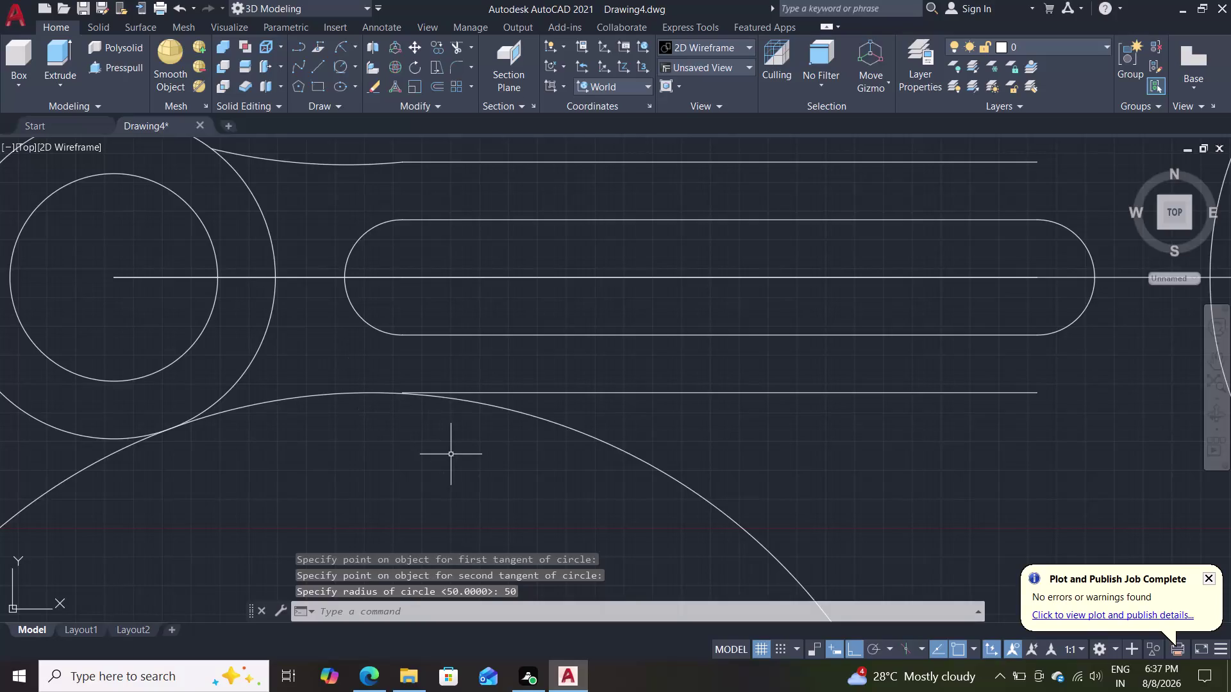
Try trimming the large circle's unwanted part with a fence across it.
scroll(down, 3)
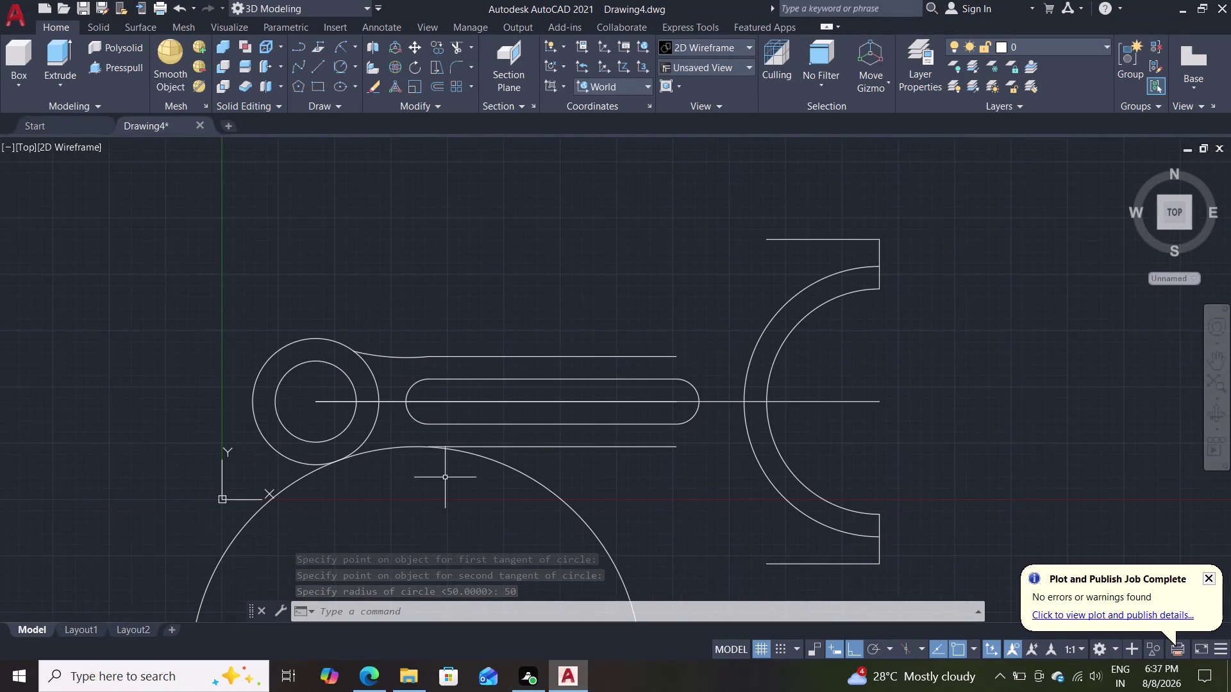
middle_drag(416, 519, 446, 381)
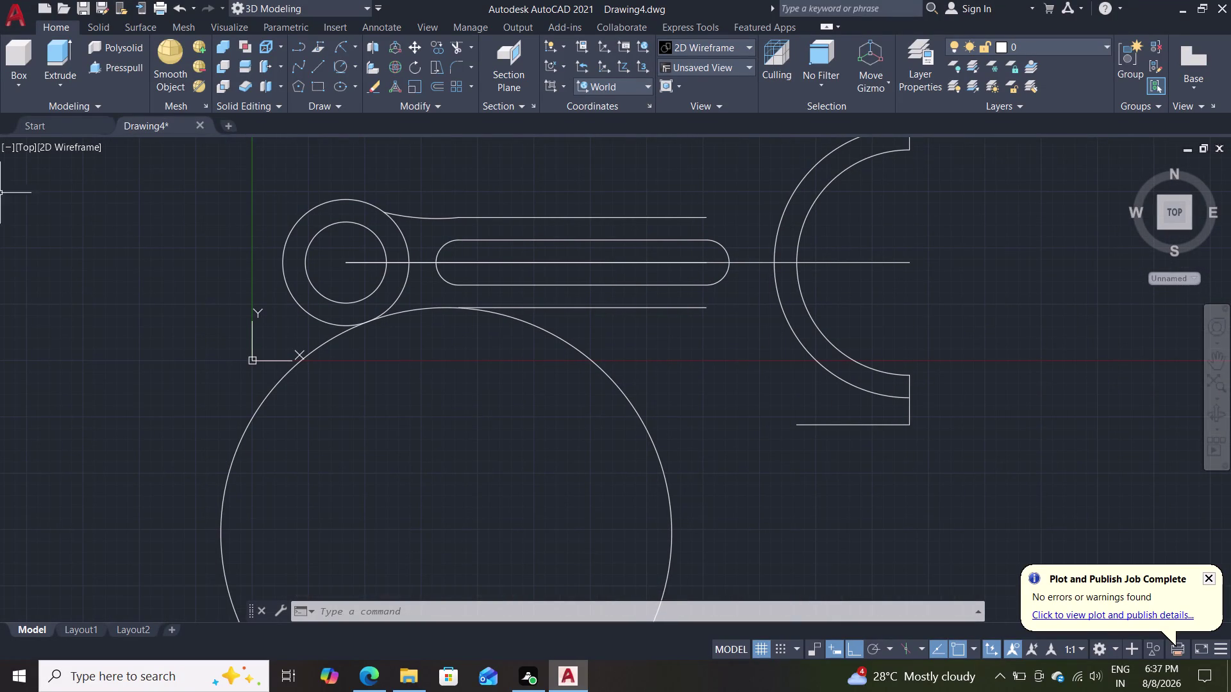
key(t)
key(r)
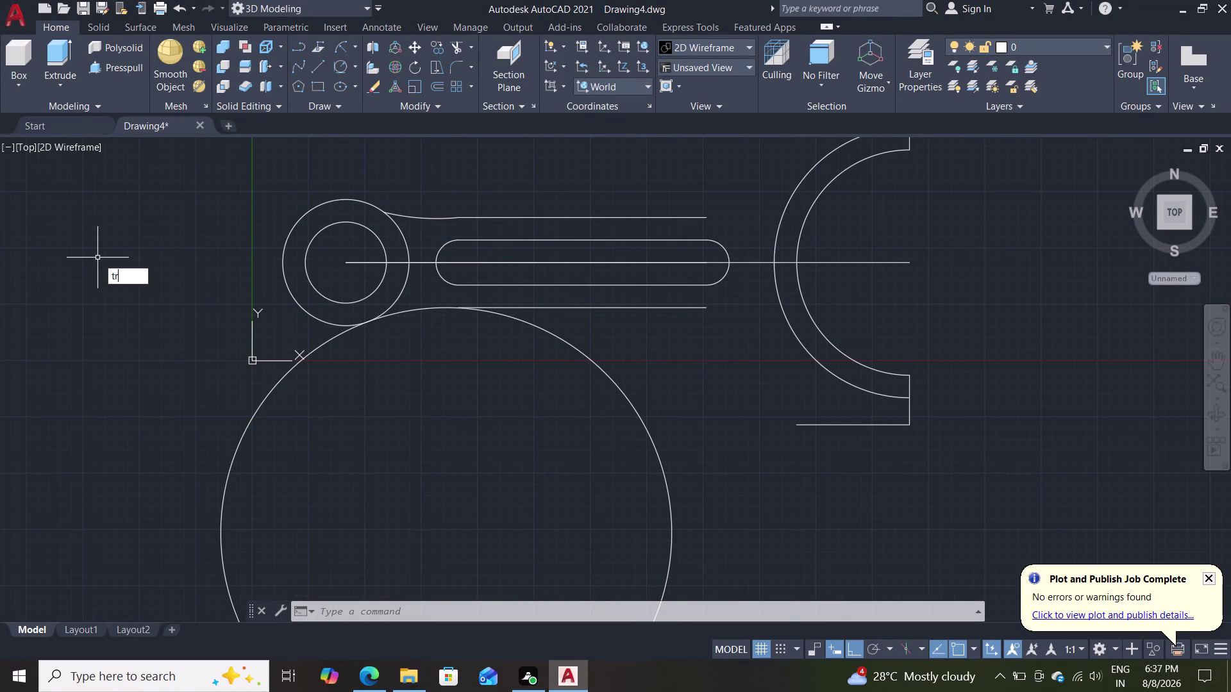
key(Return)
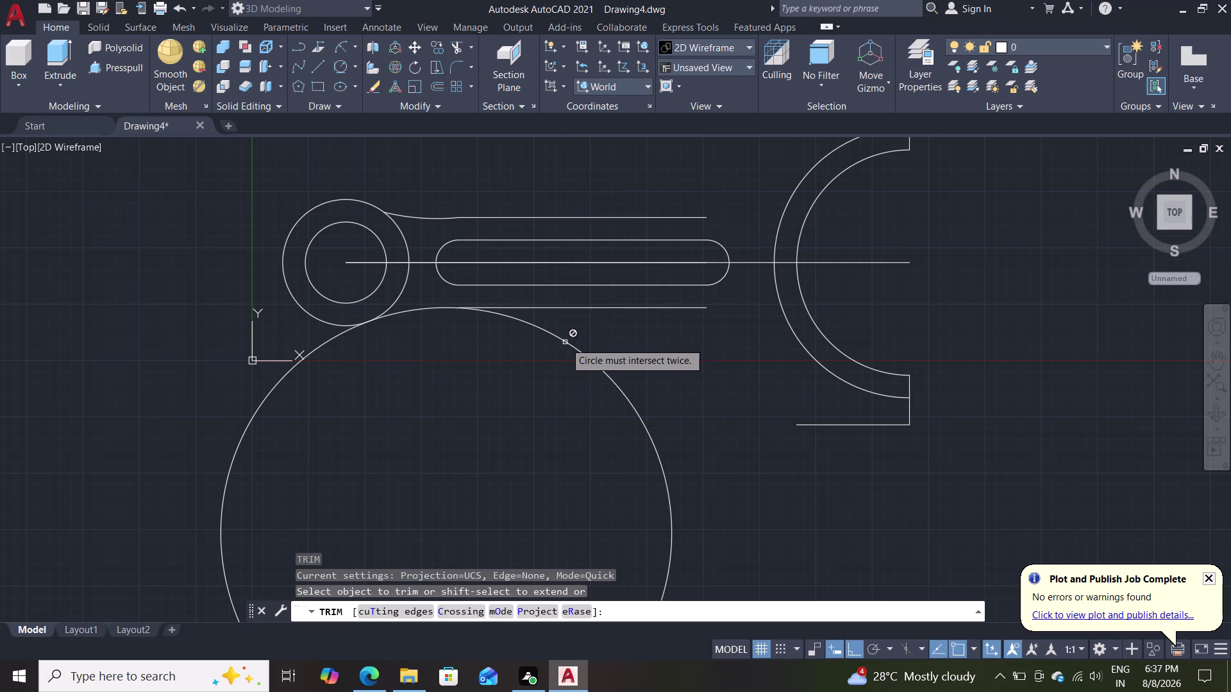
click(263, 405)
click(224, 398)
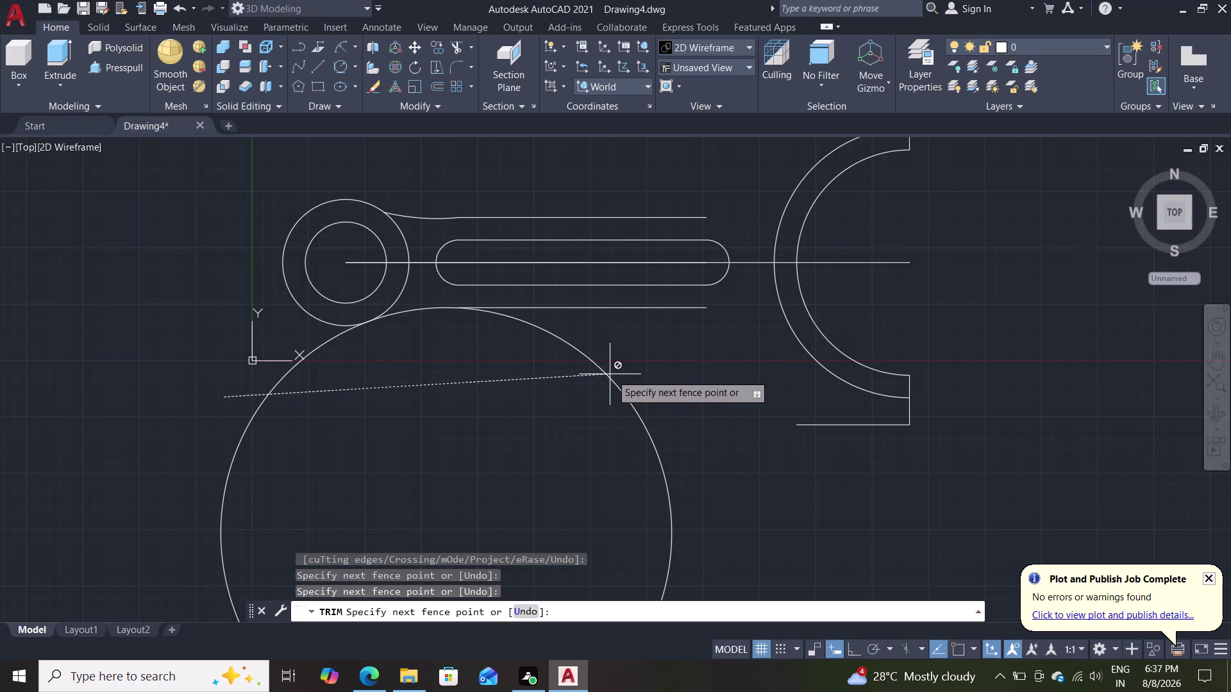
click(619, 370)
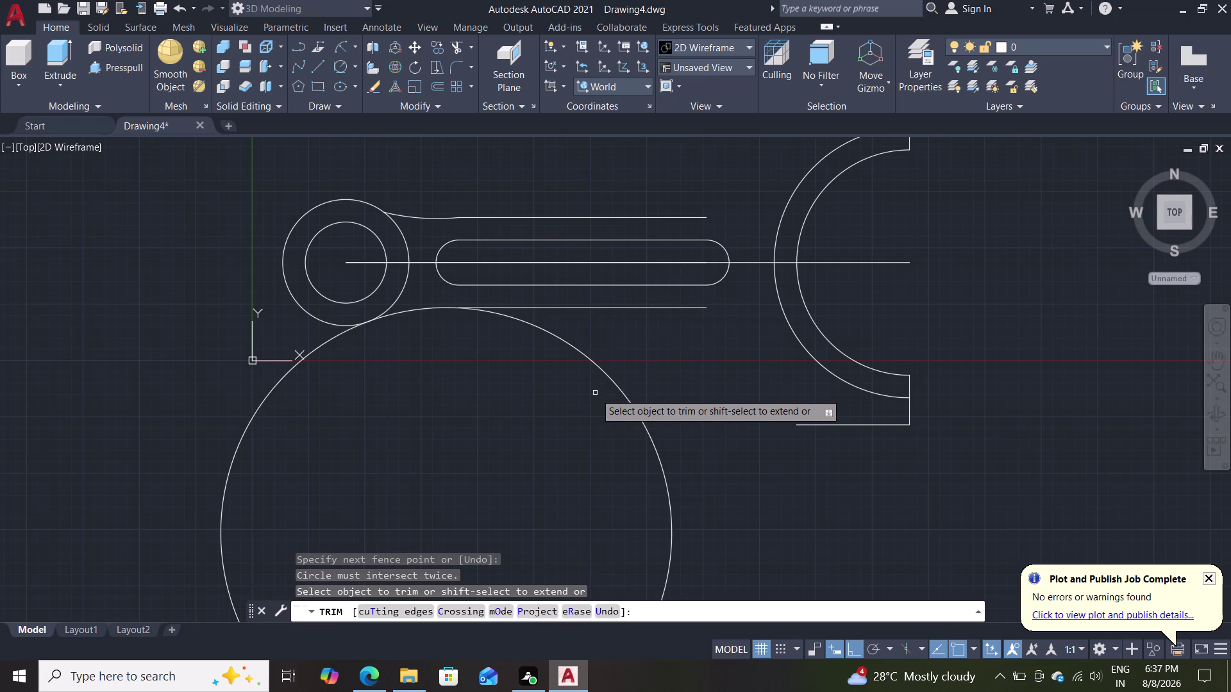
Fence-trim the circle arc near the rod's lower edge line, then cancel the failed trim.
scroll(up, 3)
middle_drag(429, 314, 447, 445)
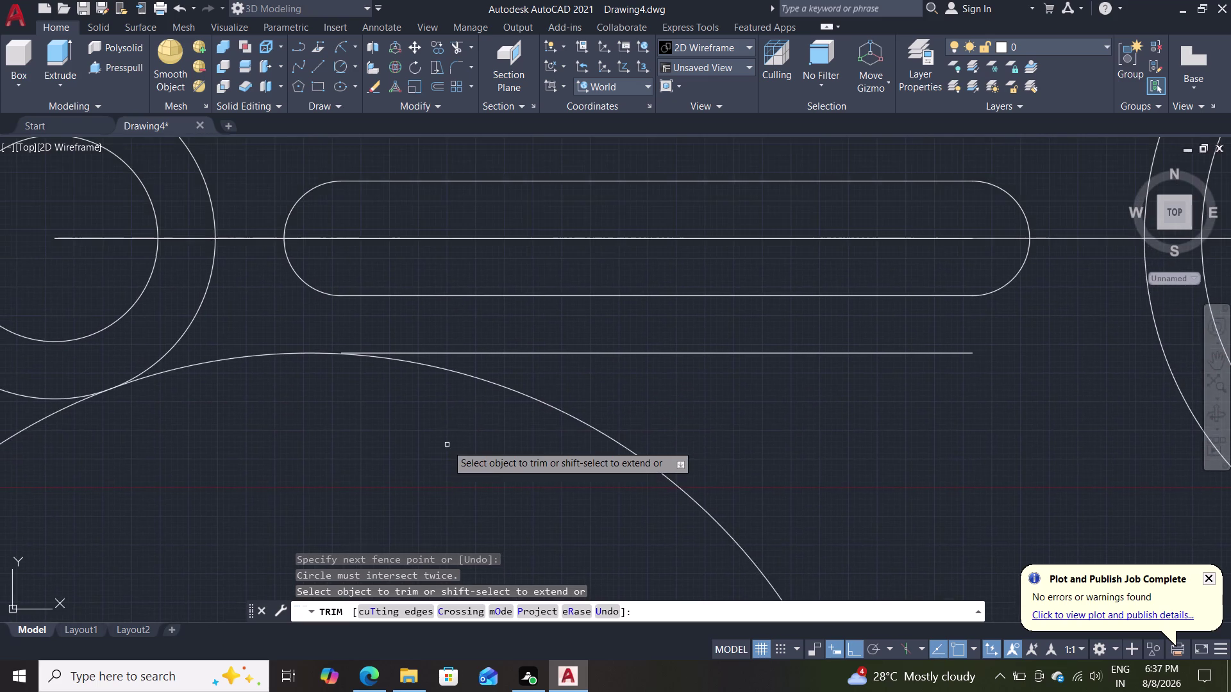
scroll(up, 3)
scroll(up, 3)
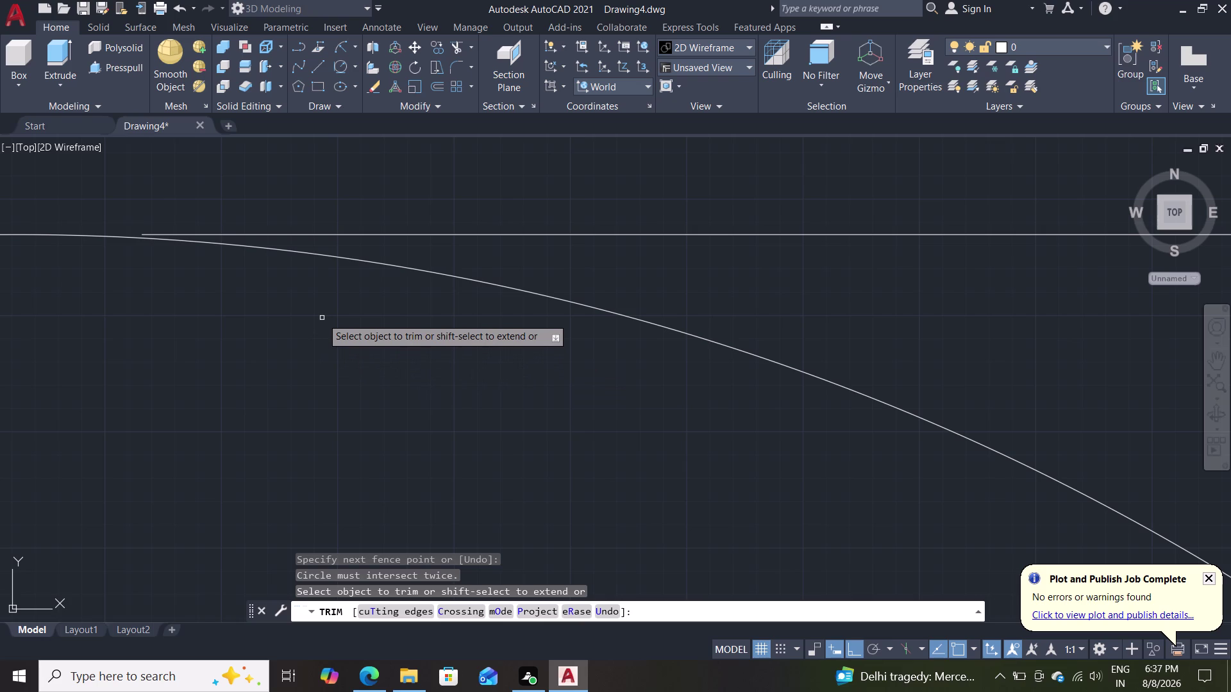
scroll(down, 3)
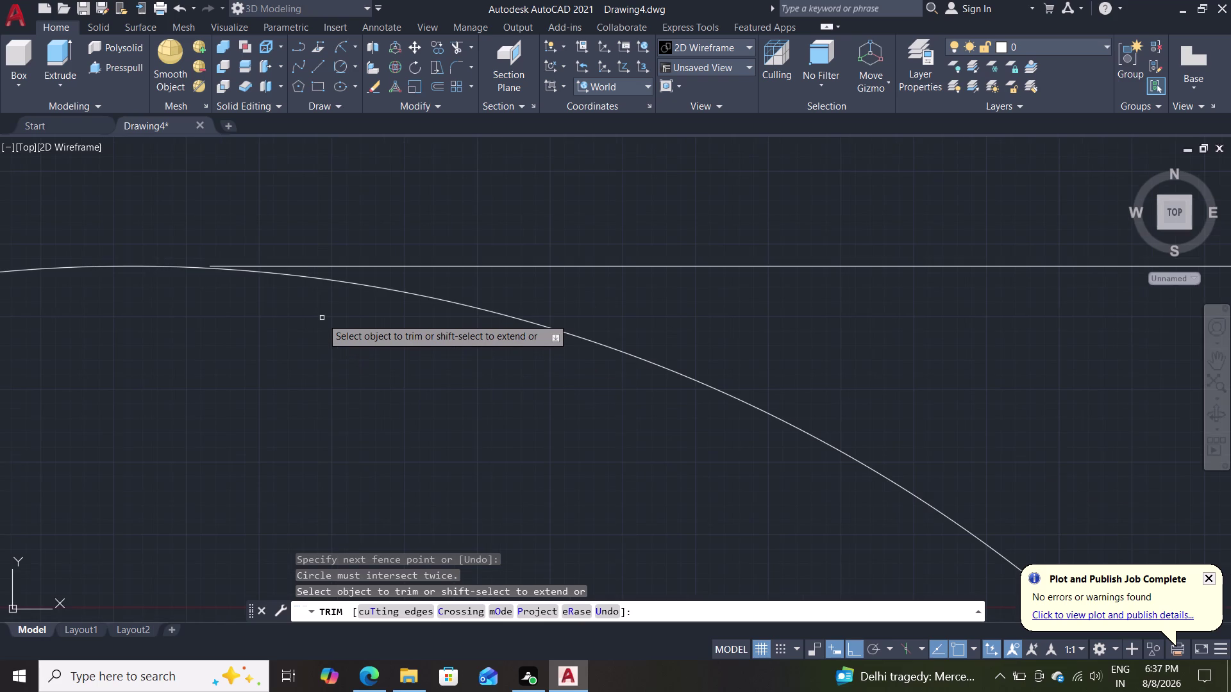
scroll(down, 3)
scroll(down, 3)
scroll(down, 3)
scroll(down, 3)
scroll(up, 3)
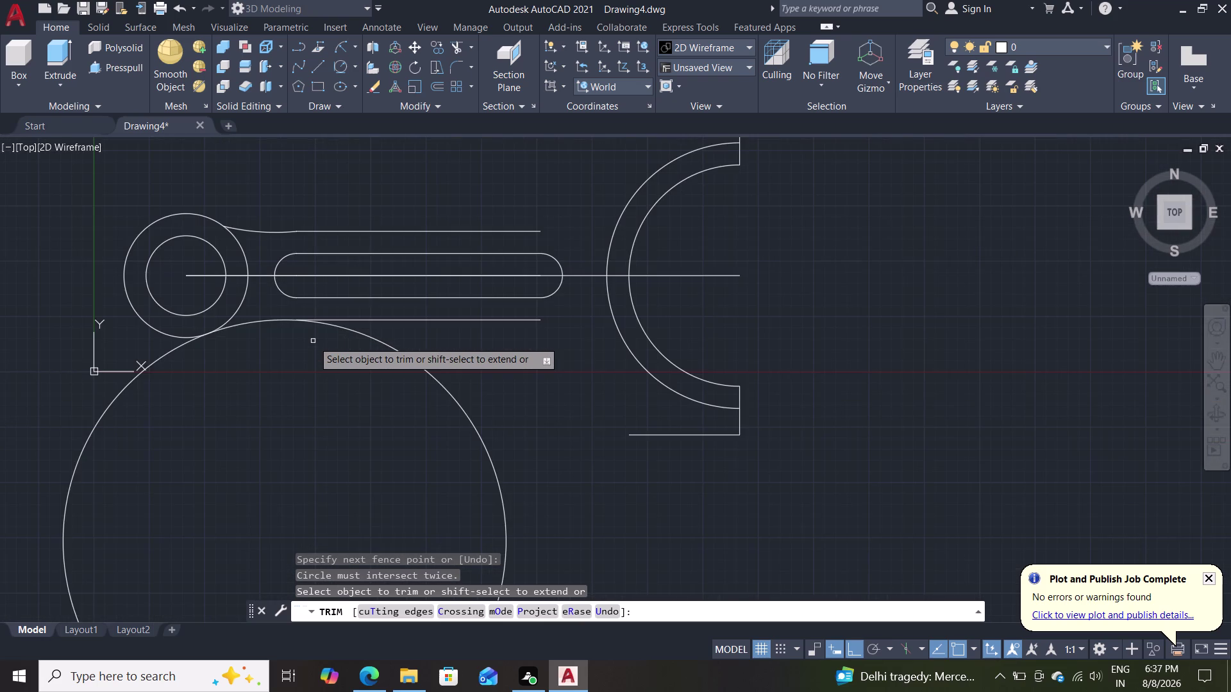
scroll(up, 3)
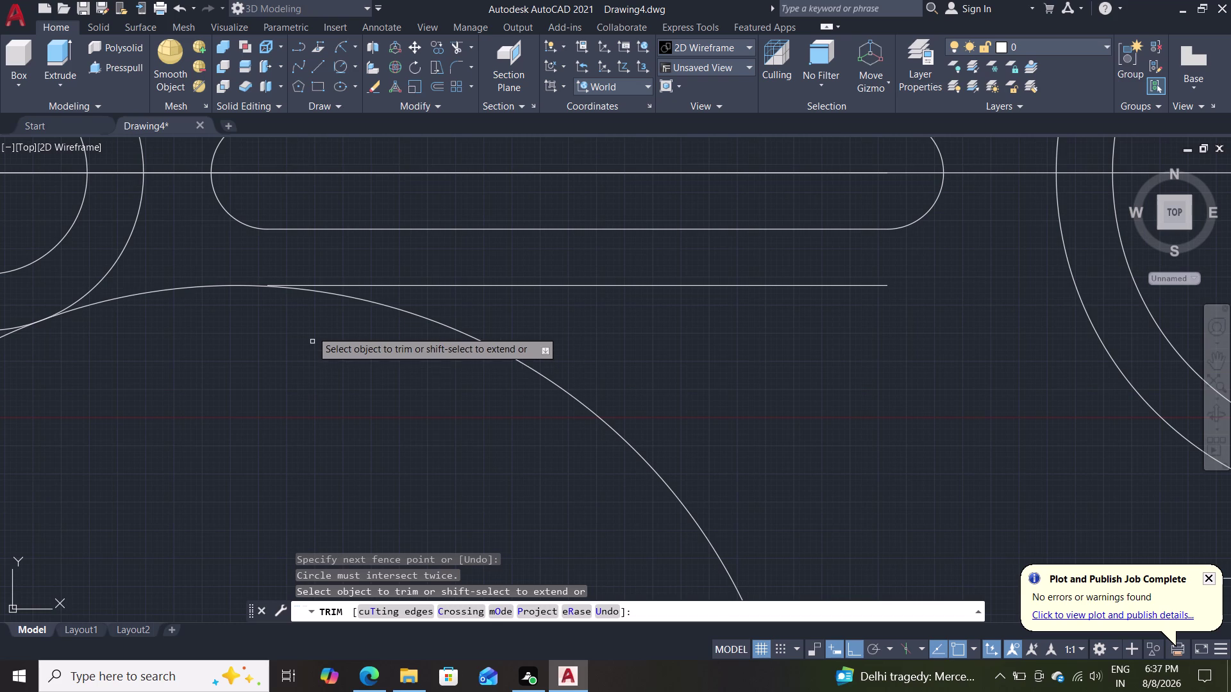
click(365, 260)
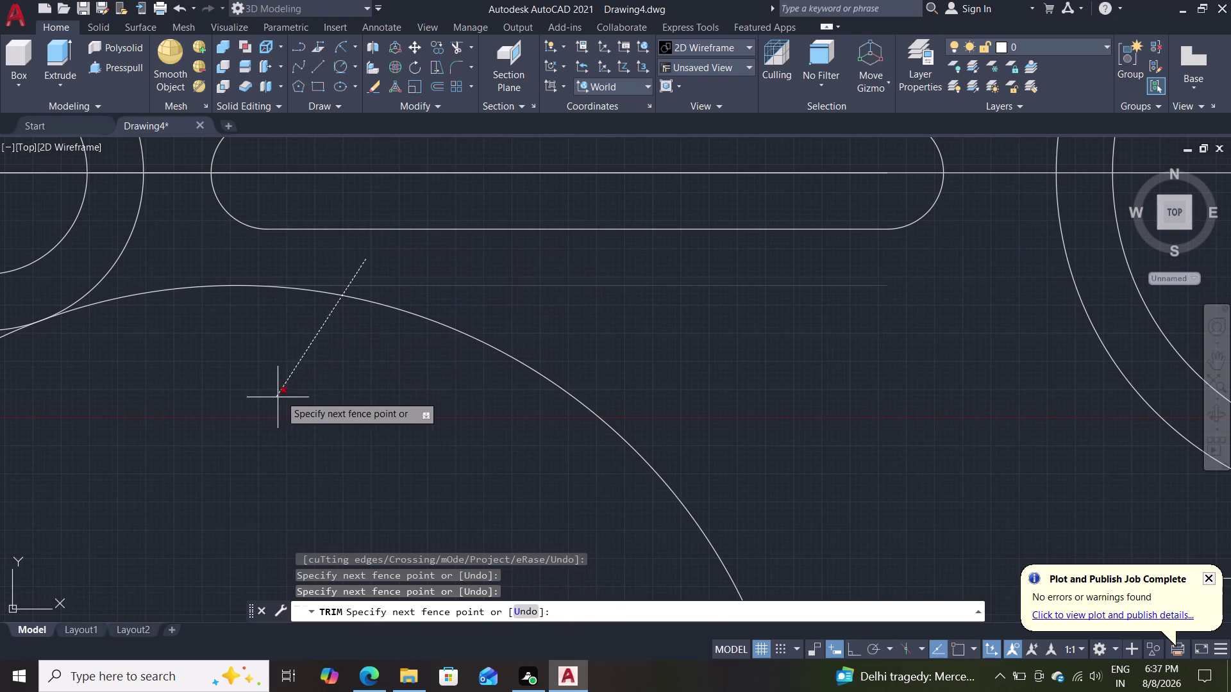
double_click(345, 266)
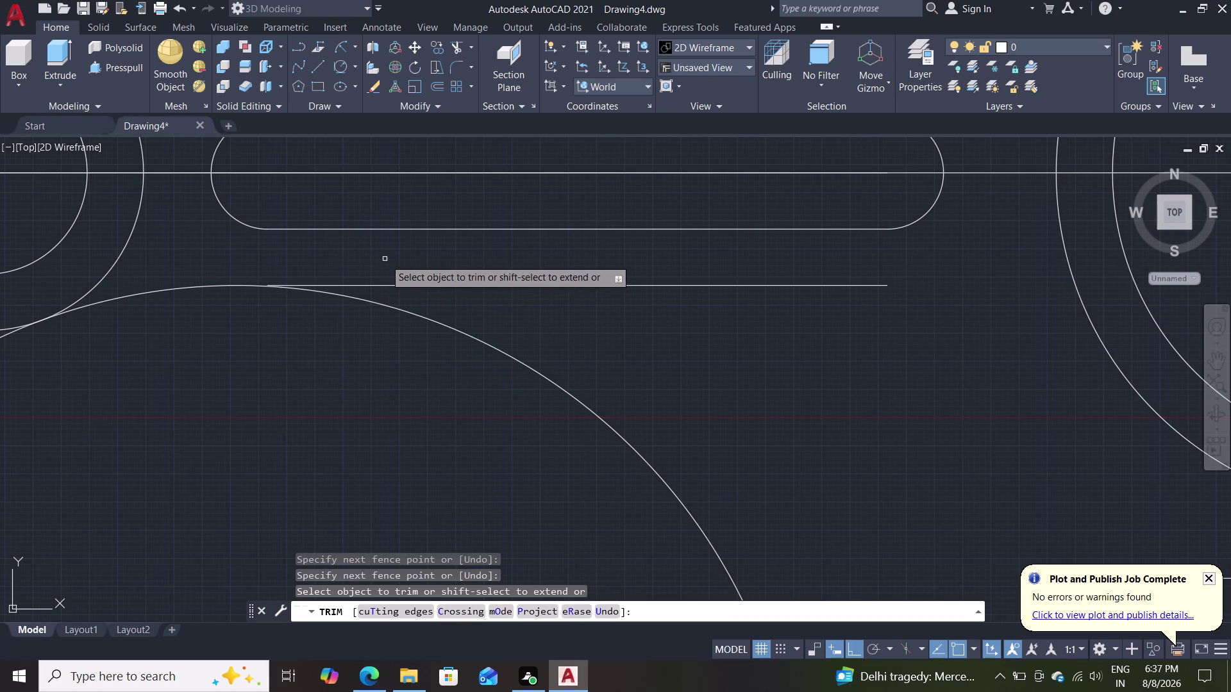
right_click(384, 259)
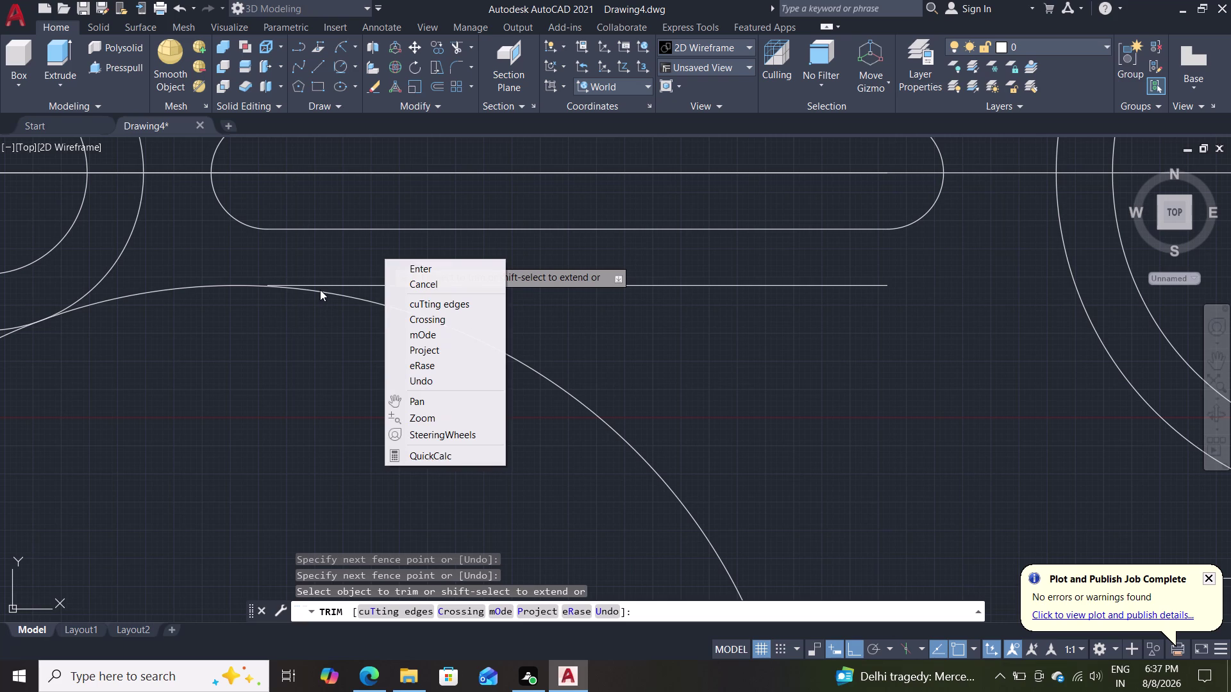
key(Escape)
key(Escape)
key(Escape)
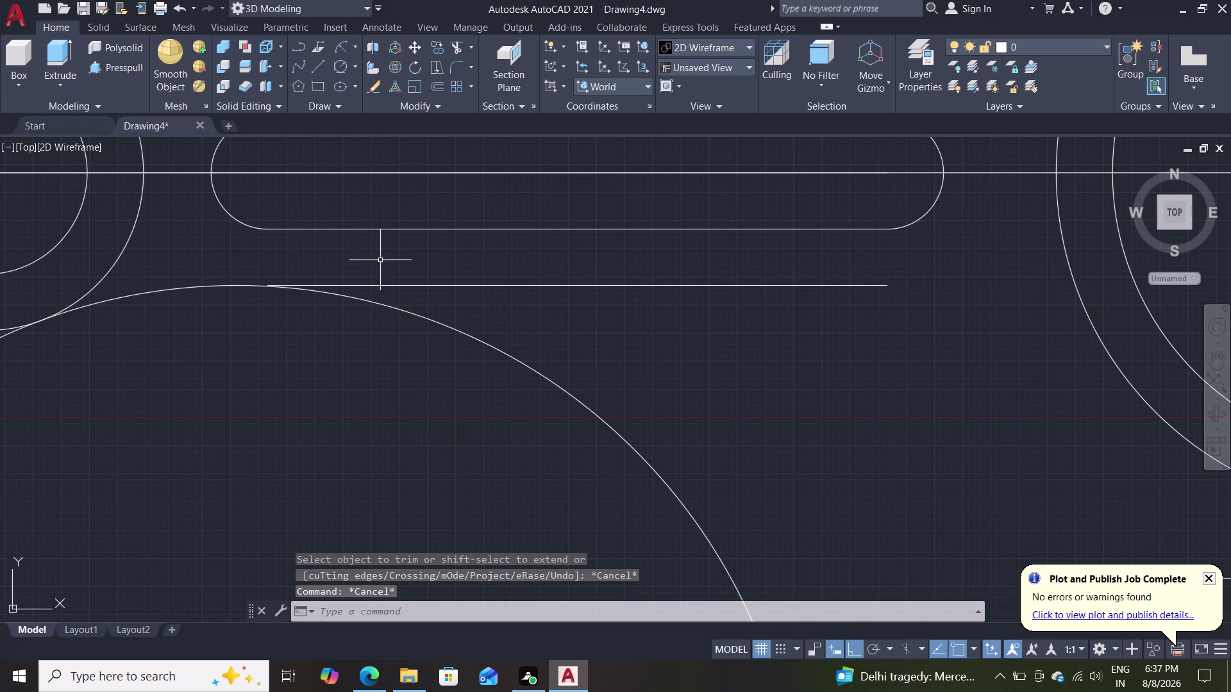
Window-select the lower edge line and large circle, try TRIM, then cancel.
right_click(381, 255)
key(Escape)
click(363, 256)
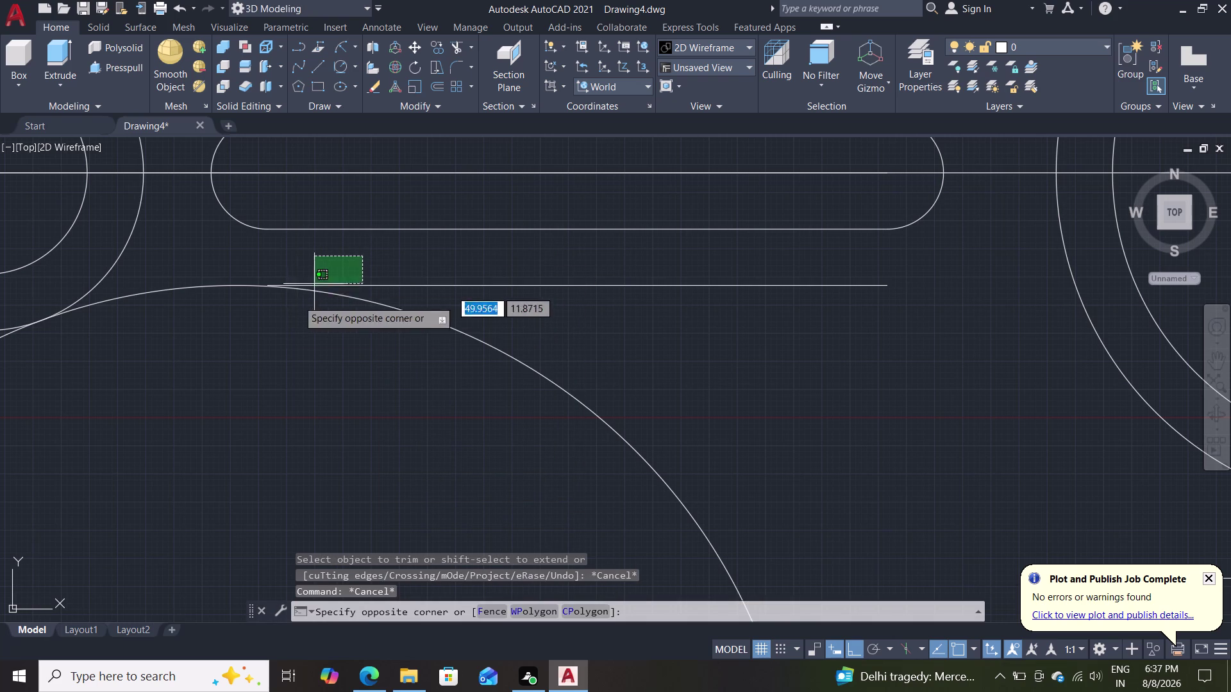
scroll(down, 3)
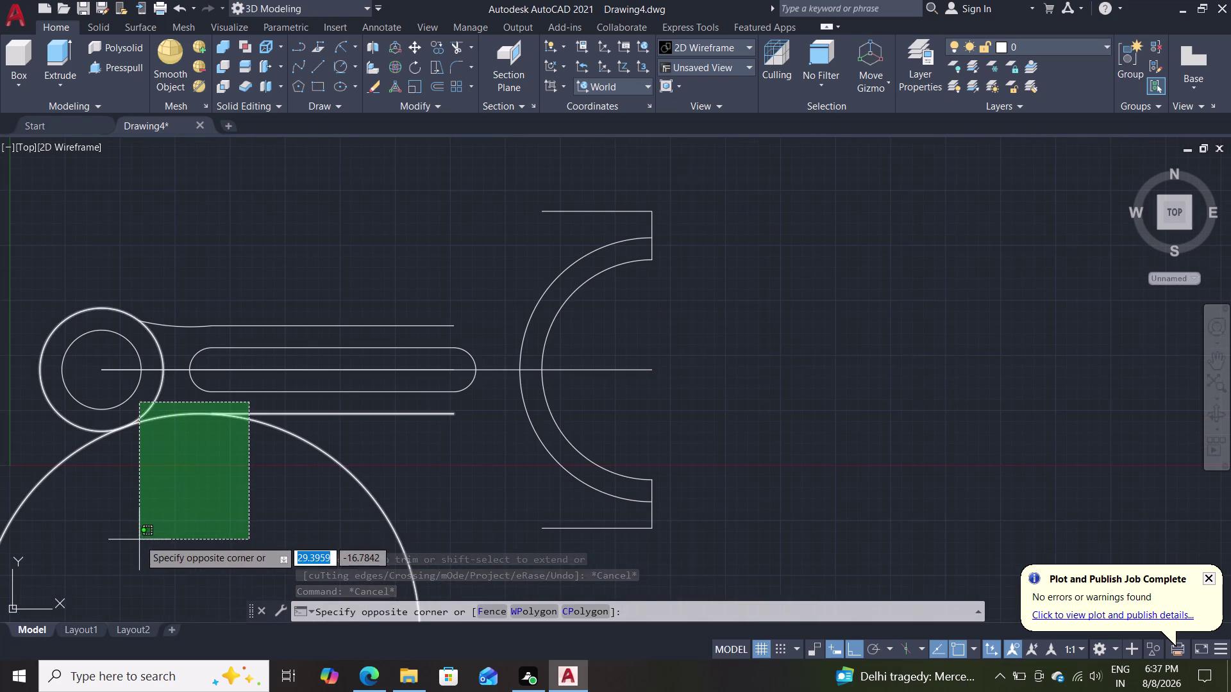
click(189, 536)
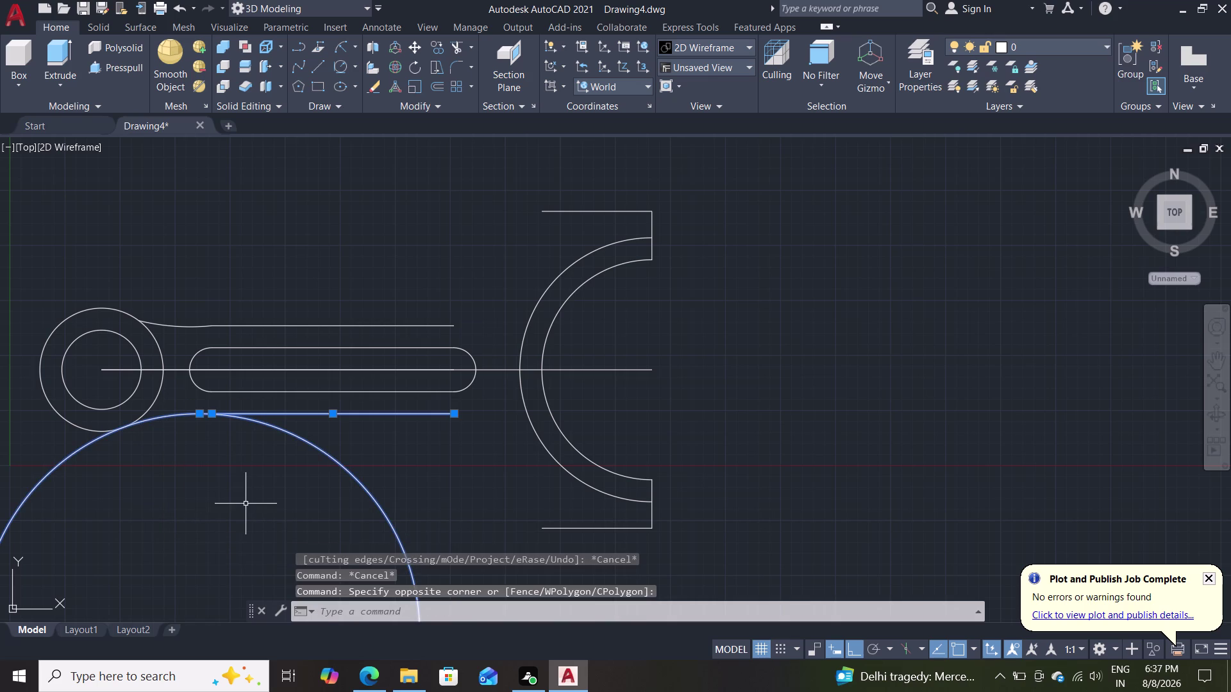
key(t)
key(r)
key(Return)
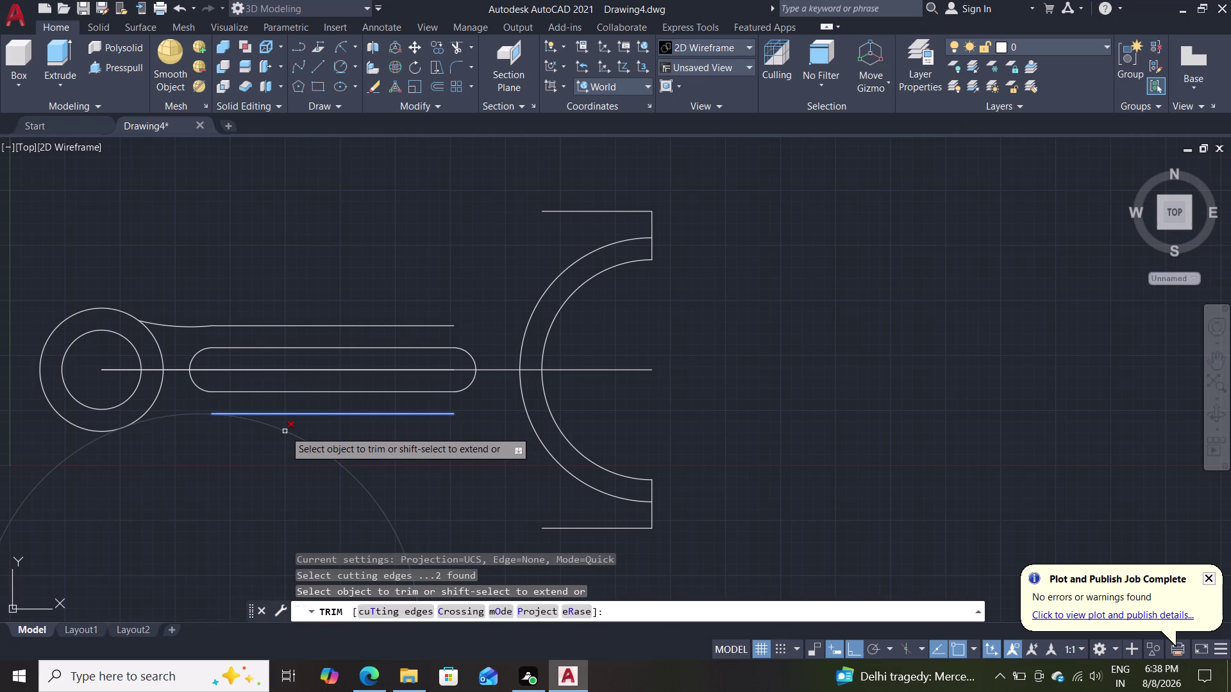
key(Escape)
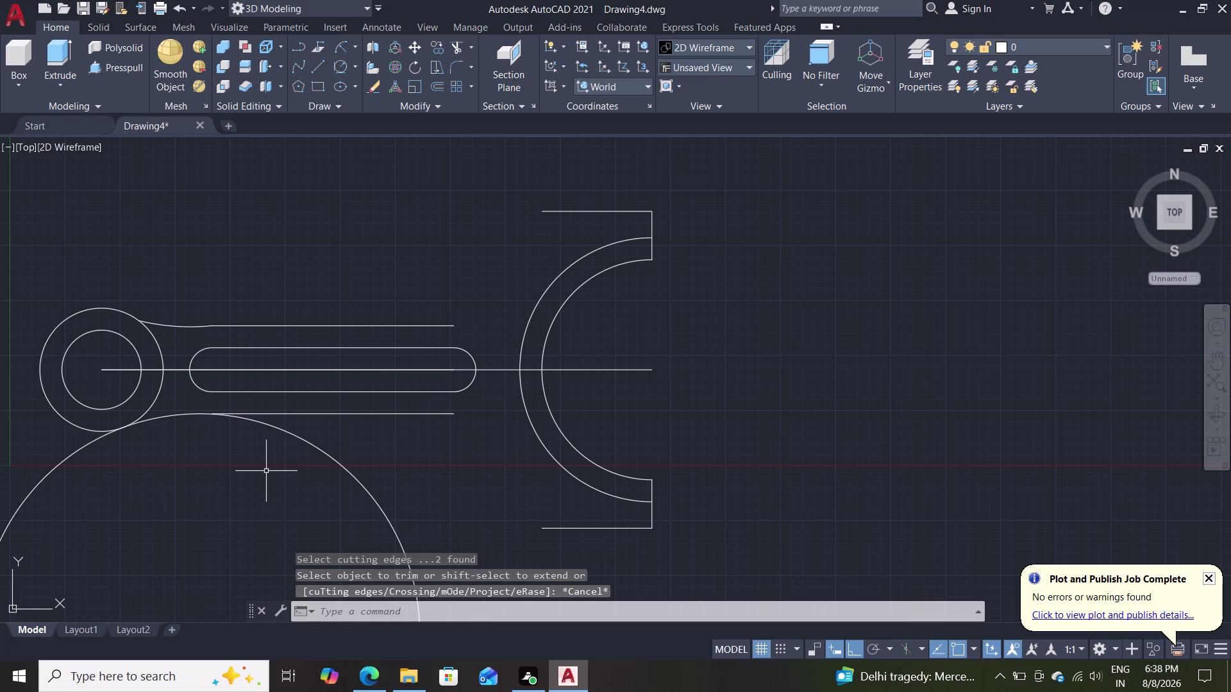
Try extending the lower edge line toward the large circle, then cancel.
scroll(up, 3)
middle_drag(210, 451, 325, 619)
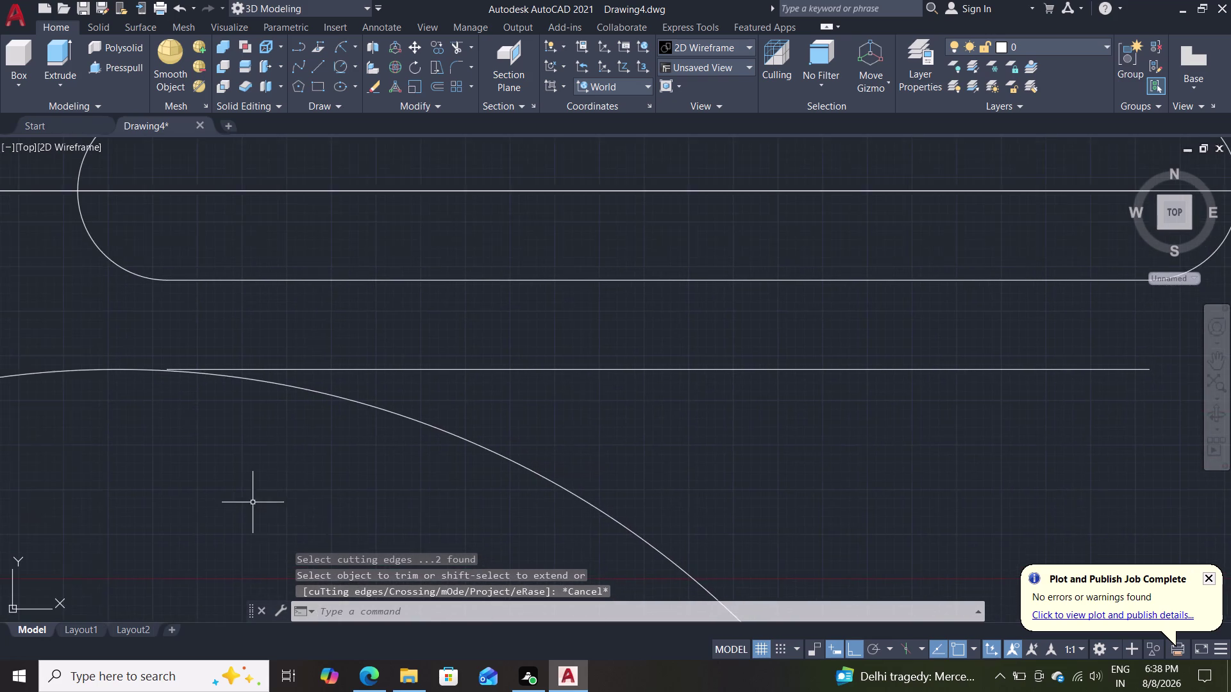
scroll(up, 3)
middle_drag(189, 397, 298, 567)
scroll(up, 3)
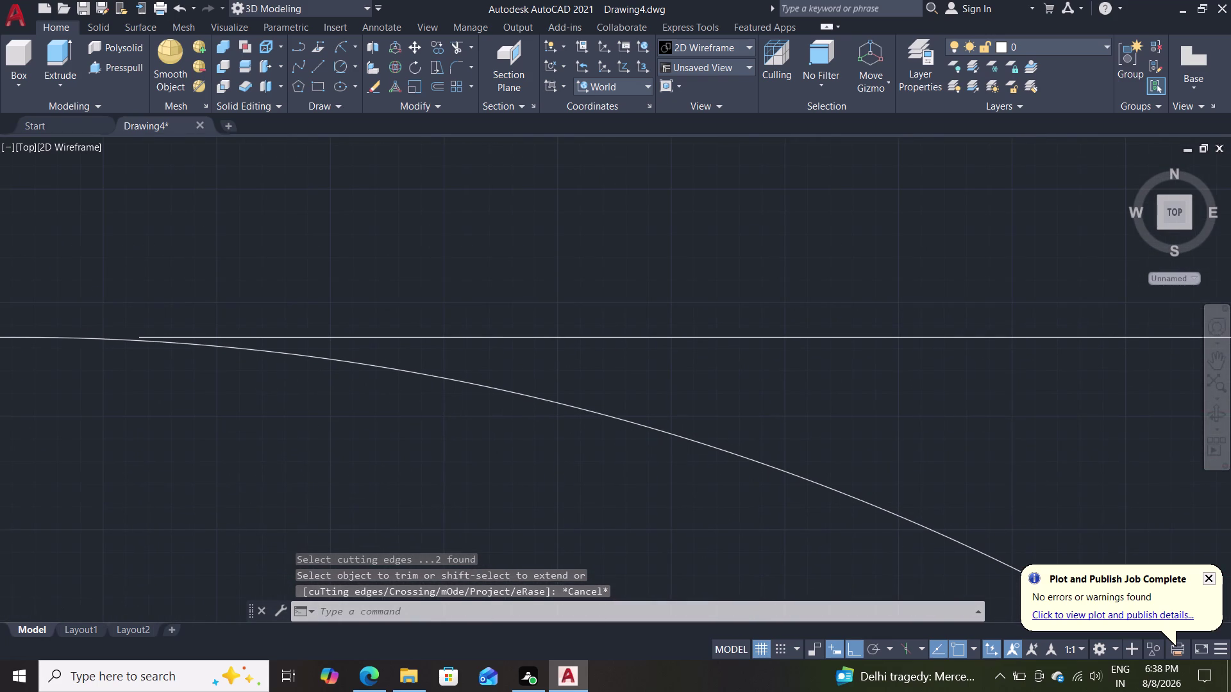
middle_drag(211, 404, 238, 518)
key(e)
key(x)
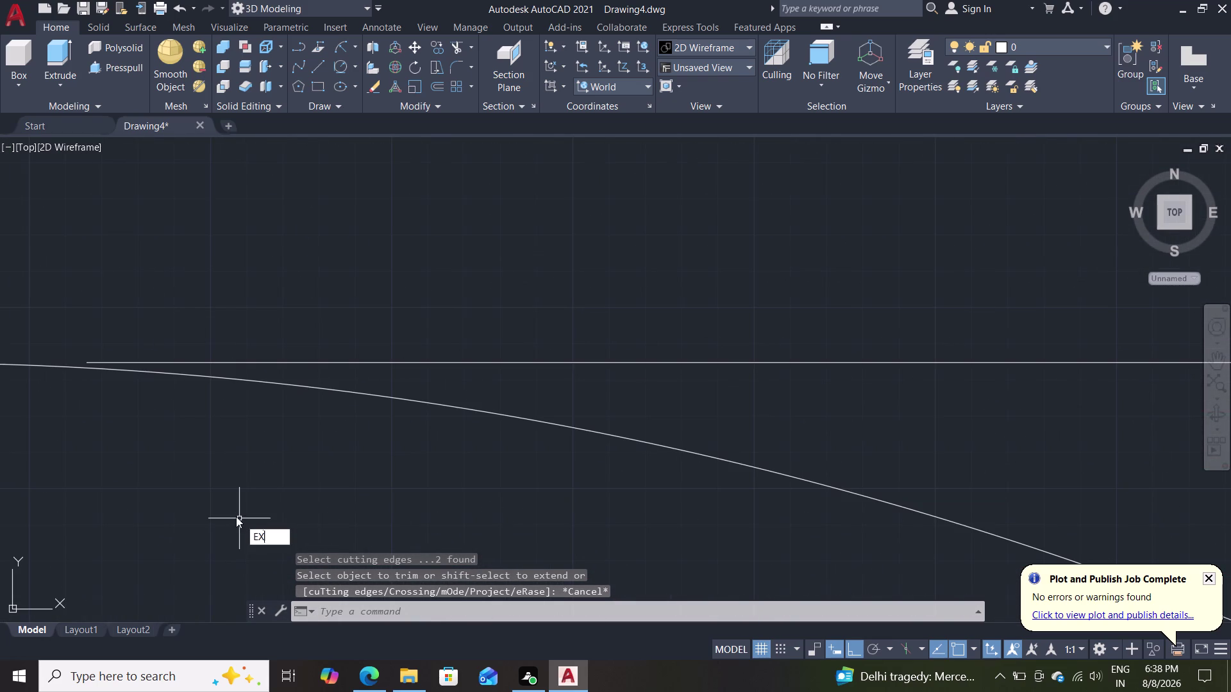
key(Return)
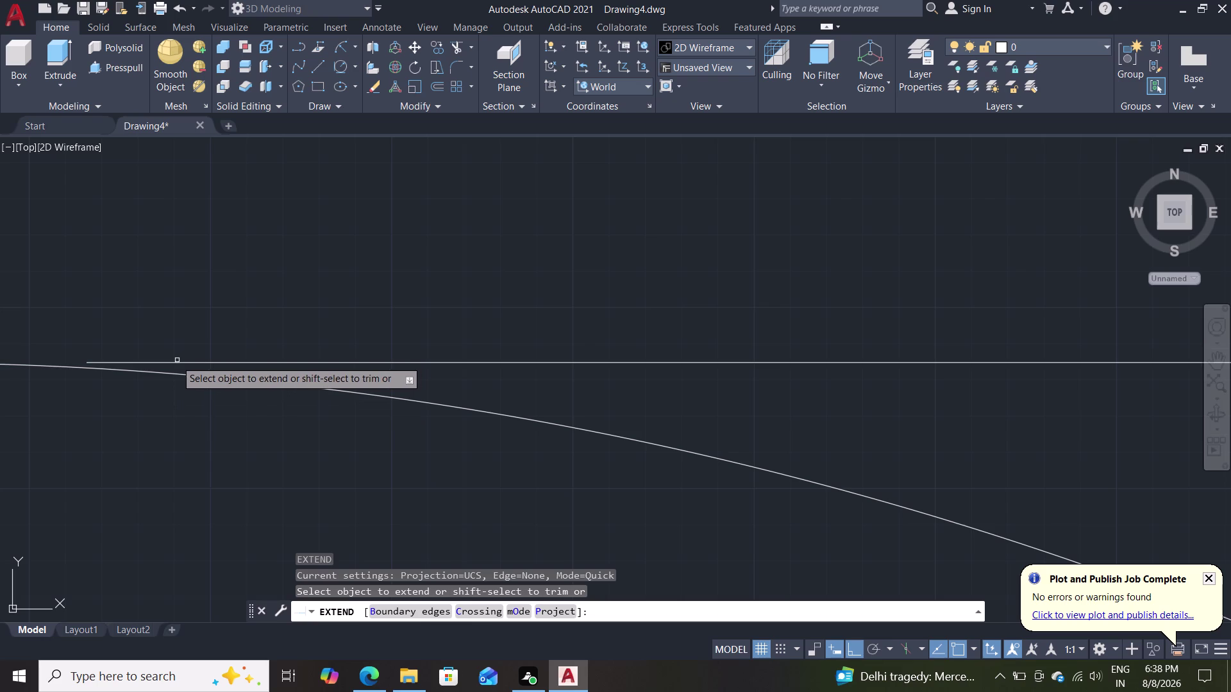
click(173, 363)
key(Escape)
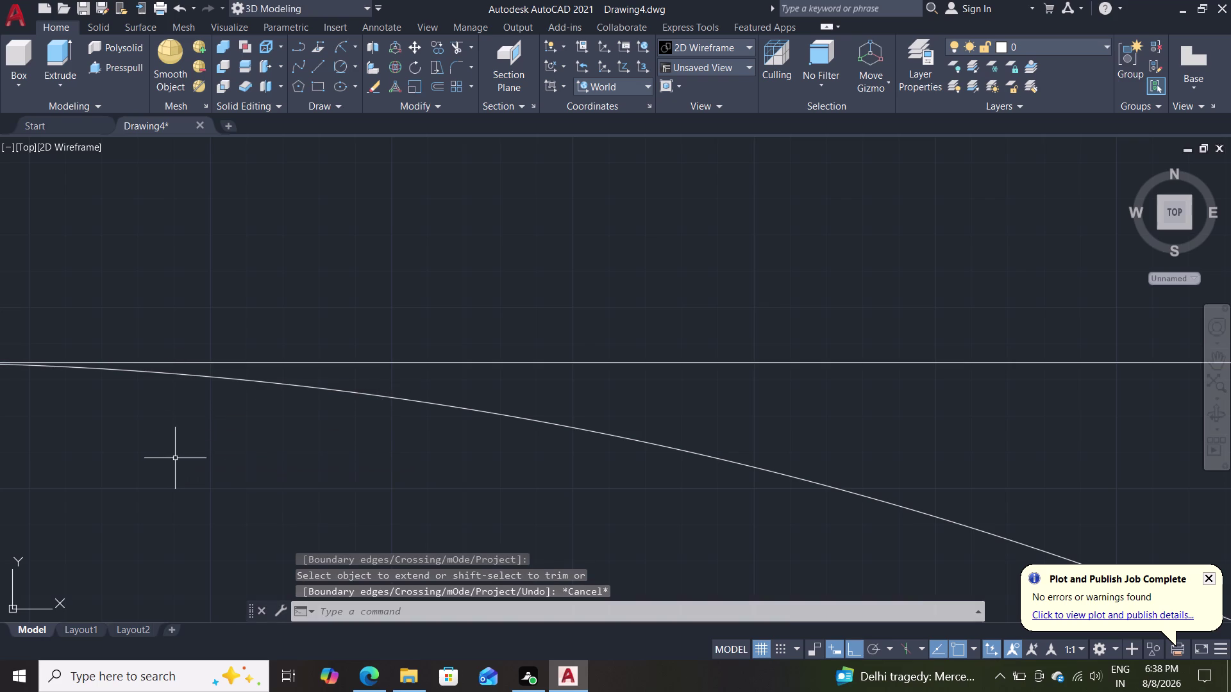
scroll(down, 3)
scroll(down, 3)
scroll(down, 3)
middle_drag(158, 486, 310, 349)
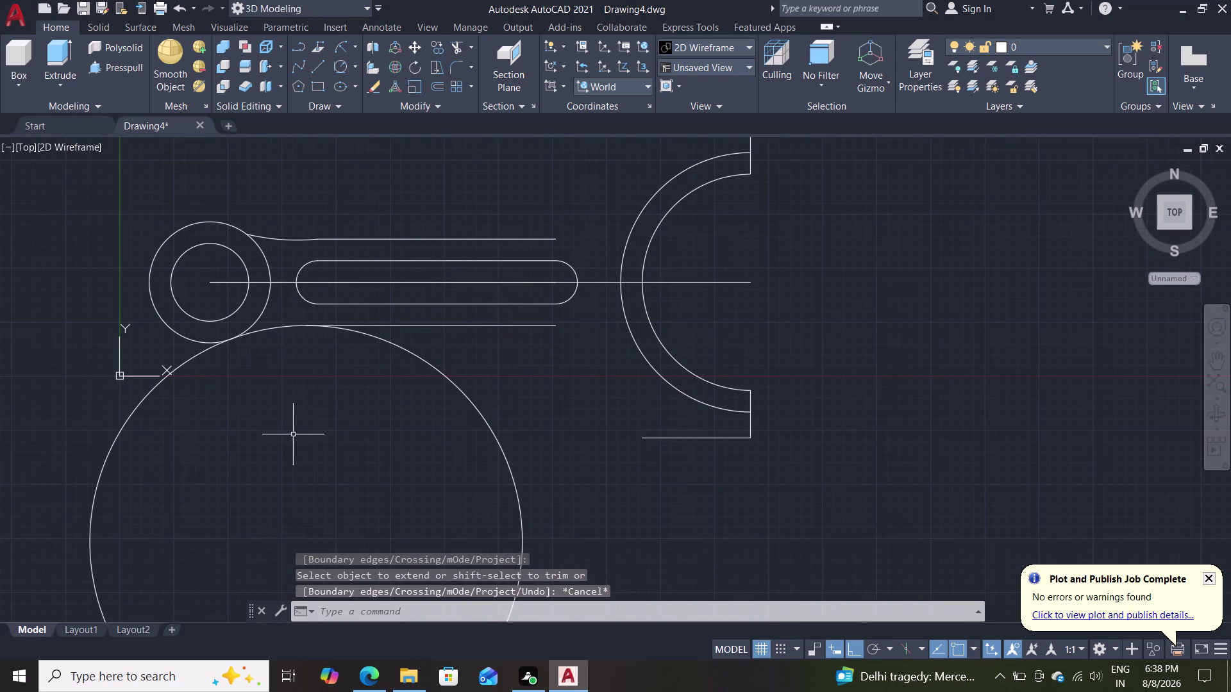
Trim away the large circle's excess, leaving a short arc.
text(tr)
key(Return)
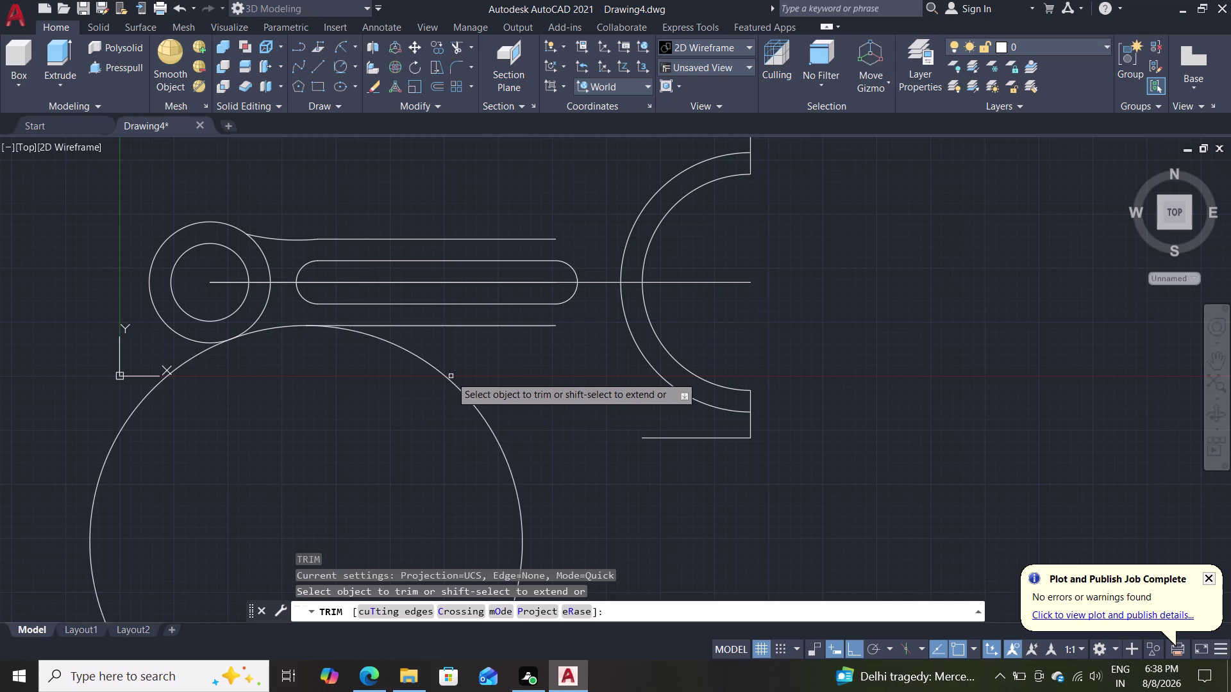
double_click(445, 377)
key(Escape)
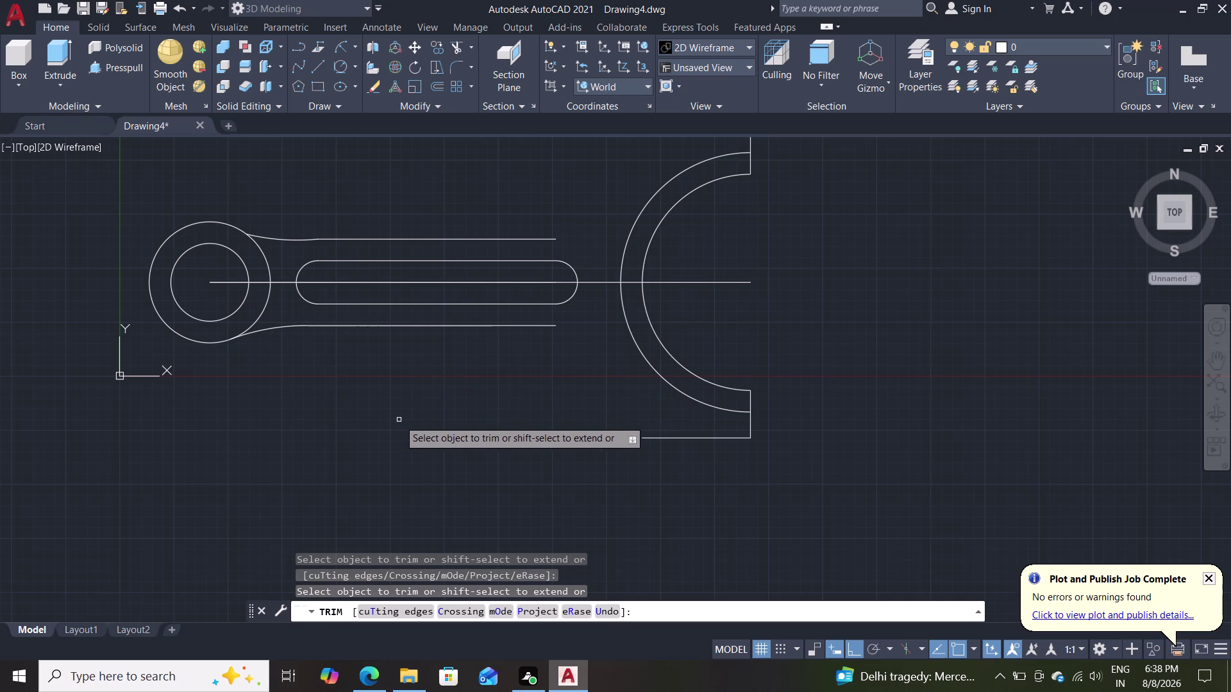
Center the rod drawing and select the upper edge piece near the eye circle.
scroll(up, 3)
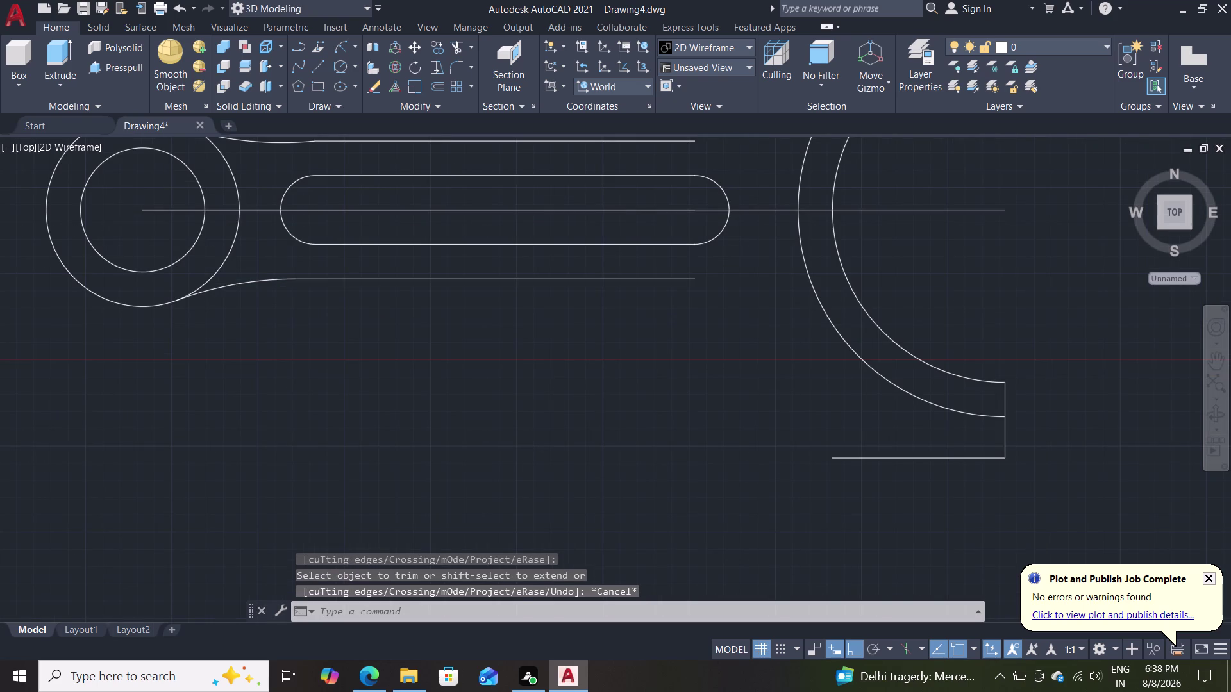
scroll(down, 3)
middle_drag(325, 339, 376, 498)
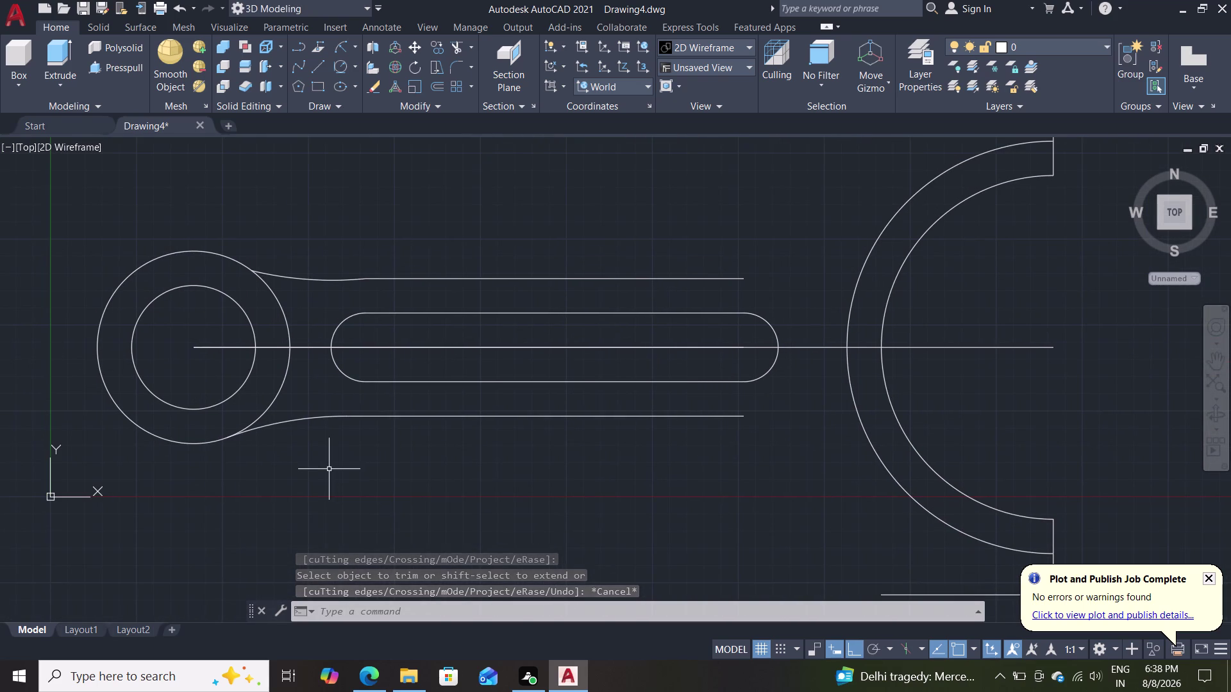
click(325, 279)
Delete the upper edge piece and draw an R50 circle tangent to the small-end circle and upper shank line.
key(Delete)
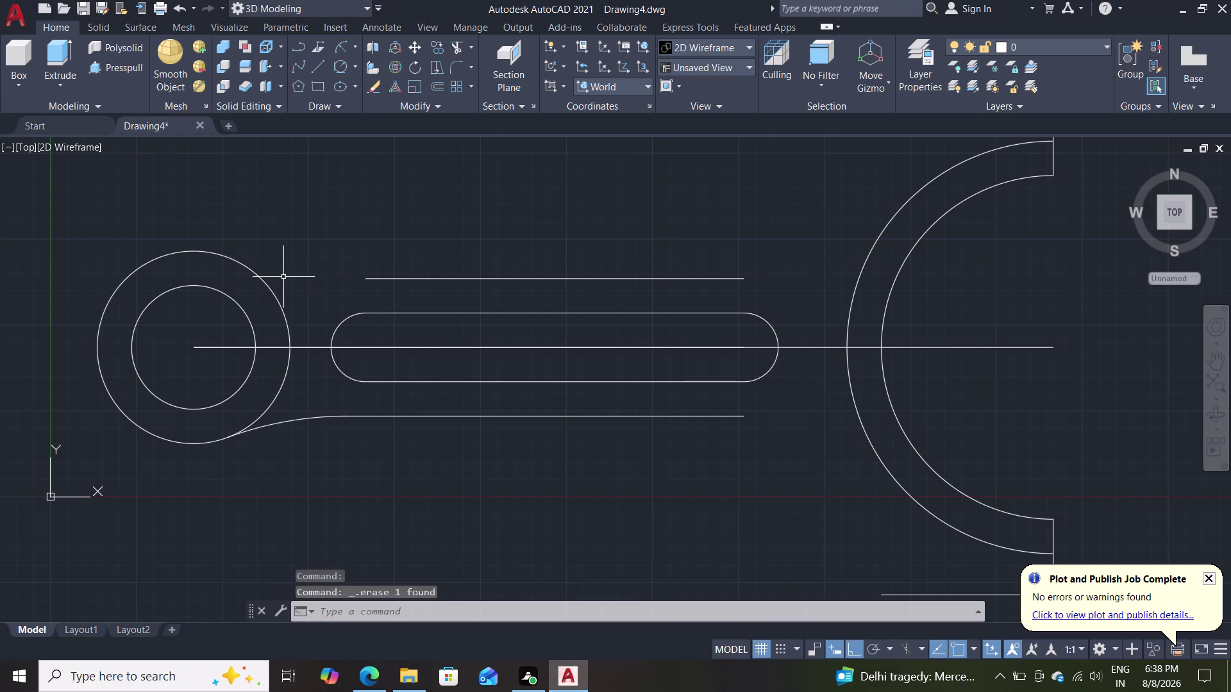
click(341, 75)
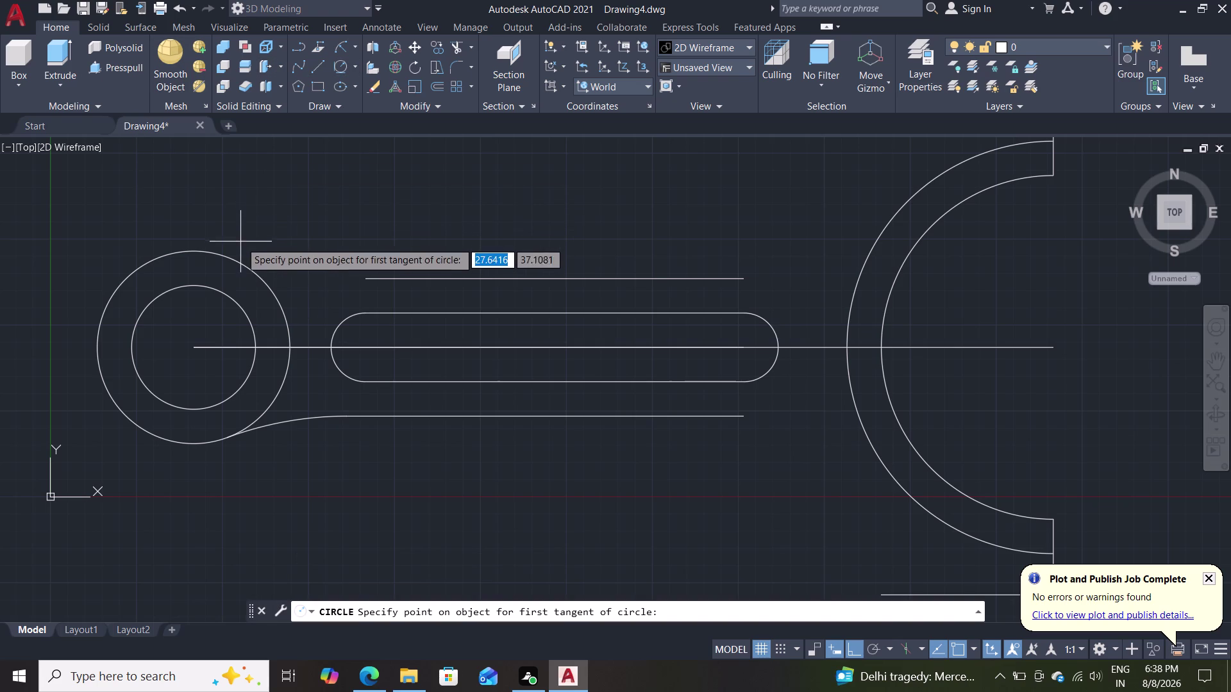
double_click(225, 256)
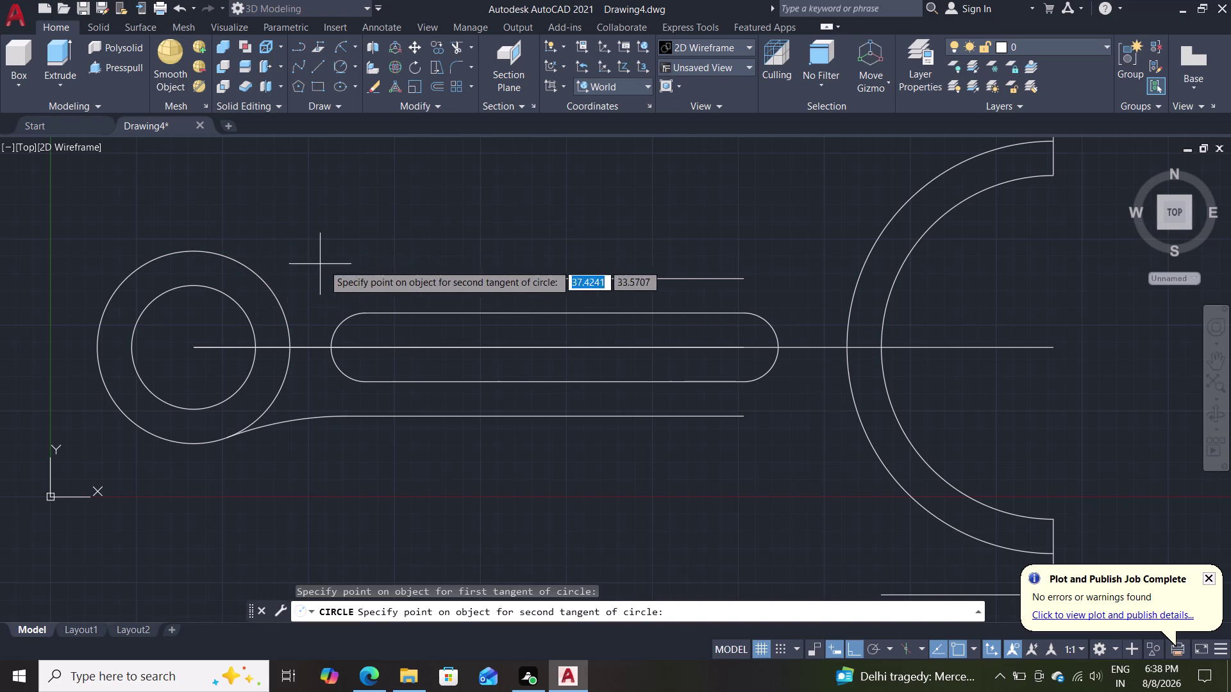
click(364, 279)
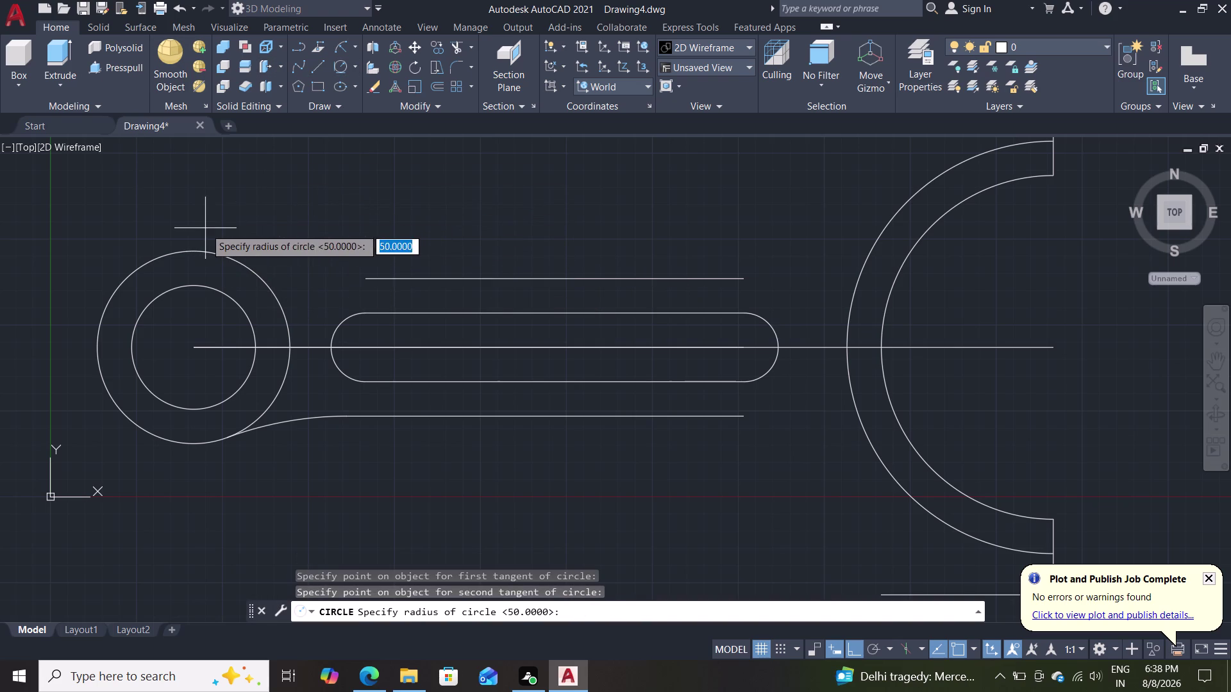
text(50)
key(Return)
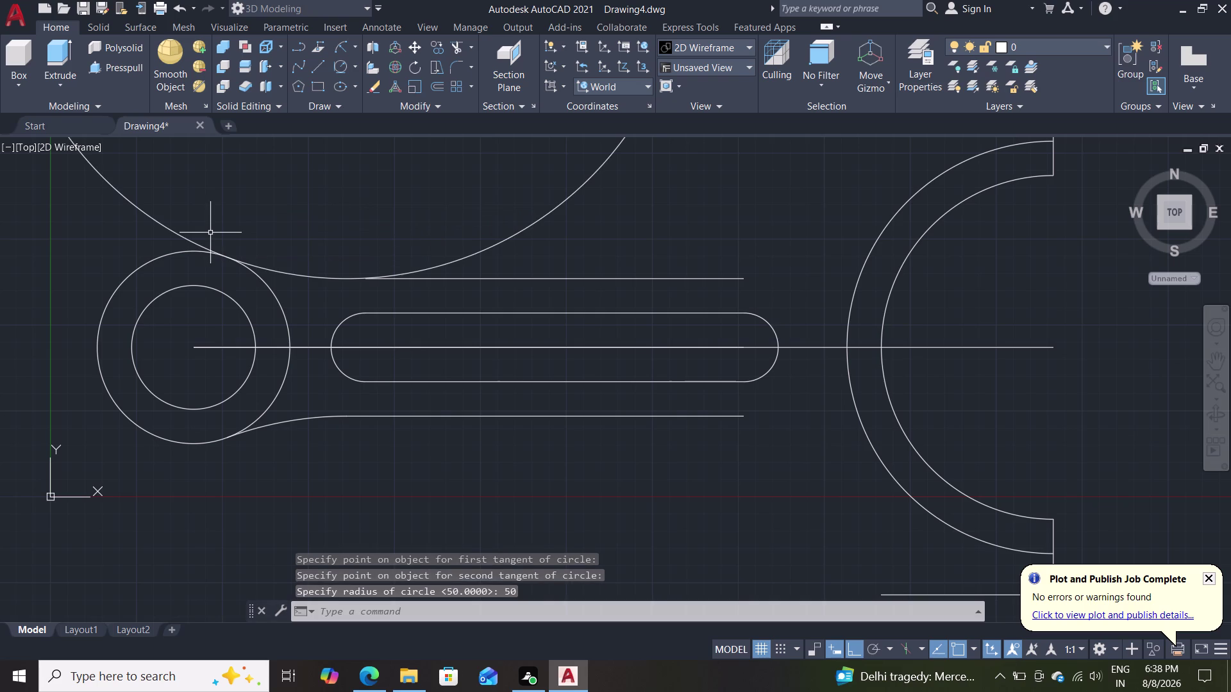
Try extending the upper shank line toward the new circle.
scroll(up, 3)
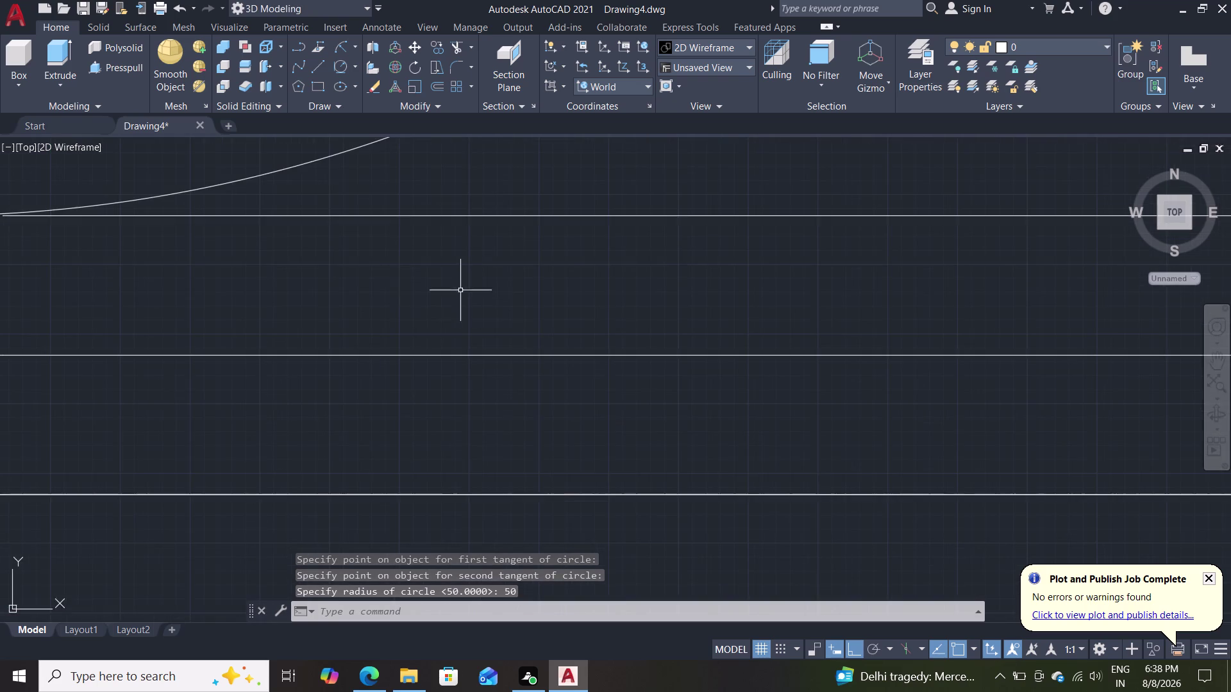
middle_drag(350, 266, 536, 451)
scroll(up, 3)
middle_drag(354, 423, 550, 480)
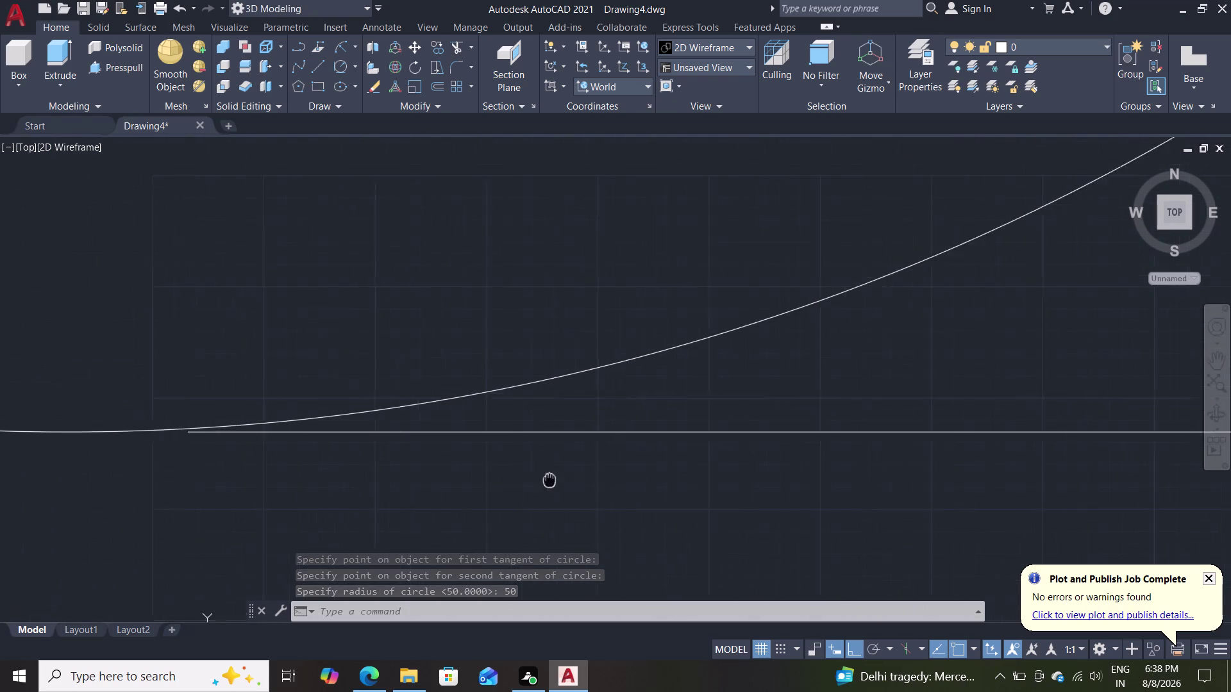
middle_drag(549, 480, 582, 482)
key(e)
key(x)
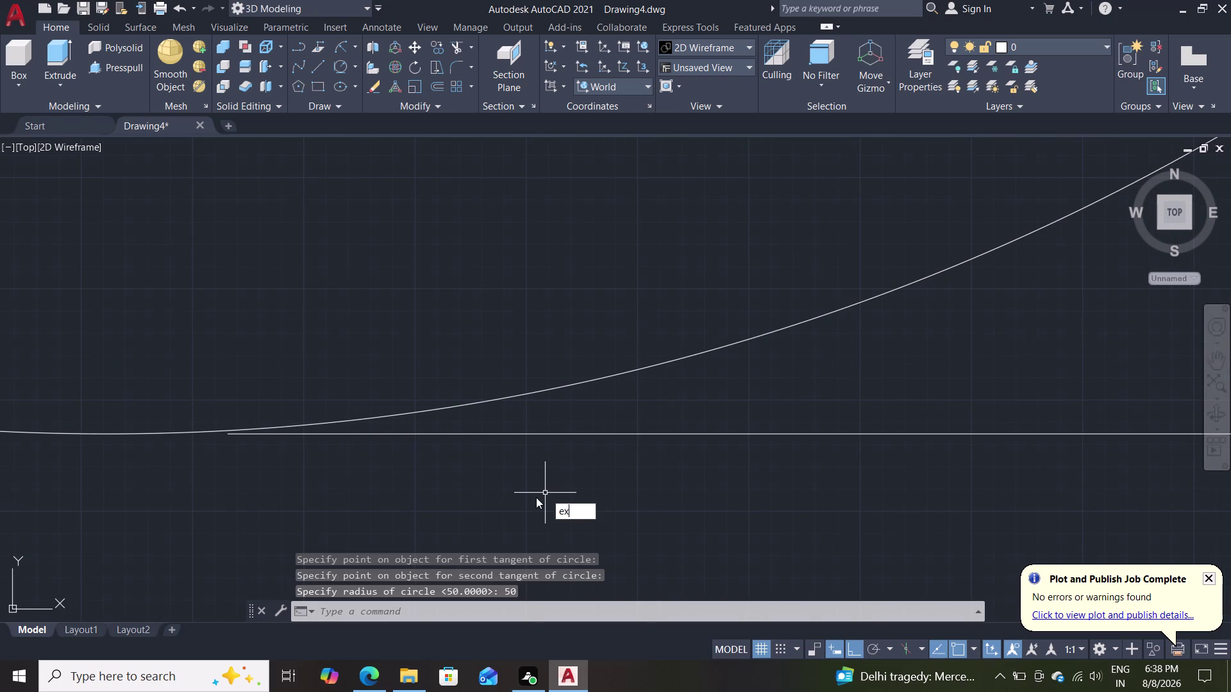
key(Return)
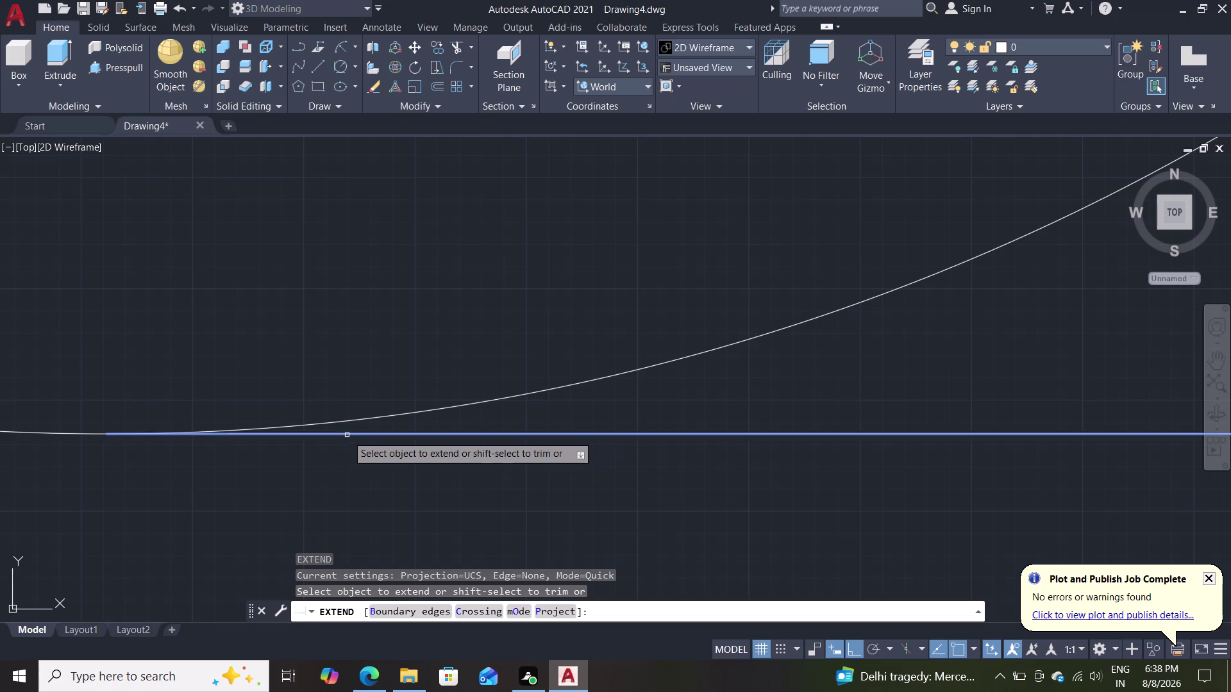
click(347, 435)
key(Escape)
Trim the big circle's excess, leaving the blending arc.
scroll(down, 3)
scroll(down, 3)
text(tr)
key(Return)
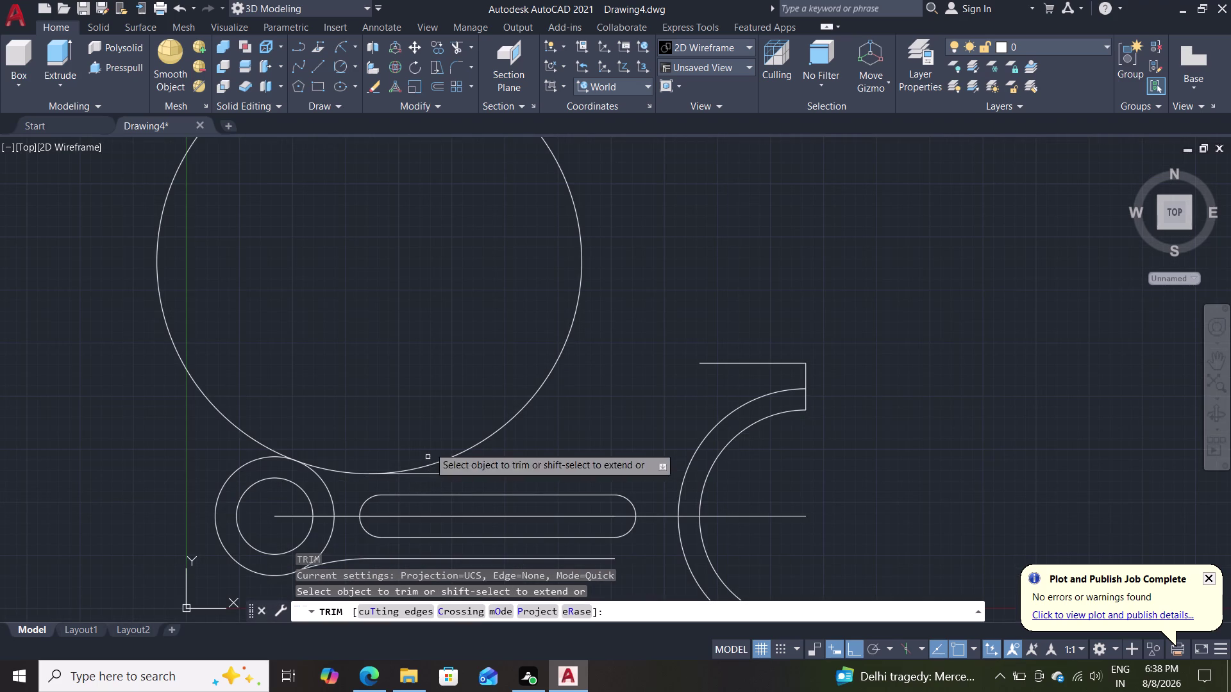
click(557, 428)
click(205, 398)
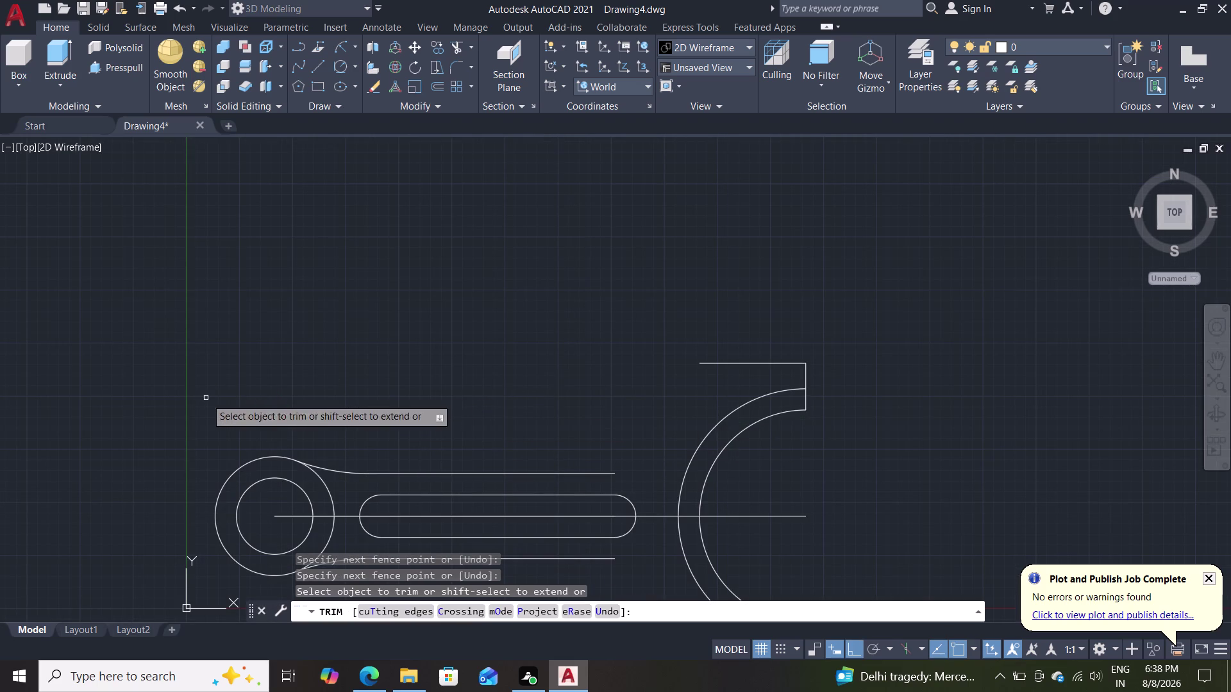
key(Escape)
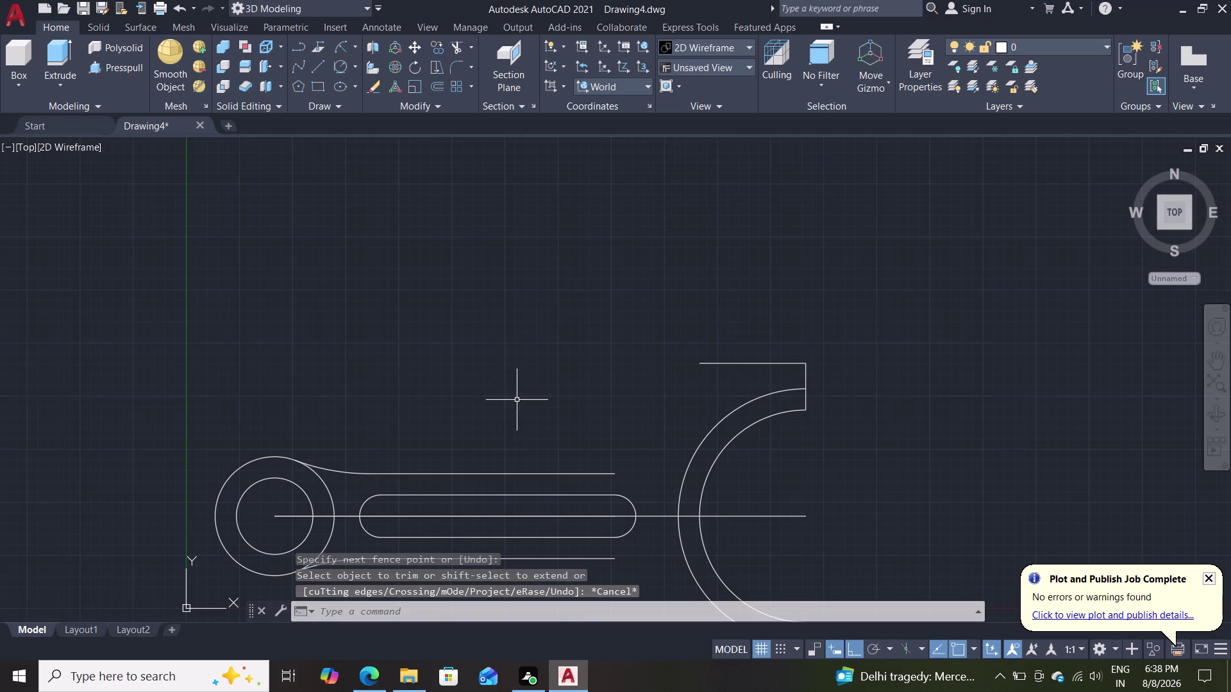
middle_drag(516, 406, 571, 324)
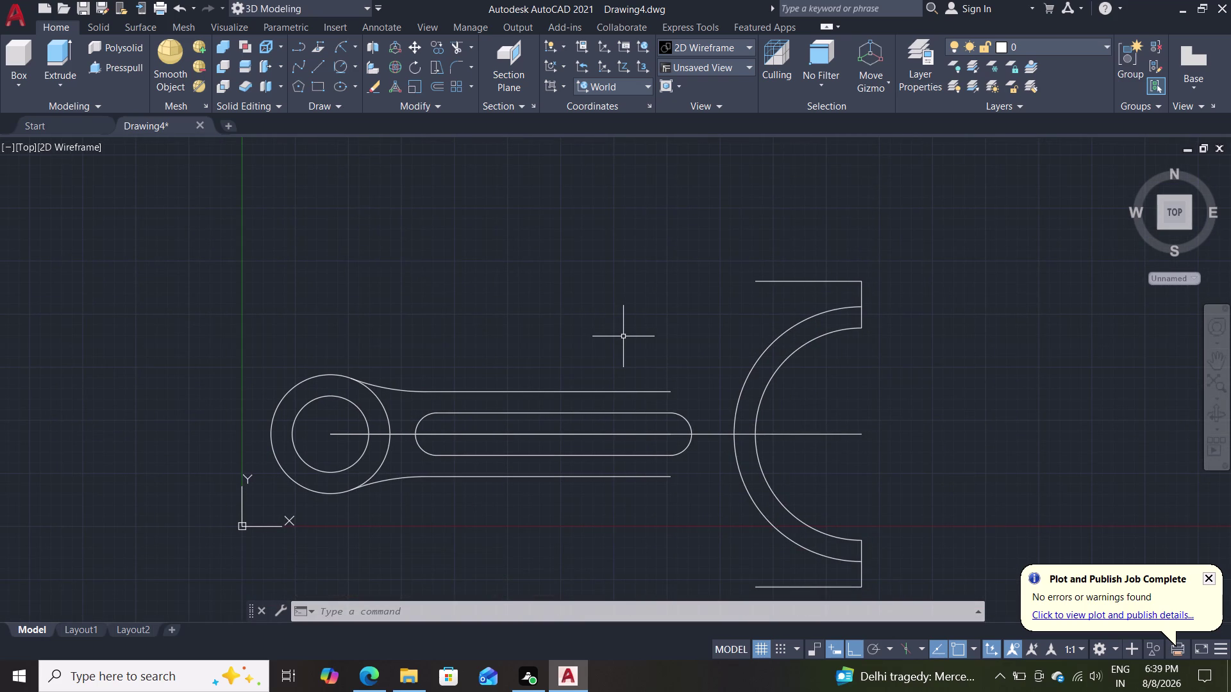
scroll(up, 3)
middle_drag(551, 350, 773, 244)
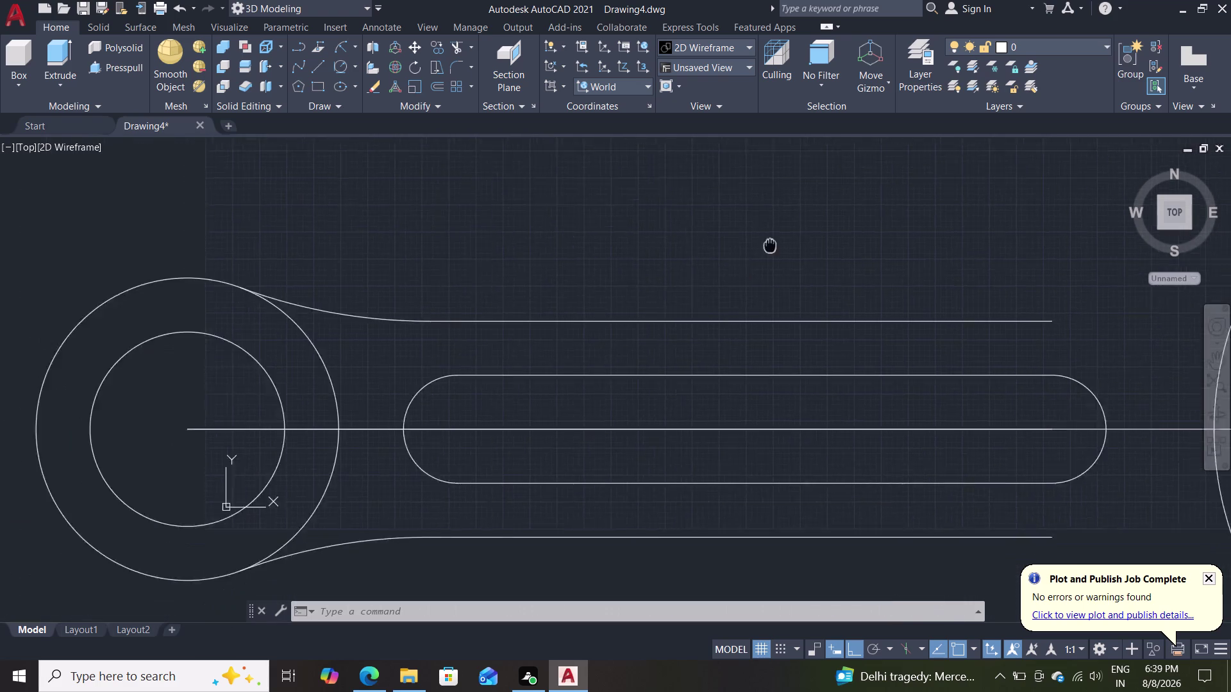
middle_drag(773, 244, 821, 213)
scroll(down, 3)
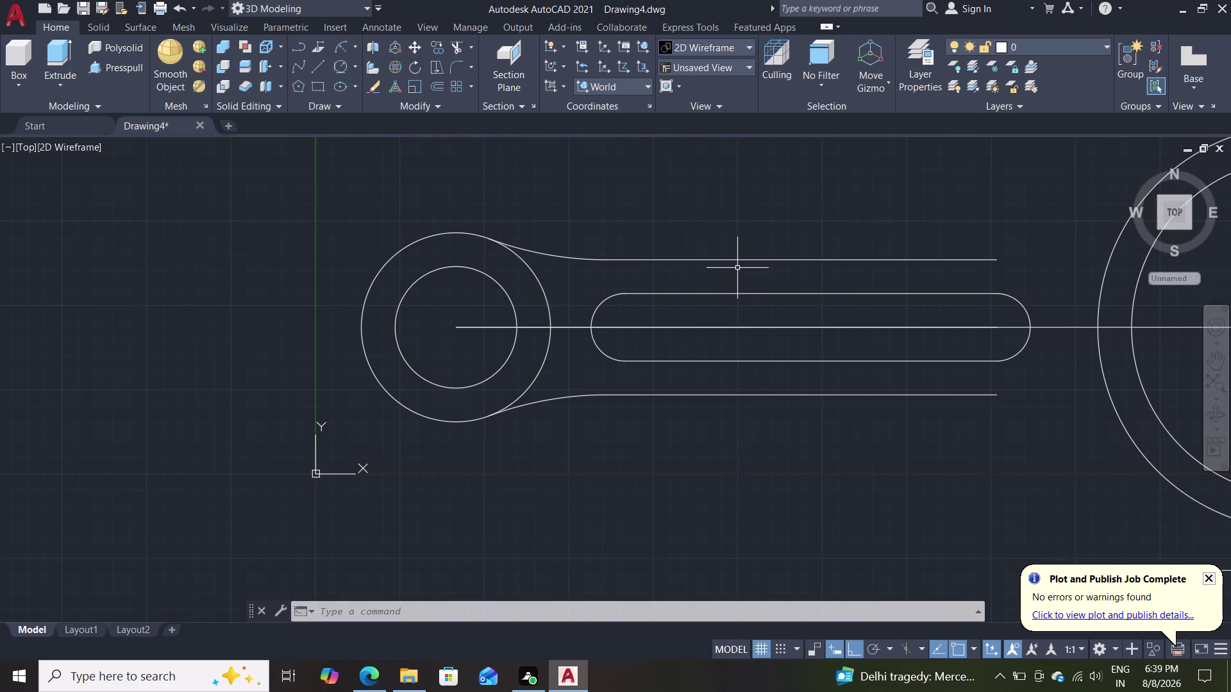
scroll(down, 3)
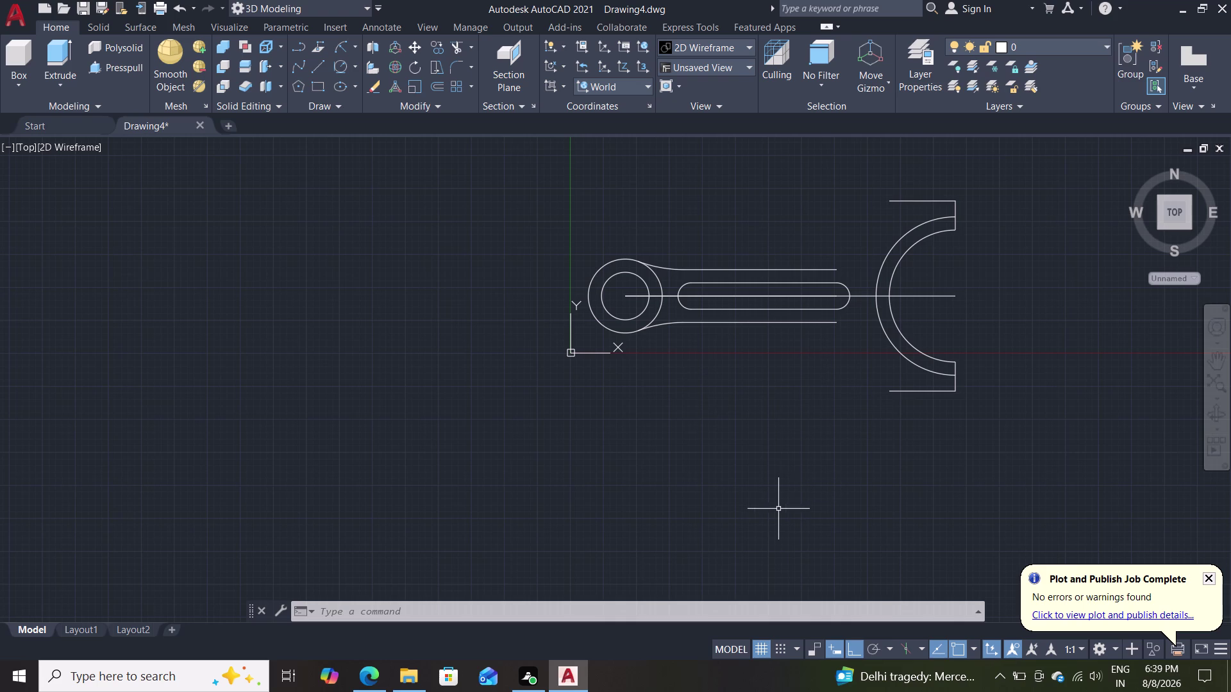
scroll(up, 3)
middle_drag(816, 388, 737, 552)
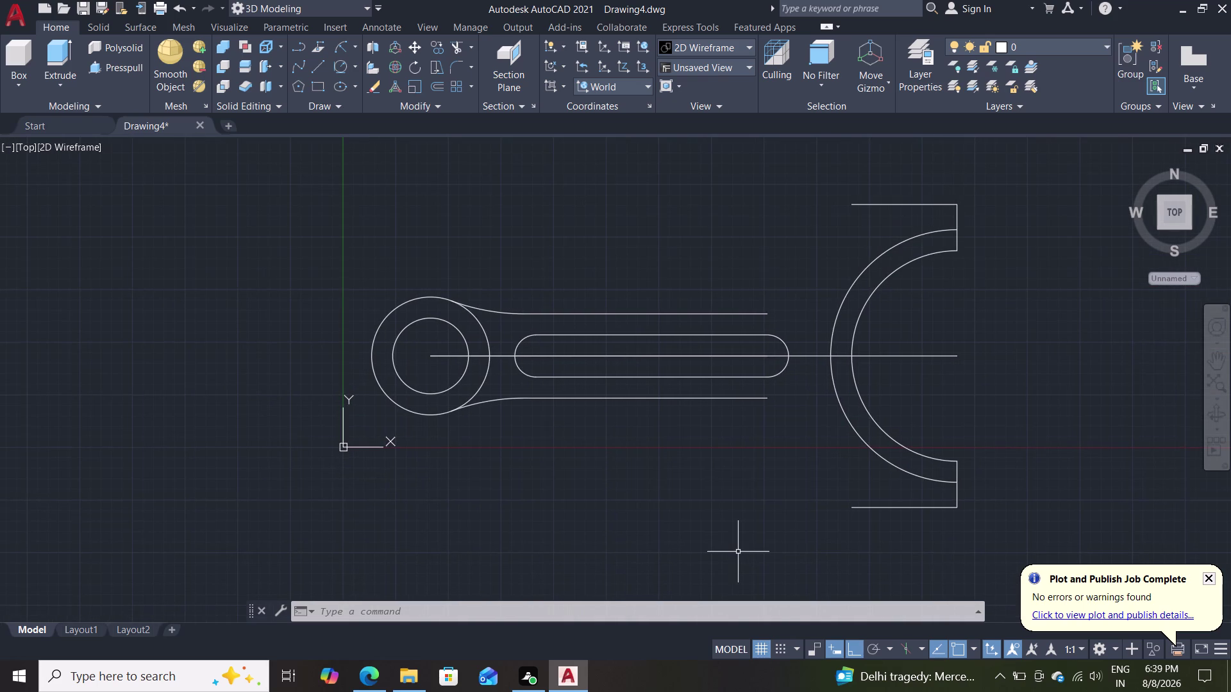
Draw an R50 start-end-radius arc from the lower jaw's inner end to the lower shank line's end.
click(353, 41)
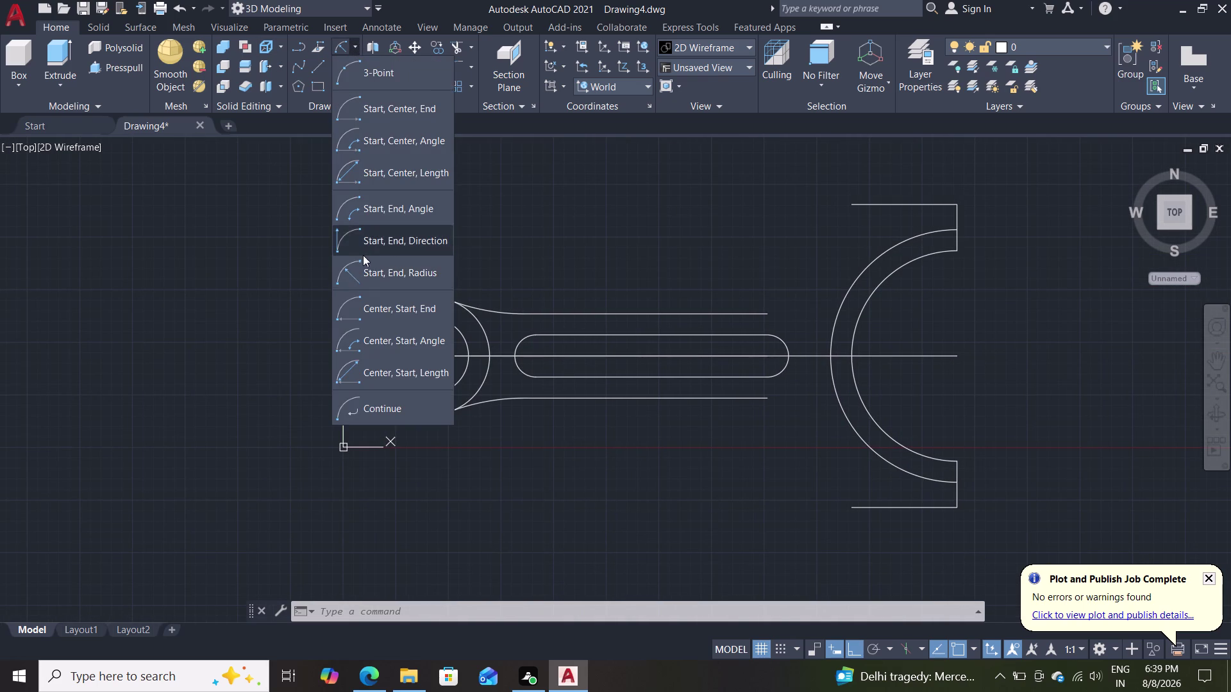
click(371, 278)
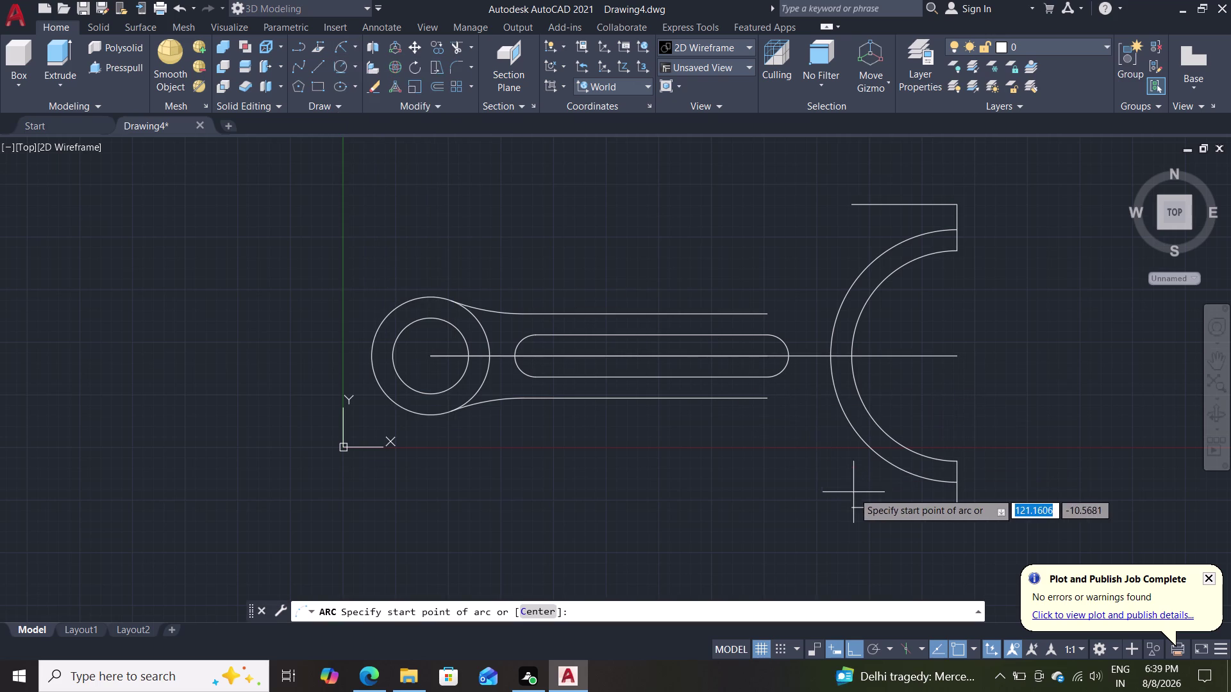
click(854, 515)
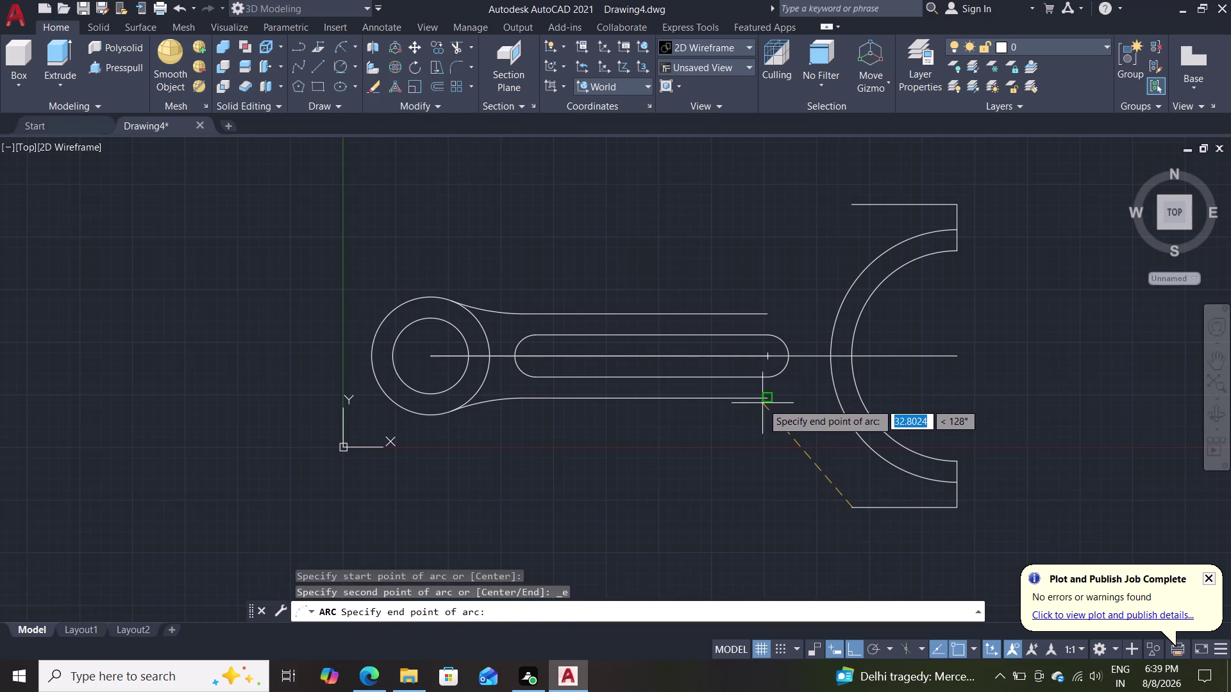
click(764, 397)
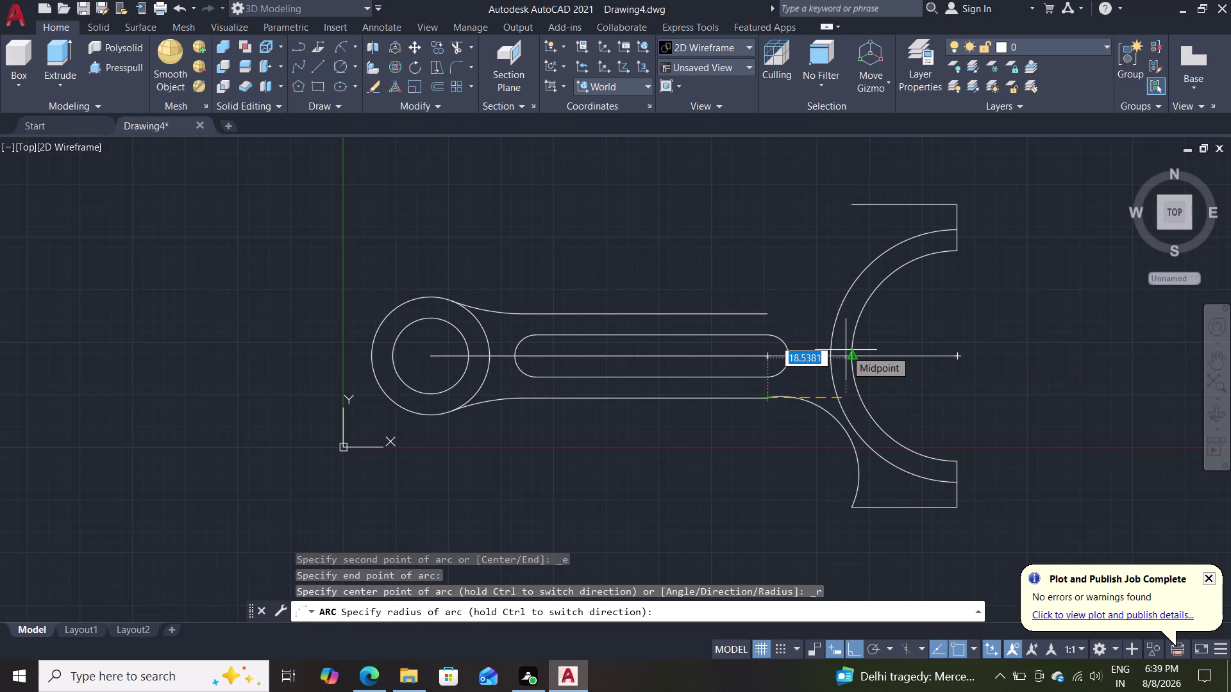
text(50)
key(Return)
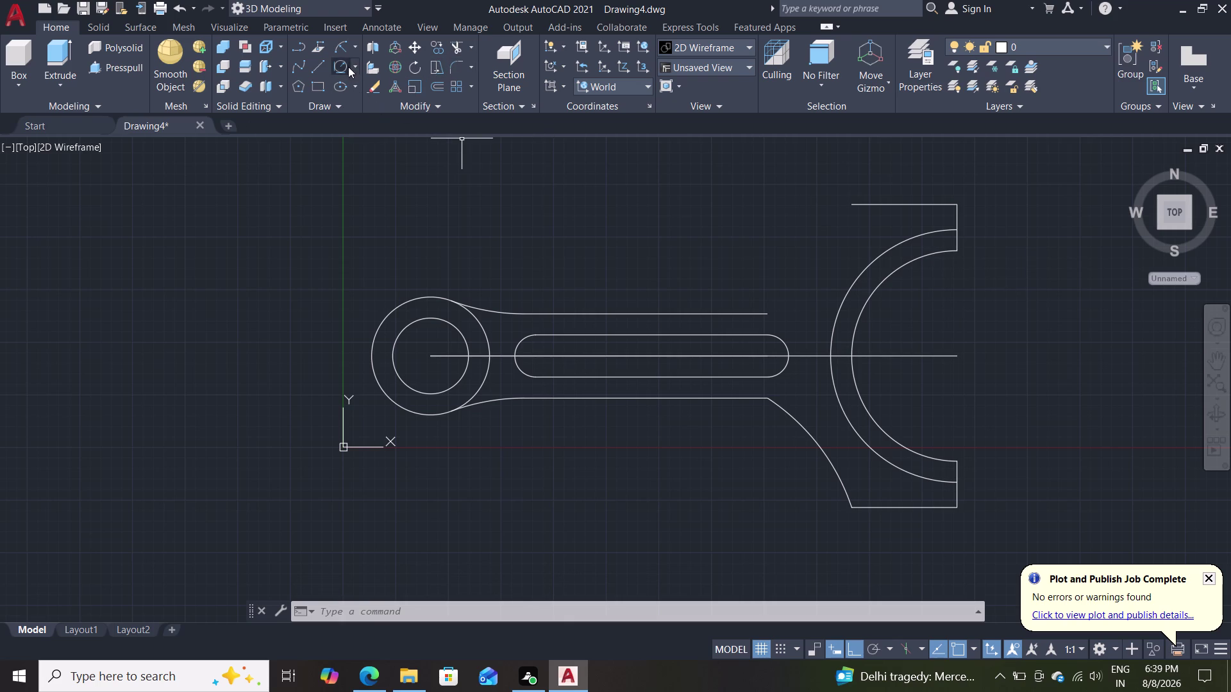
click(341, 42)
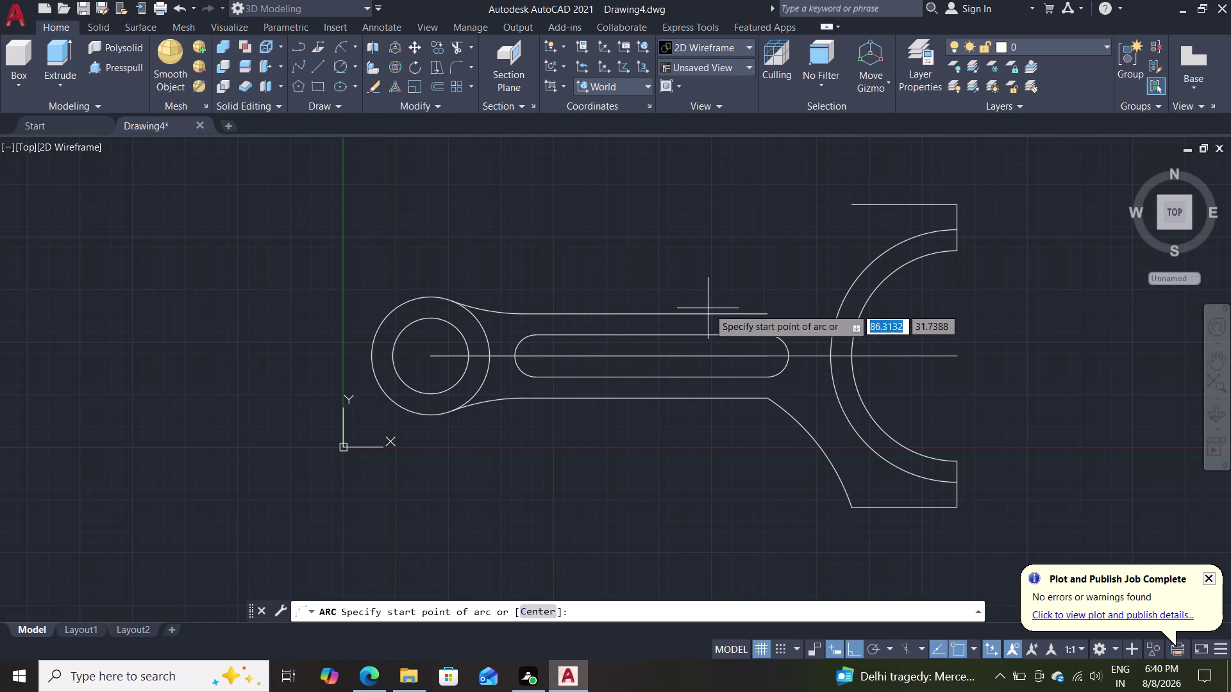
double_click(853, 203)
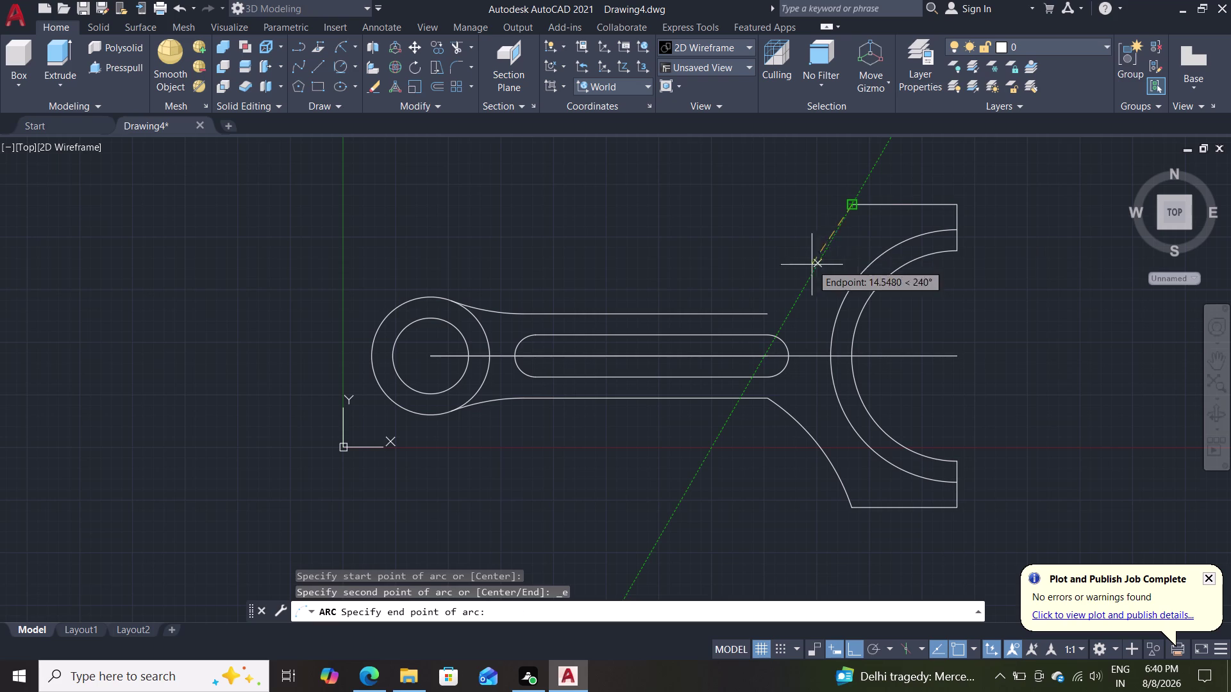
click(770, 313)
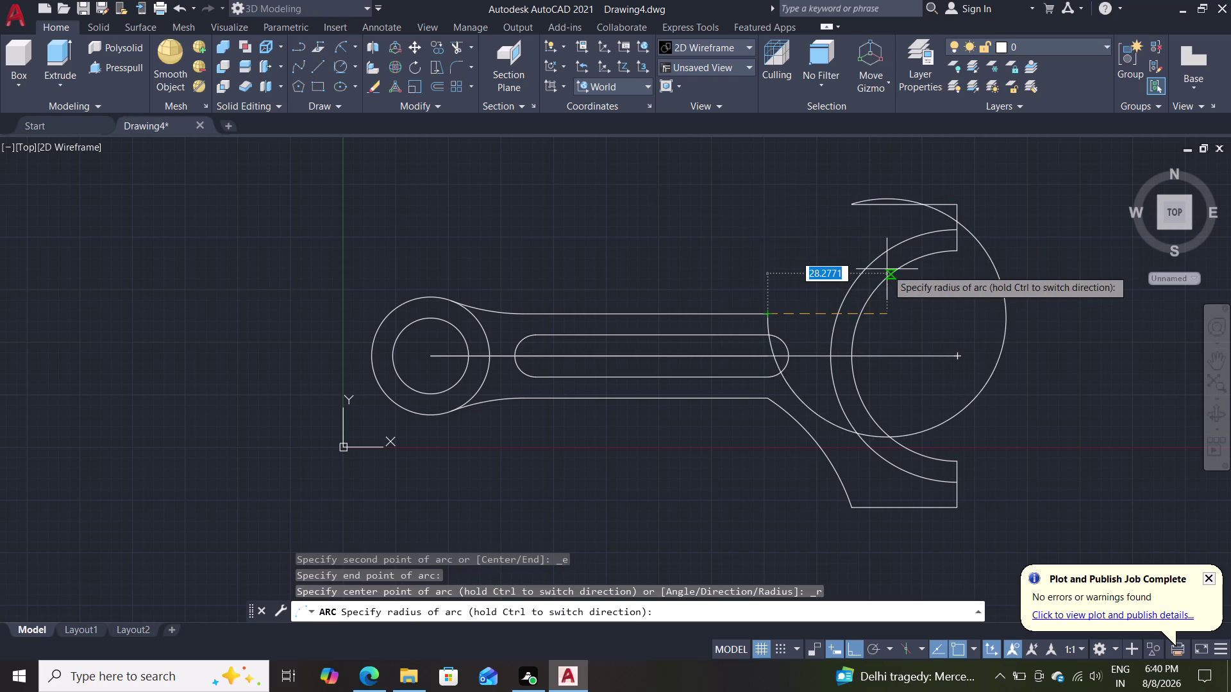
text(55)
key(Return)
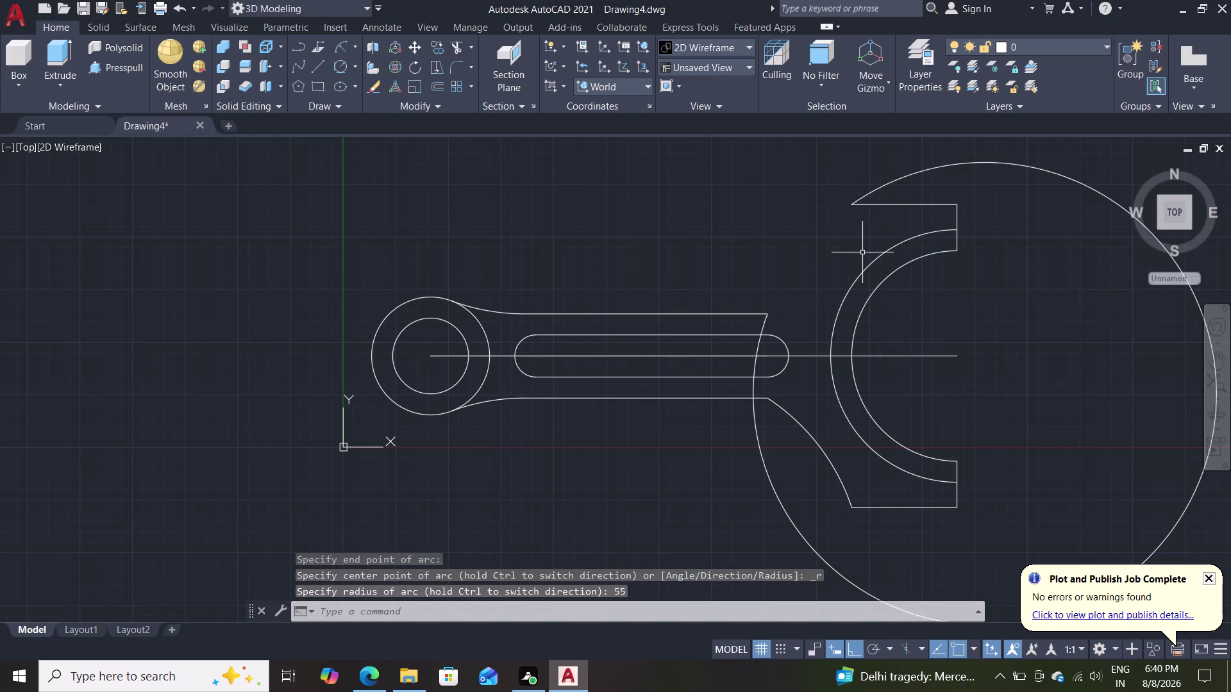
click(920, 173)
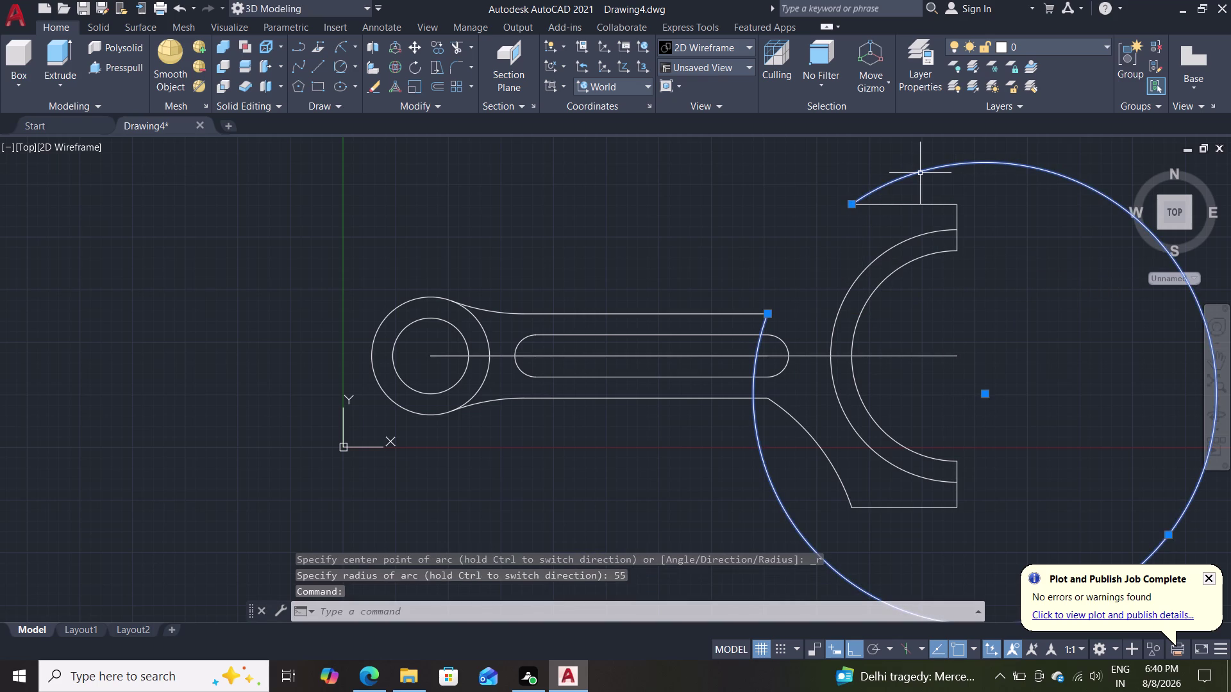
key(Delete)
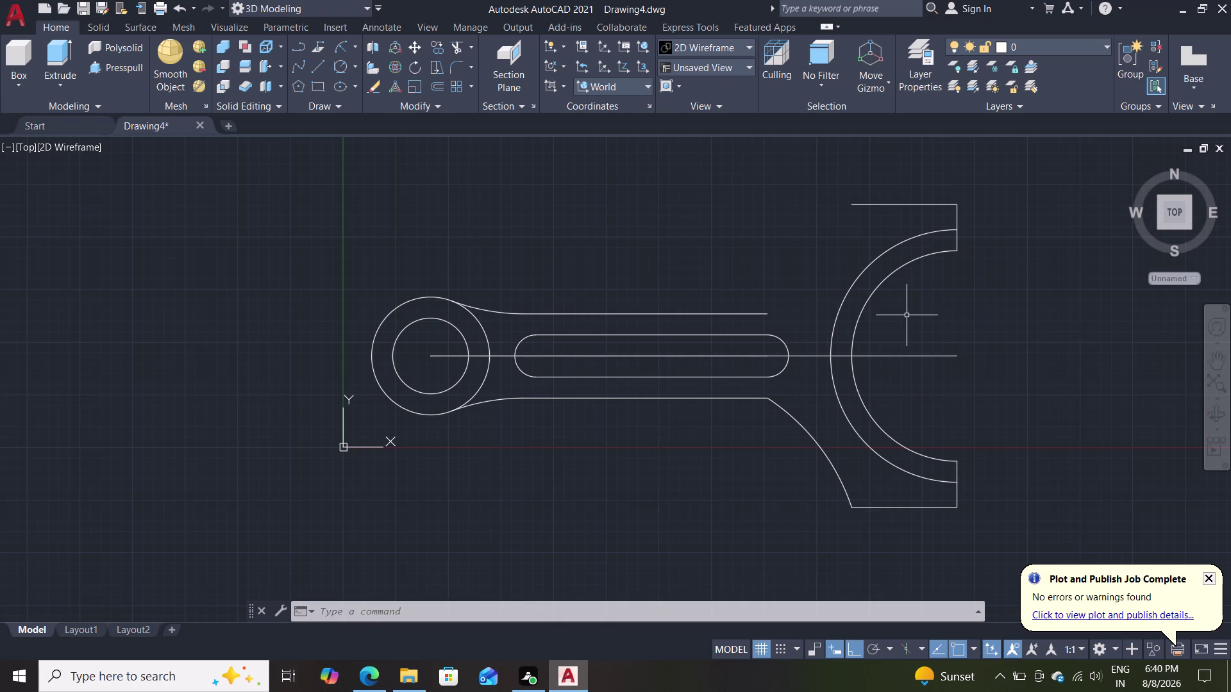
click(340, 45)
Draw an R50 arc from the upper shank line's end to the upper jaw corner, then select the lower arc.
click(771, 317)
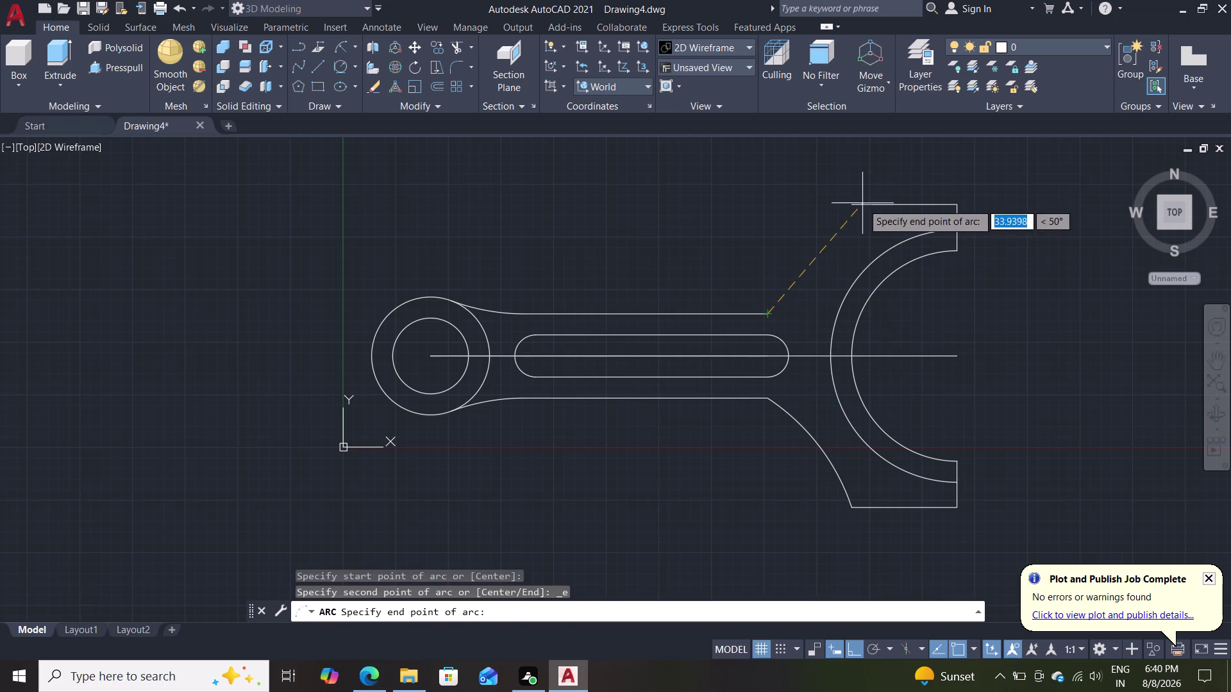
click(855, 203)
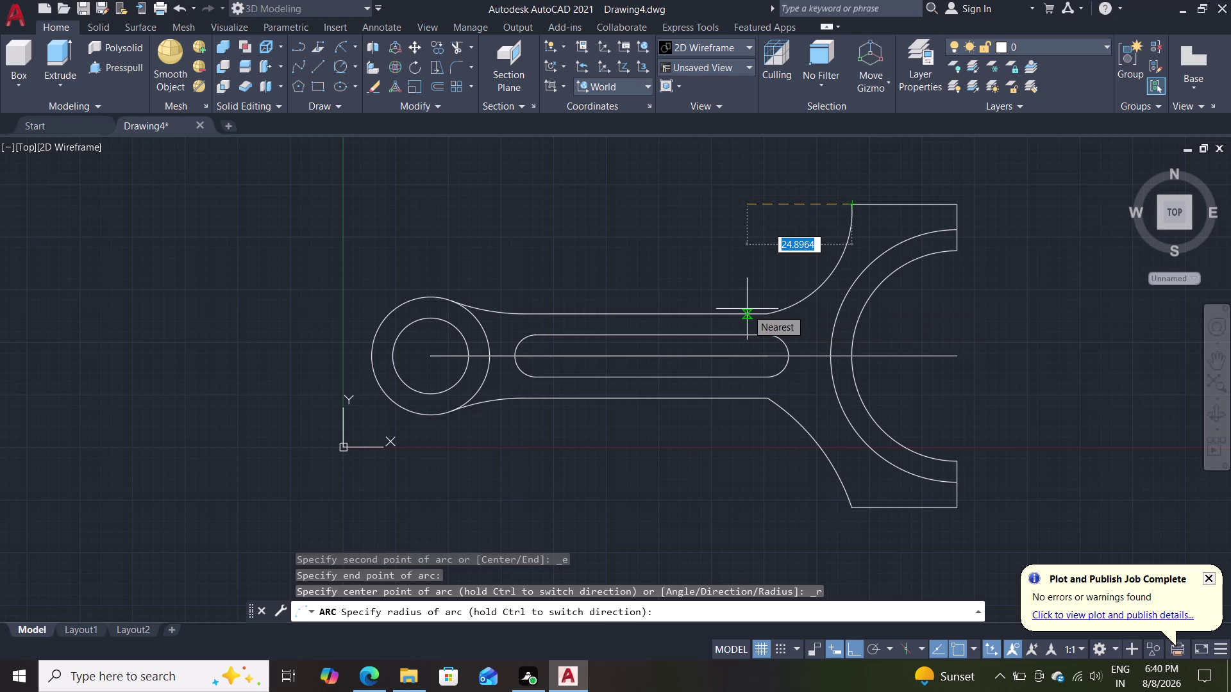
text(50)
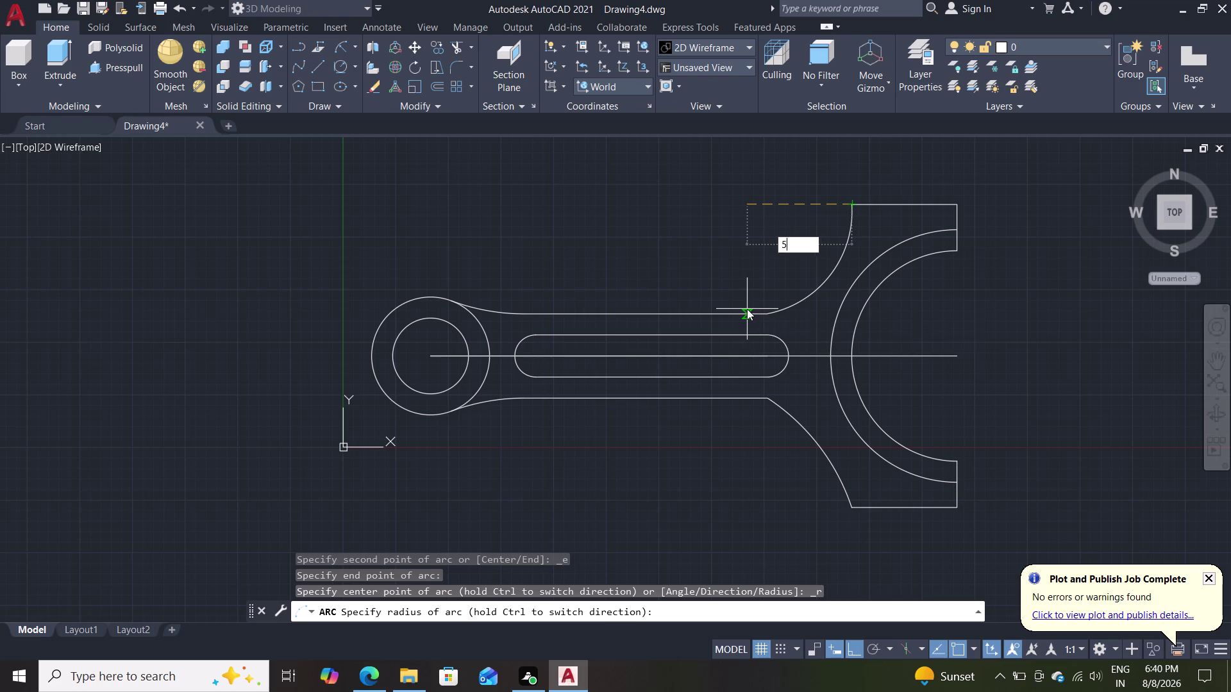
key(Return)
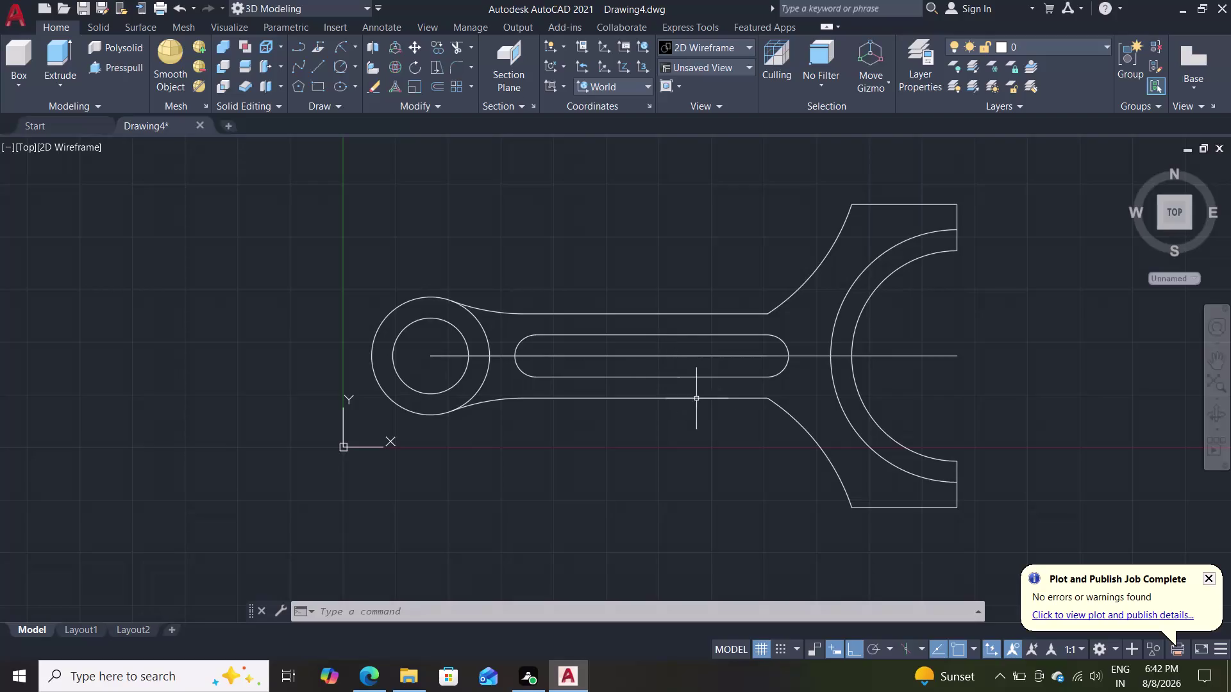
click(793, 418)
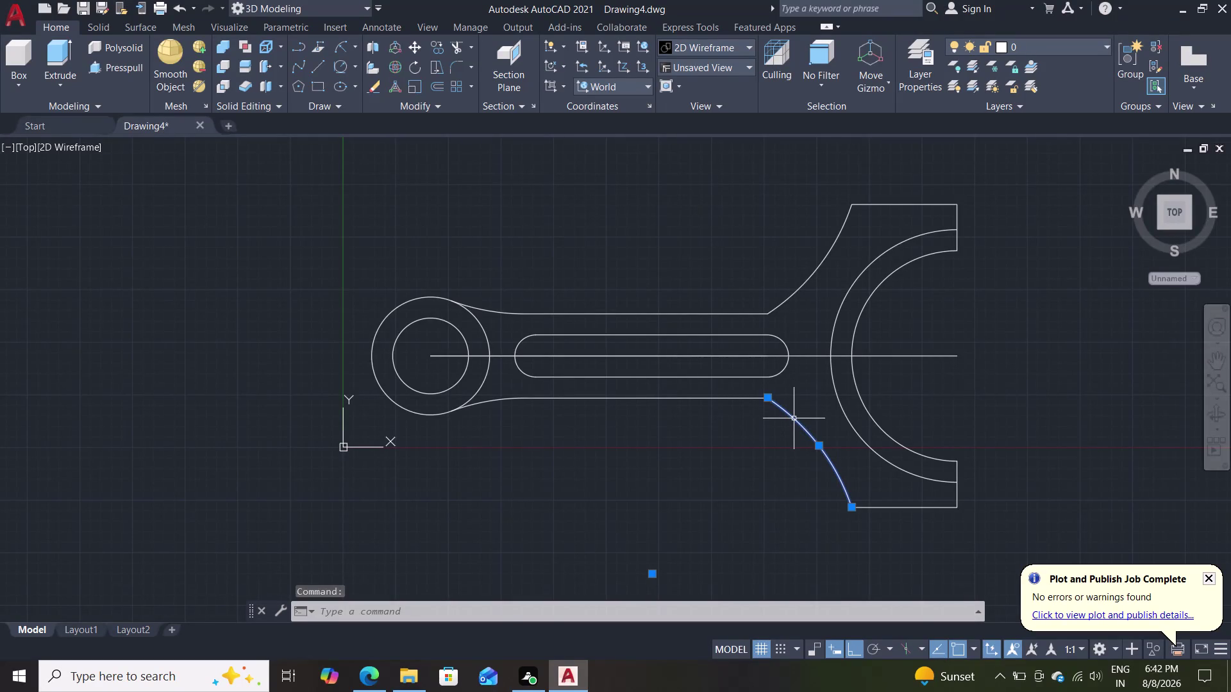
Delete the lower arc and draw a 3.5-long line at 122° from the lower jaw's bottom-left corner.
key(Delete)
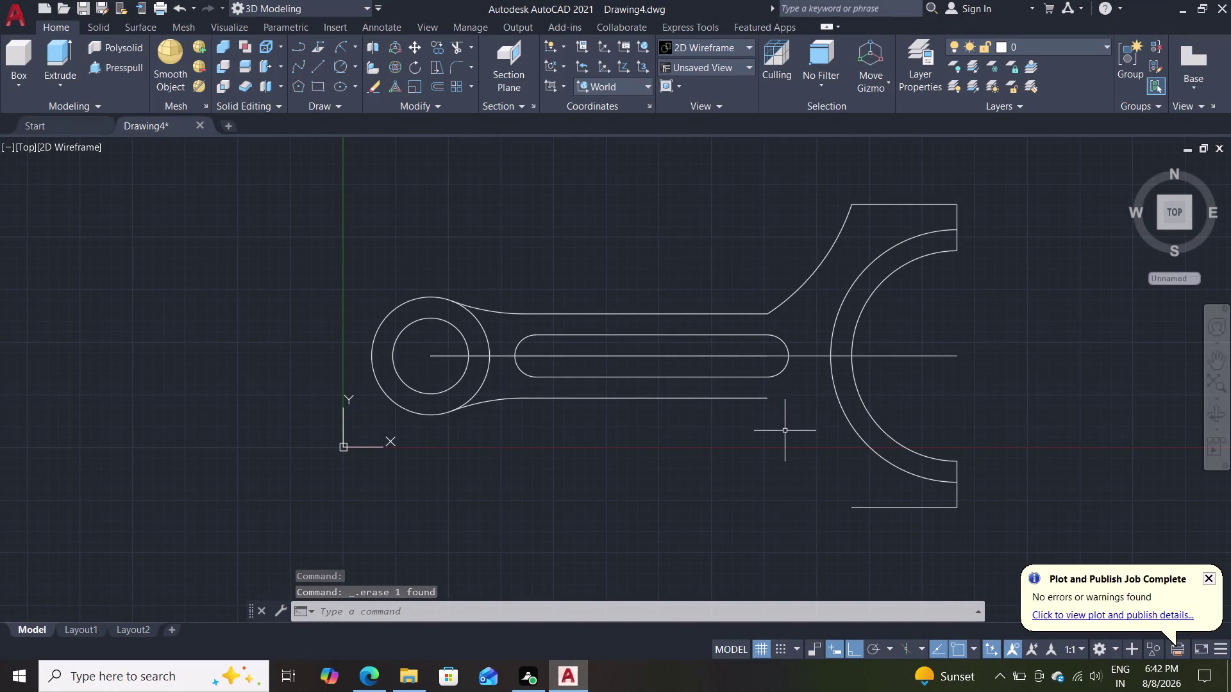
key(l)
key(Return)
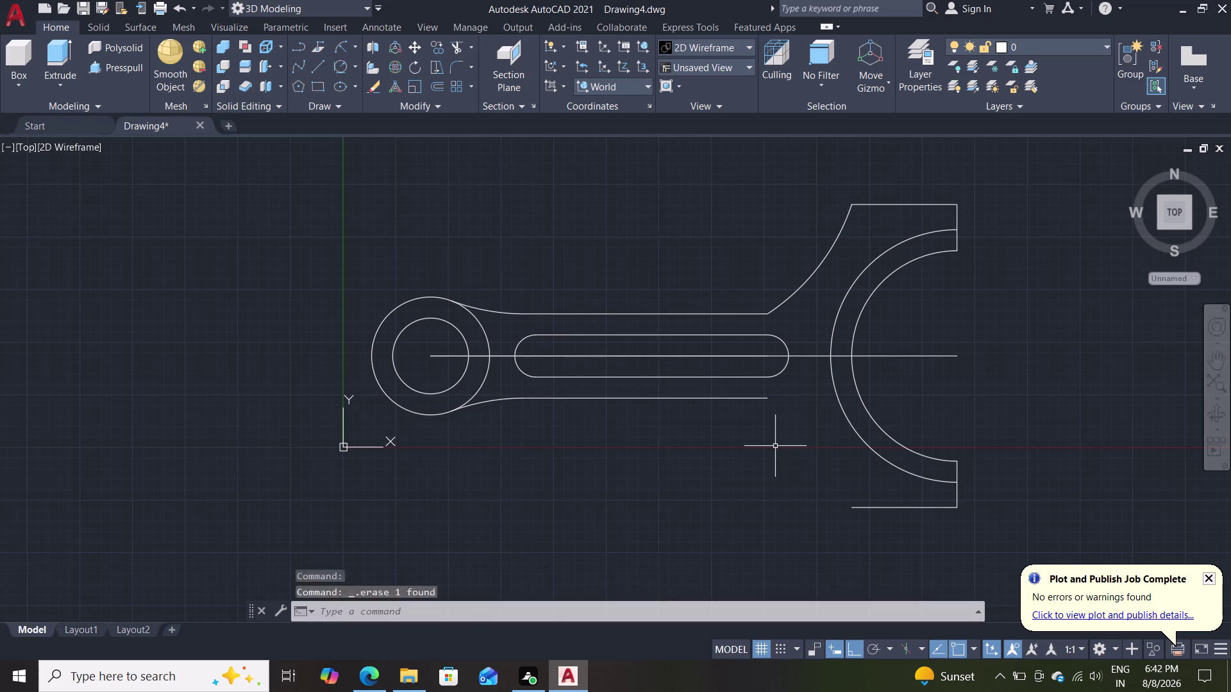
scroll(up, 3)
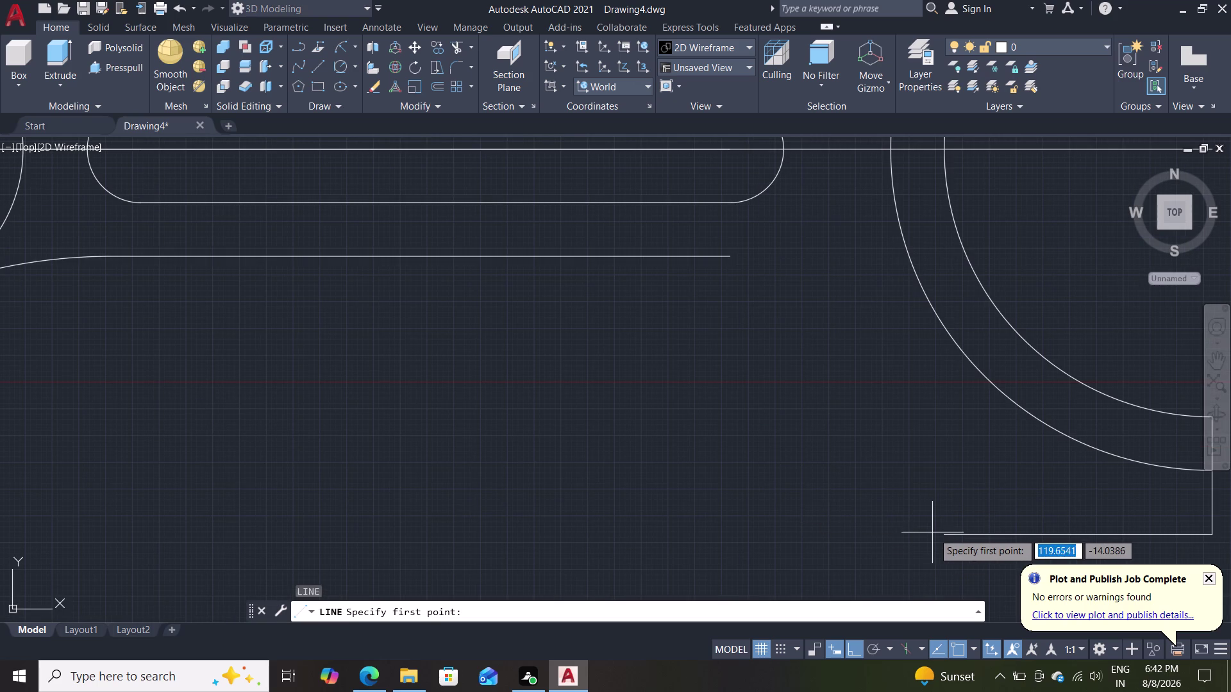
double_click(940, 533)
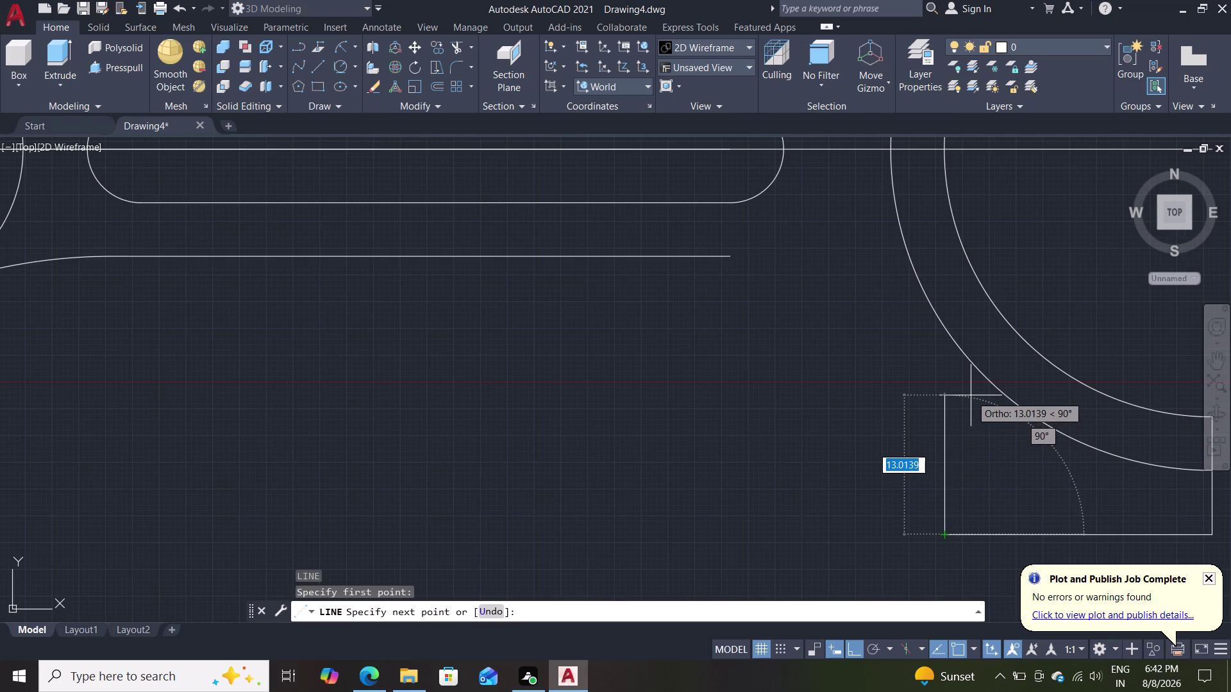
text(3.5)
key(Tab)
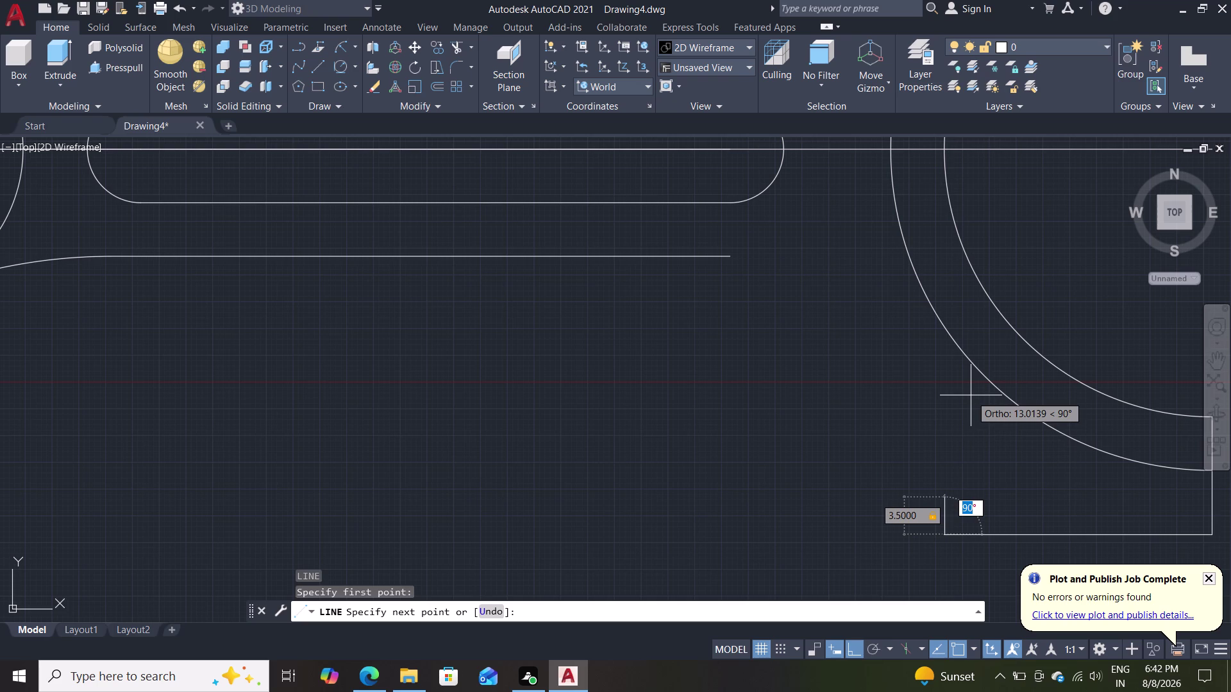
text(122)
key(Return)
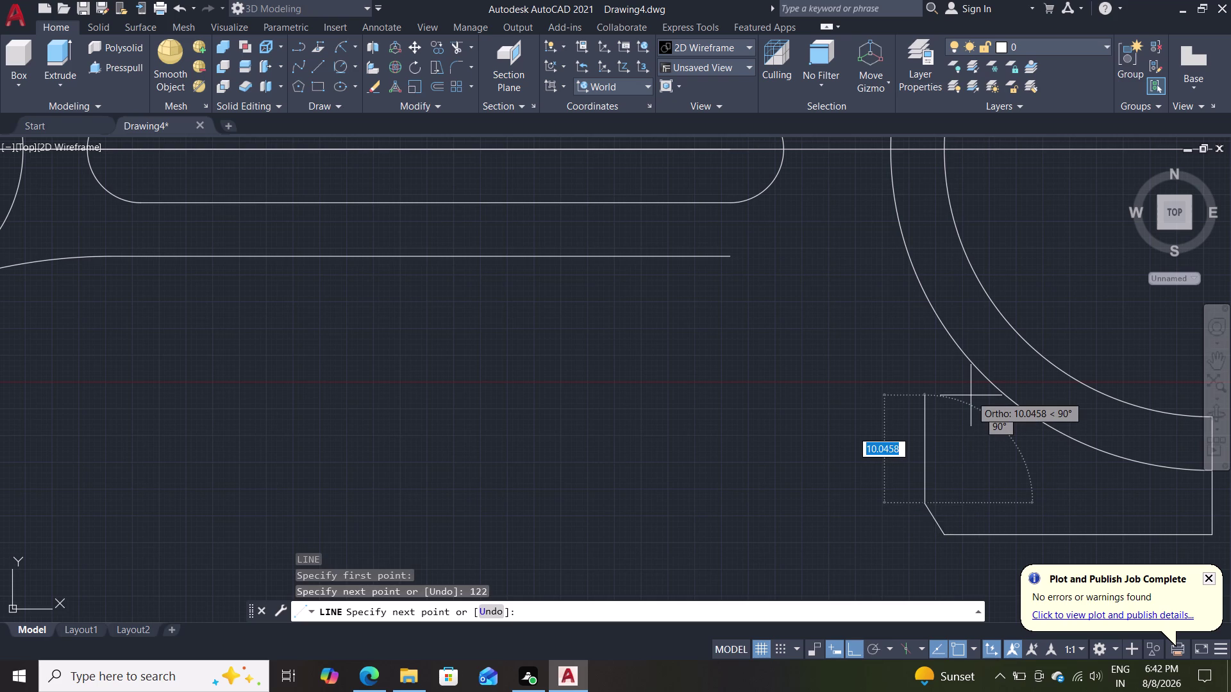
key(Escape)
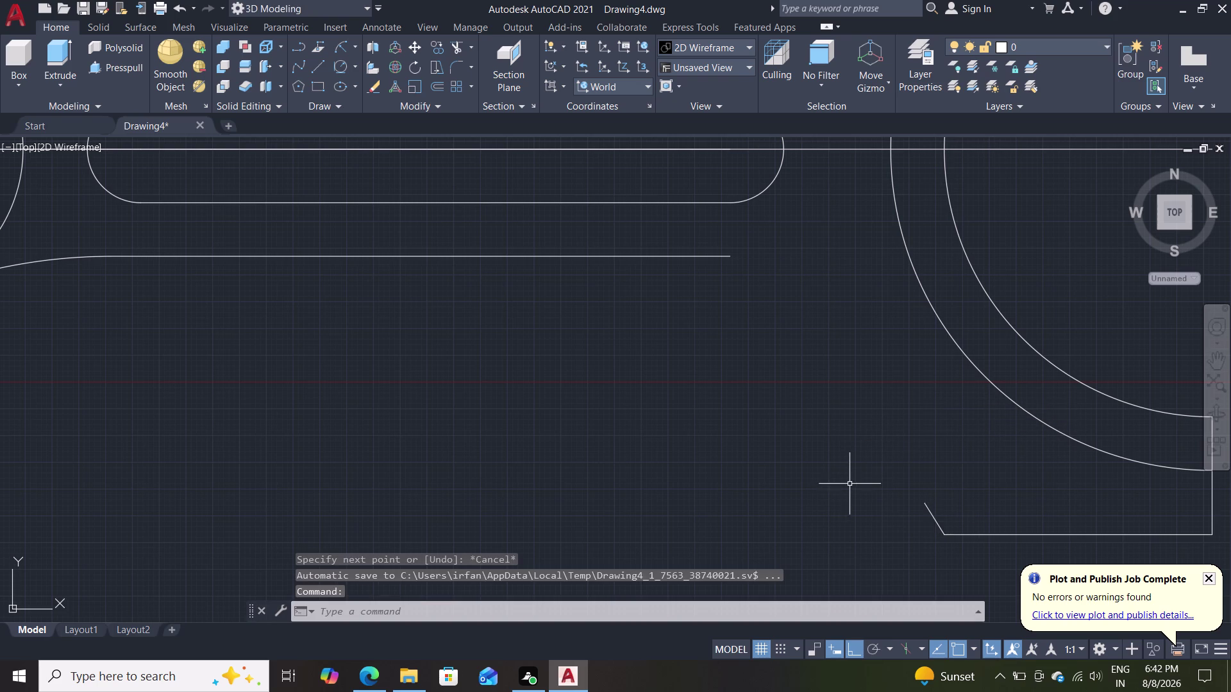
scroll(down, 3)
scroll(down, 3)
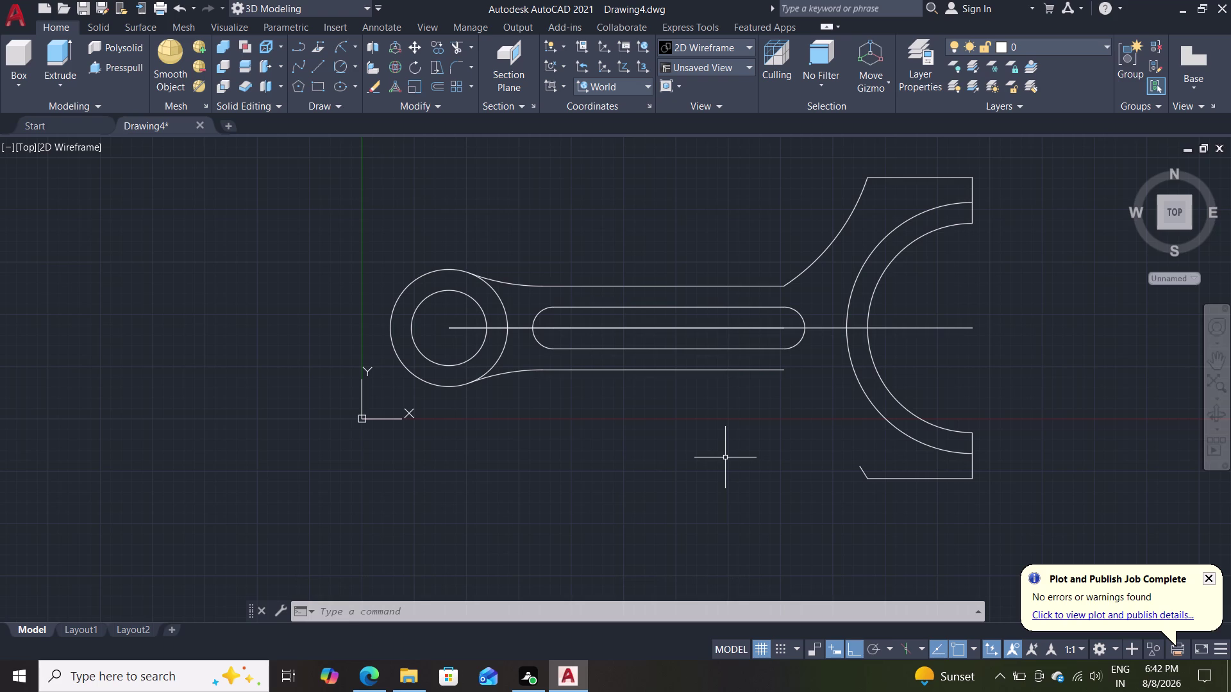
scroll(up, 3)
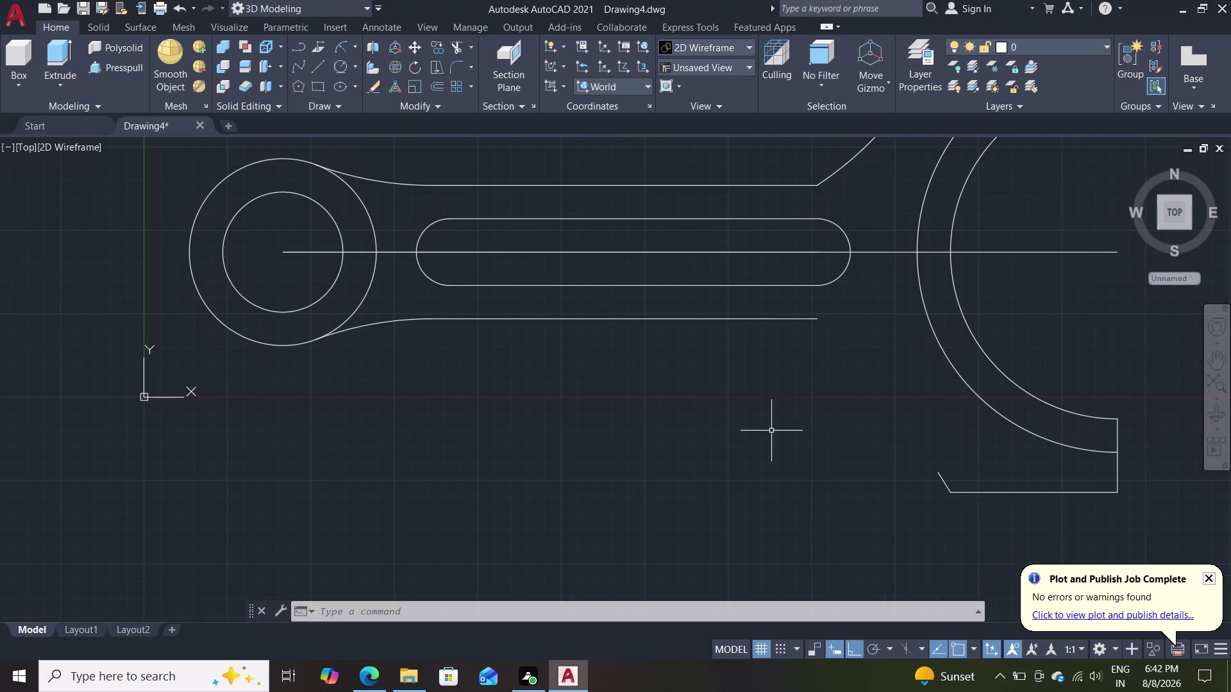
scroll(down, 3)
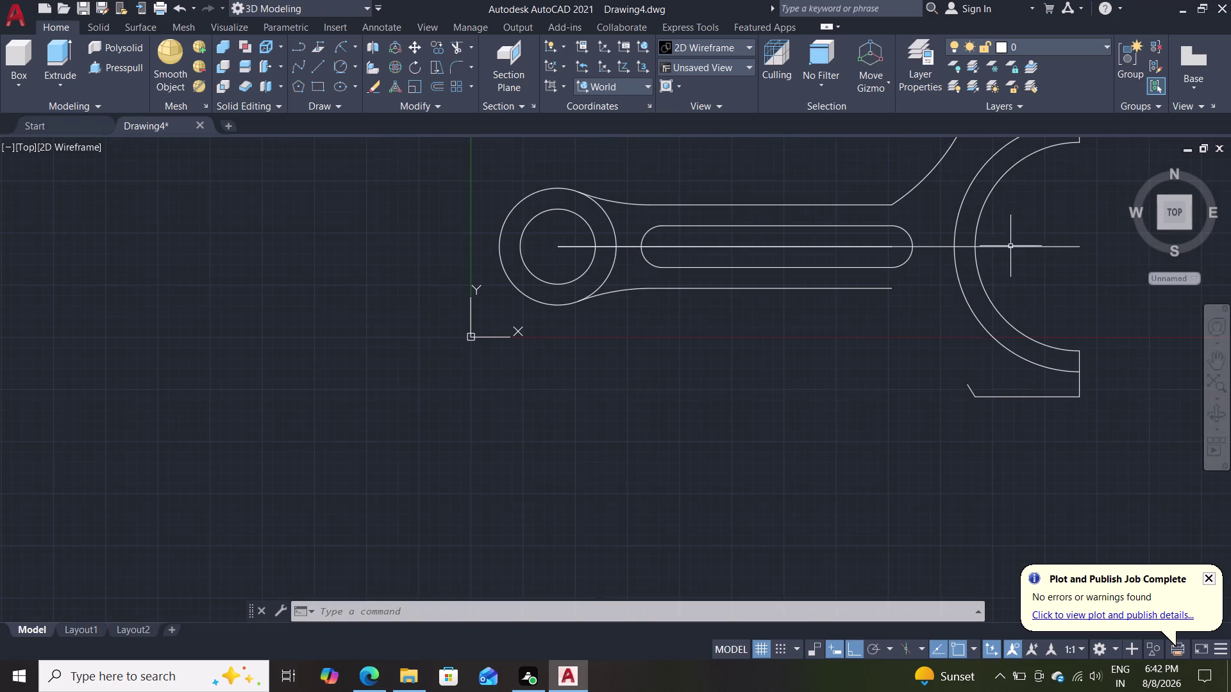
scroll(up, 3)
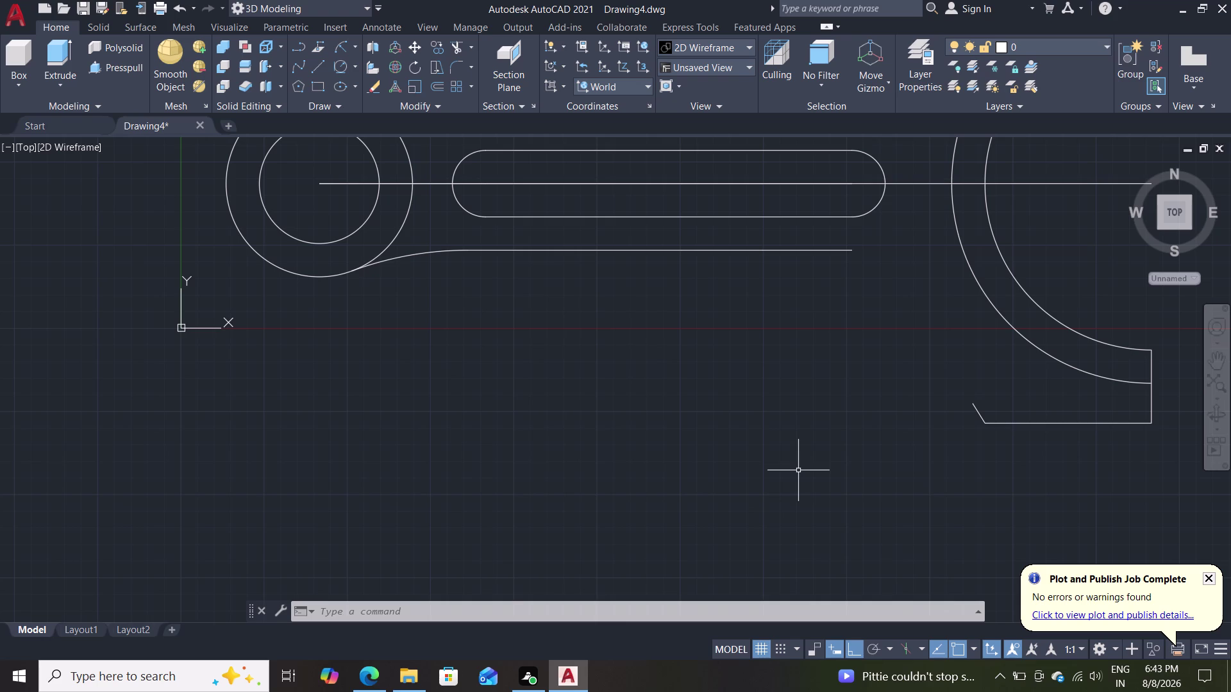
click(342, 61)
Draw an R50 circle tangent to the shank's lower edge and the angled line.
click(972, 404)
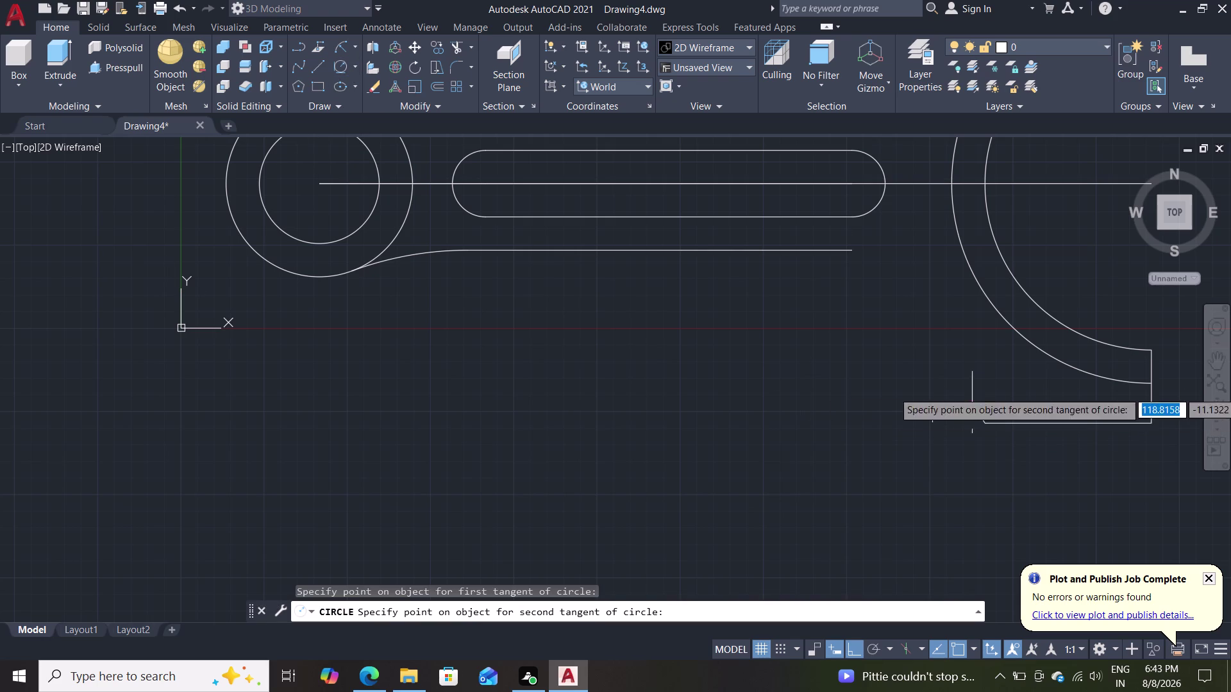
click(745, 255)
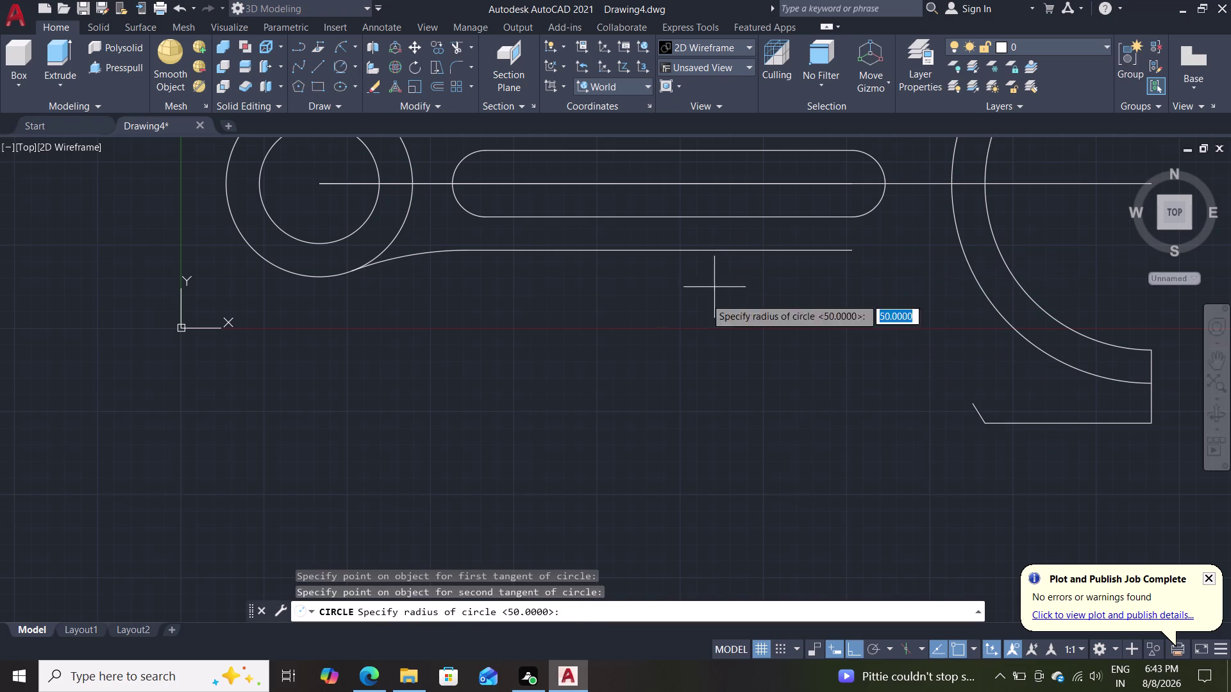
text(50)
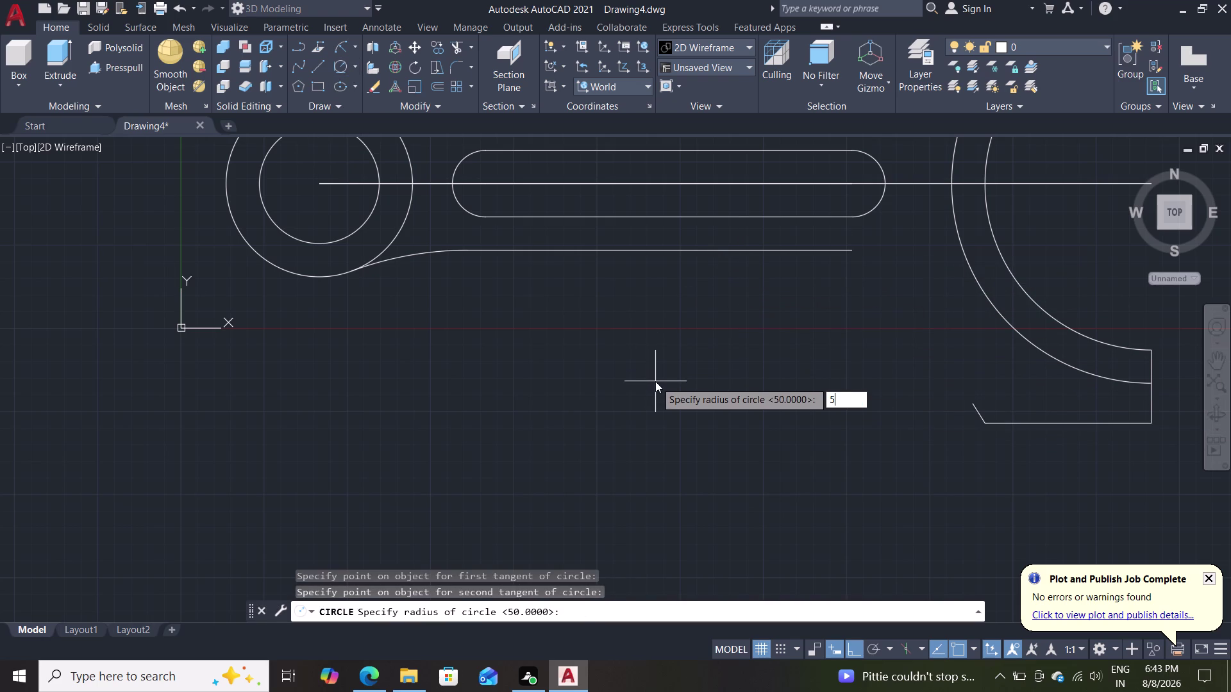
key(Return)
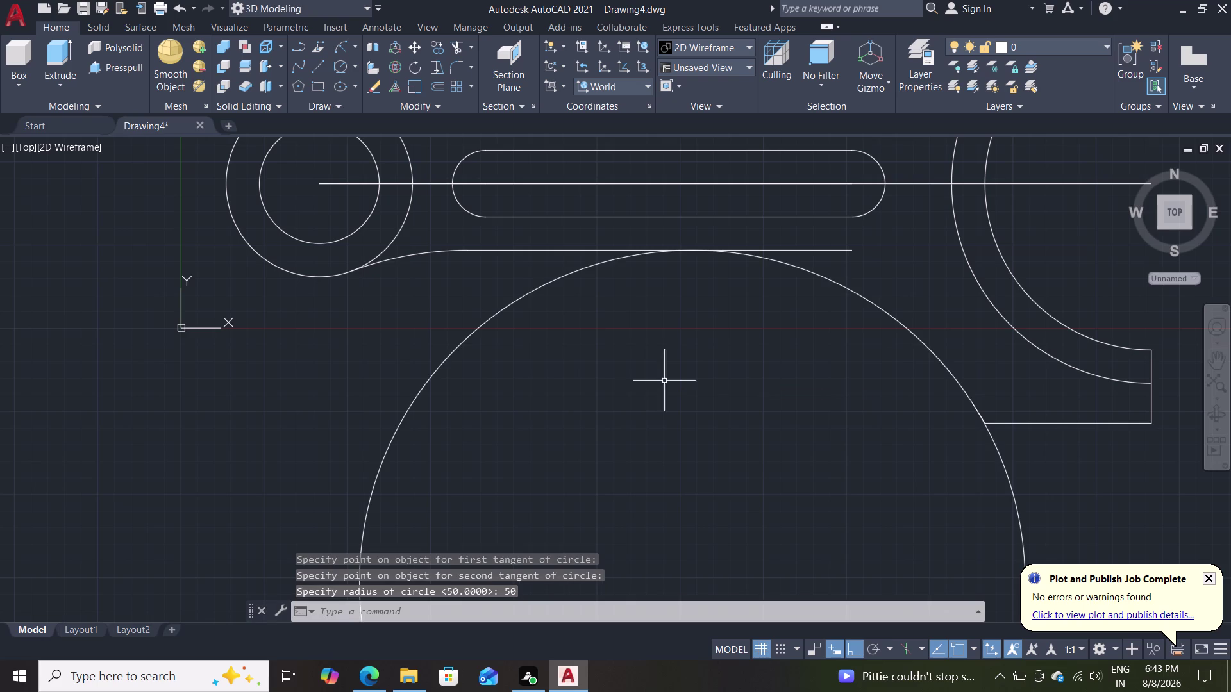
Trim the surplus lower shank edge and circle with a fence, leaving the blend arc.
text(tr)
key(Return)
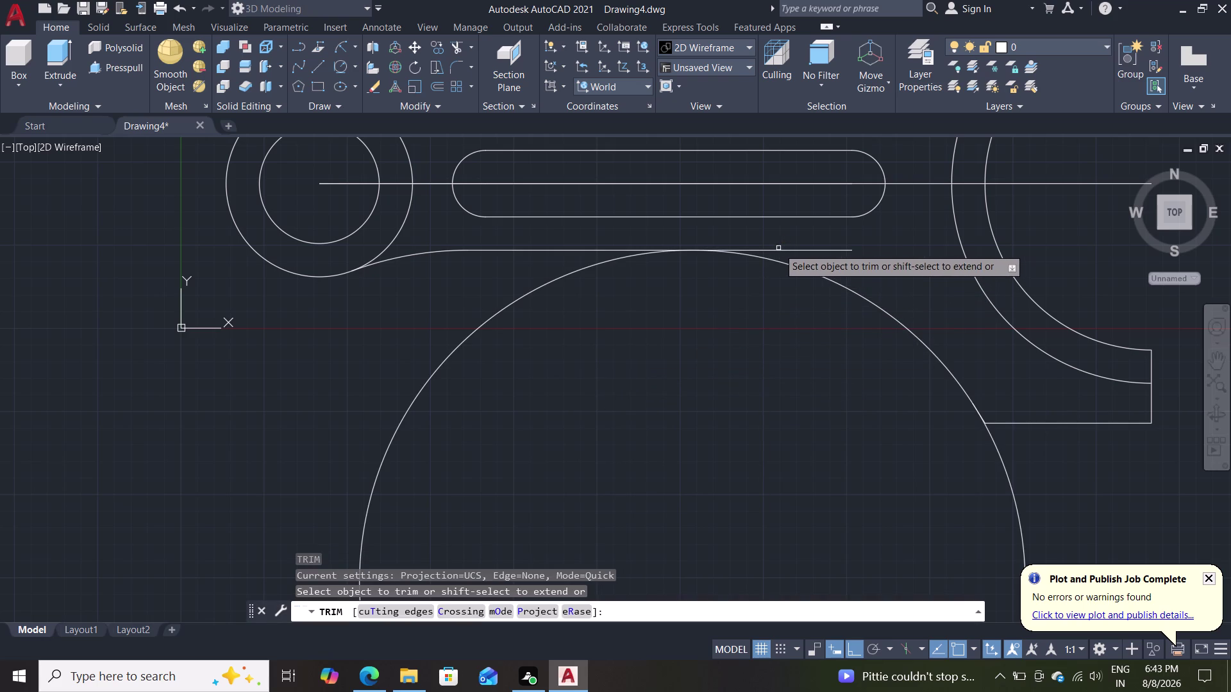
click(778, 248)
click(468, 313)
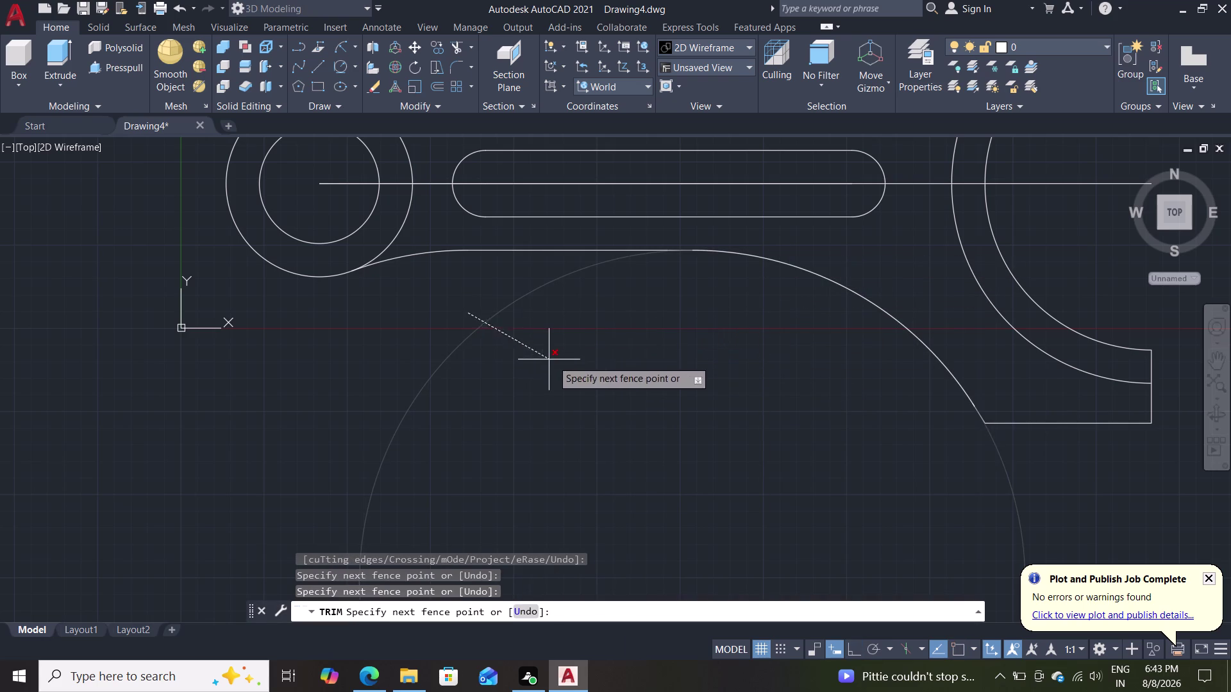
click(1026, 473)
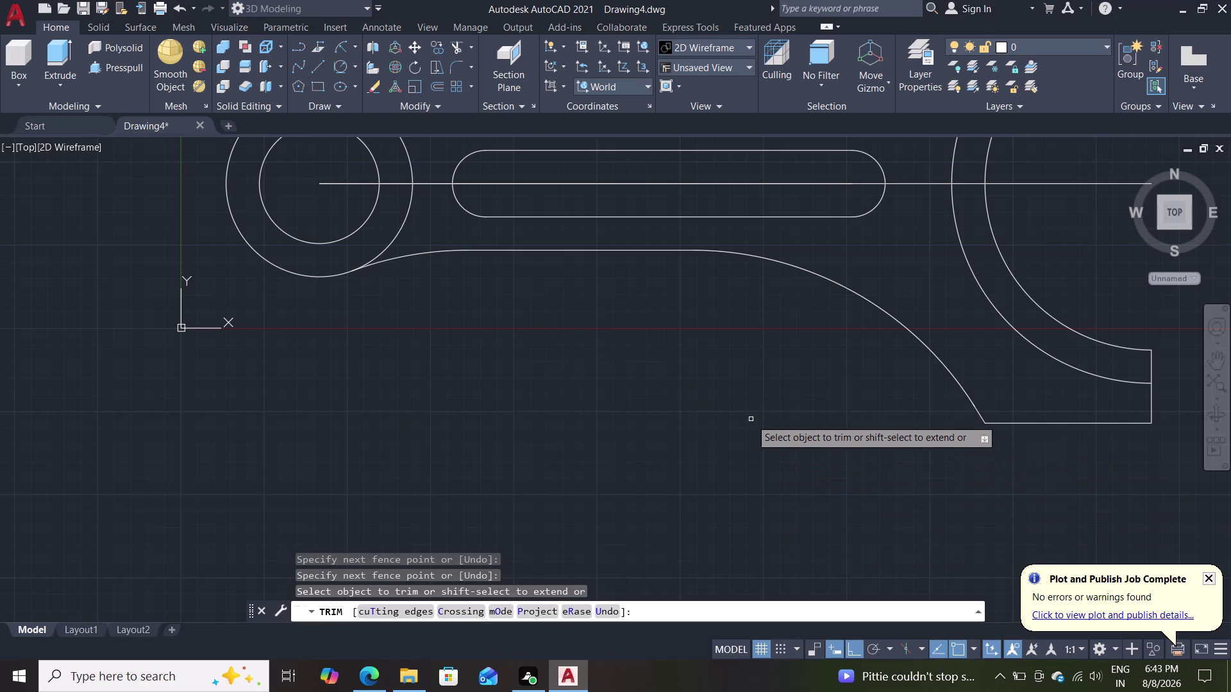
scroll(down, 3)
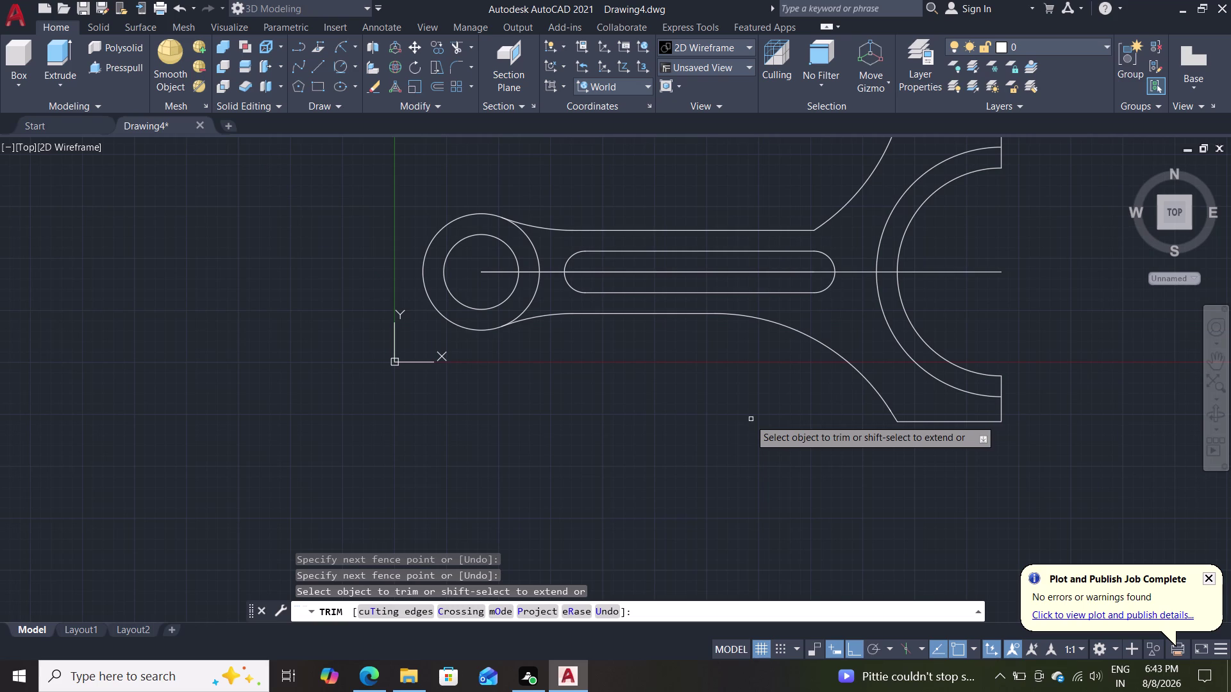
key(Escape)
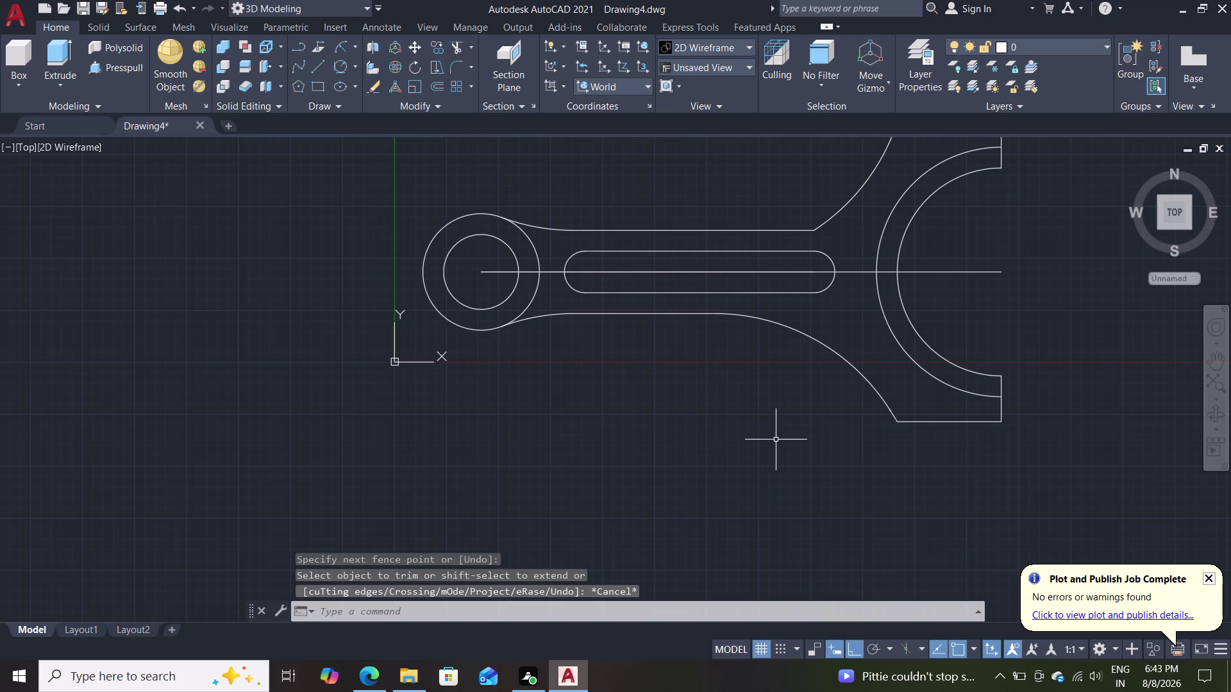
scroll(down, 3)
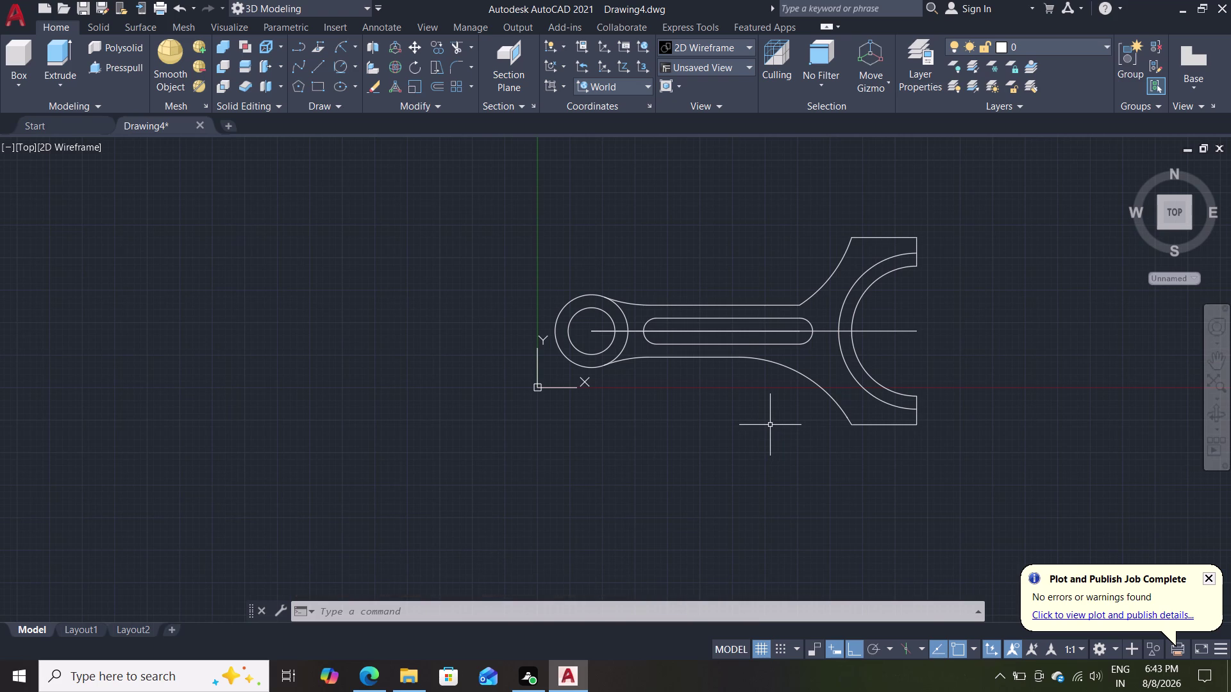
click(827, 278)
key(Delete)
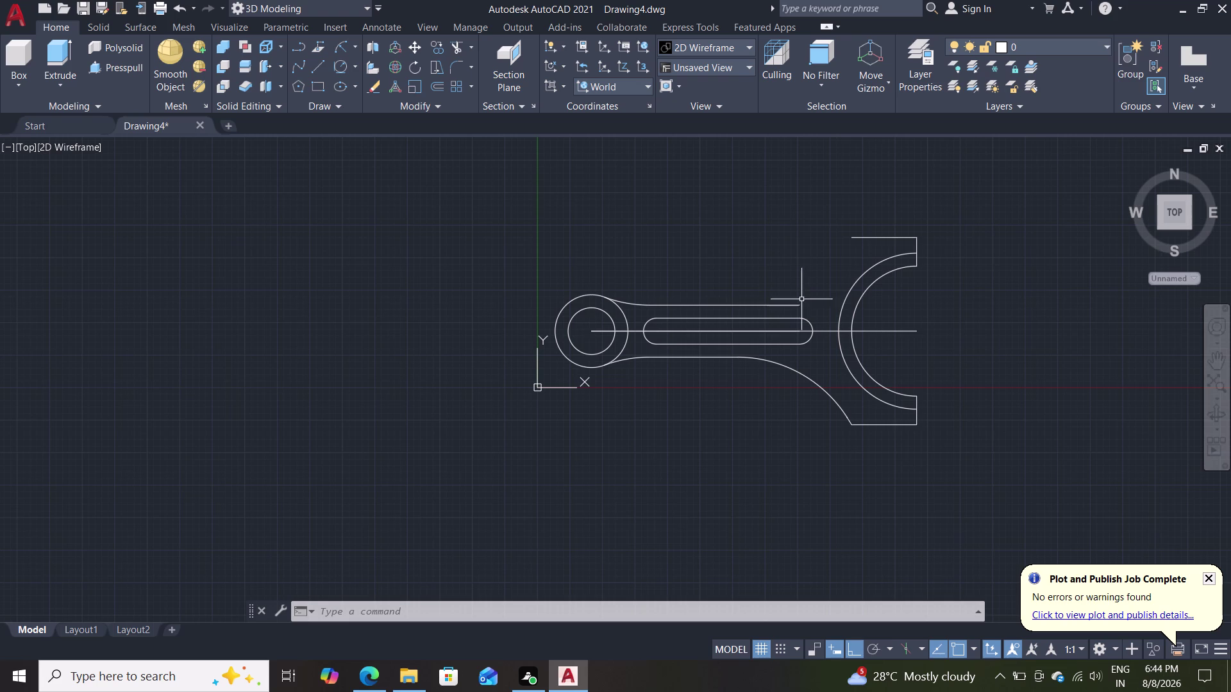
click(881, 332)
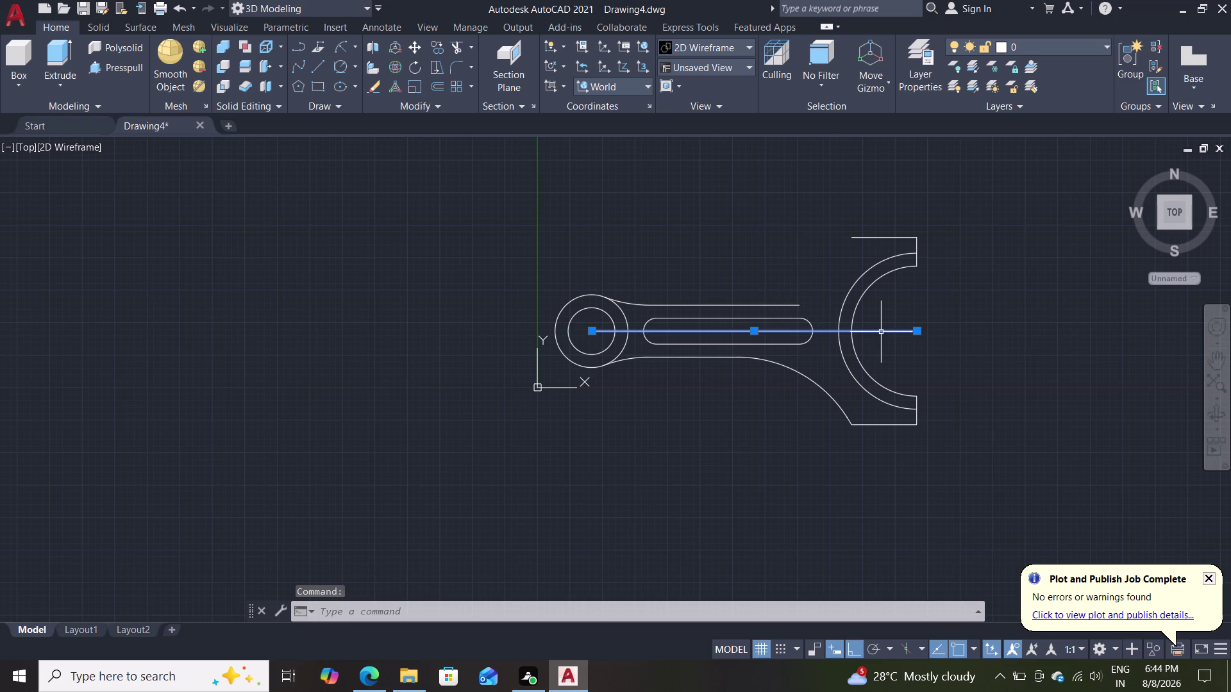
Erase the centre line and the leftover lines through the slot.
key(Delete)
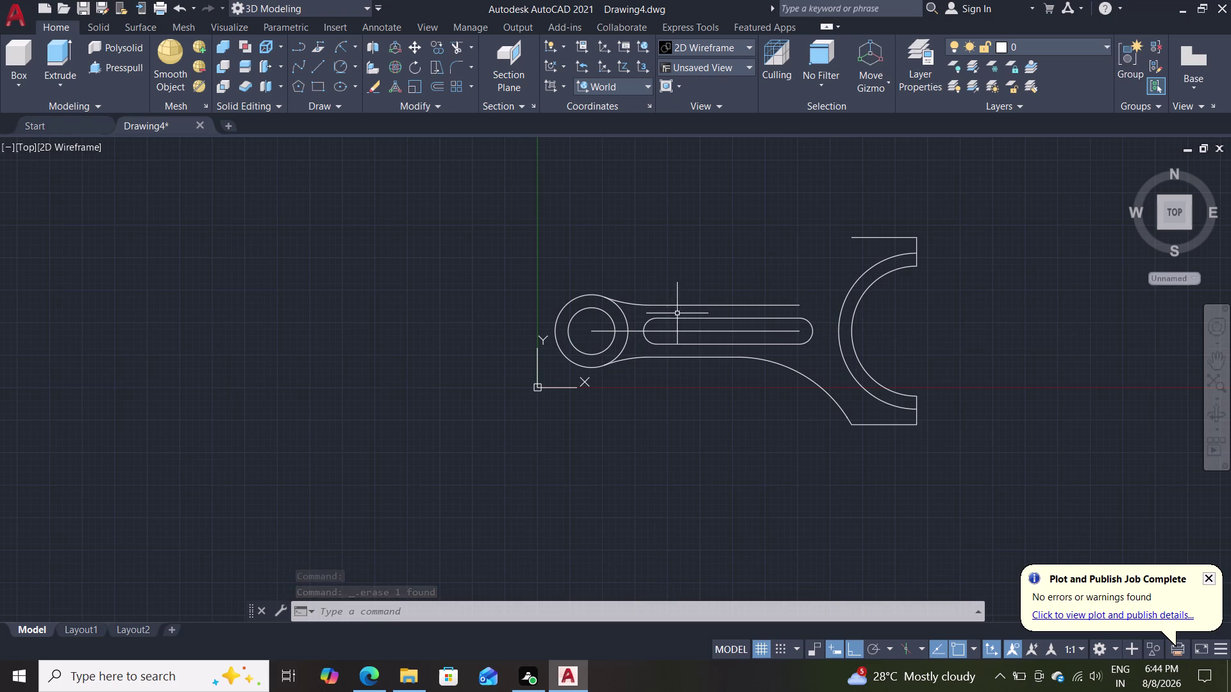
click(687, 332)
key(Delete)
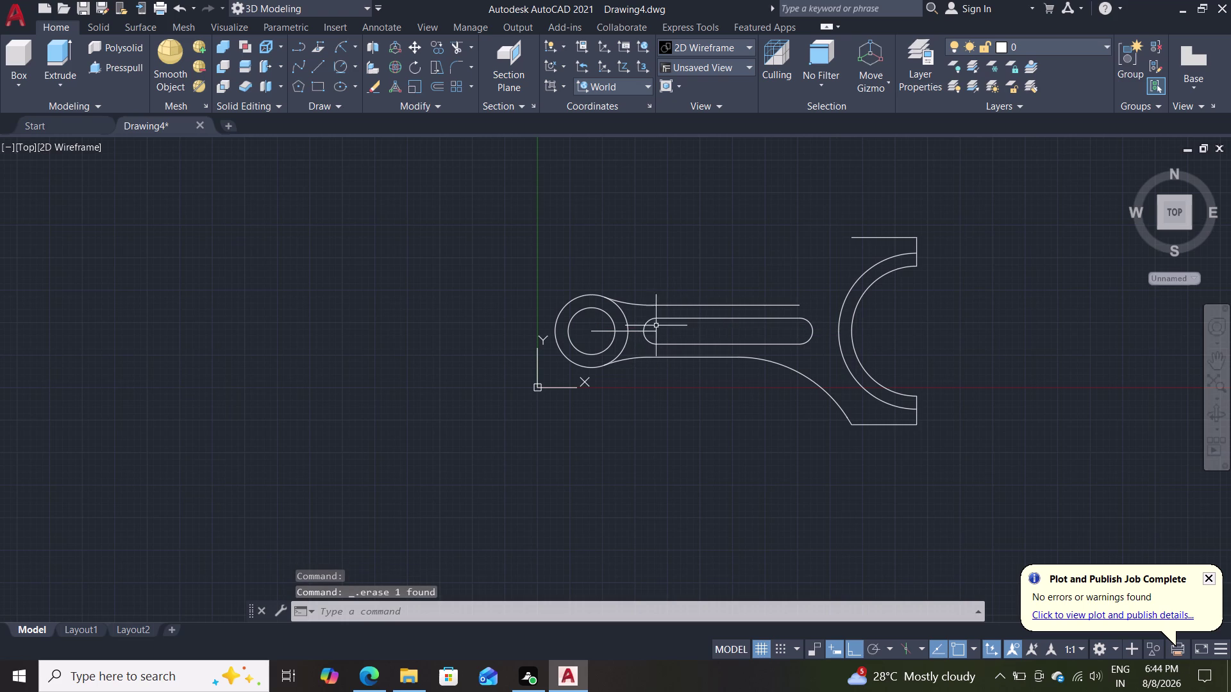
click(638, 333)
key(Delete)
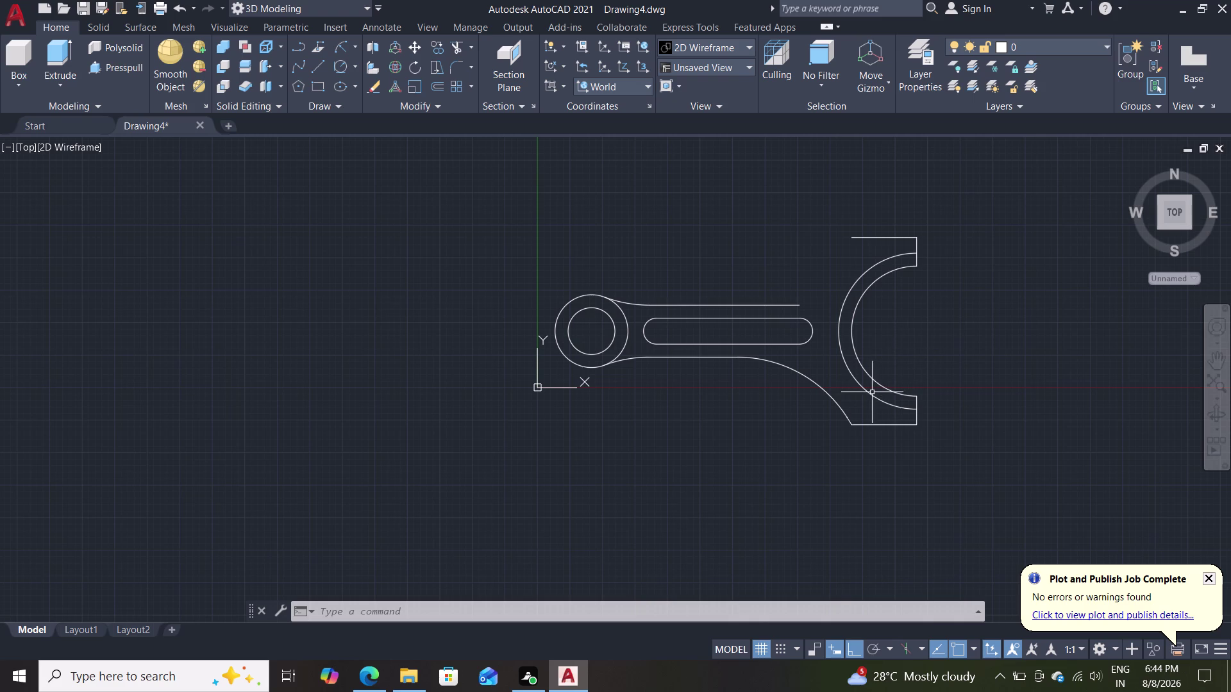
Select the lower fillet arc, straight lower edge, jaw bottom edge and short angled line.
click(843, 411)
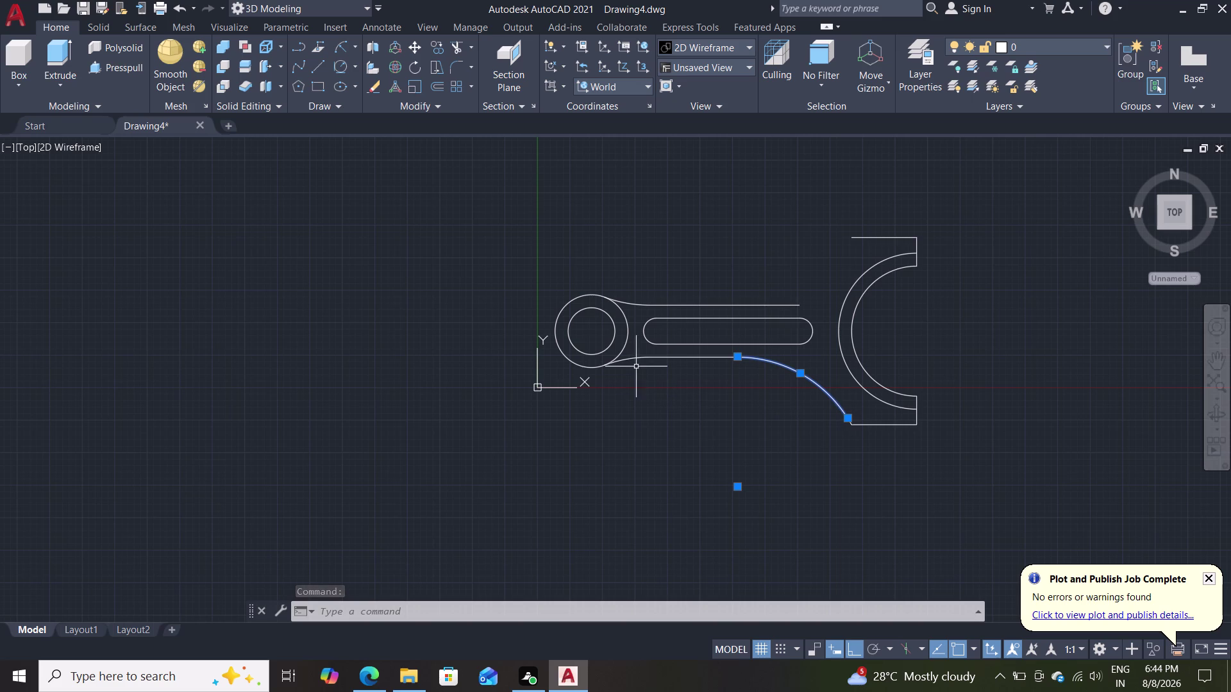
click(651, 358)
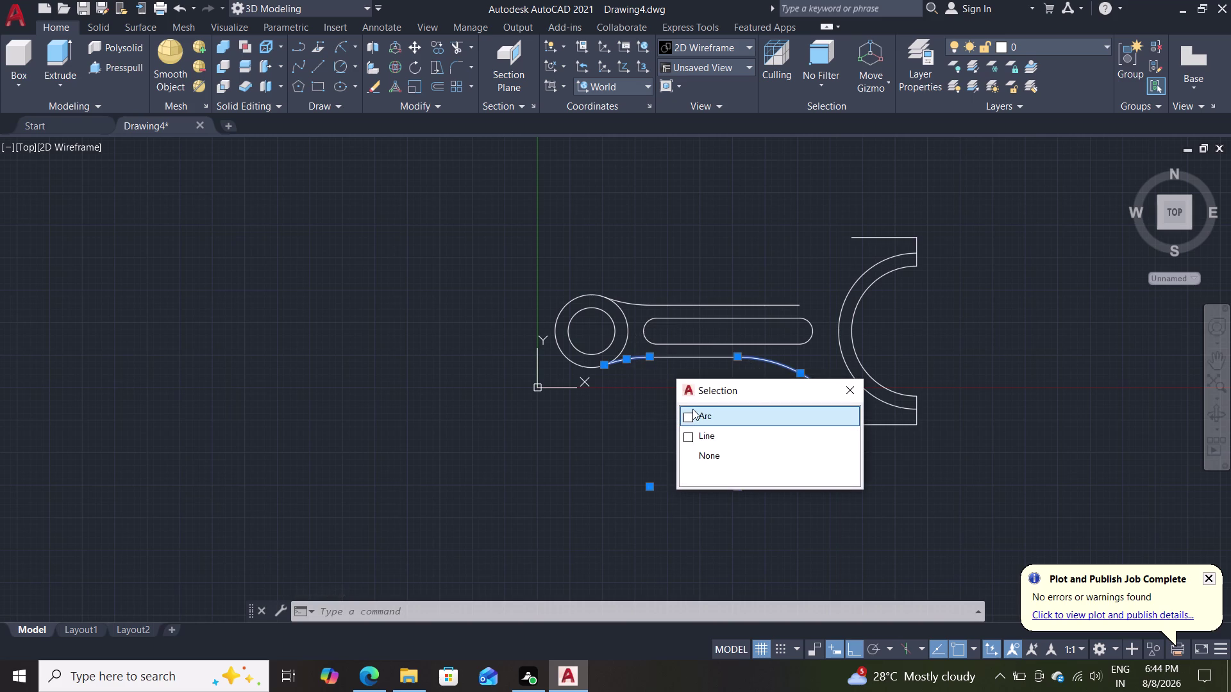
click(703, 414)
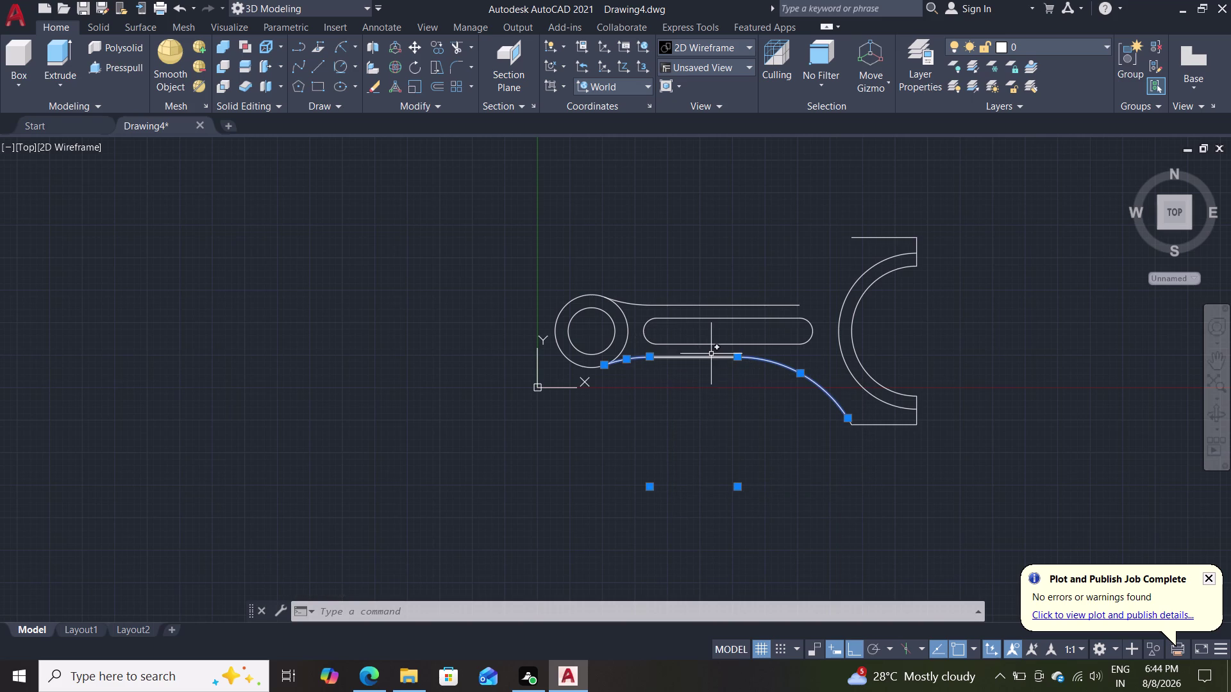
click(704, 357)
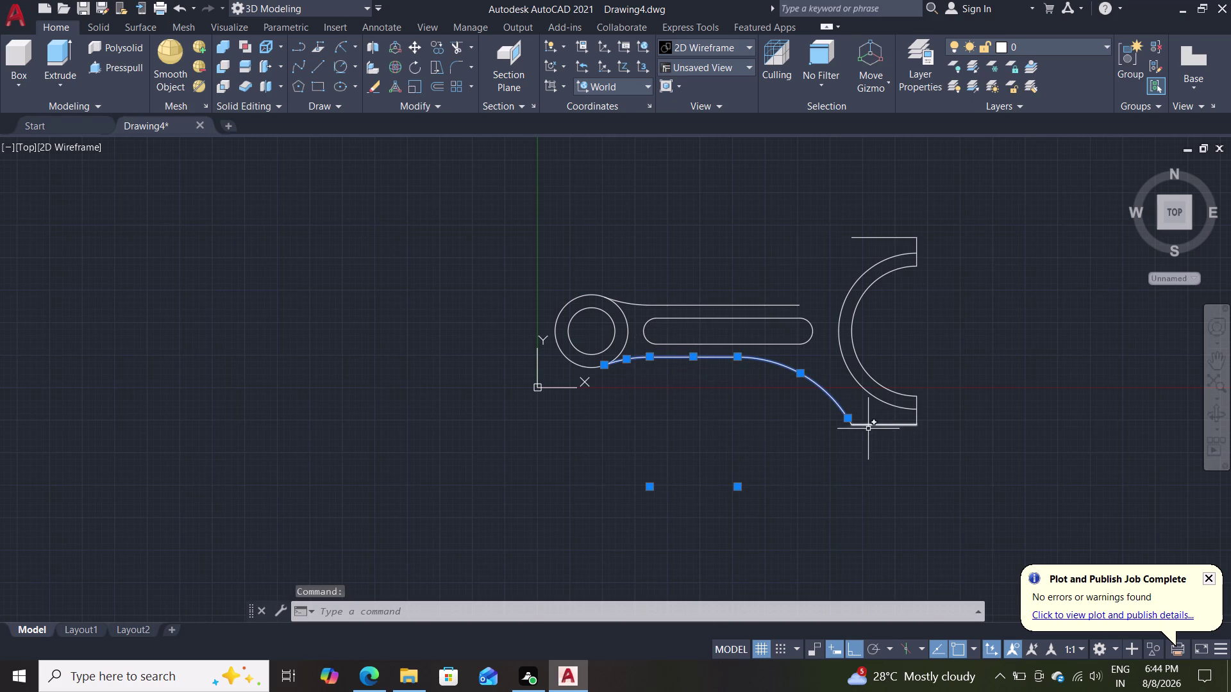
double_click(851, 425)
click(868, 425)
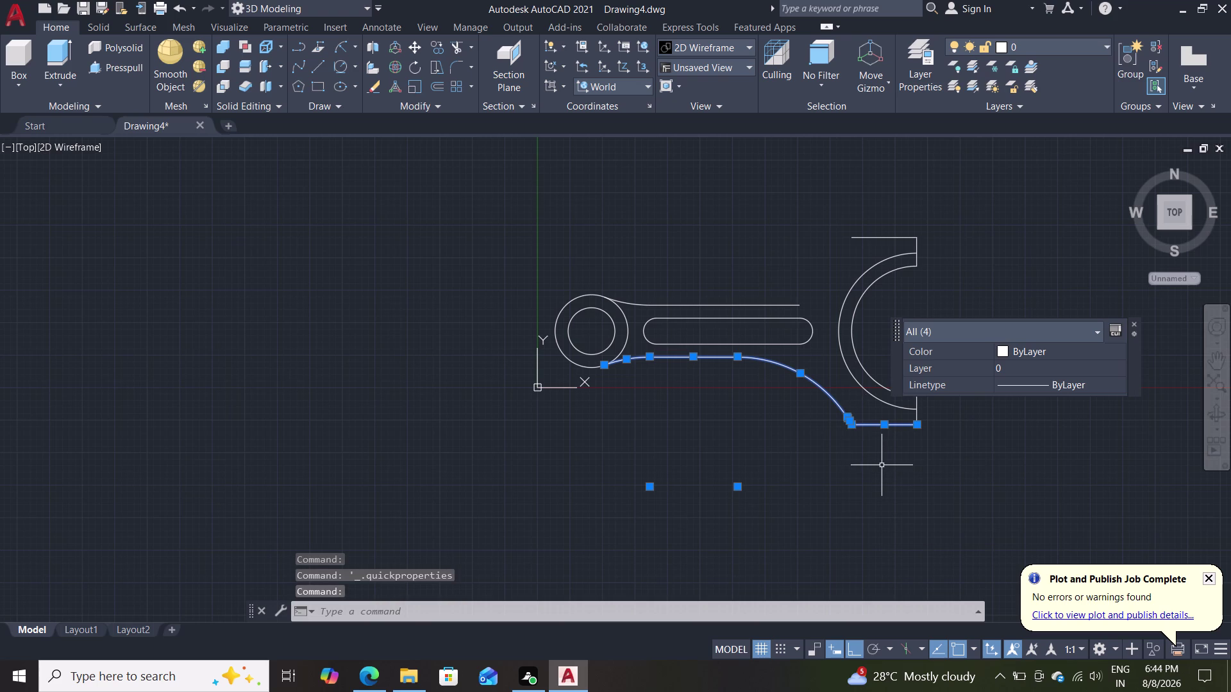
Mirror the lower curves about the centreline through the small-end centre, keeping the originals.
click(870, 426)
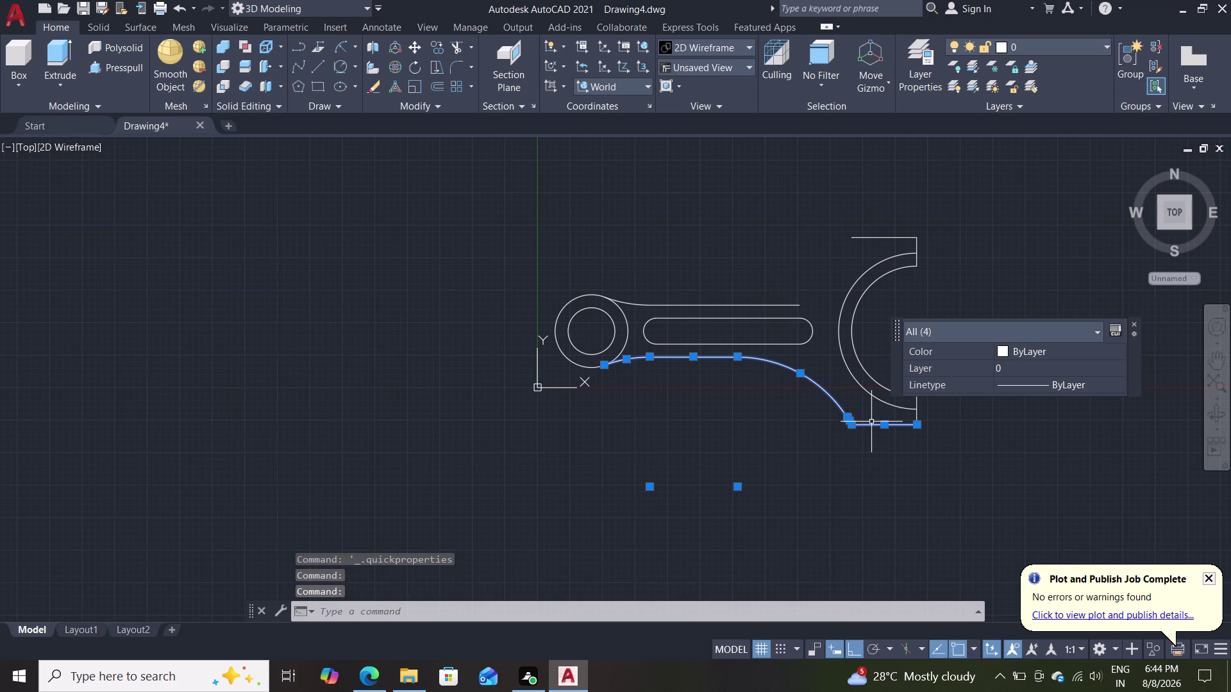
double_click(867, 427)
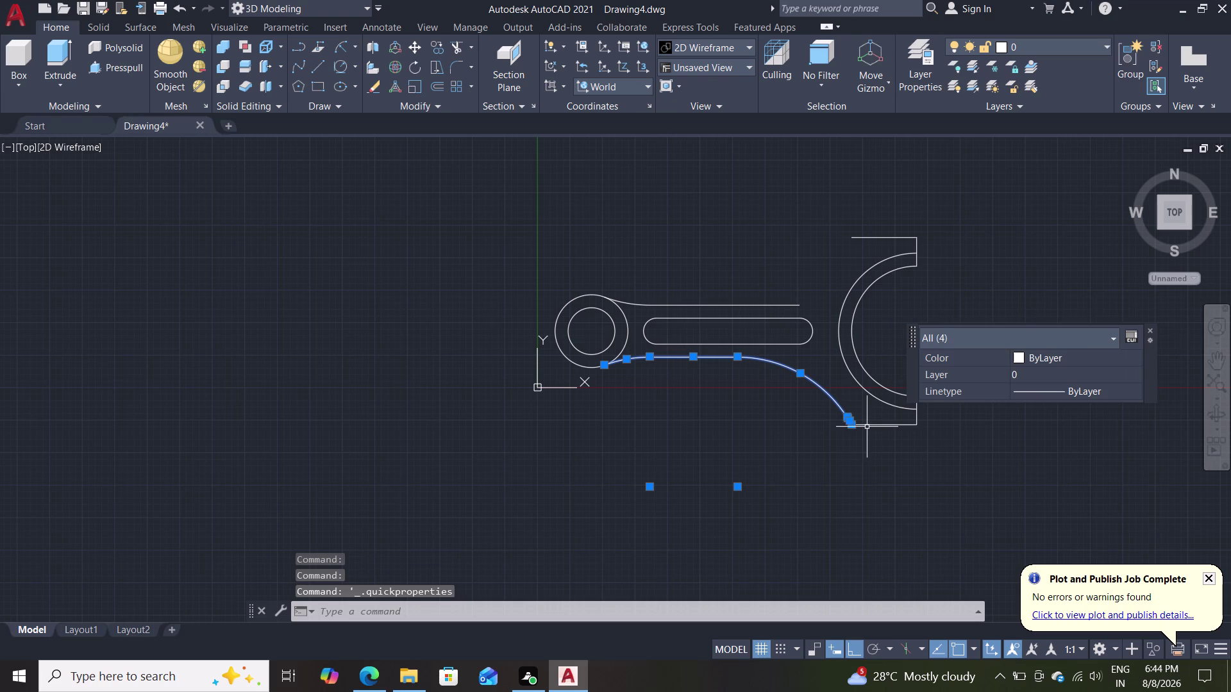
text(mi)
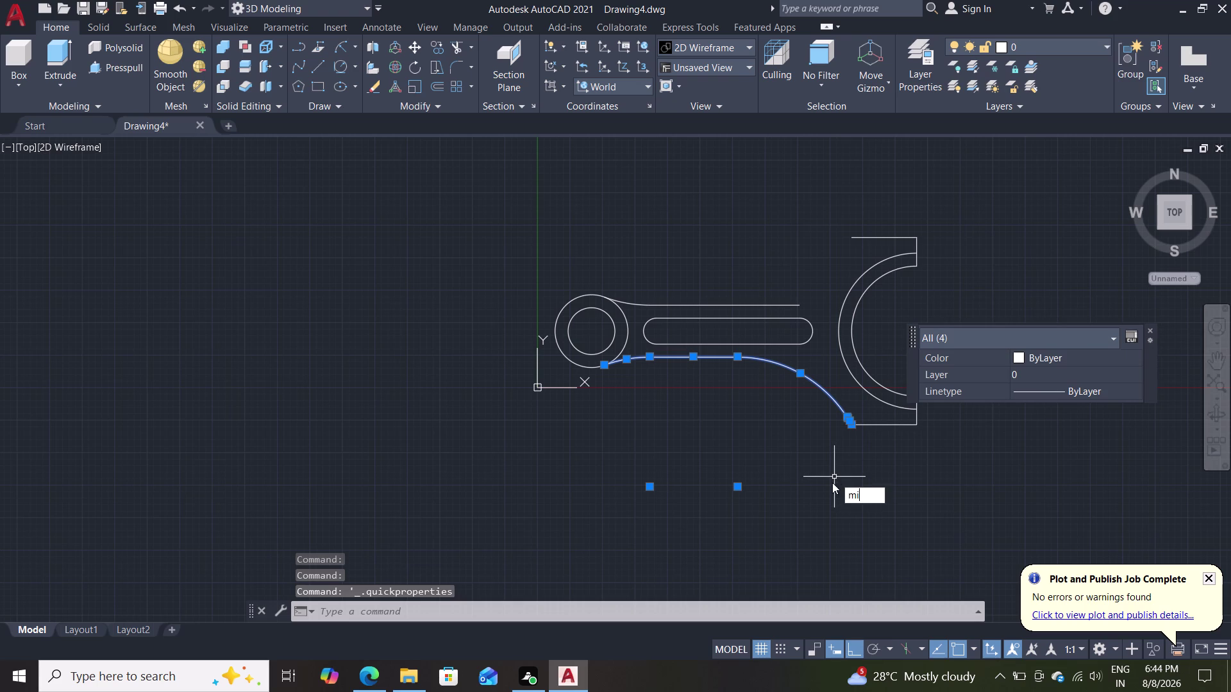
key(Return)
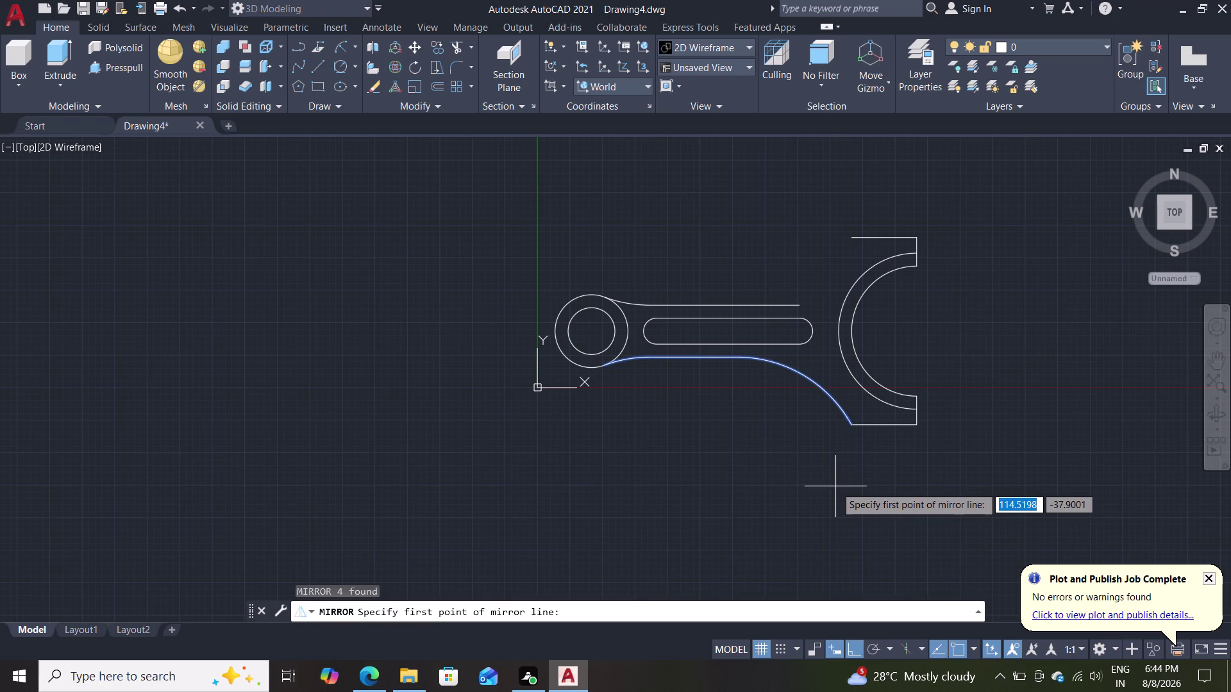
click(914, 332)
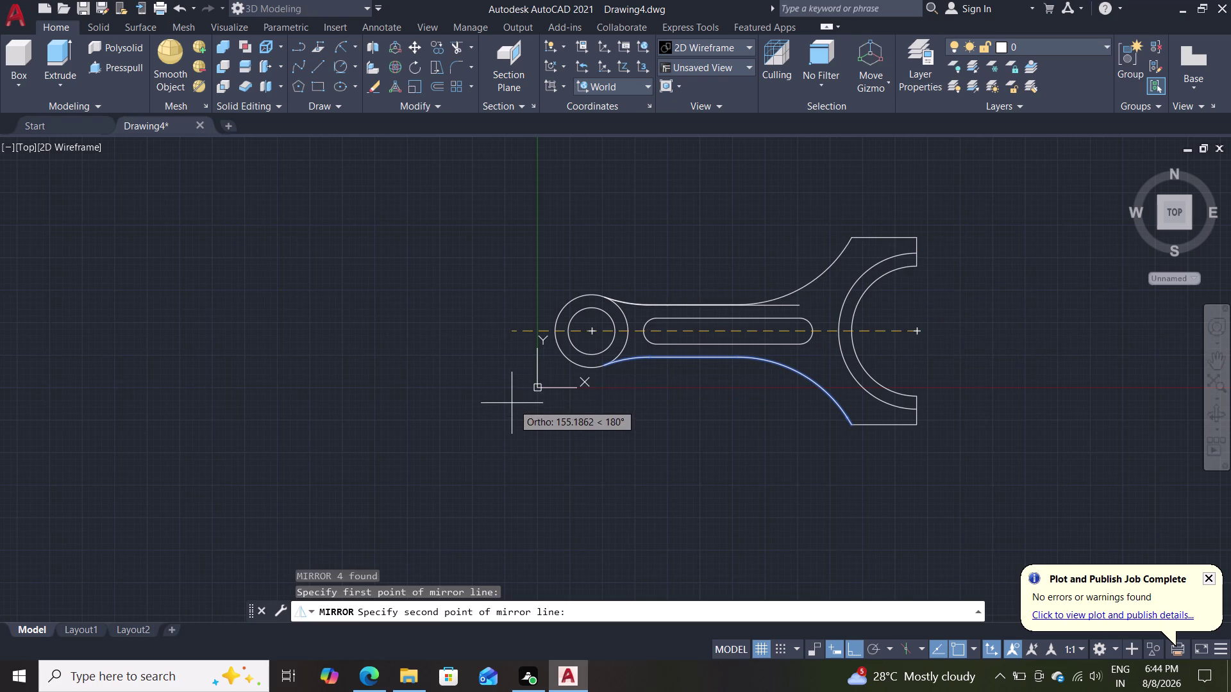
click(429, 343)
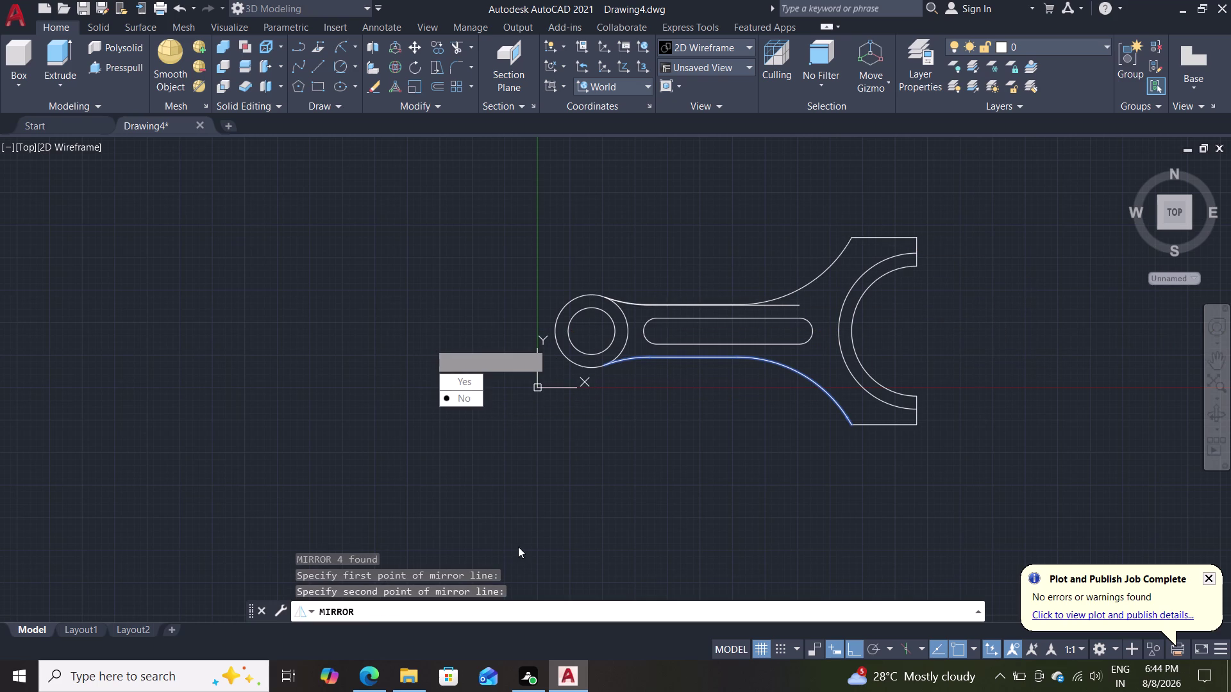
drag(460, 401, 429, 343)
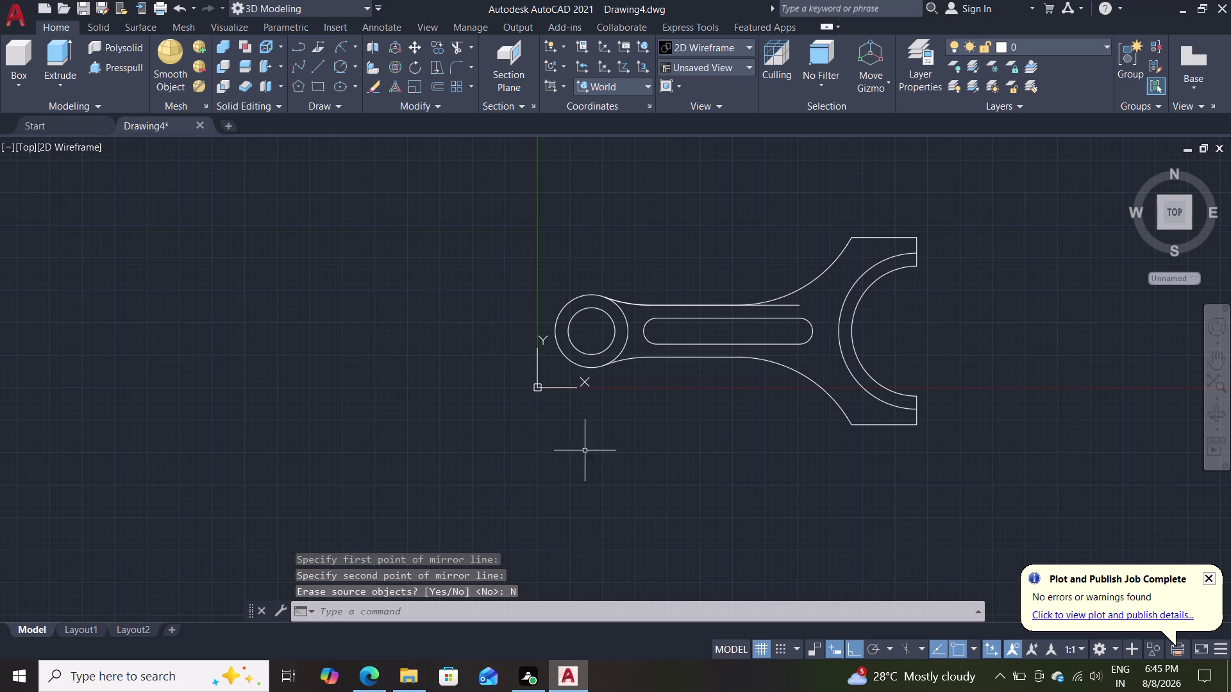
Trim the leftover straight stub off the rod's upper edge, then zoom back out to the full outline.
key(t)
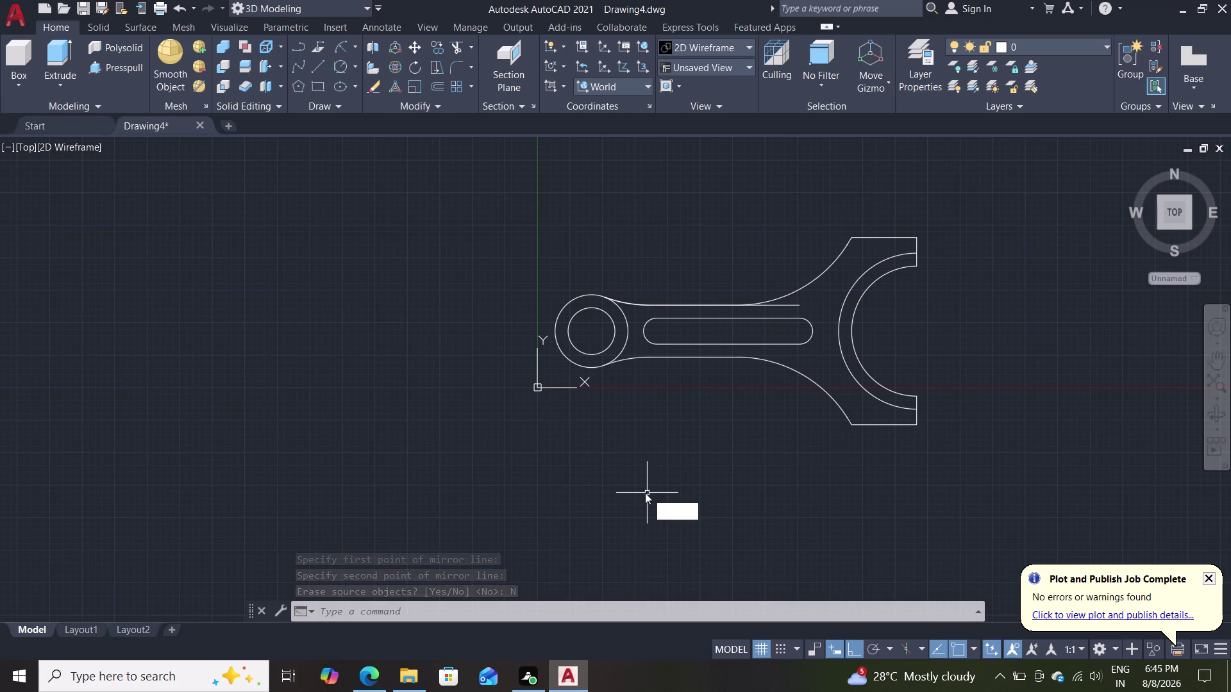
key(r)
key(Return)
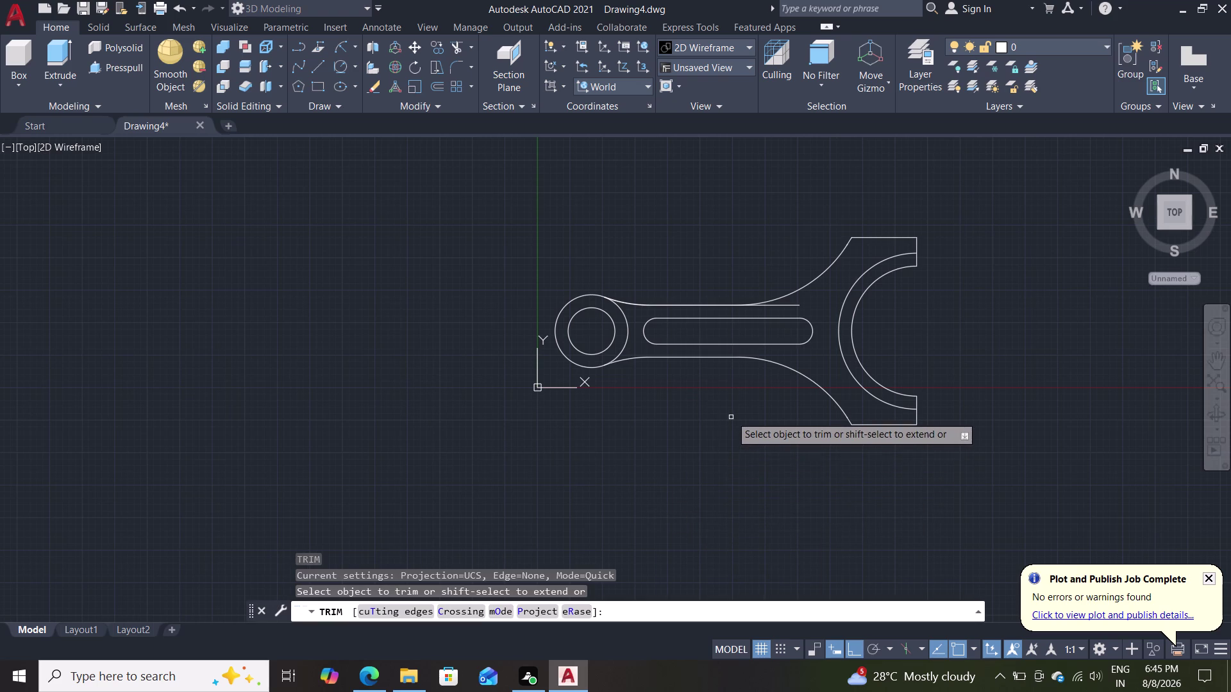
scroll(up, 3)
middle_drag(726, 403, 626, 558)
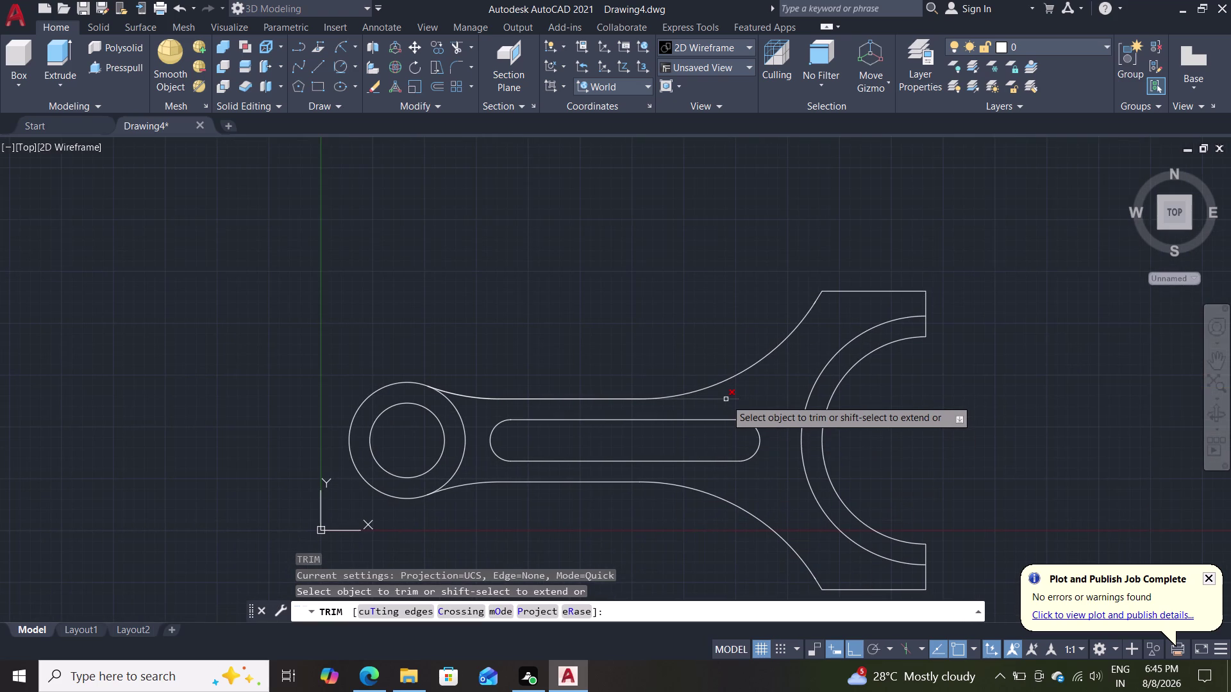
click(726, 400)
key(Escape)
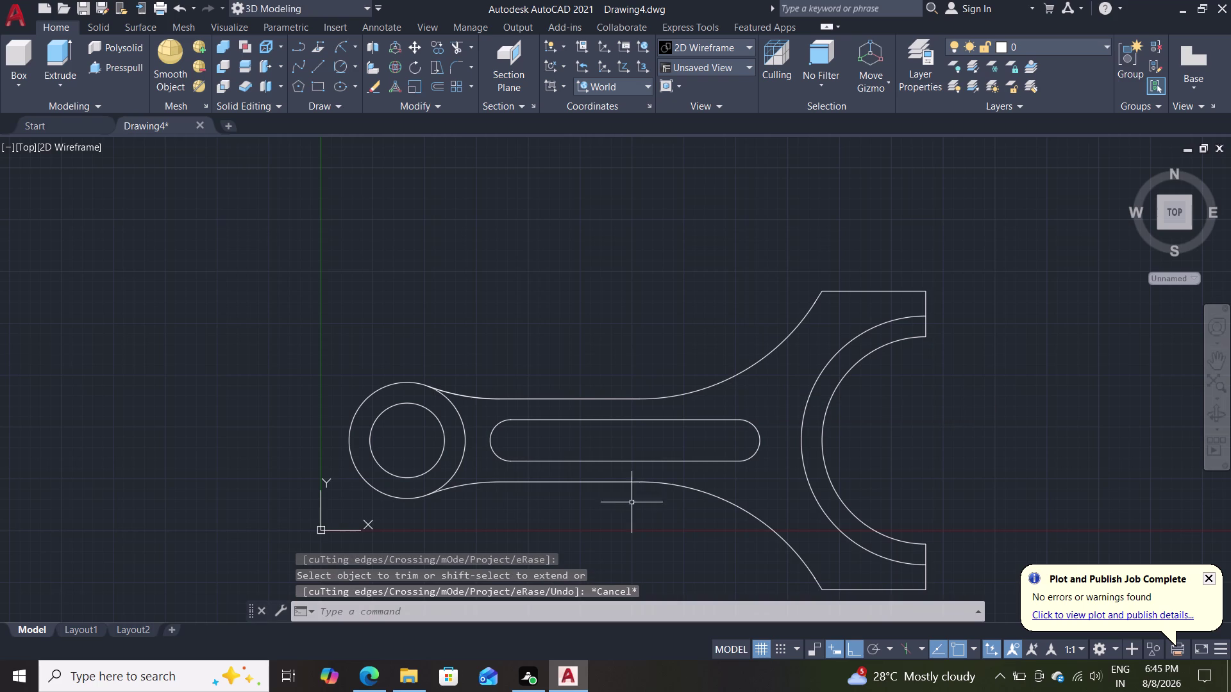
scroll(down, 3)
middle_drag(606, 536, 624, 489)
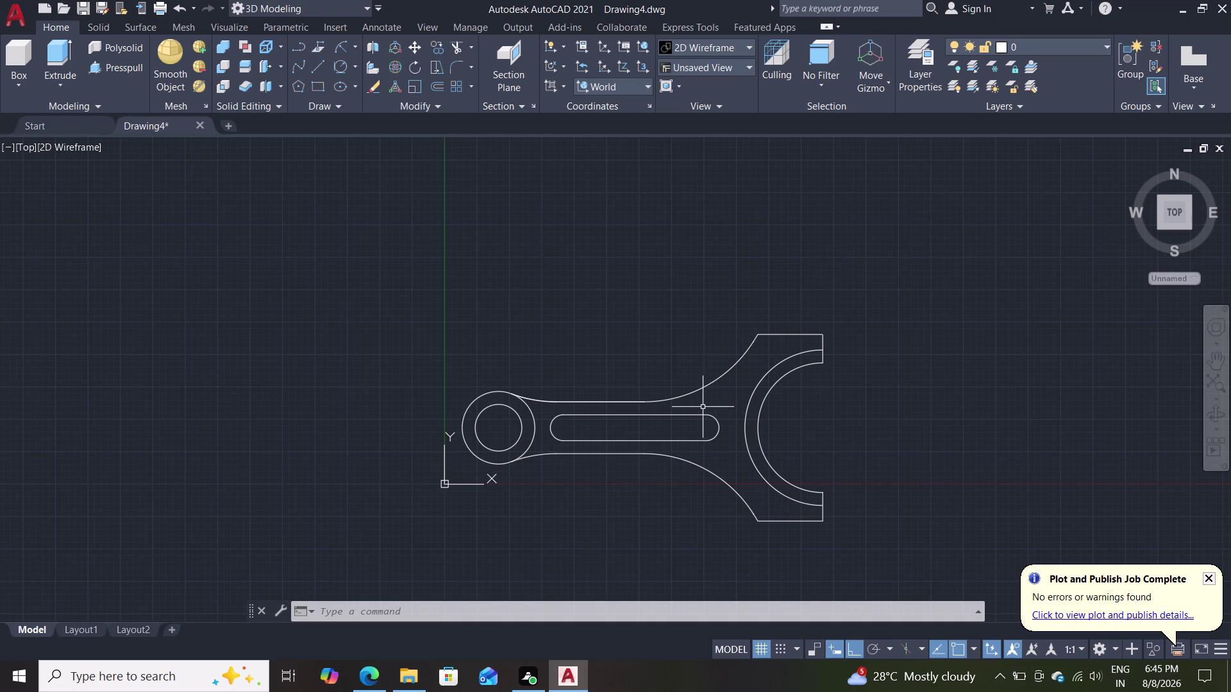
click(717, 64)
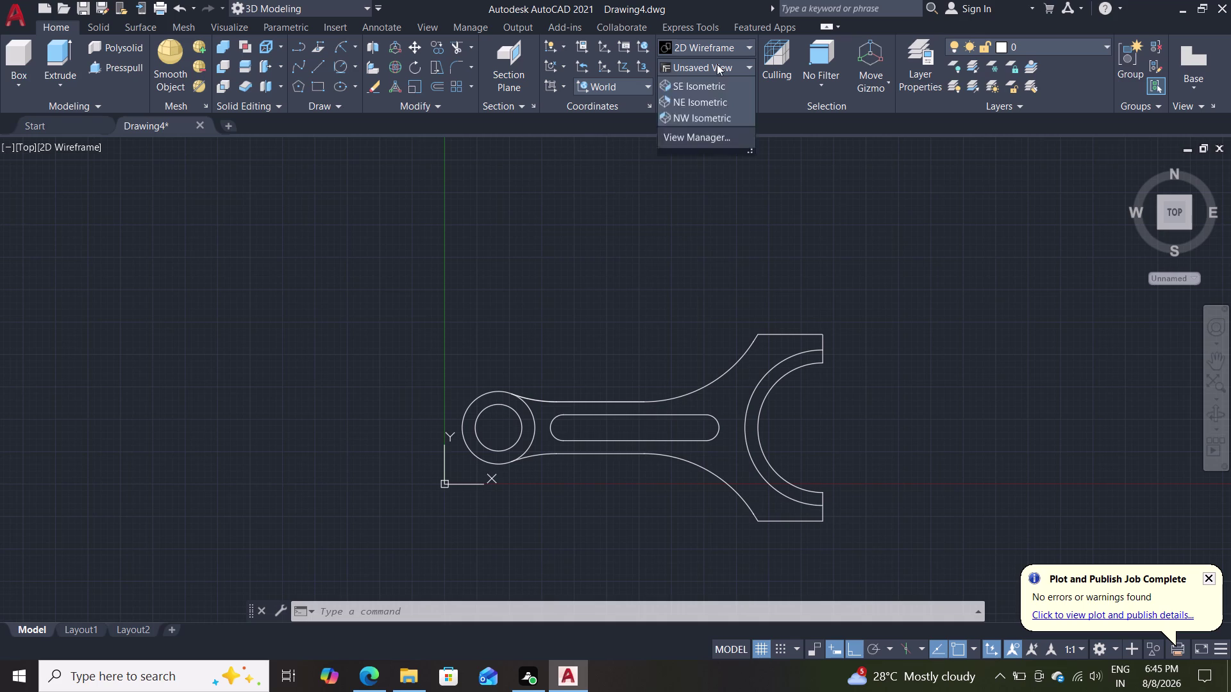
Switch the view to SW Isometric.
click(702, 188)
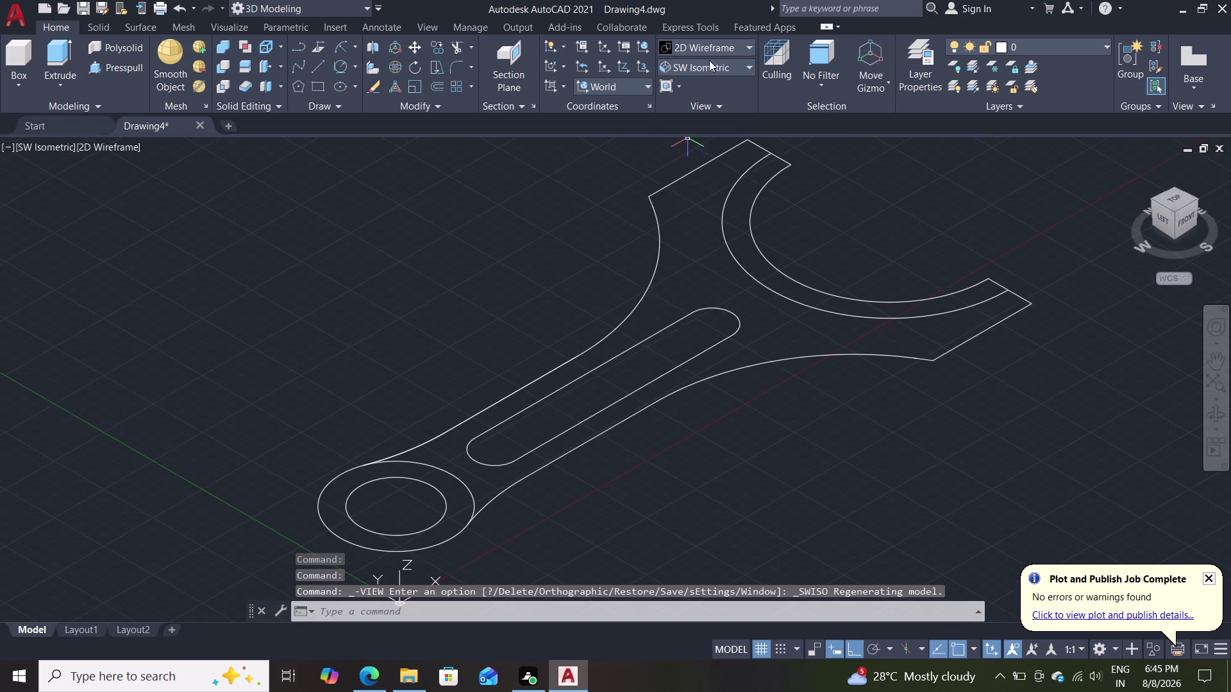
click(713, 37)
click(712, 50)
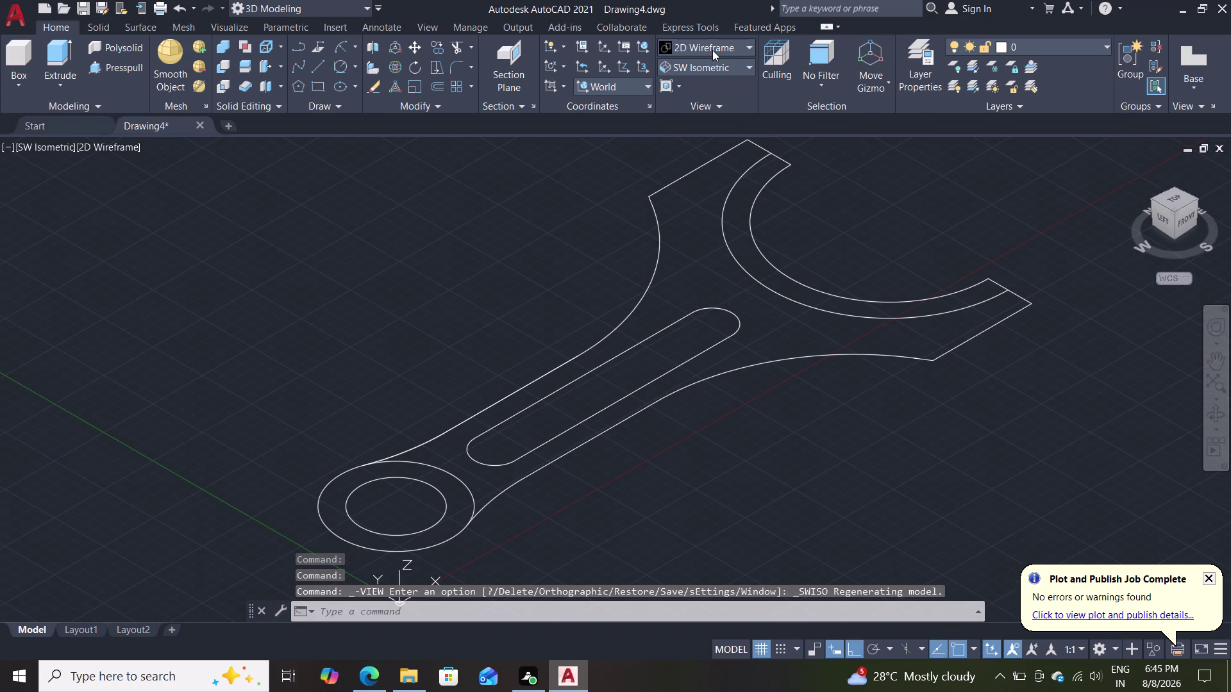
Apply the Shades of Gray visual style to the rod.
click(723, 44)
click(727, 49)
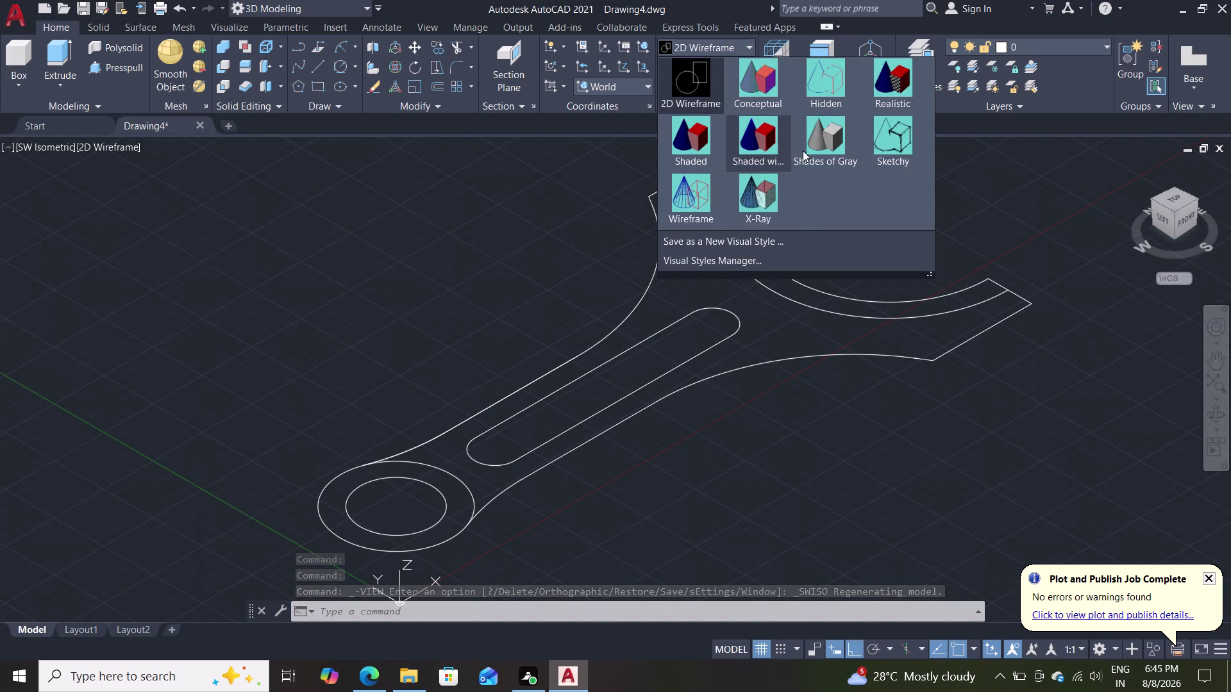
click(832, 146)
scroll(down, 3)
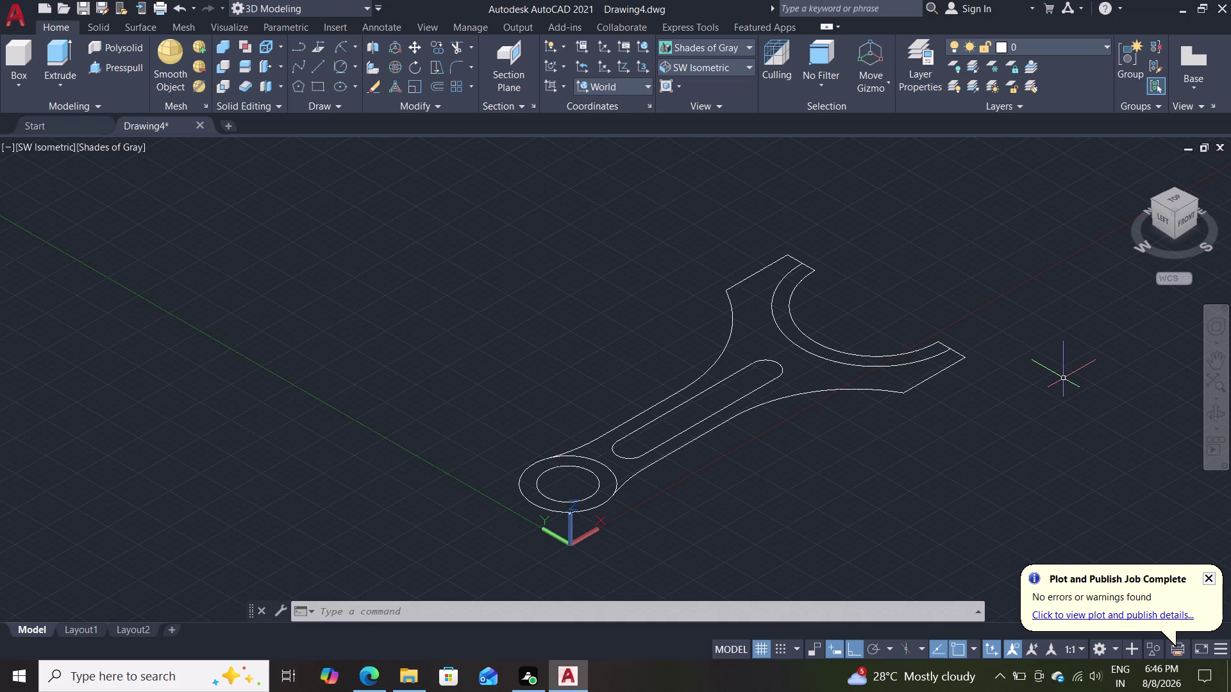
click(120, 72)
Press-pull the C-shaped jaw region up to a height of 20.
double_click(905, 362)
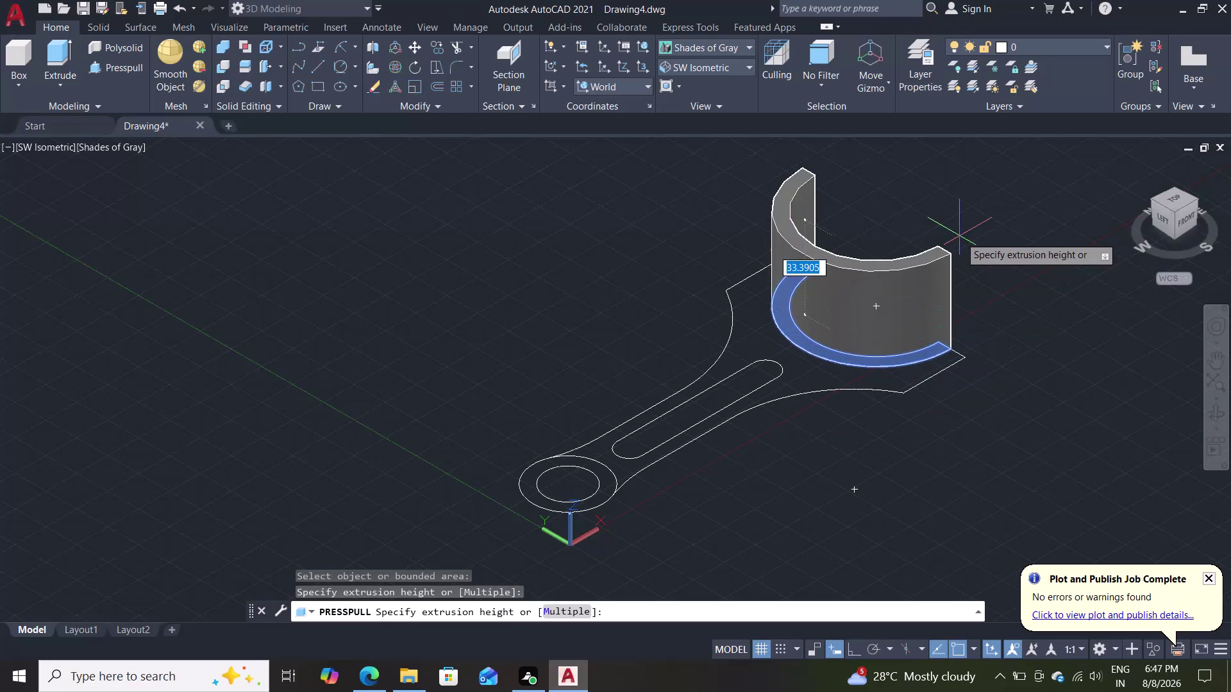
text(2)
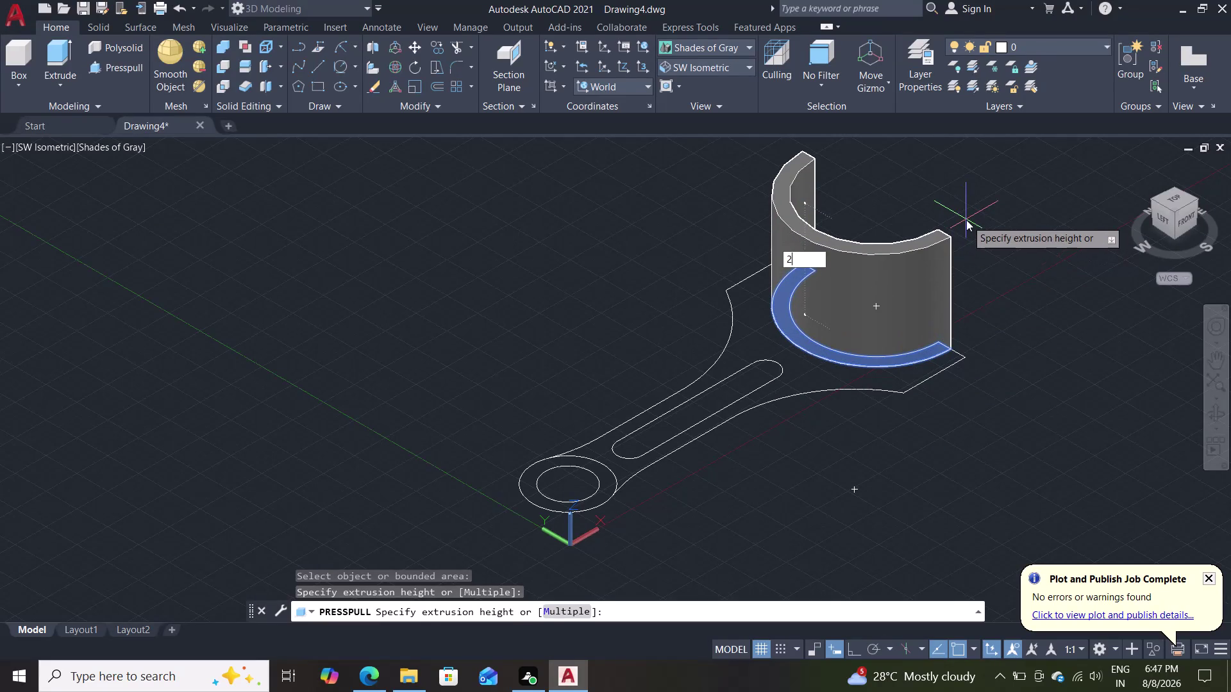
text(0)
key(Return)
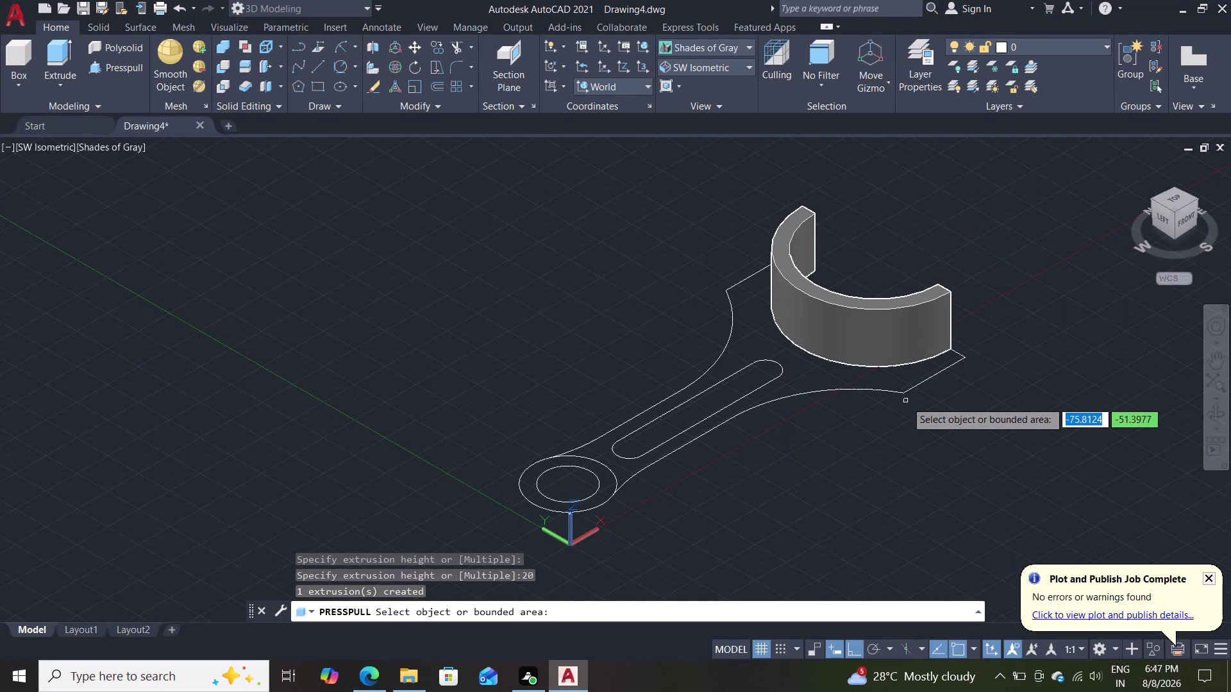
click(607, 477)
Press-pull the small-end ring to 20, the slot to 5 and the outer body to 15.
text(20)
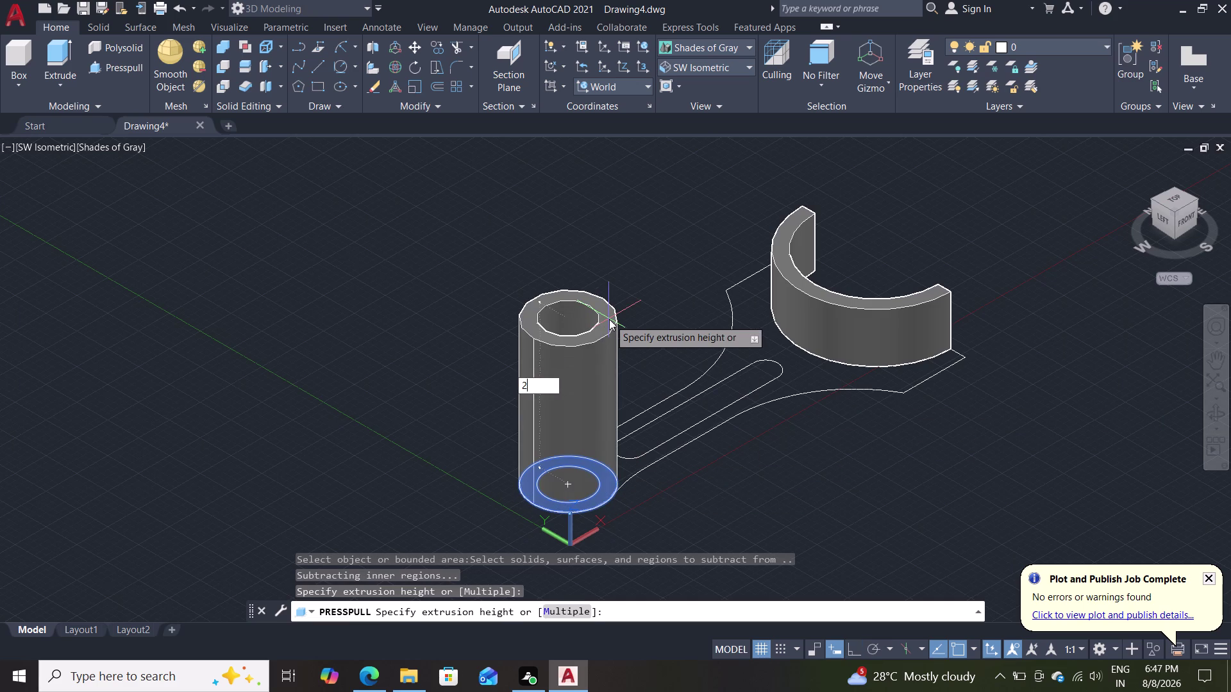
key(Return)
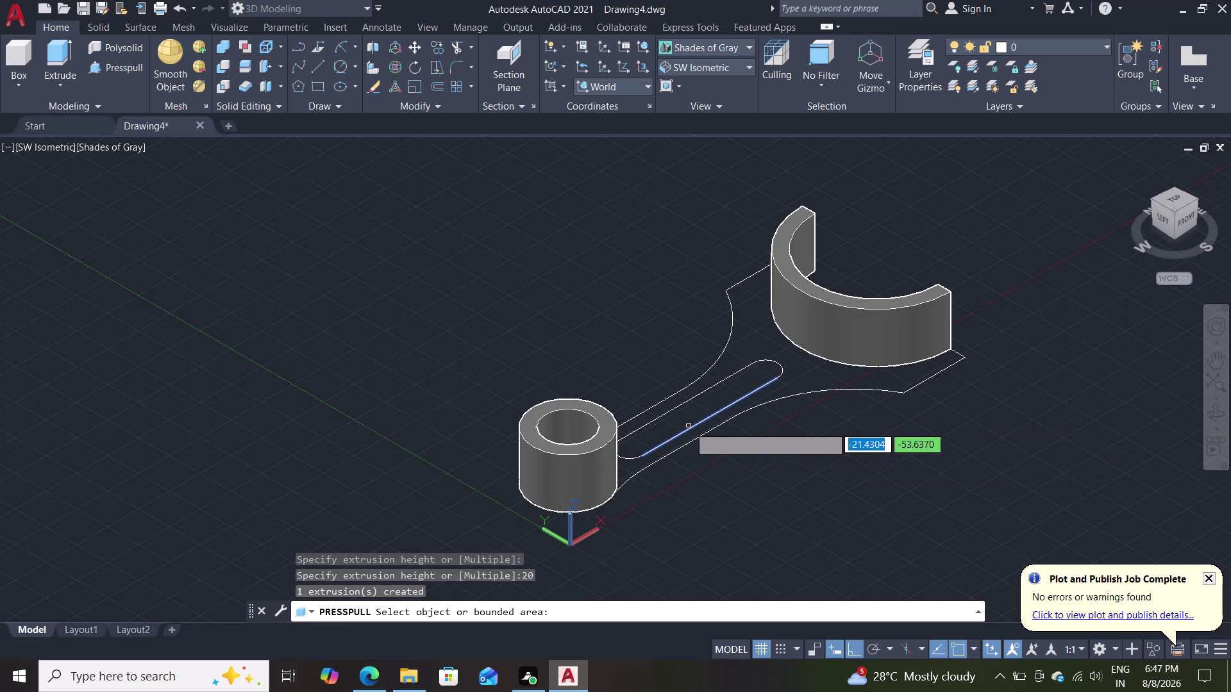
click(675, 416)
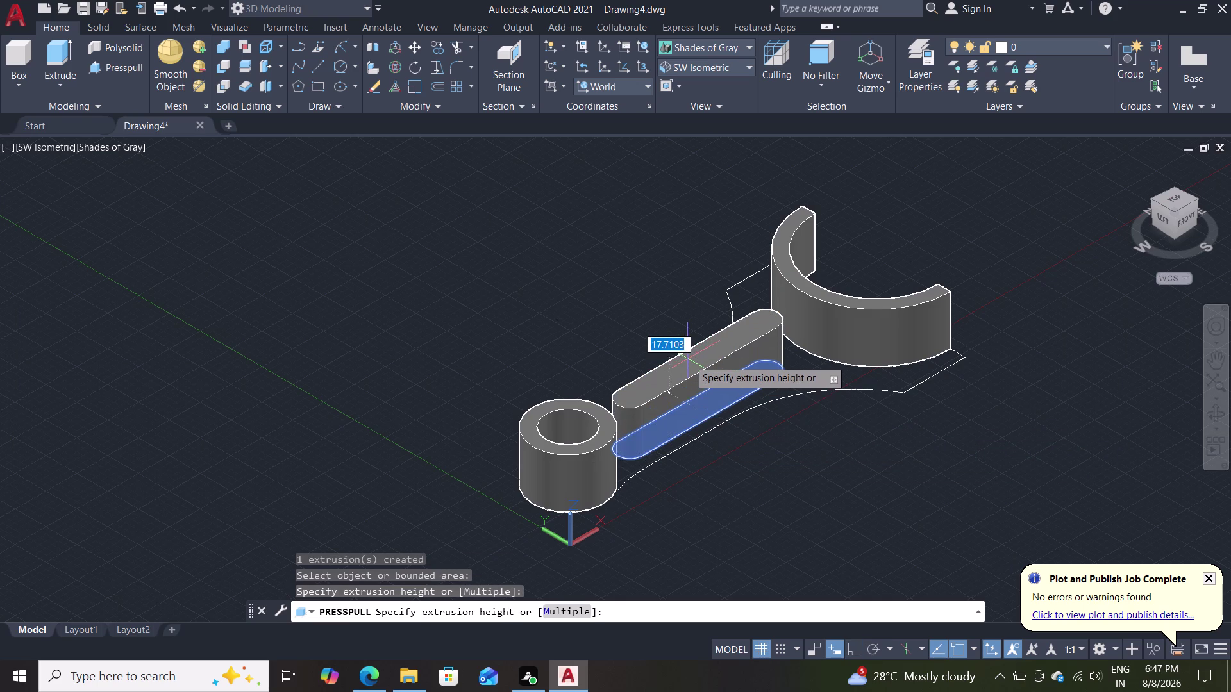
key(5)
key(Return)
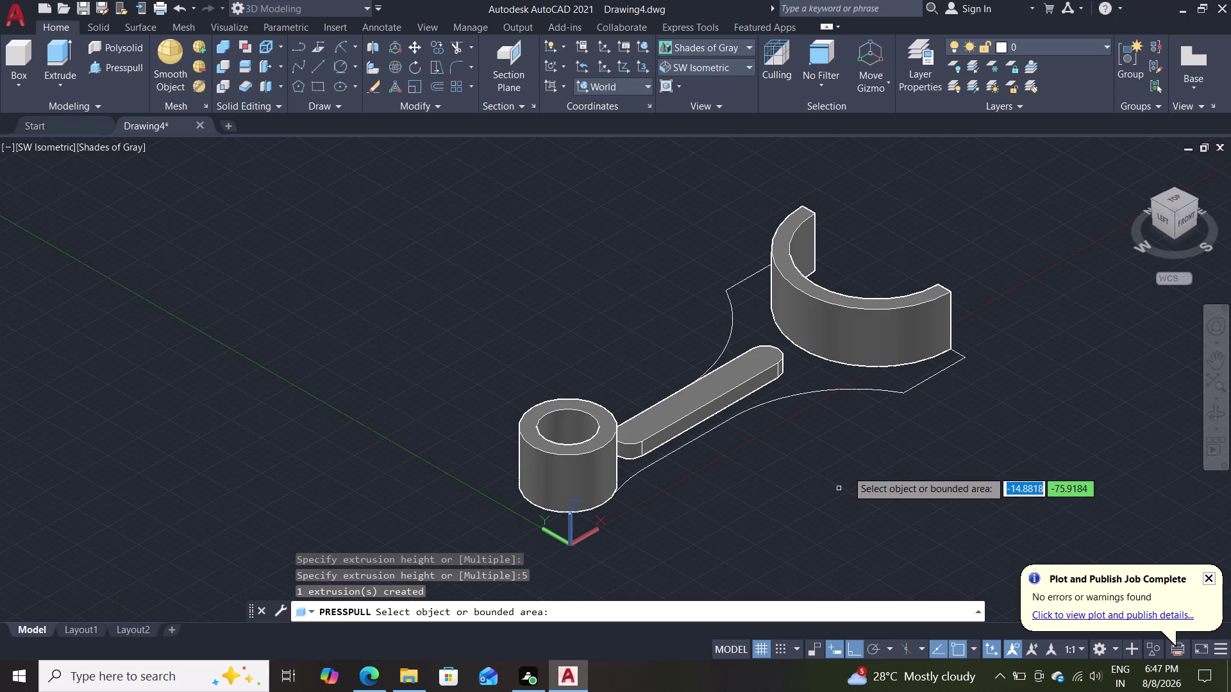
click(836, 387)
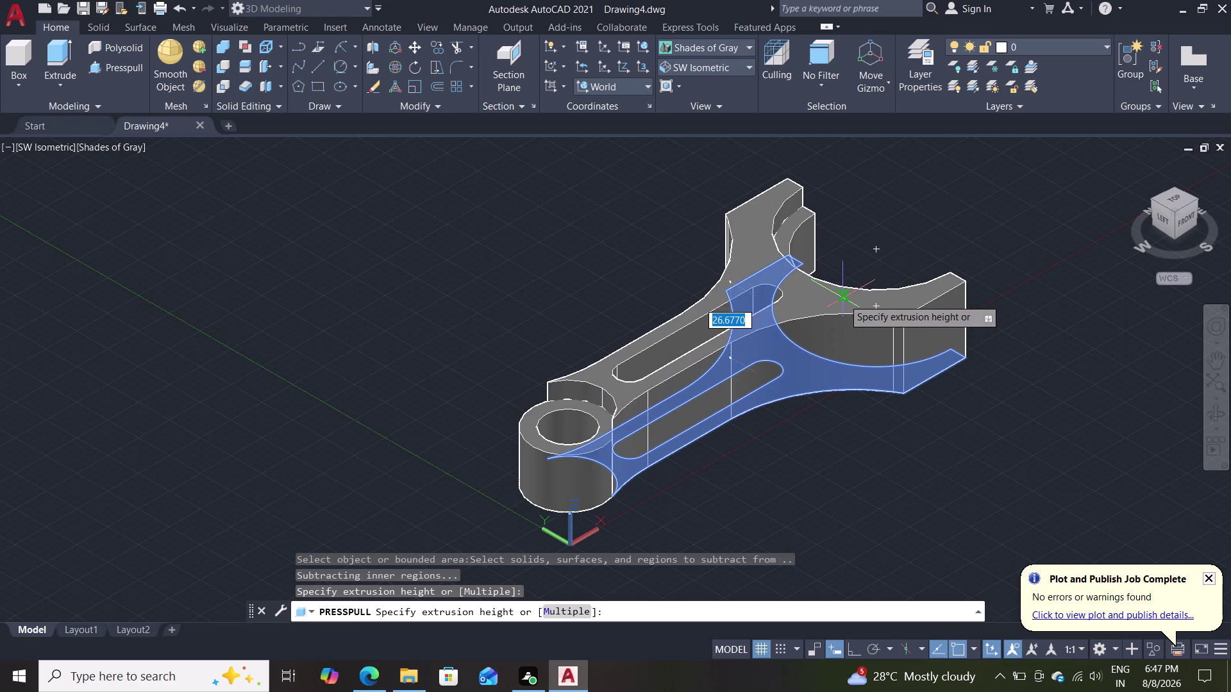
text(15)
key(Return)
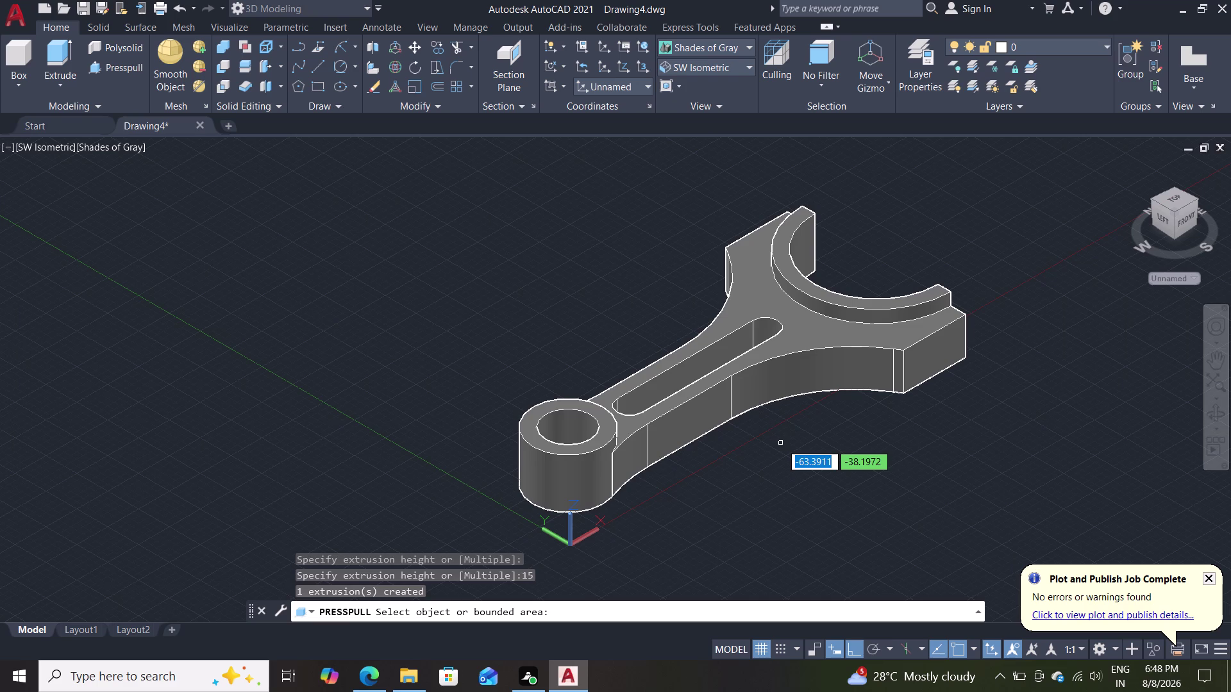
key(Escape)
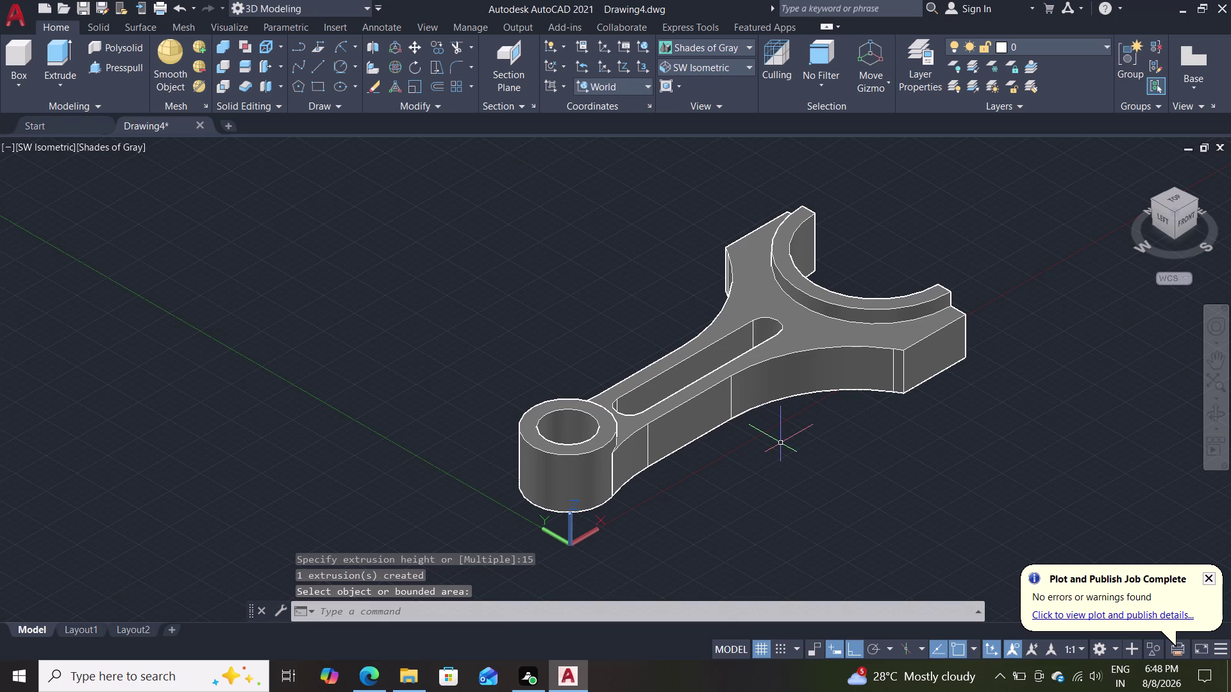
middle_drag(771, 435, 785, 508)
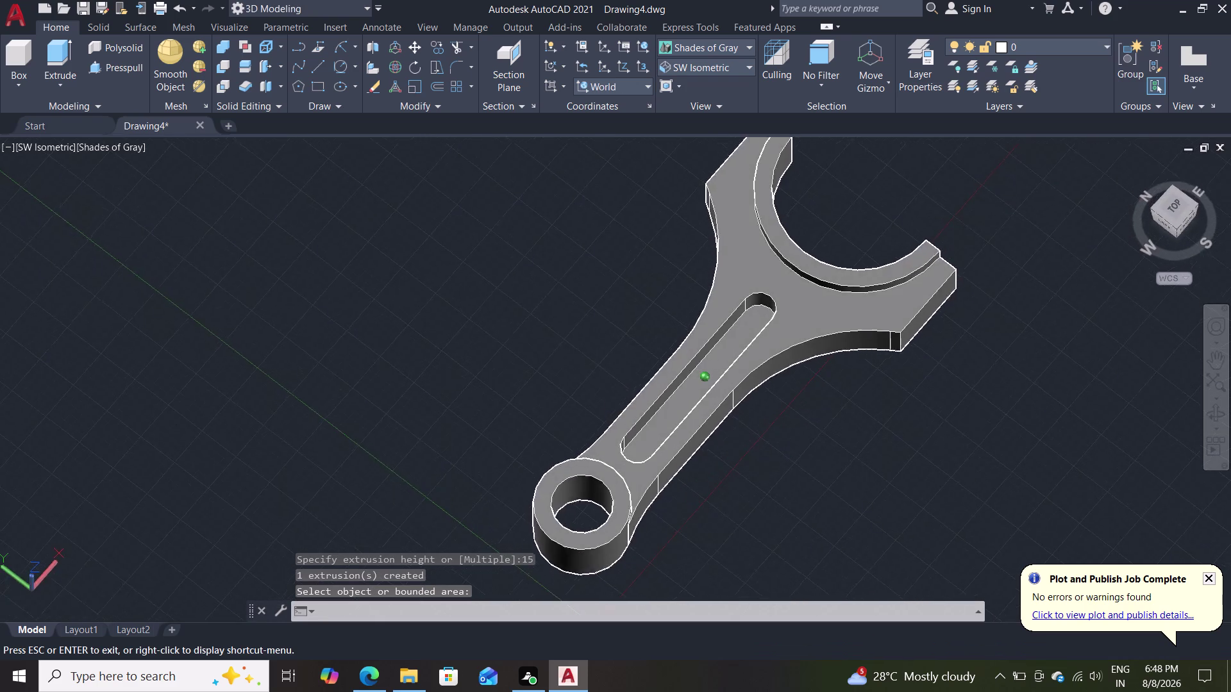
middle_drag(785, 508, 859, 444)
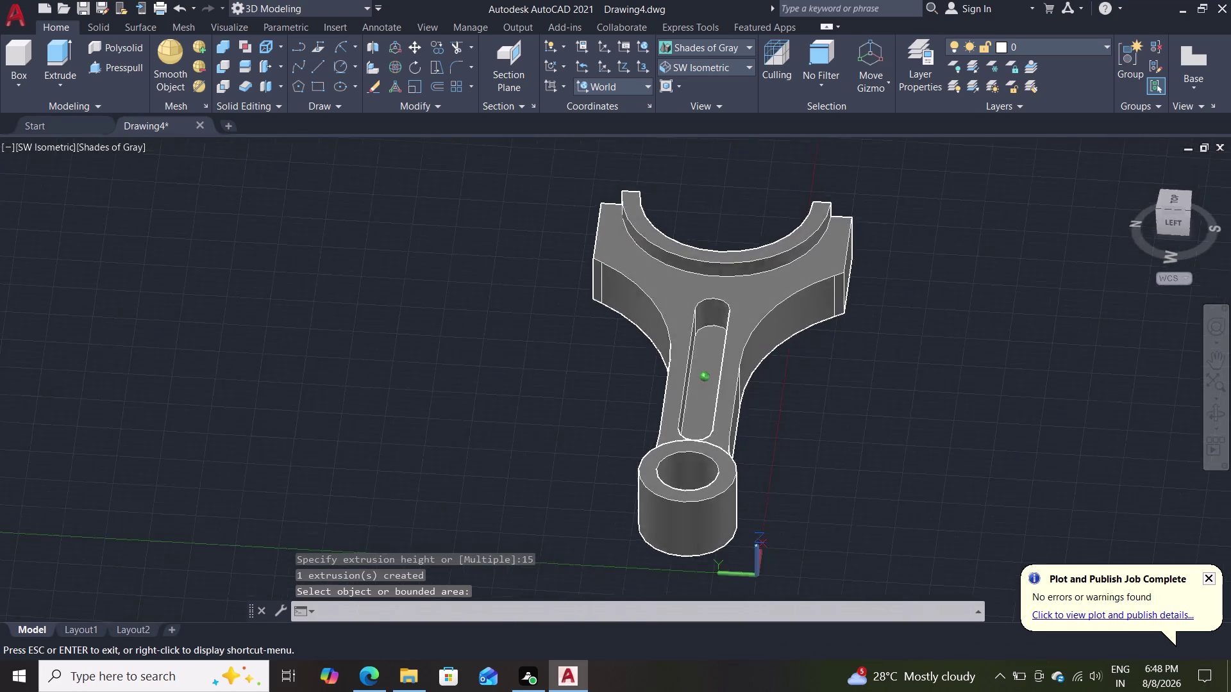
middle_drag(859, 443, 736, 430)
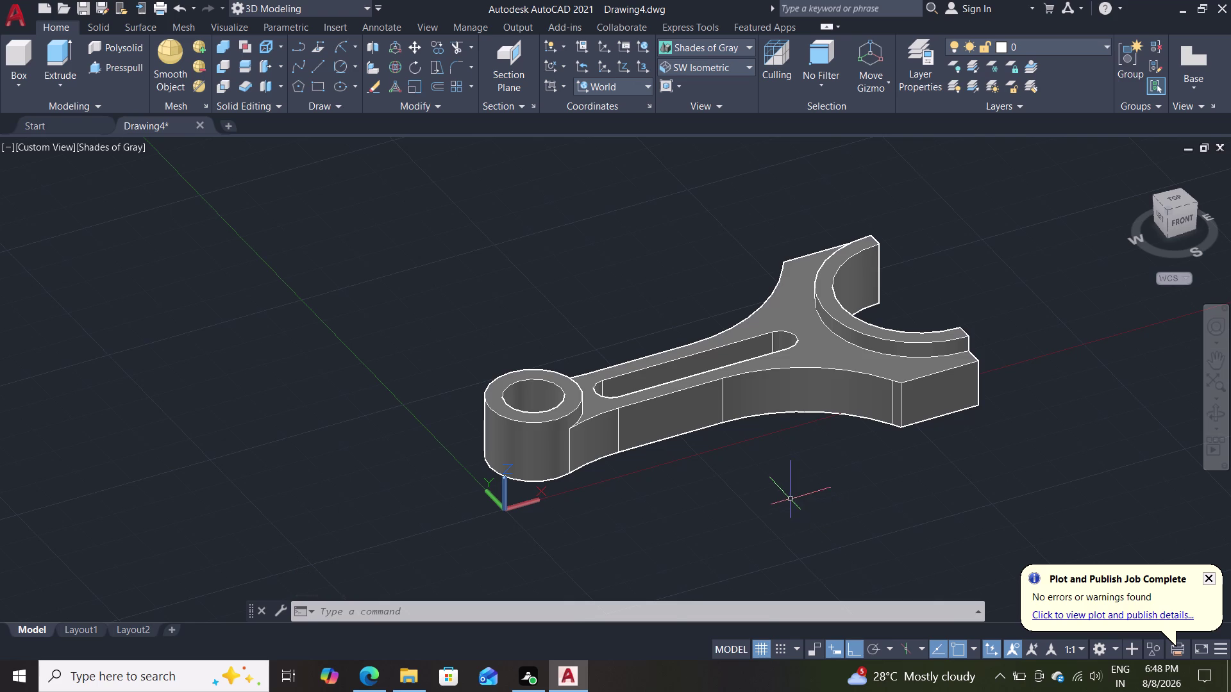
middle_drag(782, 488, 522, 439)
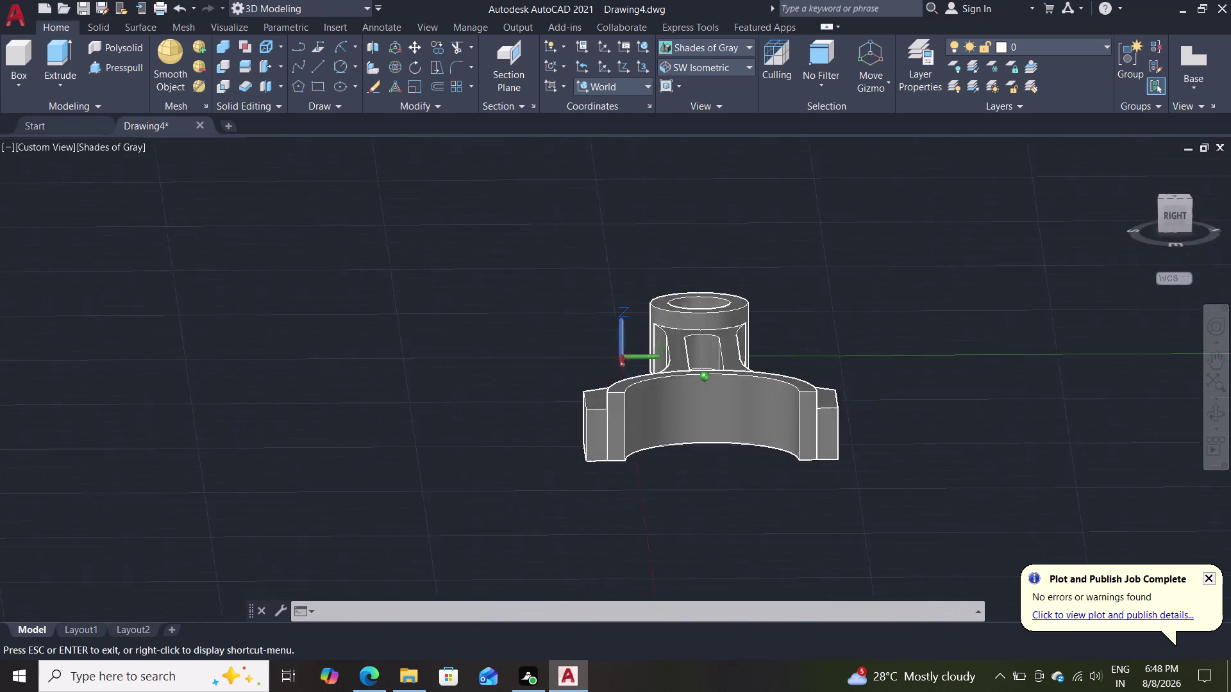
middle_drag(522, 439, 483, 492)
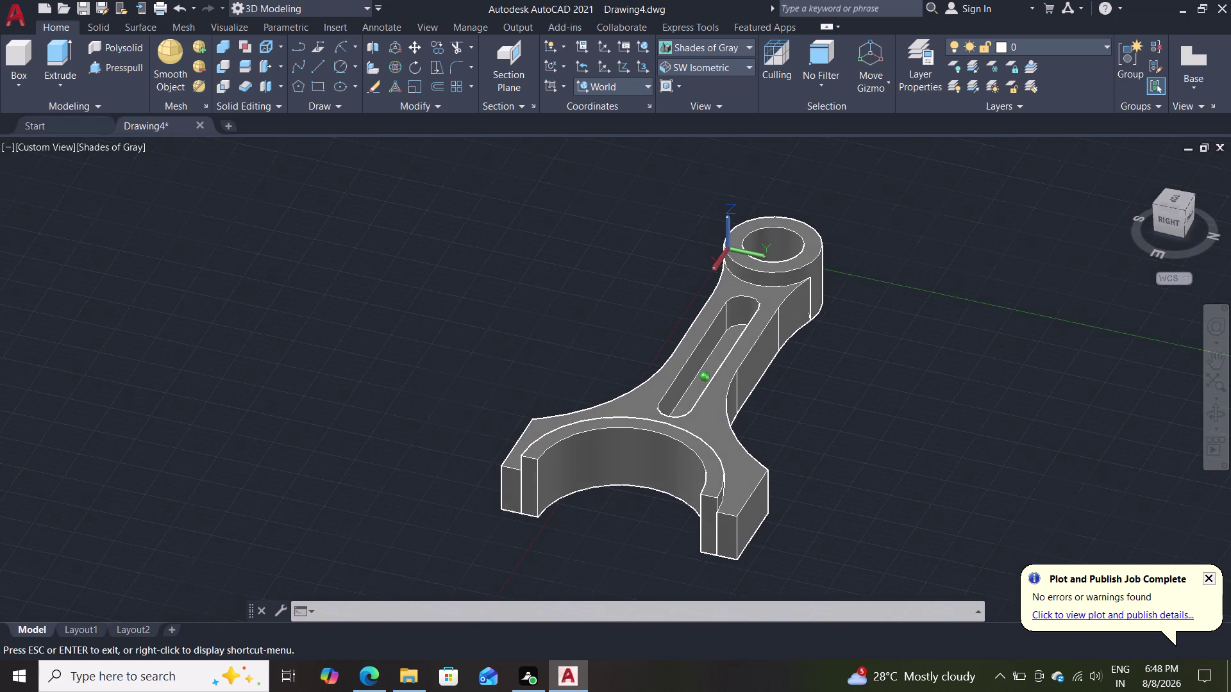
middle_drag(483, 492, 489, 491)
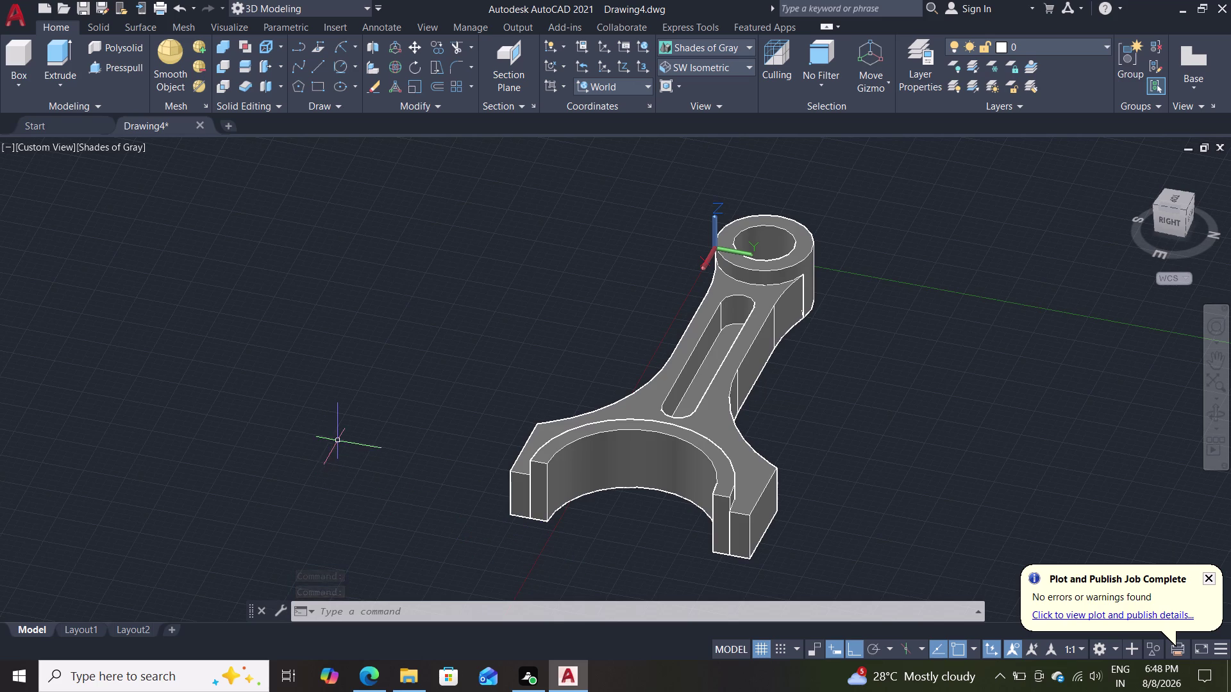
middle_drag(340, 440, 588, 377)
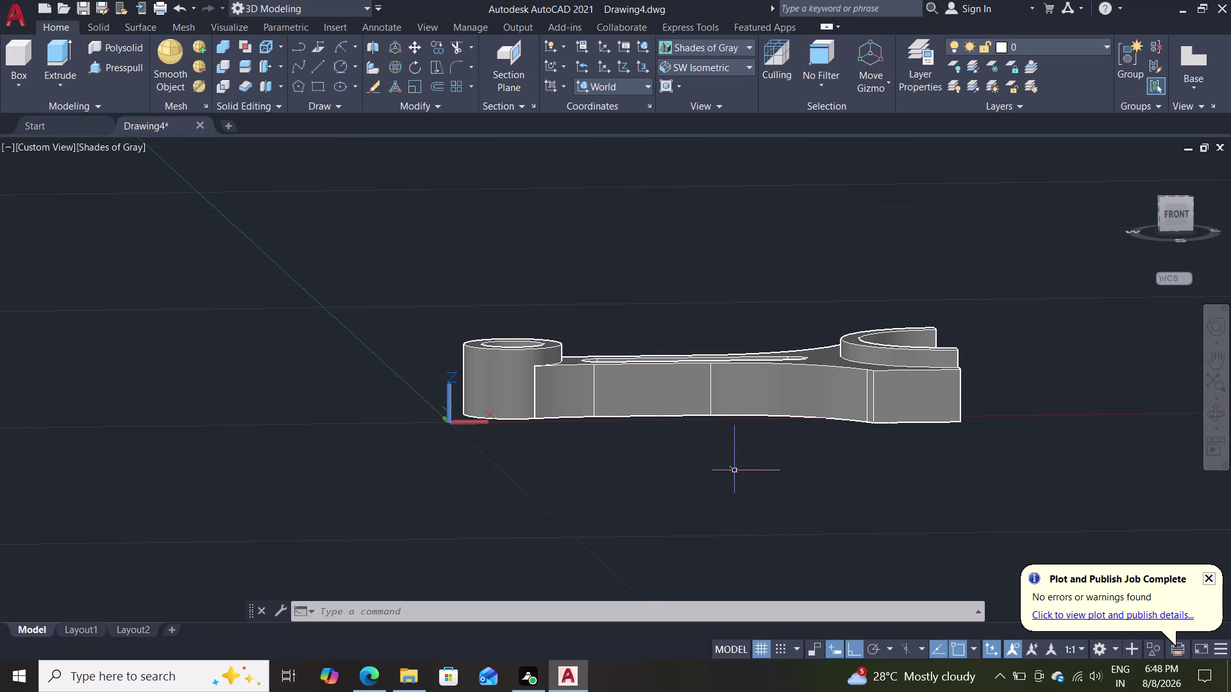
scroll(down, 3)
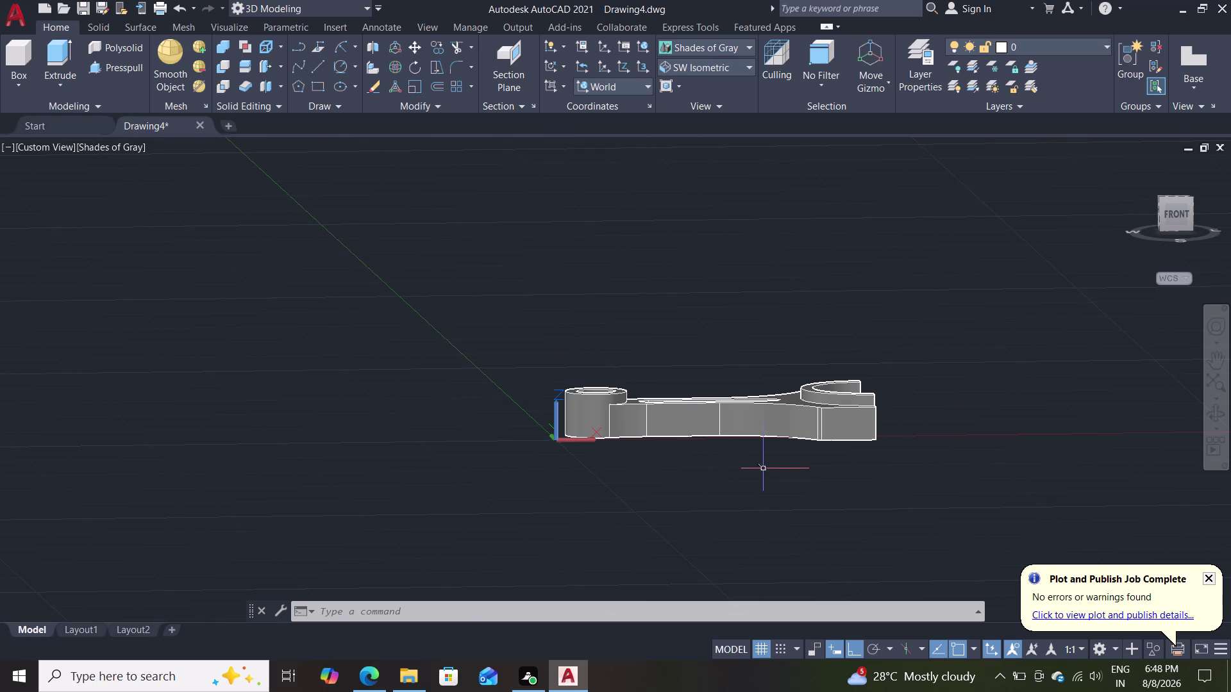
scroll(up, 3)
scroll(up, 3)
middle_drag(663, 454, 623, 475)
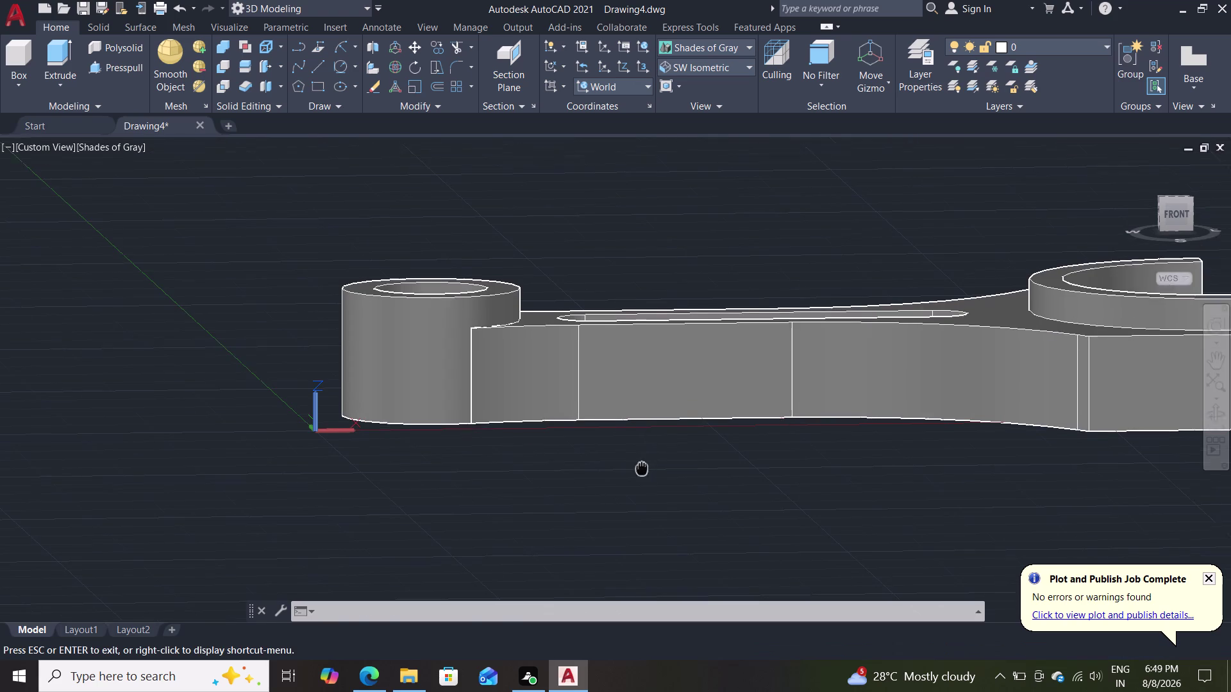
middle_drag(624, 475, 573, 505)
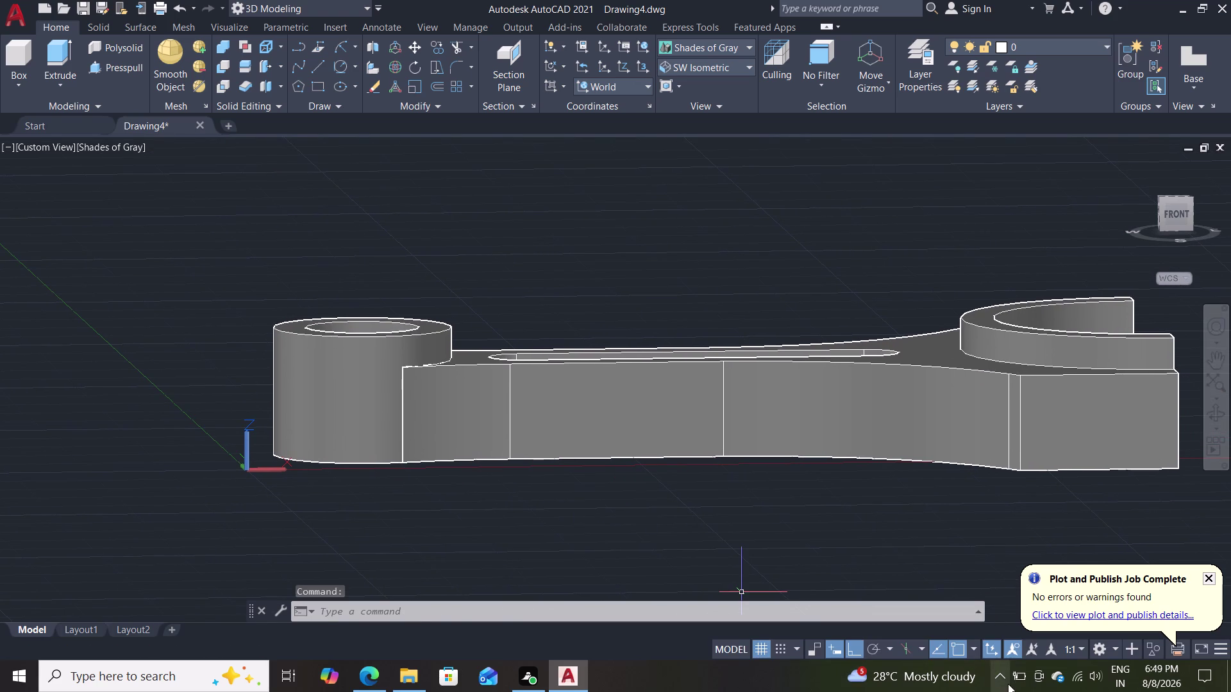
click(1012, 681)
click(1012, 681)
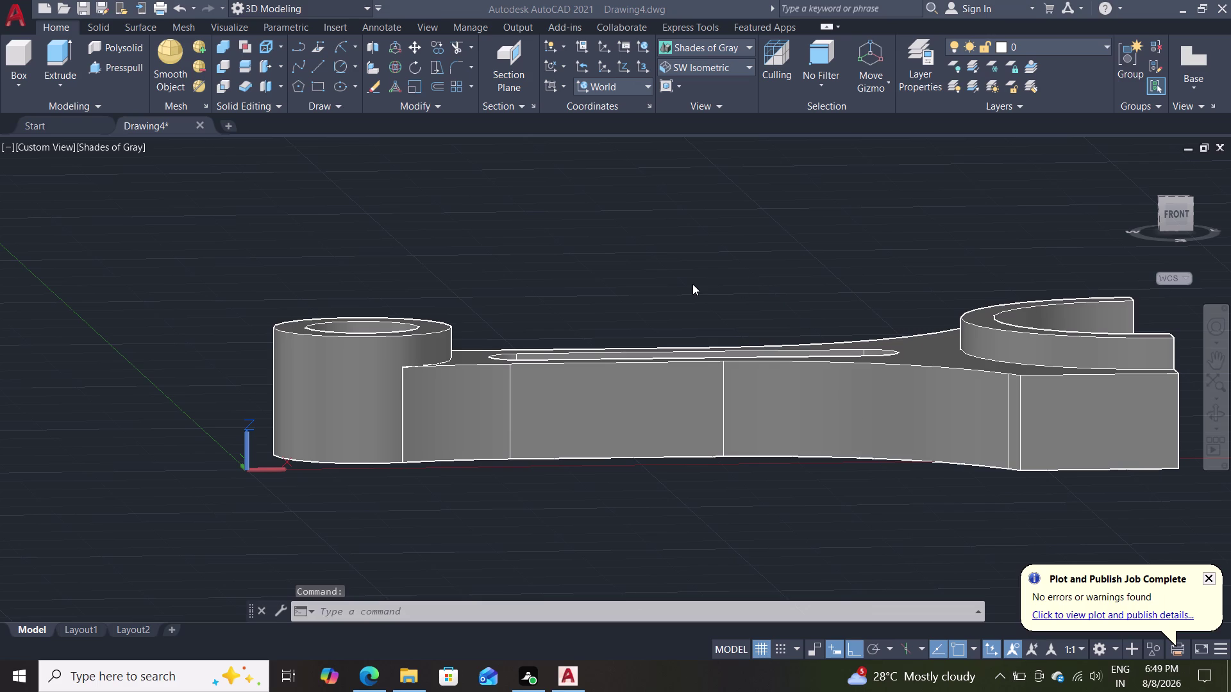
scroll(down, 3)
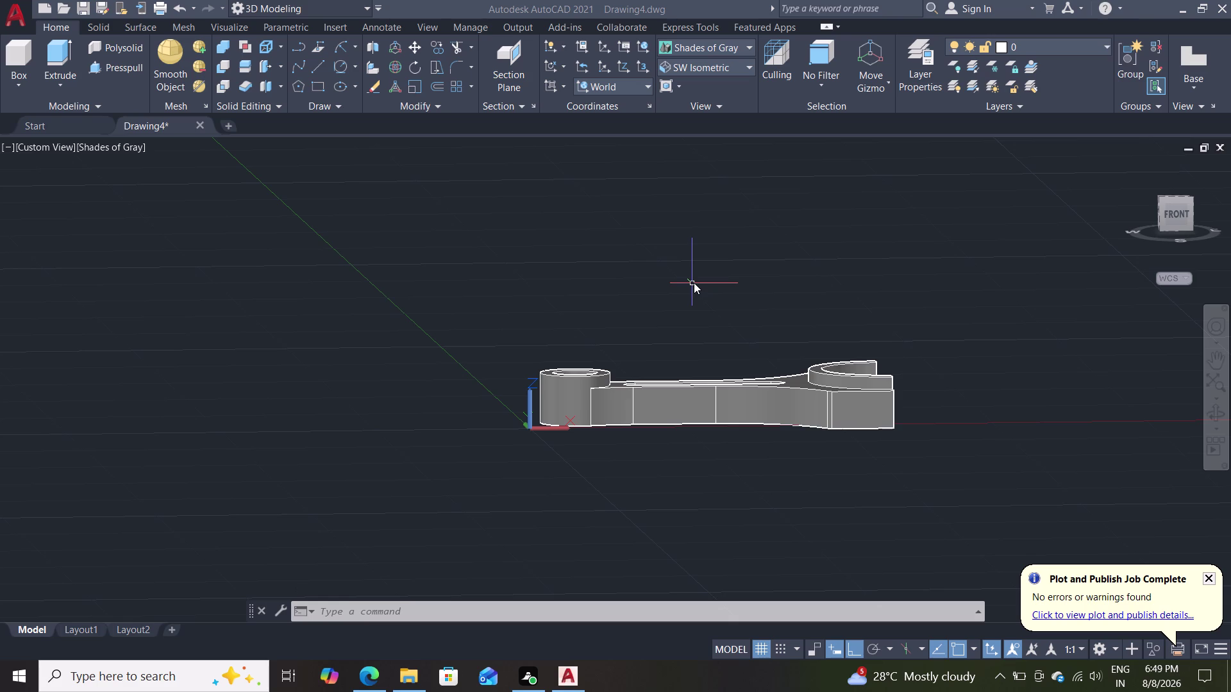
scroll(up, 3)
key(Escape)
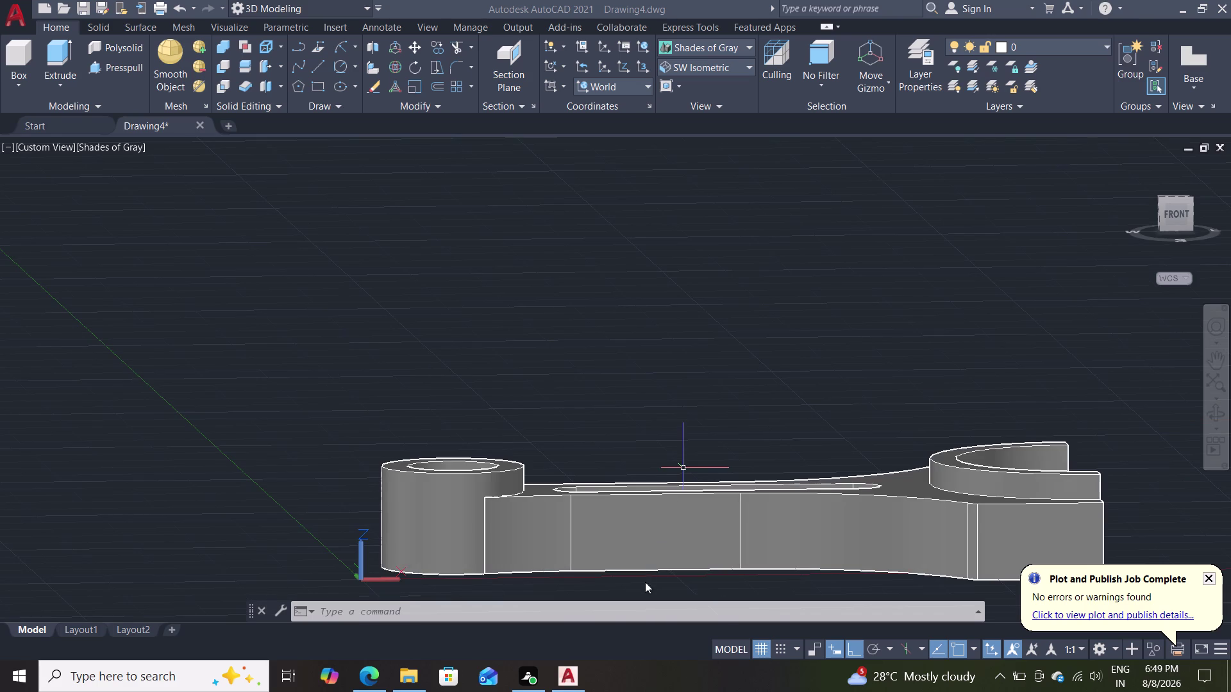
scroll(down, 3)
scroll(up, 3)
middle_drag(675, 550, 621, 550)
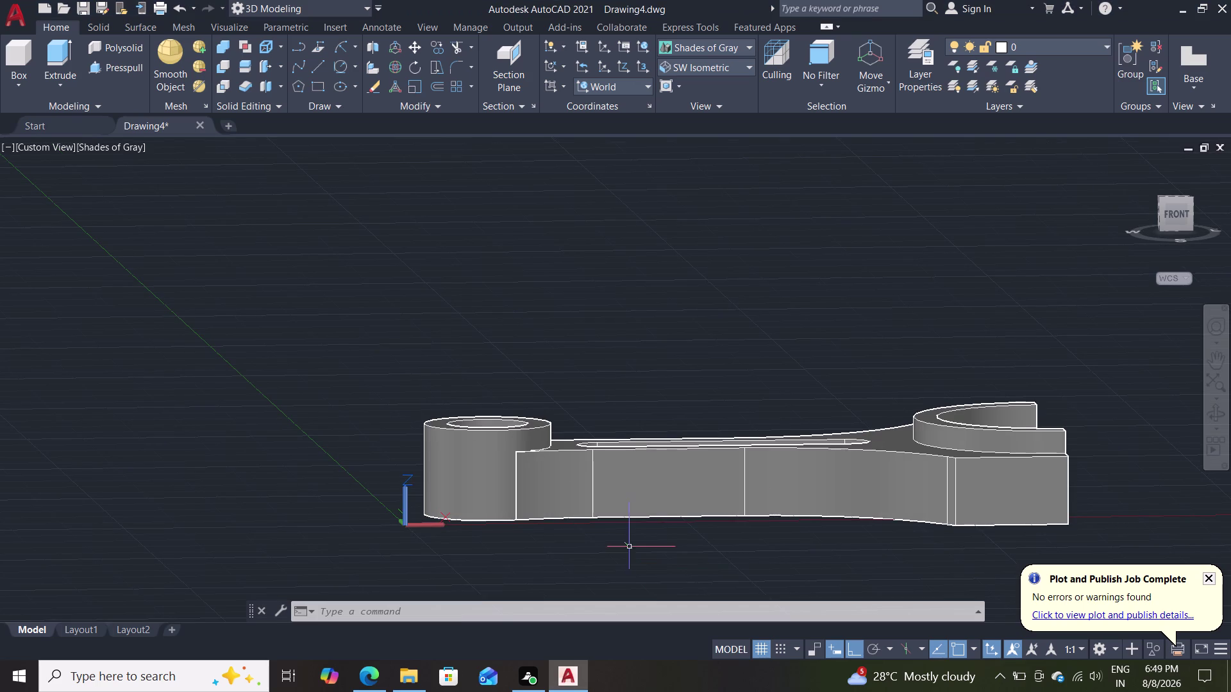
middle_drag(794, 376, 717, 369)
scroll(up, 3)
scroll(down, 3)
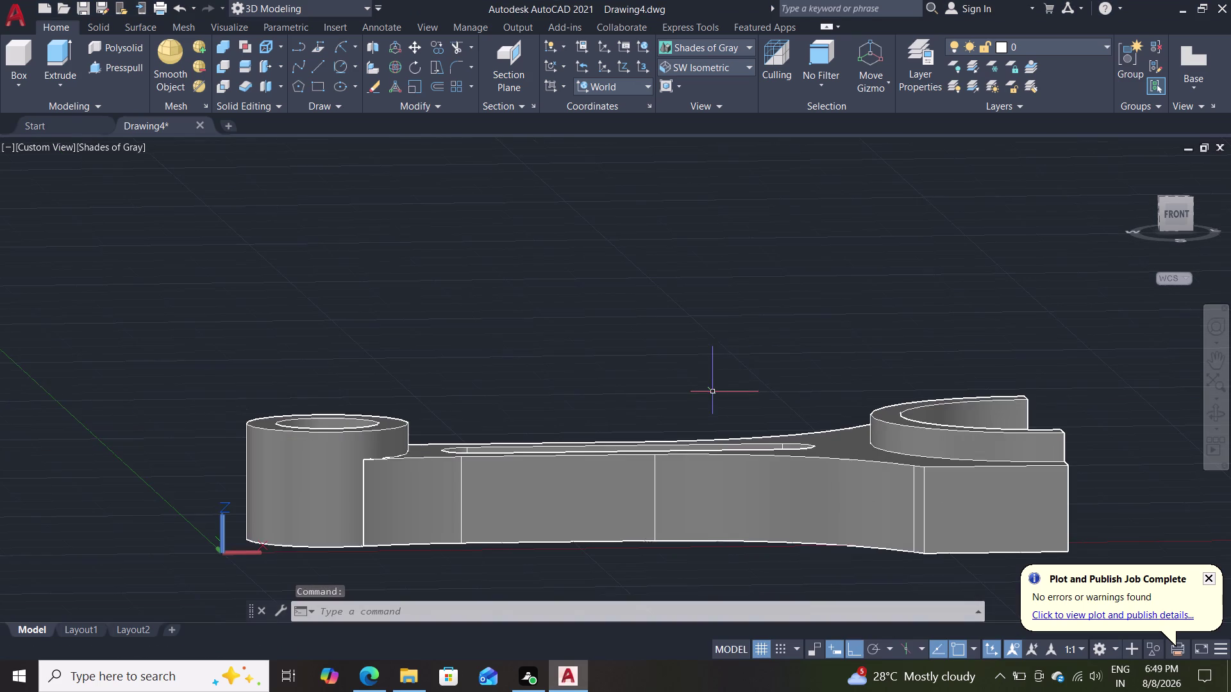
middle_drag(730, 361, 759, 257)
key(m)
Move the flat rod plate solid 2.5 units upward.
key(Return)
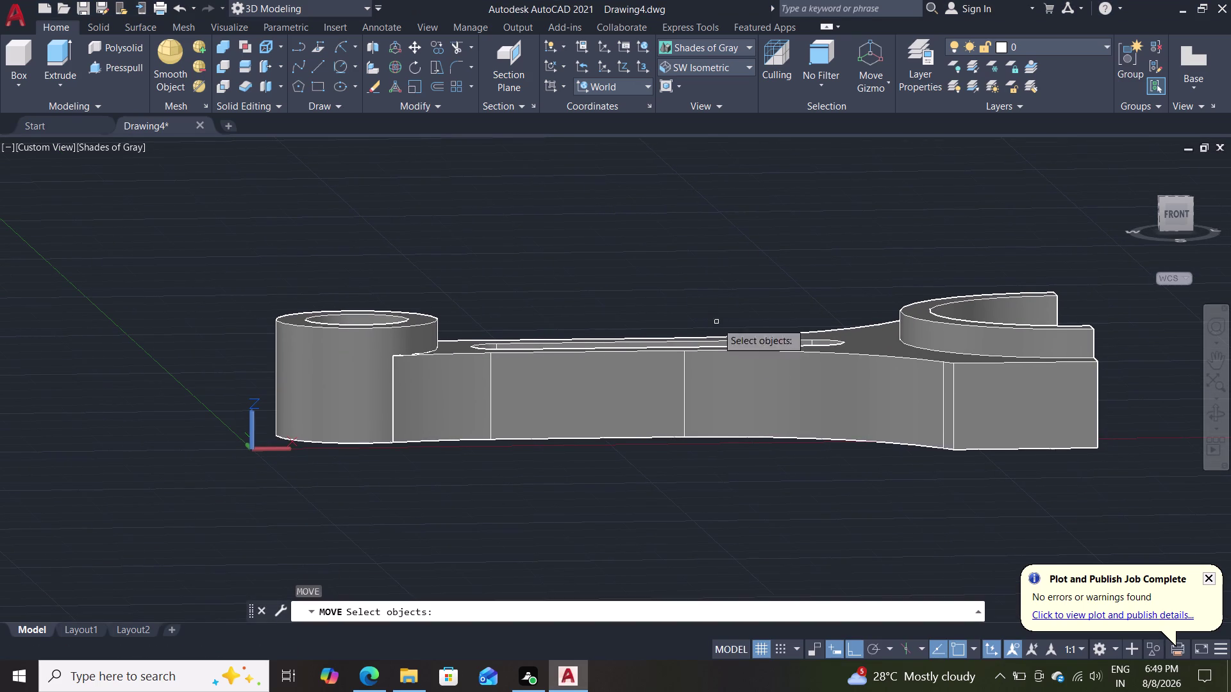
click(694, 424)
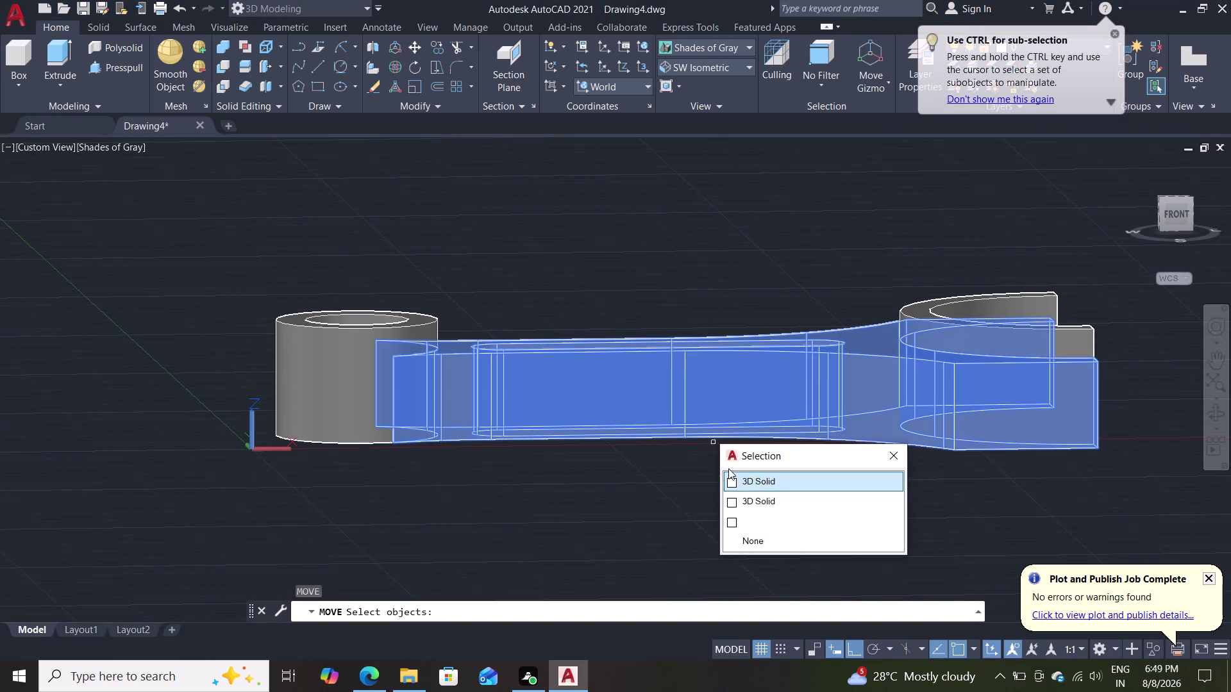
click(740, 482)
key(Return)
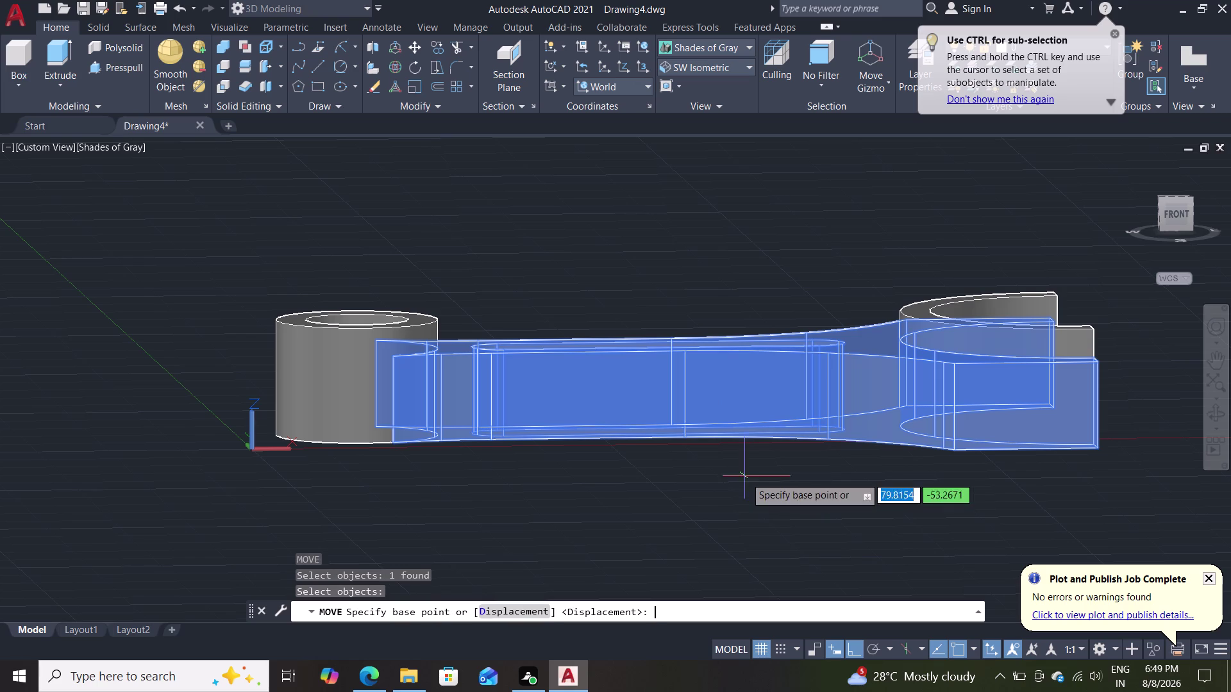
click(687, 411)
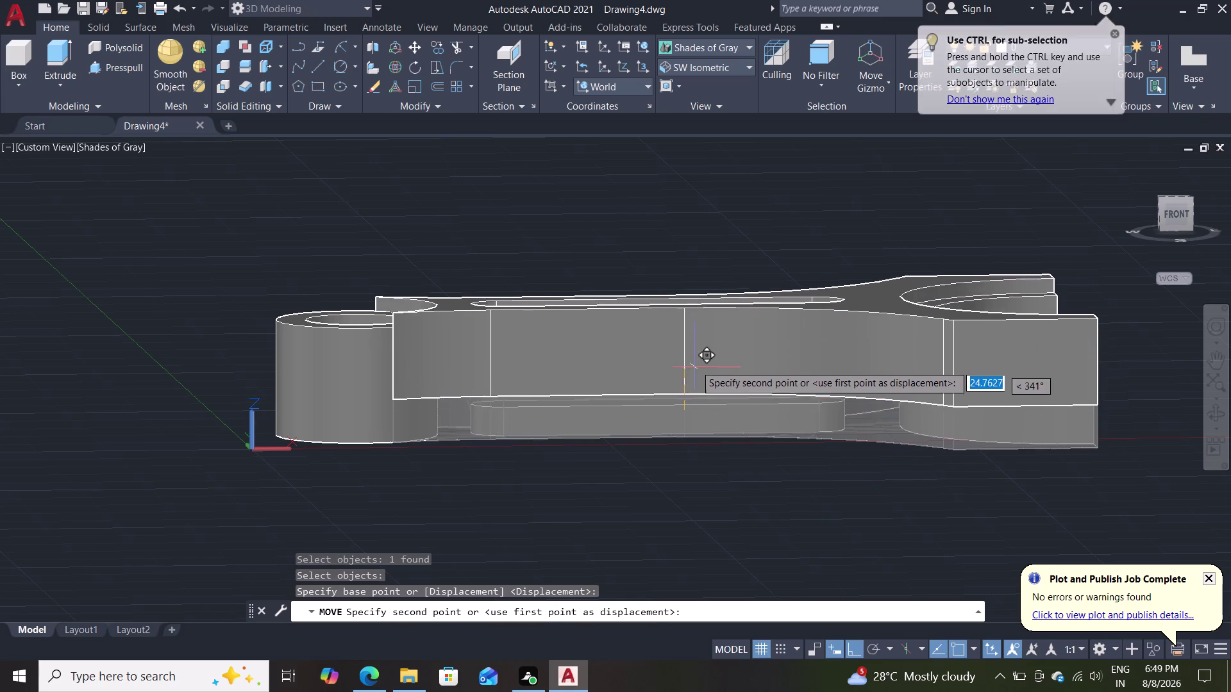
text(2.5)
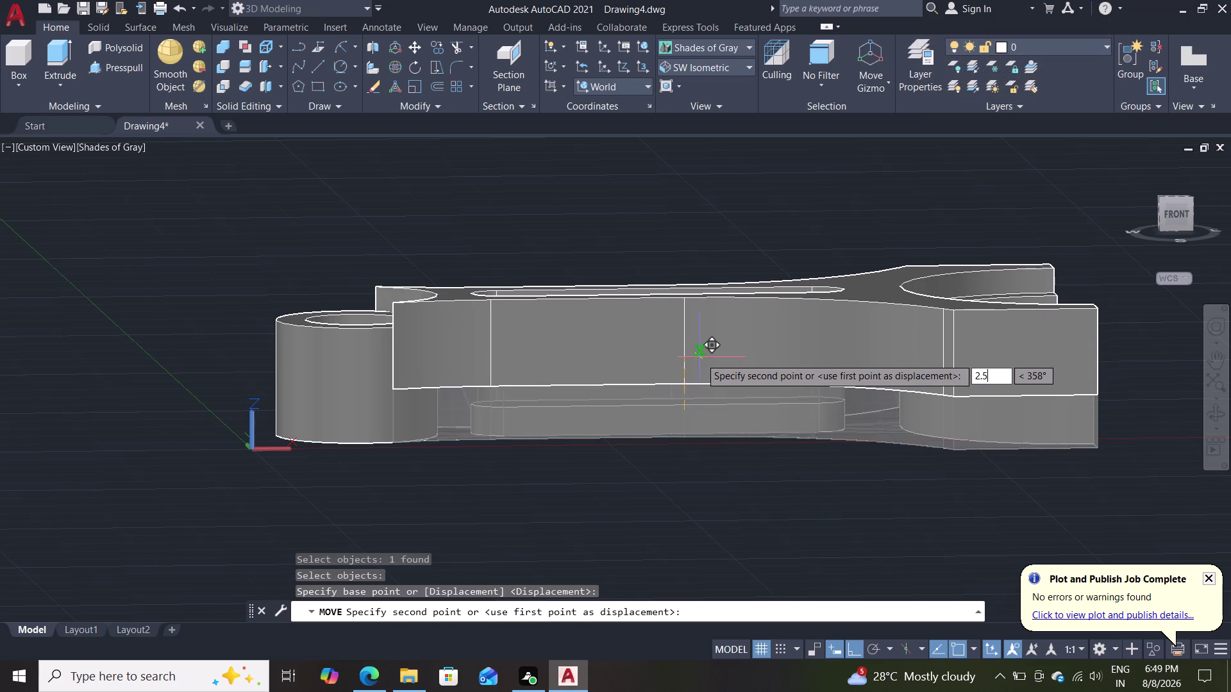
key(Return)
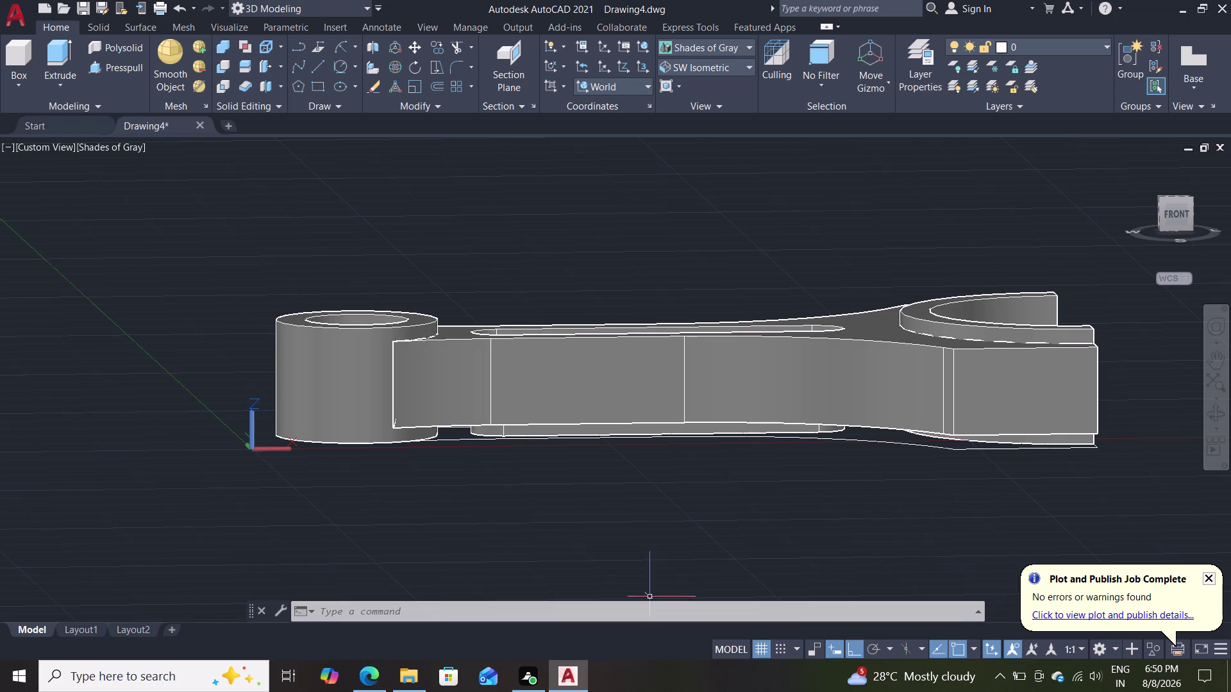
Start MOVE and pick the slot-shaped pad solid from the selection cycling list.
scroll(up, 3)
middle_drag(678, 470, 676, 507)
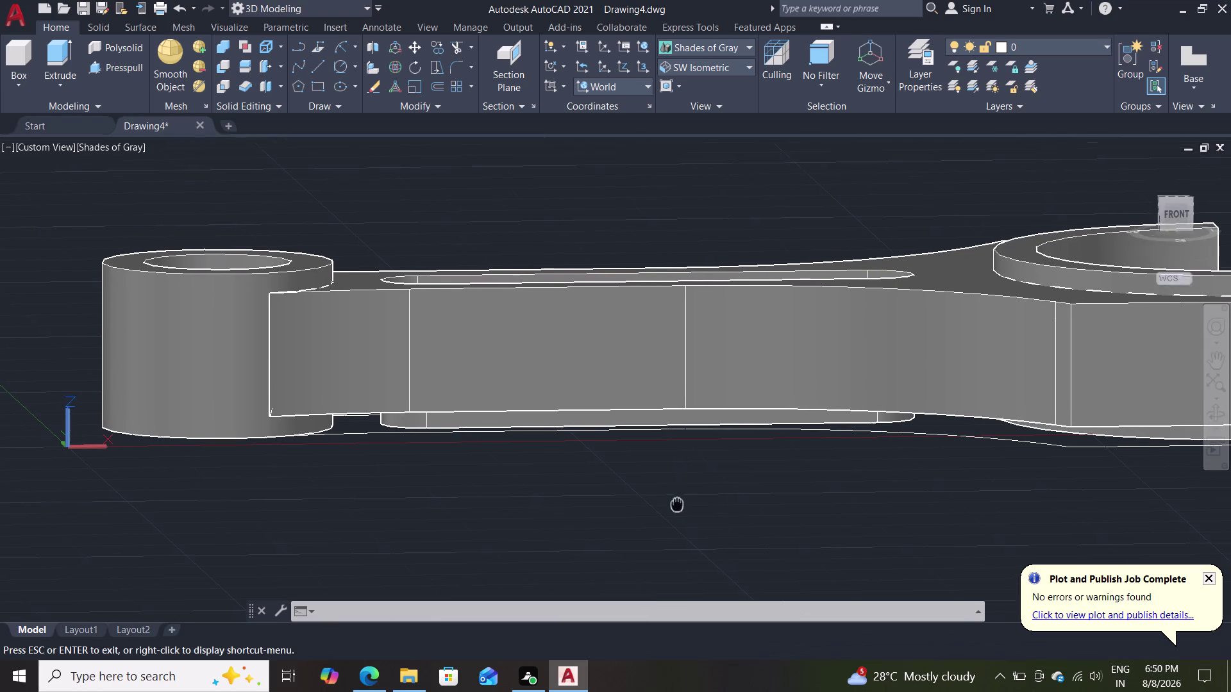
middle_drag(676, 508, 679, 516)
scroll(up, 3)
scroll(down, 3)
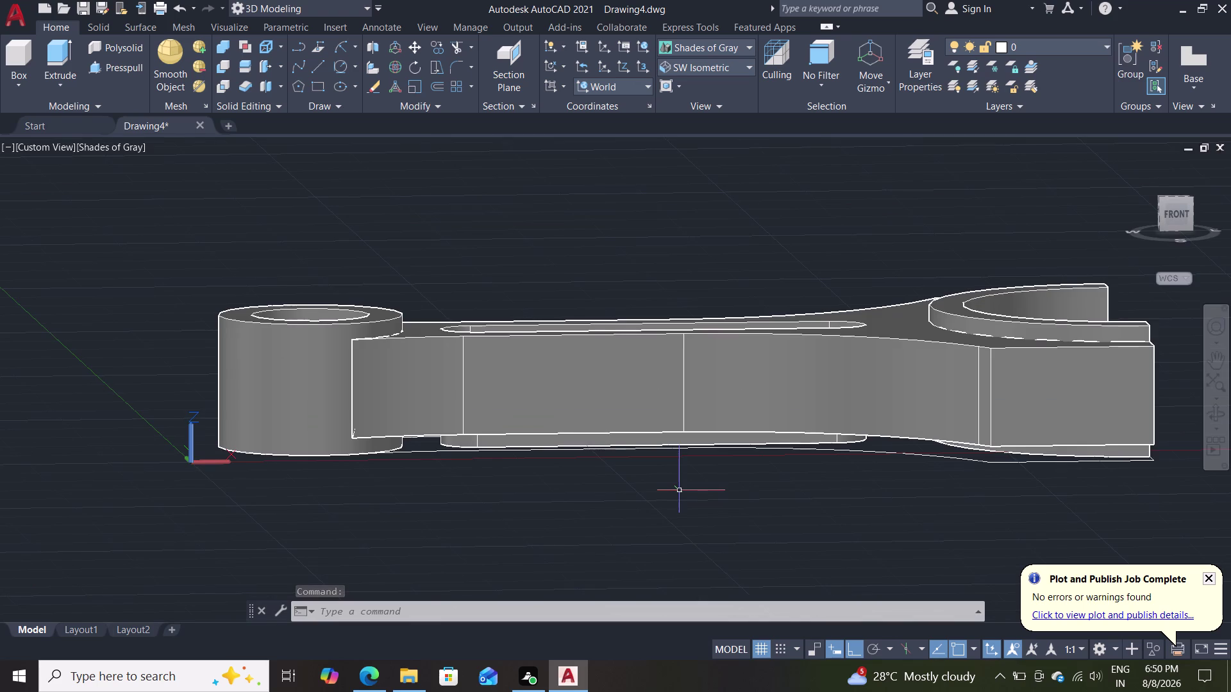
key(m)
key(Return)
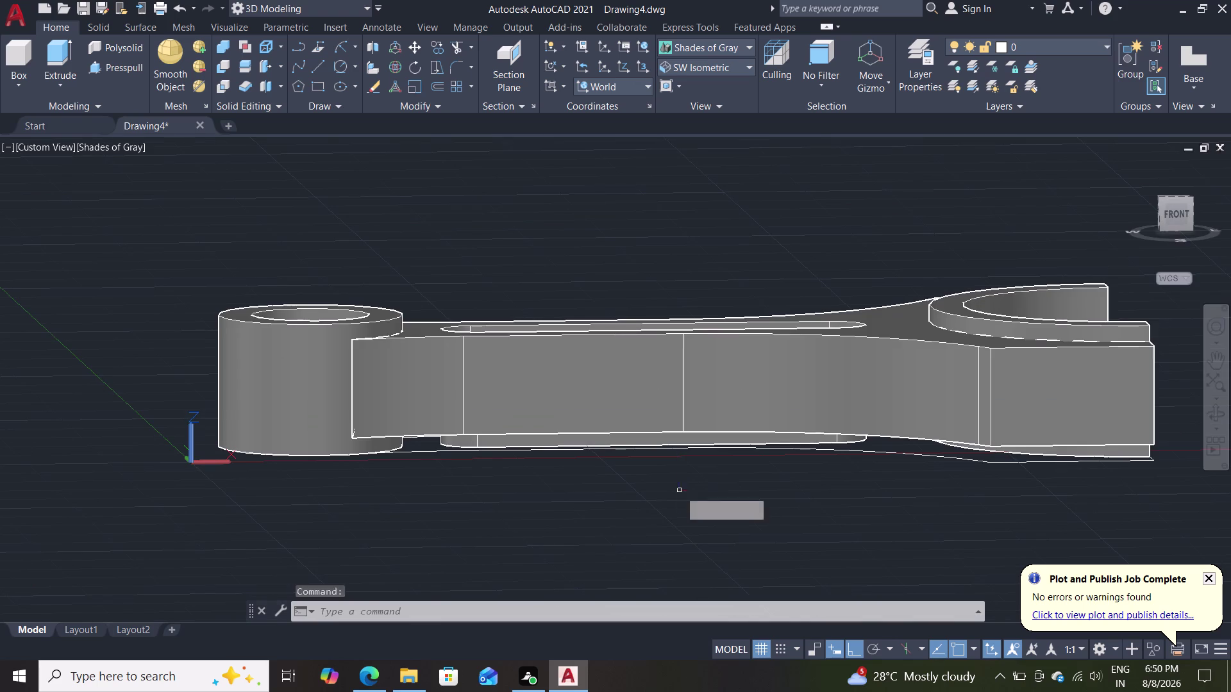
click(672, 443)
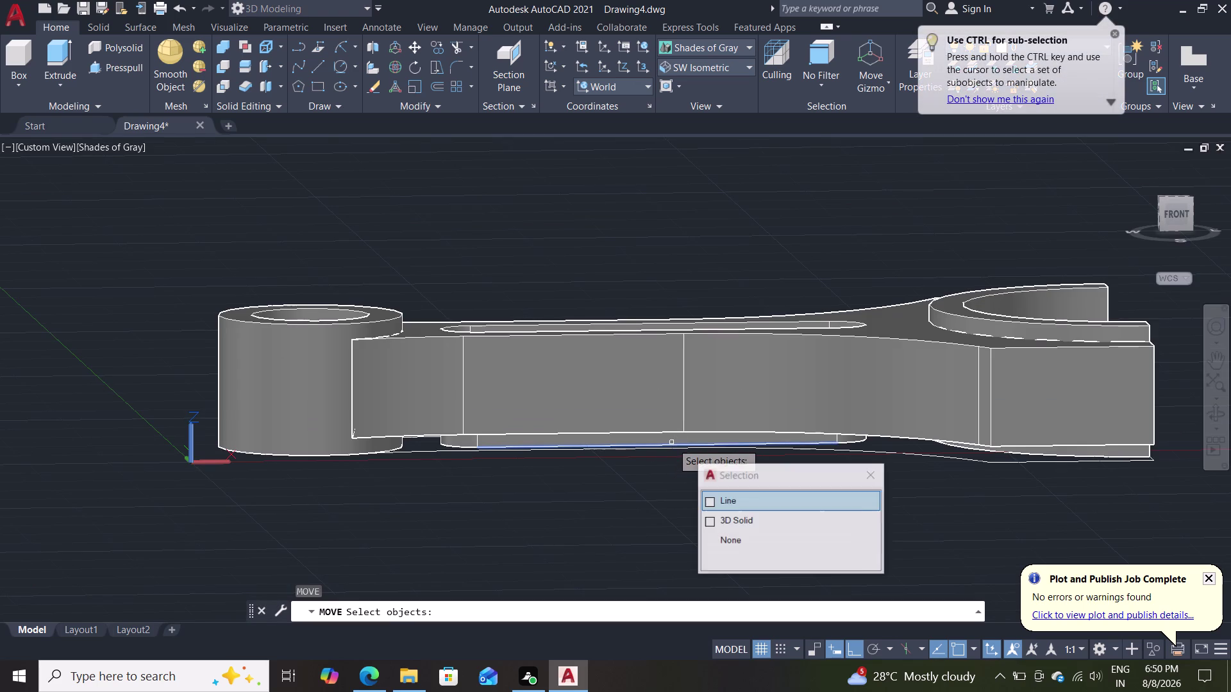
click(725, 519)
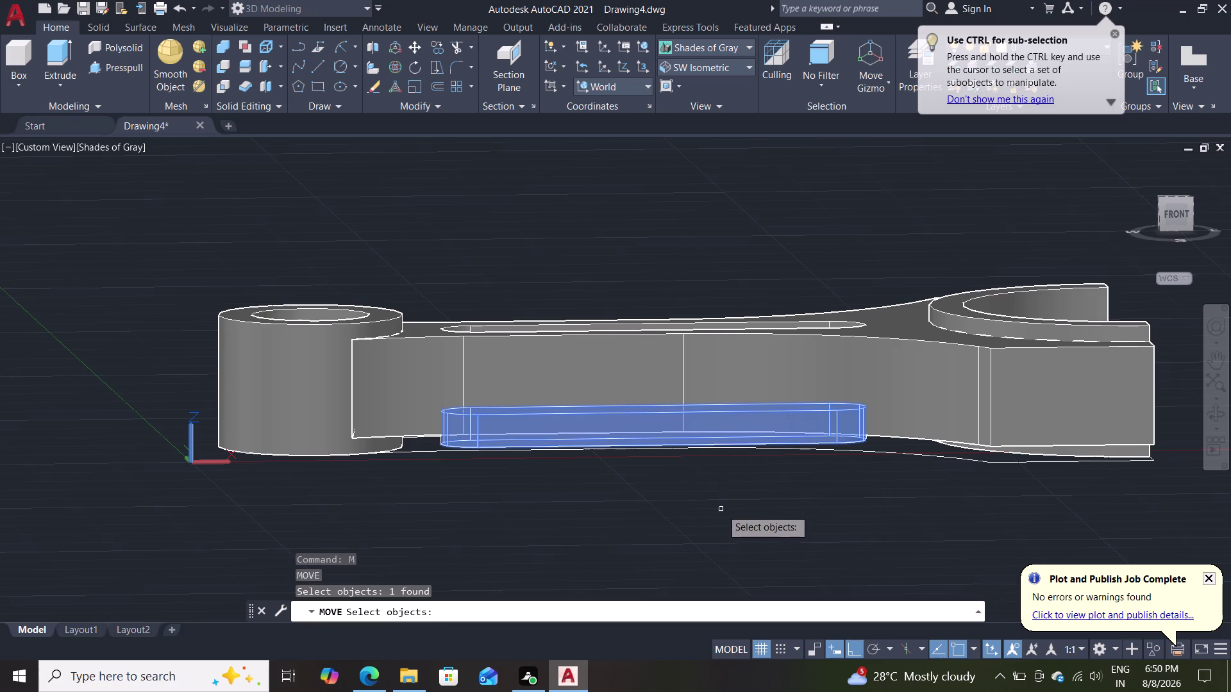
key(Return)
Lift the pad 7.5 units from a picked base point.
click(652, 431)
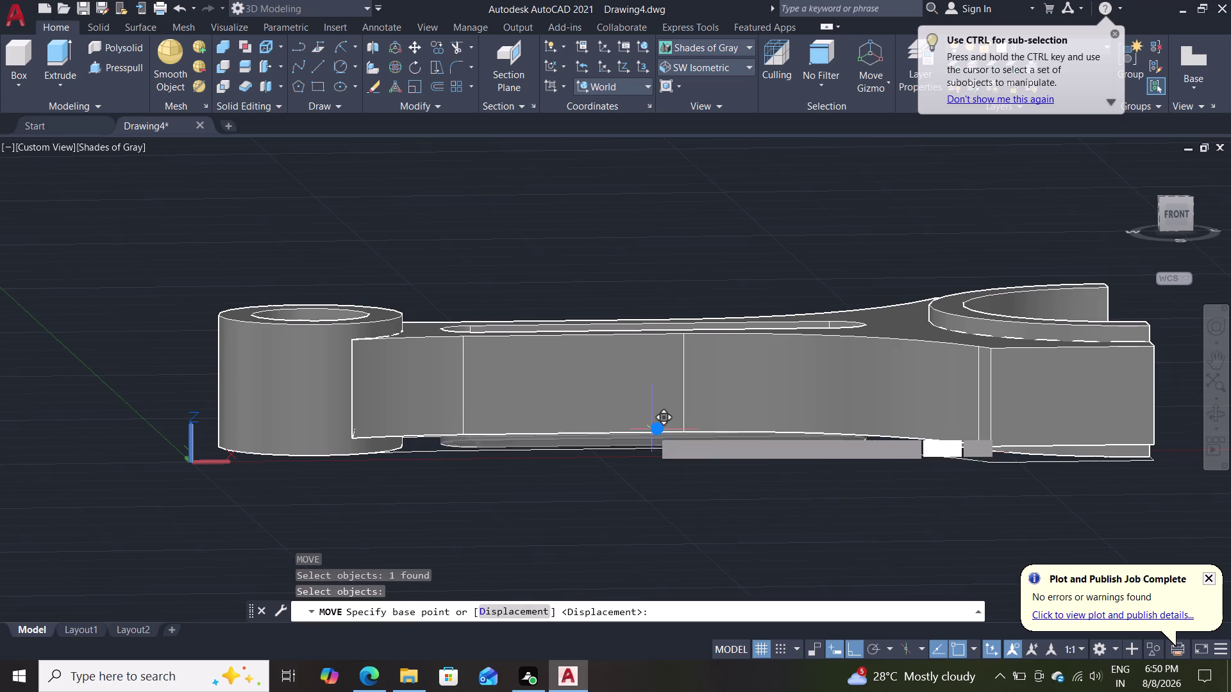
text(7.)
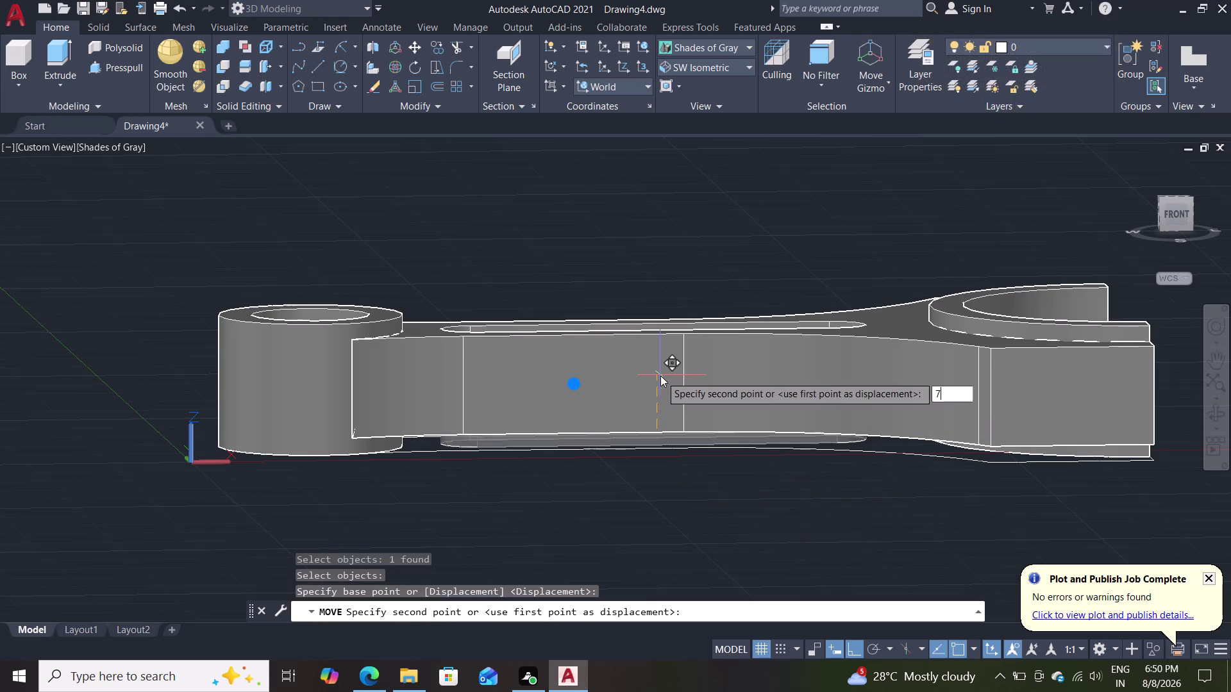
text(5)
key(Return)
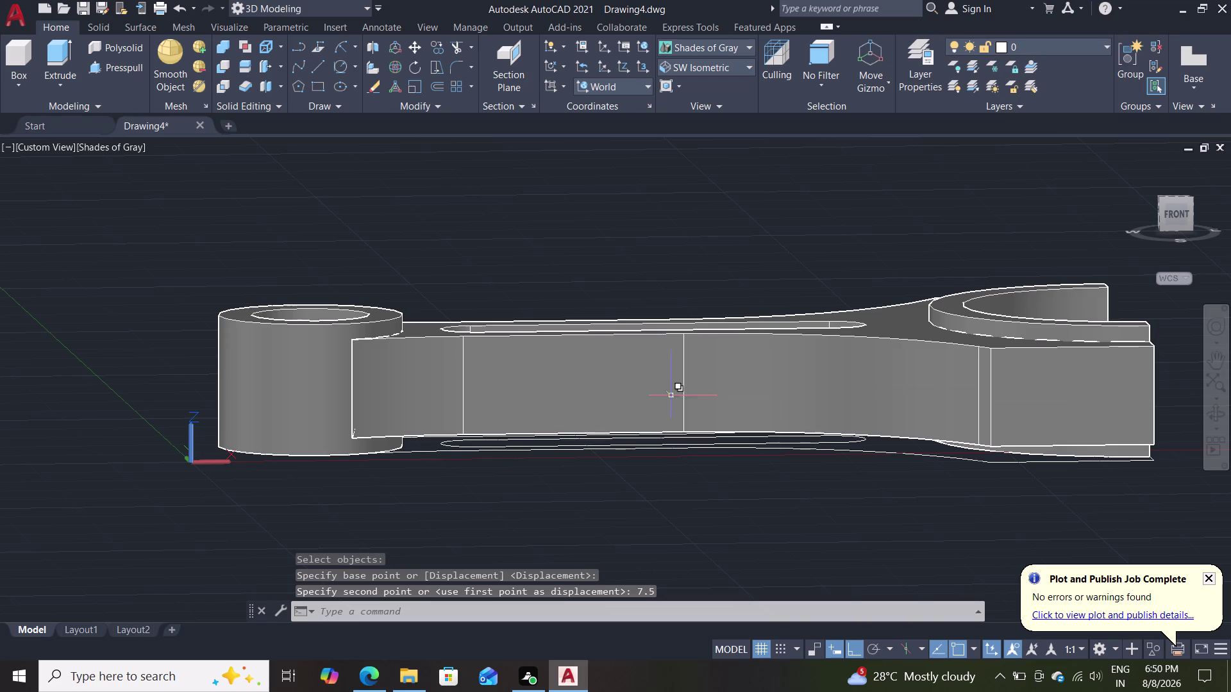
key(Escape)
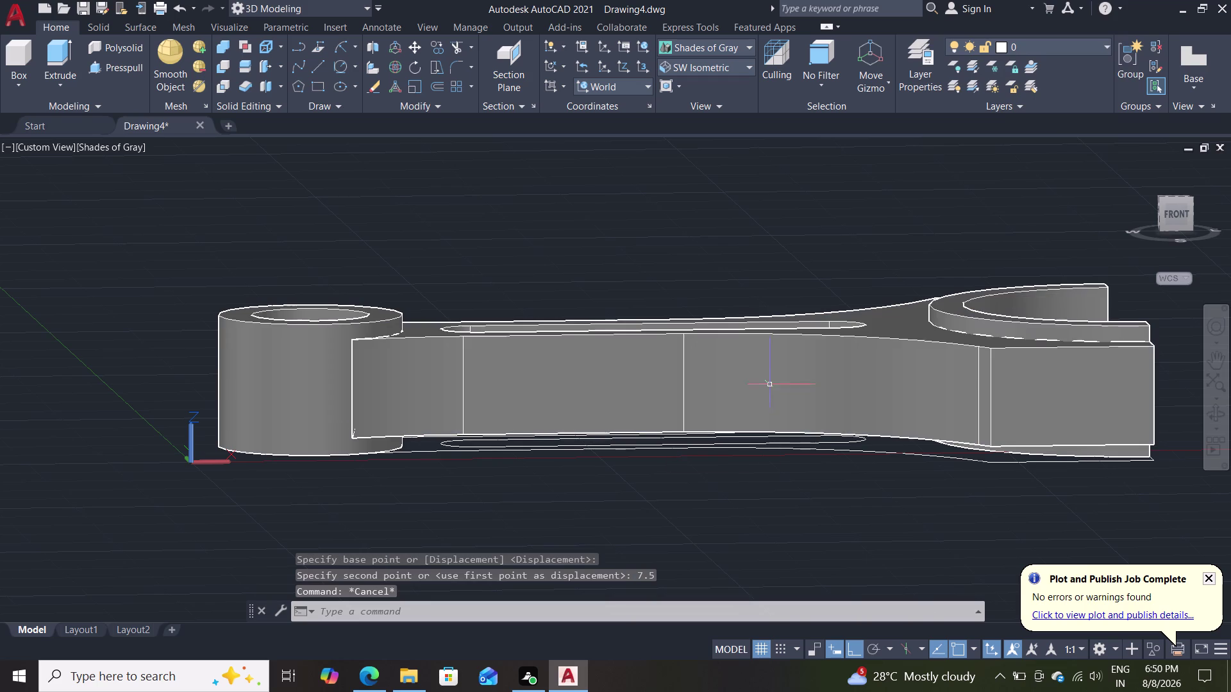
middle_drag(737, 259, 758, 459)
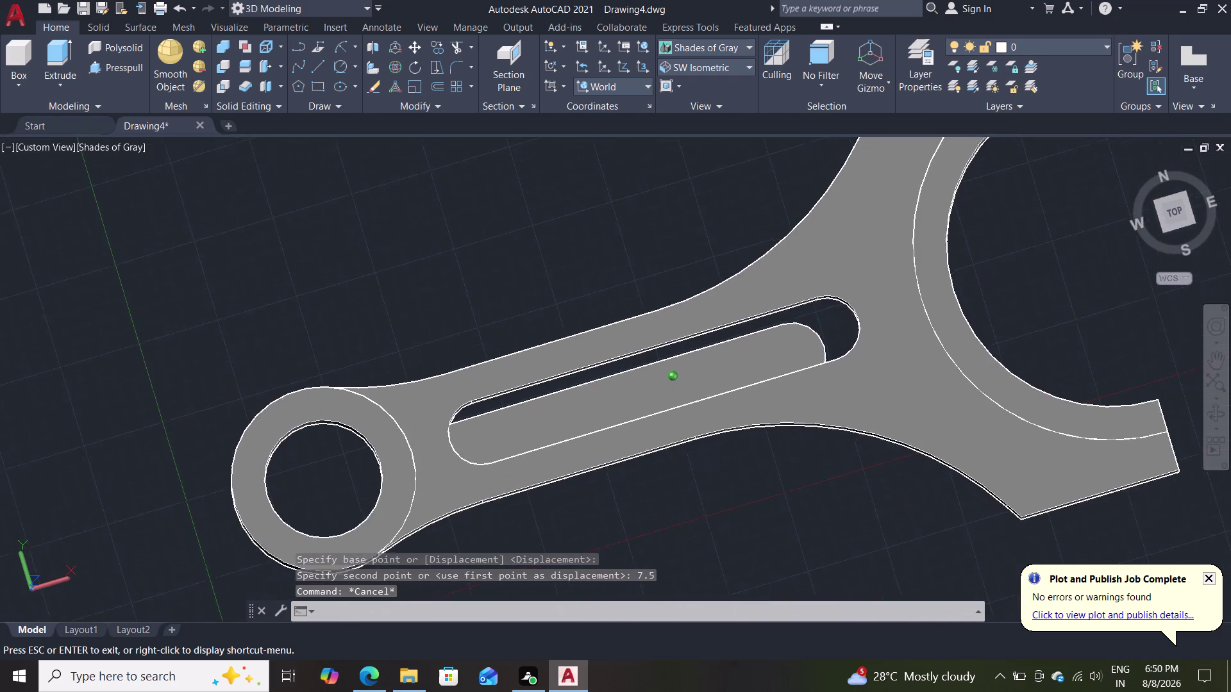
Orbit to inspect the slot, then undo the pad's 7.5-unit move.
middle_drag(759, 459, 615, 450)
middle_drag(595, 407, 575, 377)
scroll(down, 3)
scroll(up, 3)
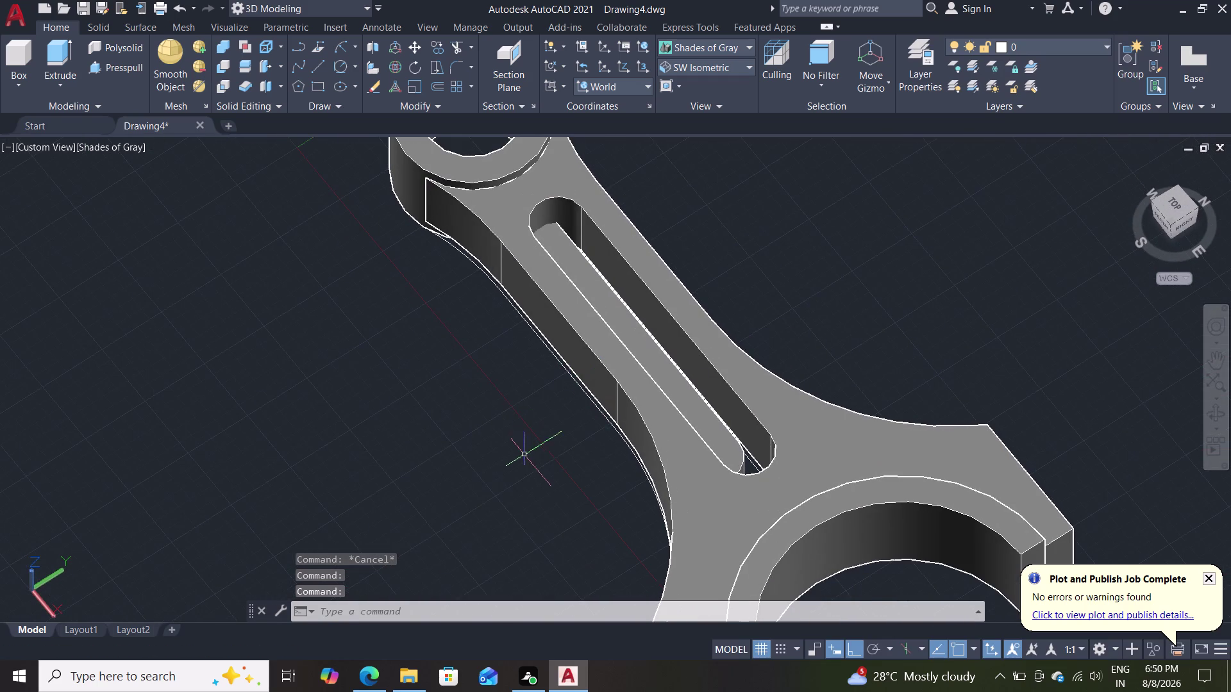
key(ctrl+z)
key(ctrl+z)
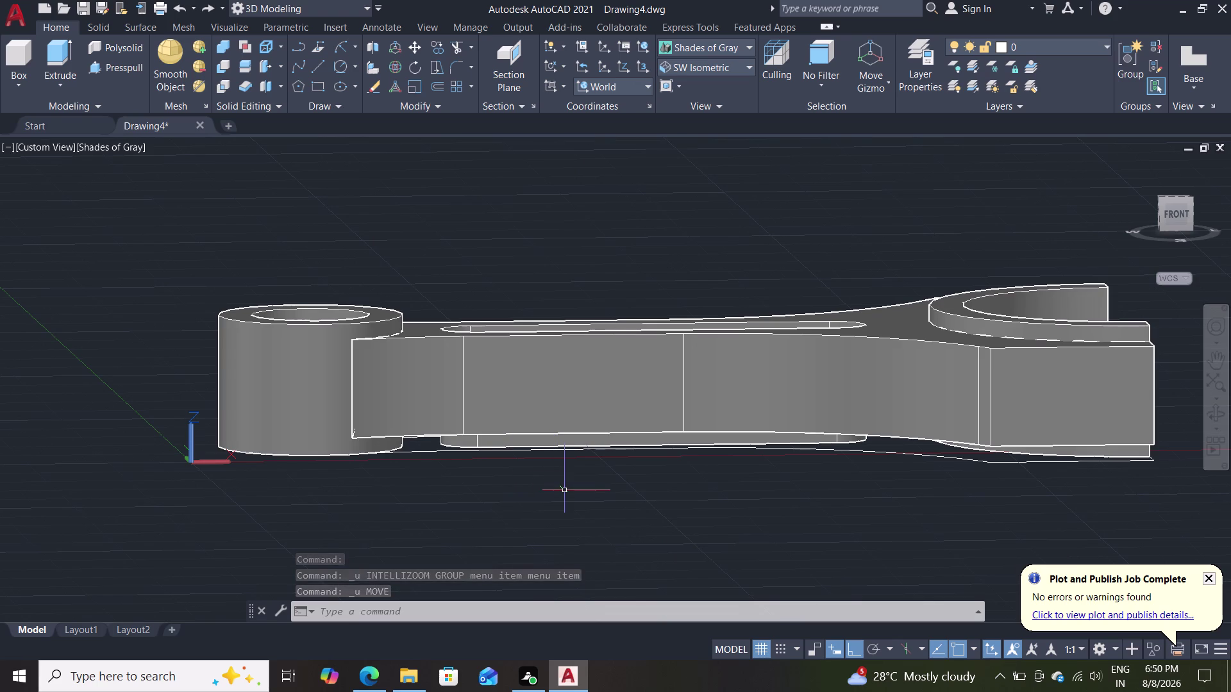
scroll(up, 3)
middle_drag(670, 445, 672, 445)
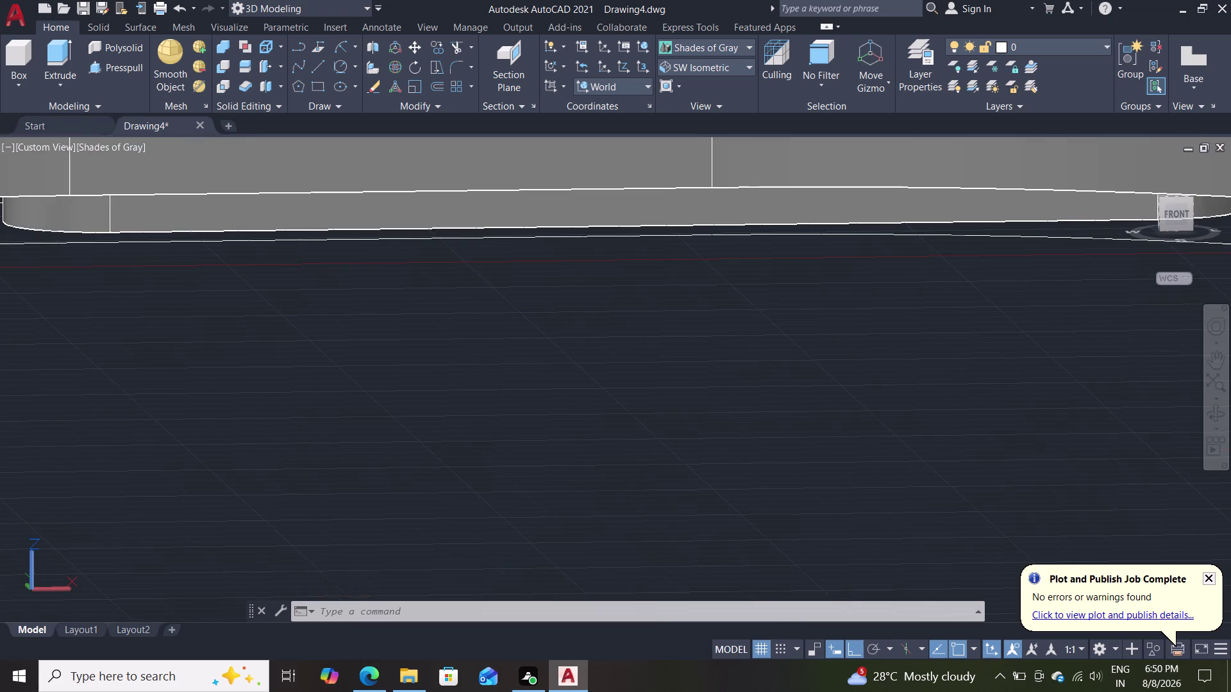
middle_drag(671, 445, 683, 587)
scroll(down, 3)
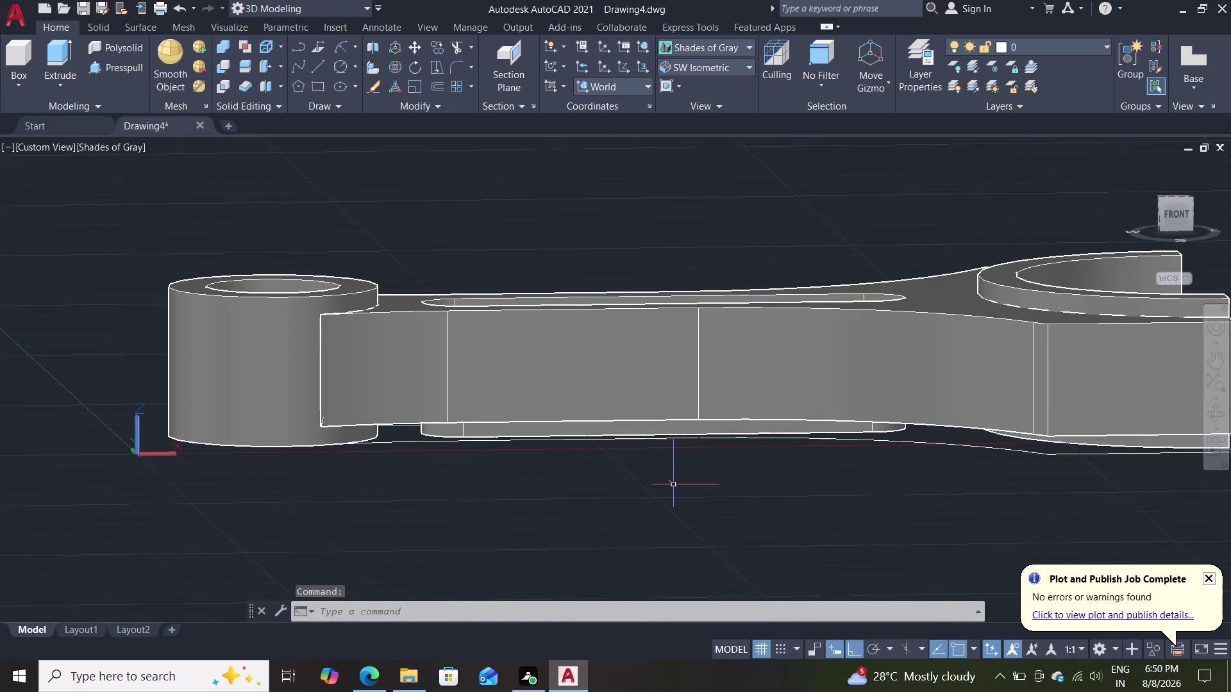
Move the slot pad solid 7.5 units upward again from a picked base point.
key(m)
key(Return)
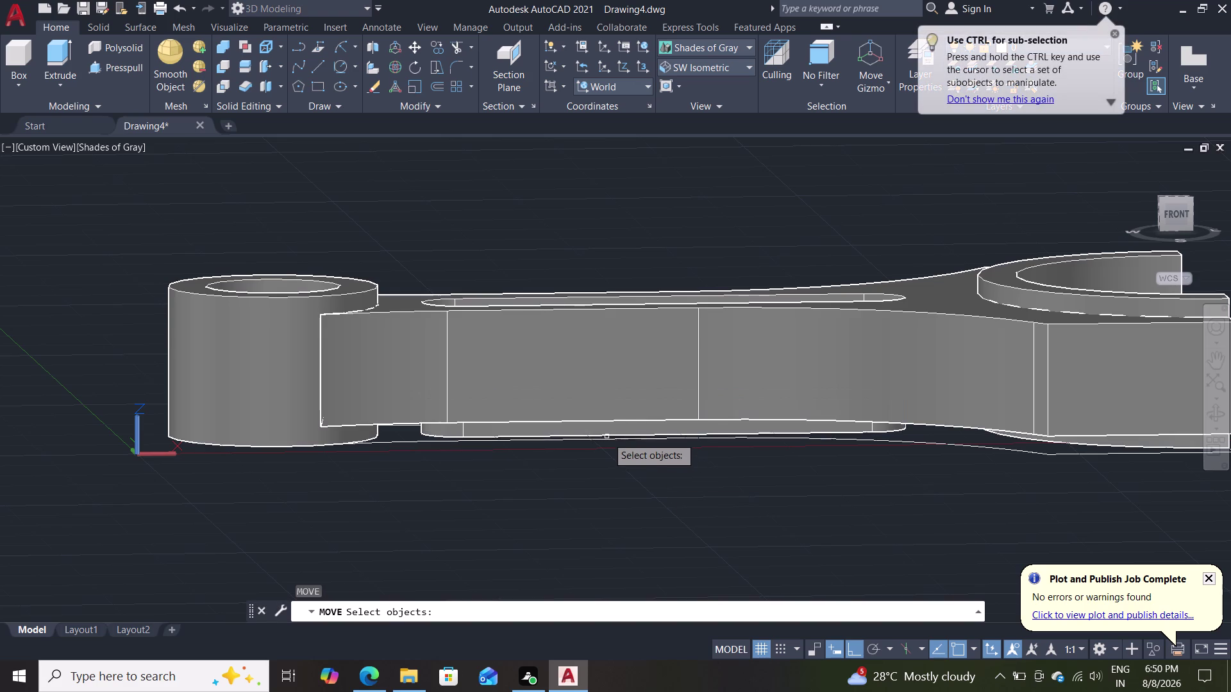
click(620, 425)
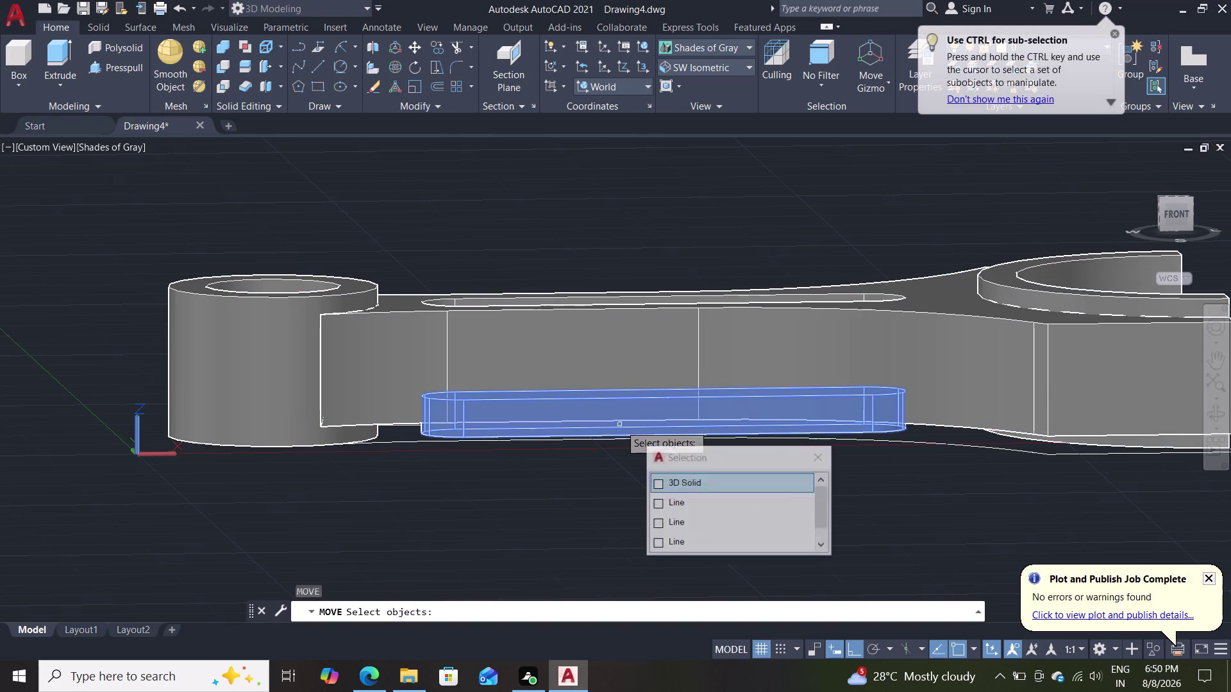
click(667, 476)
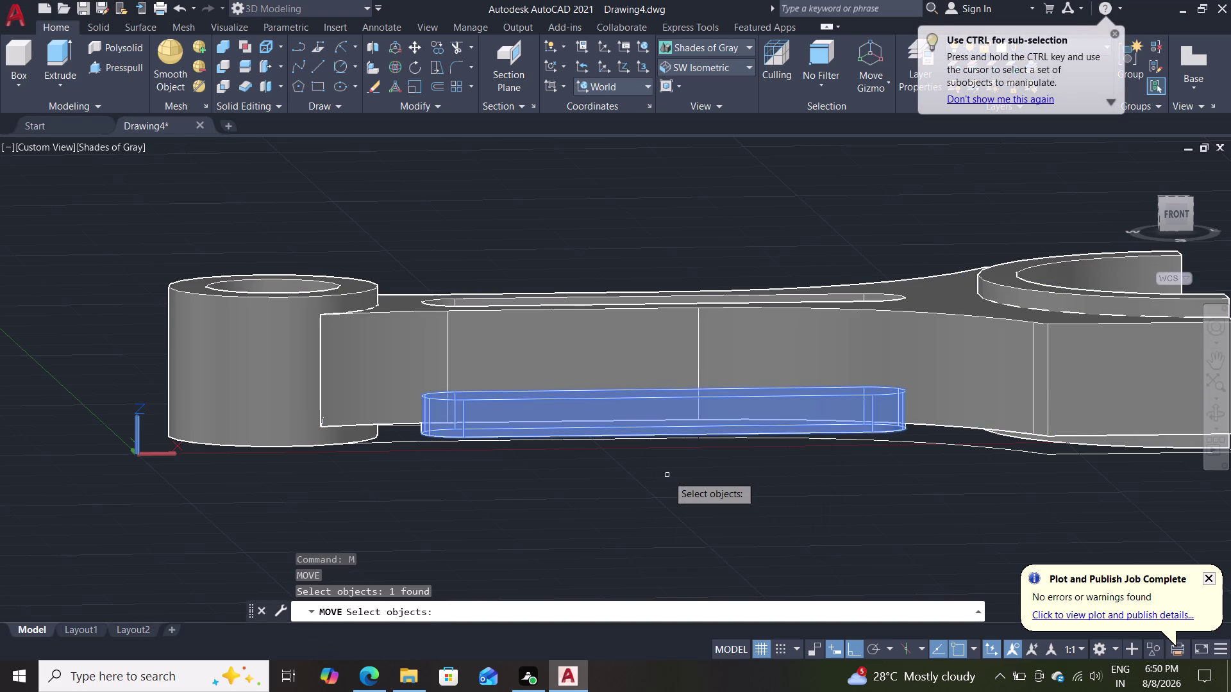
key(Return)
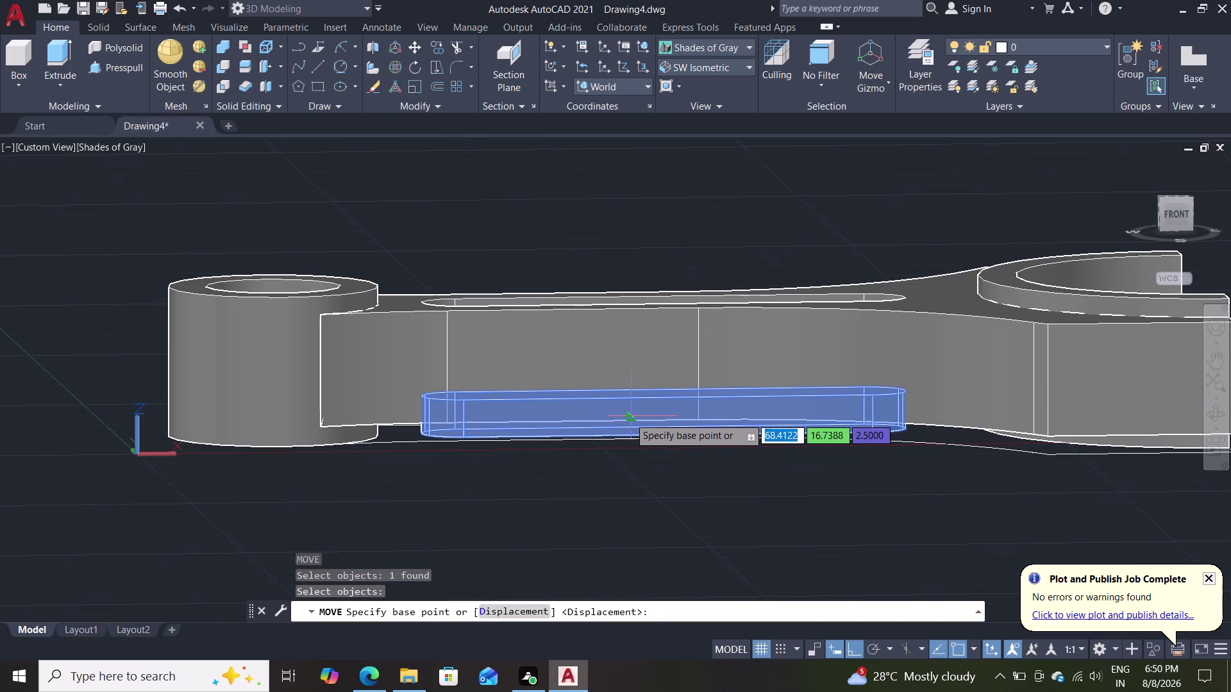
click(629, 418)
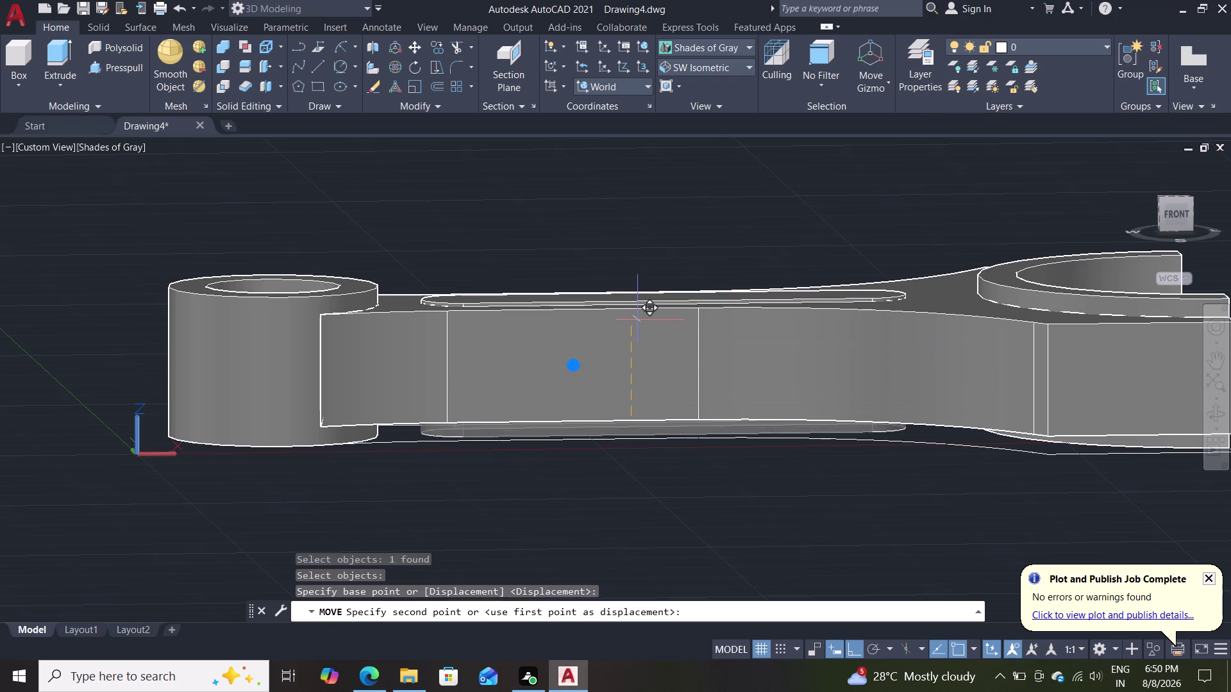
text(7.5)
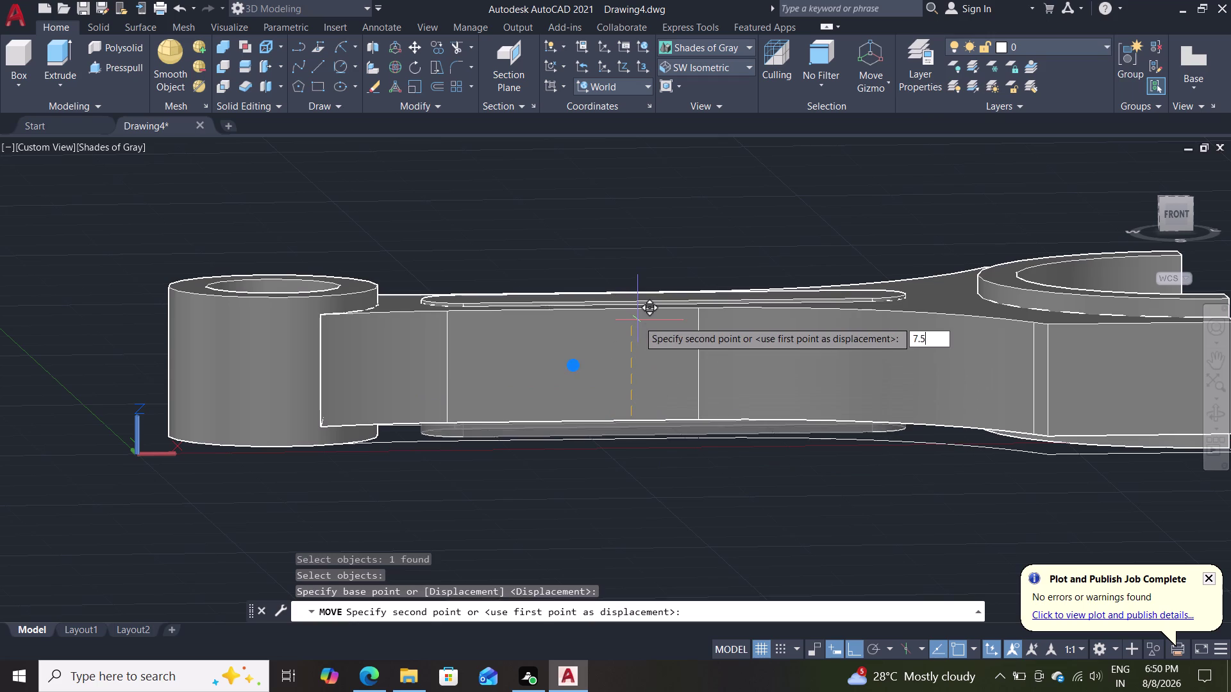
key(Return)
key(Escape)
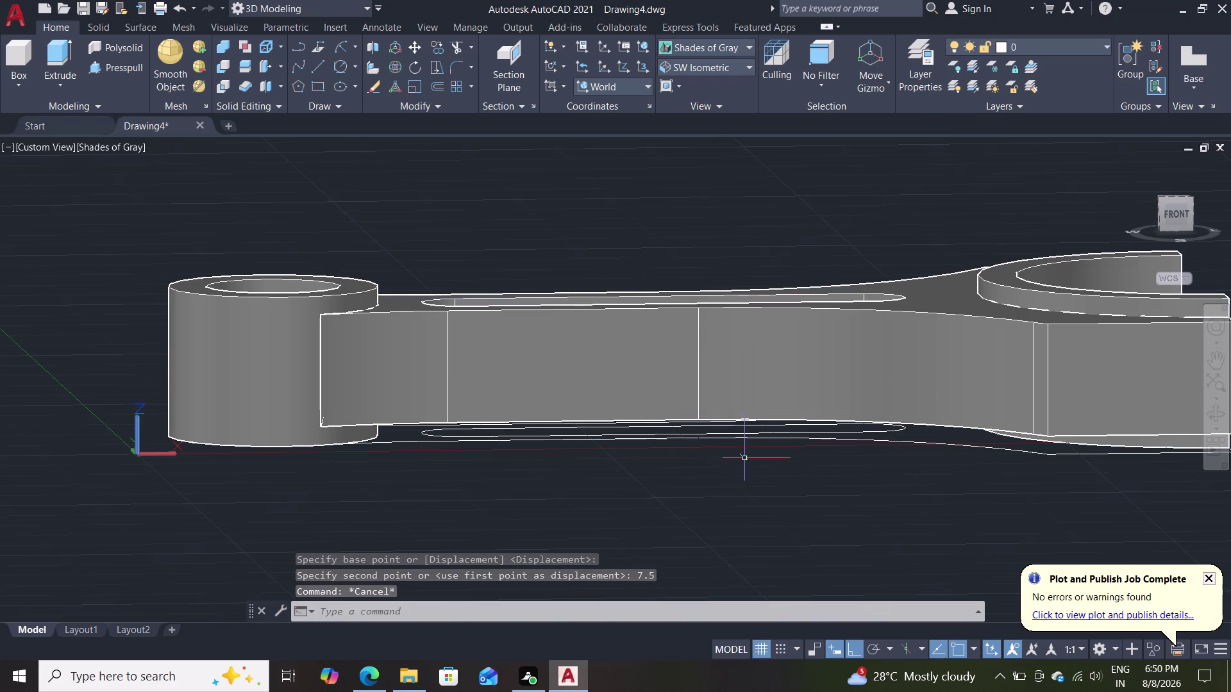
middle_drag(706, 209, 587, 421)
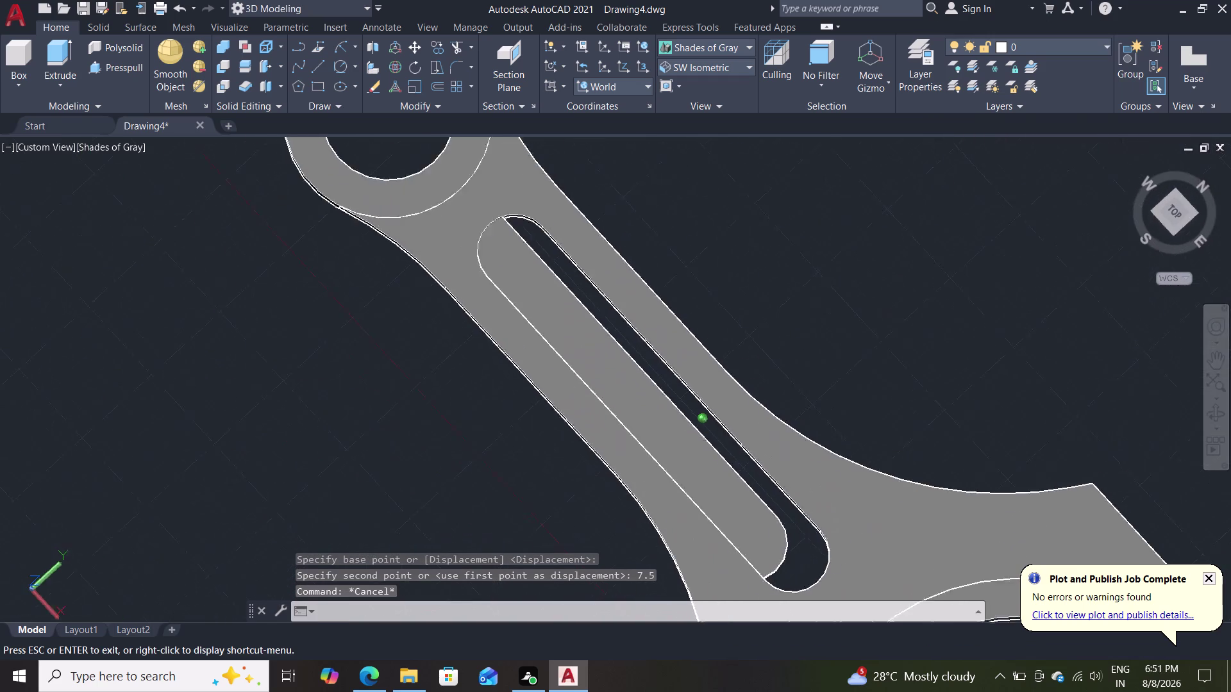
Orbit around the rod to inspect the slot from several angles.
middle_drag(588, 420, 1032, 523)
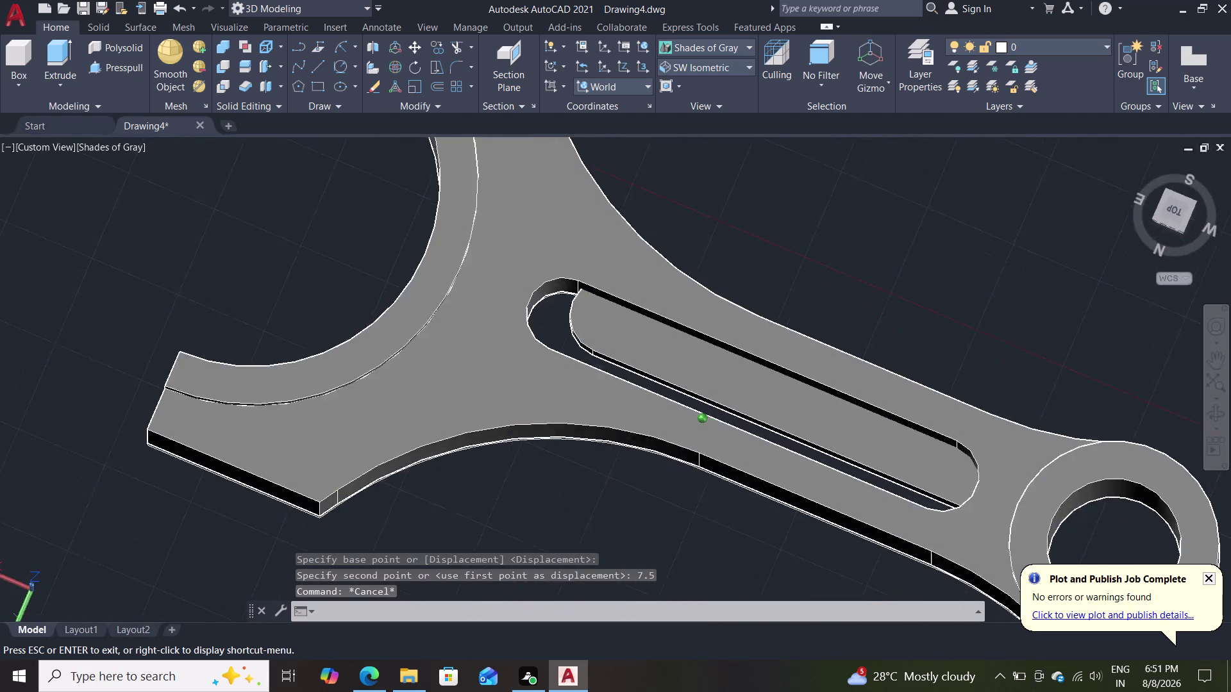
middle_drag(1033, 523, 772, 567)
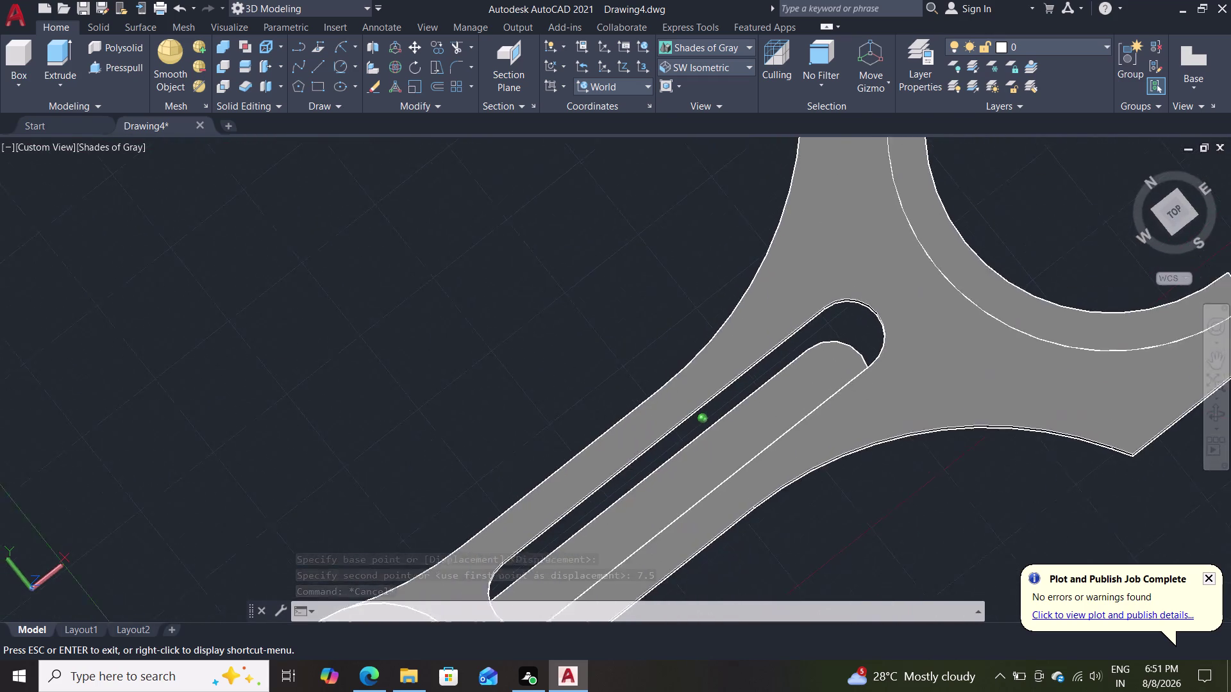
middle_drag(772, 567, 642, 574)
scroll(down, 3)
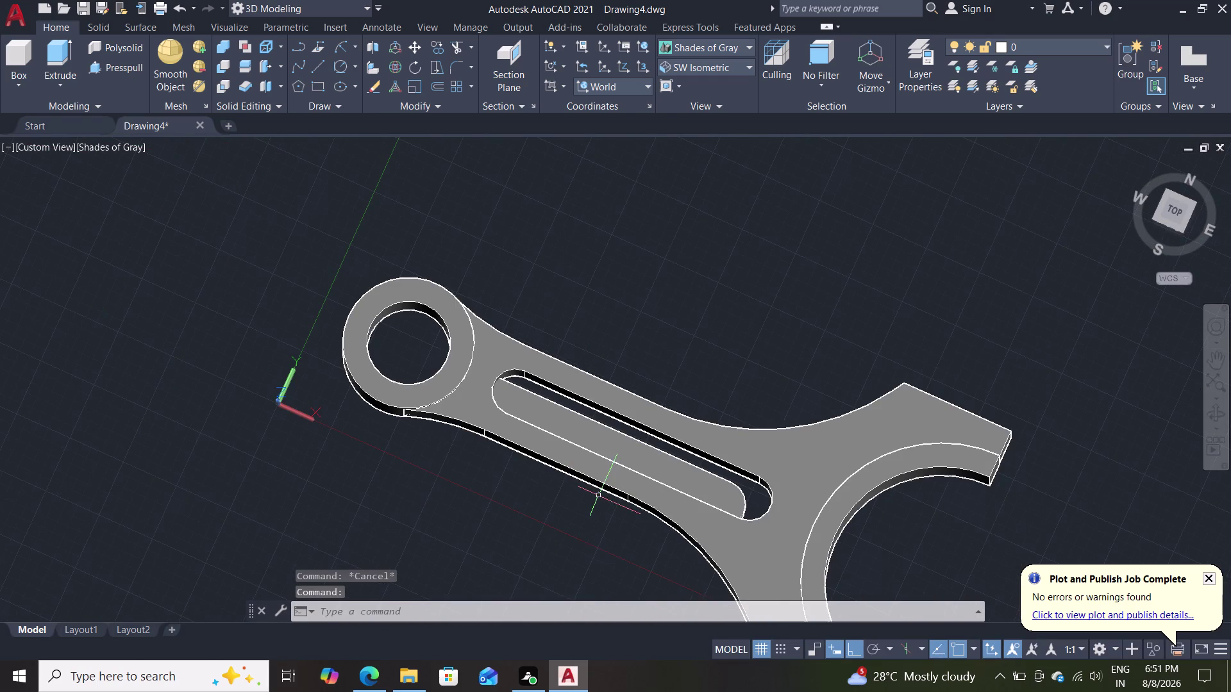
middle_drag(514, 548, 646, 256)
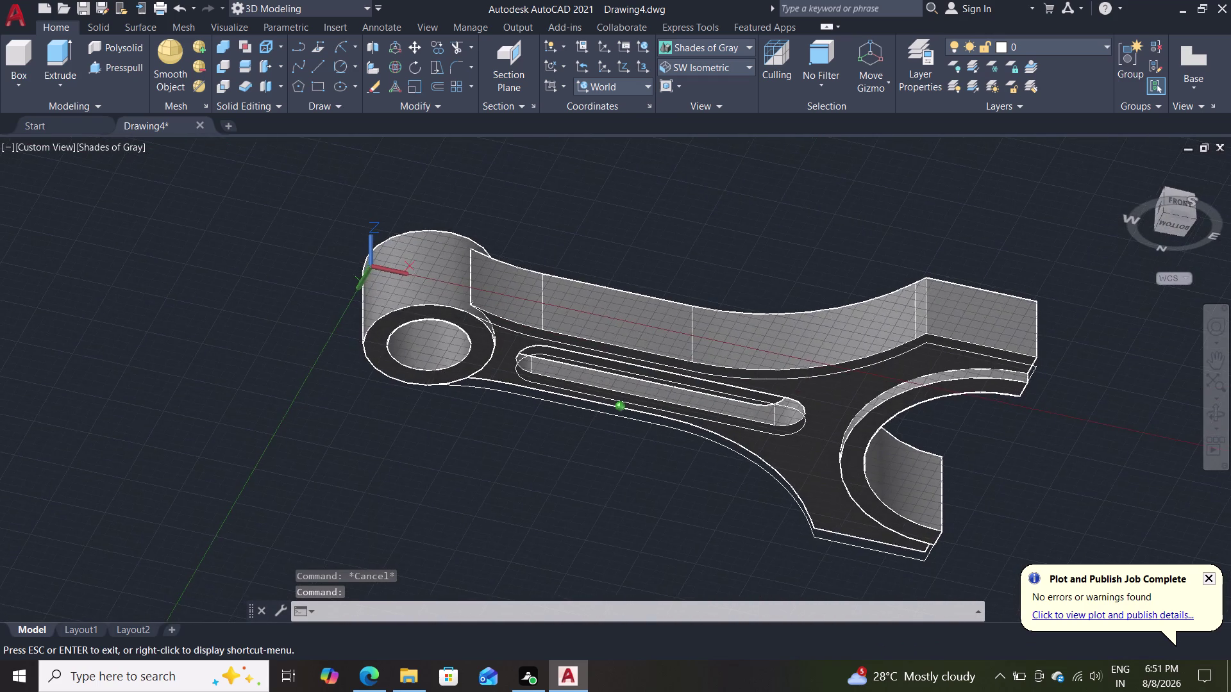
middle_drag(647, 256, 664, 509)
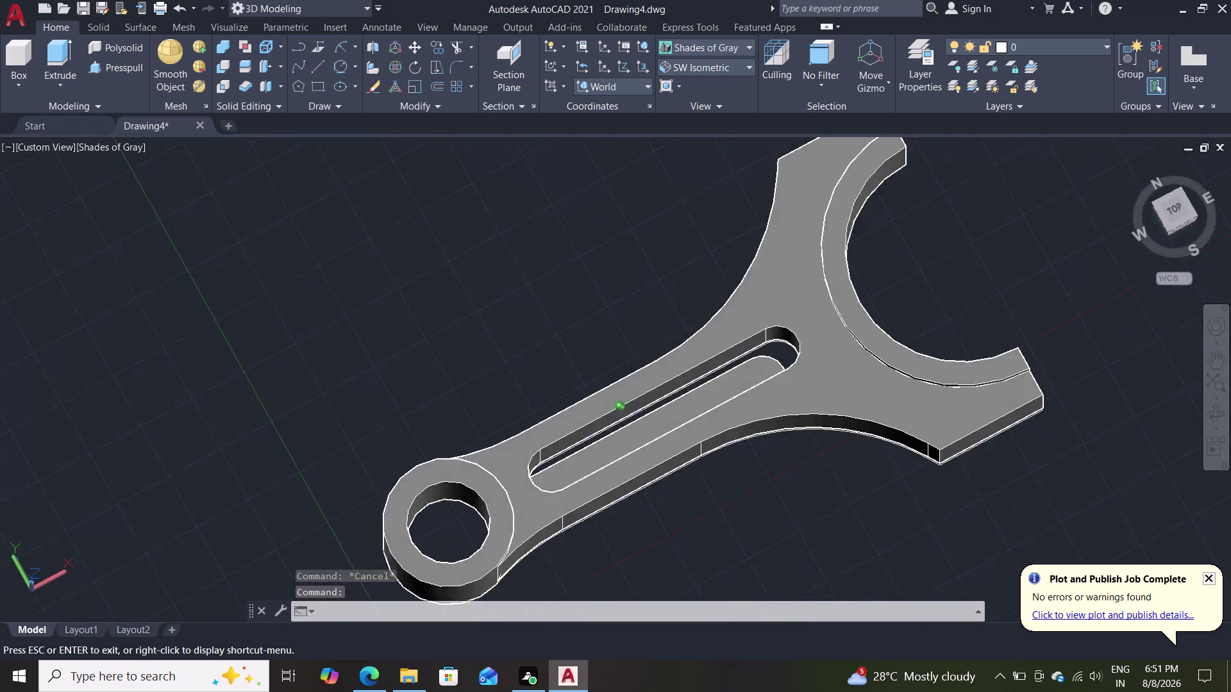
middle_drag(664, 509, 629, 566)
scroll(down, 3)
scroll(up, 3)
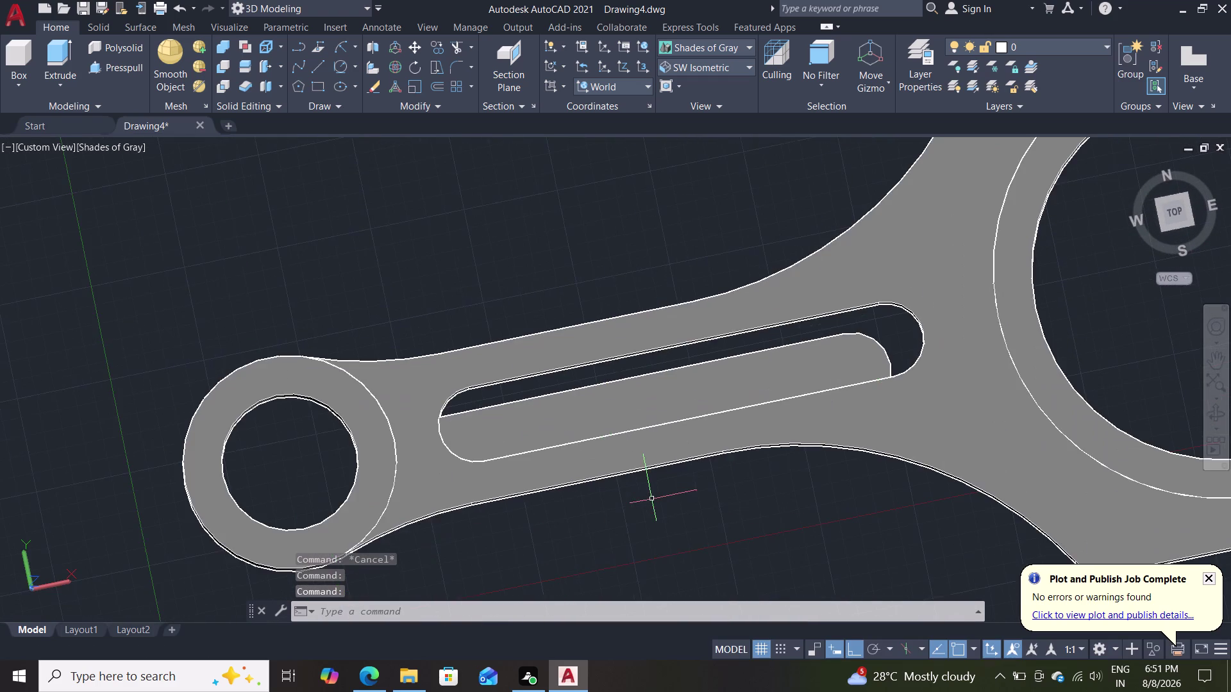
middle_drag(651, 501, 598, 540)
middle_drag(598, 550, 632, 415)
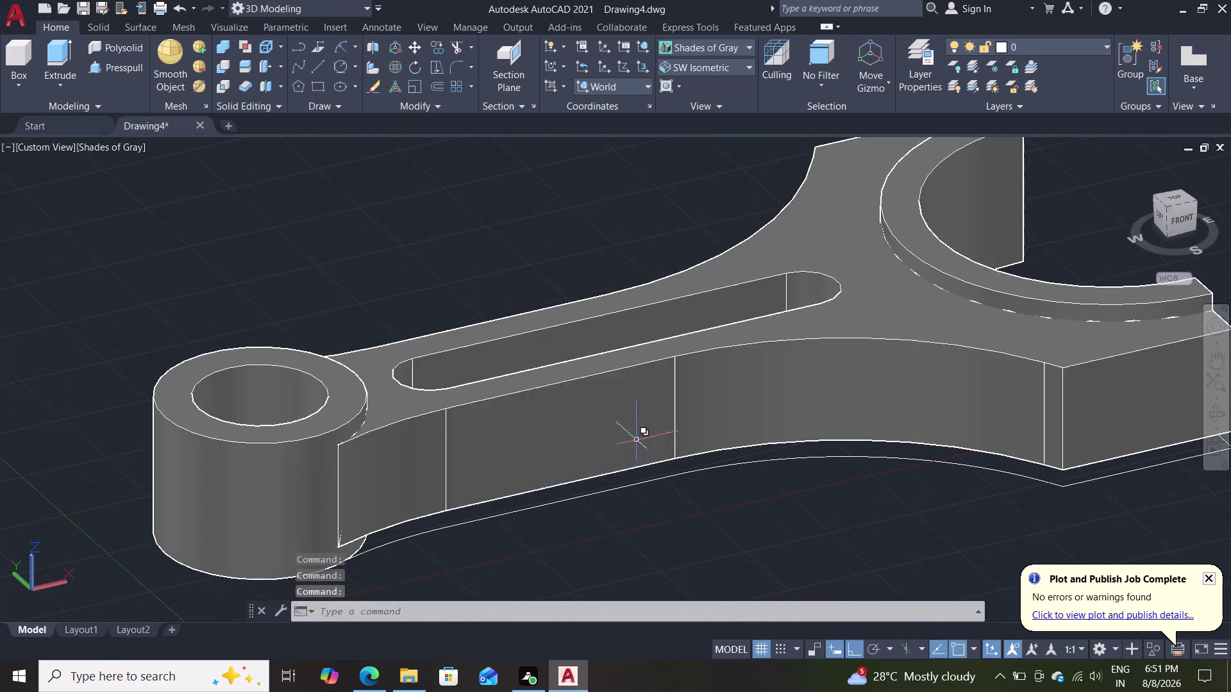
Undo the view changes and the pad's 7.5-unit move.
key(ctrl+z)
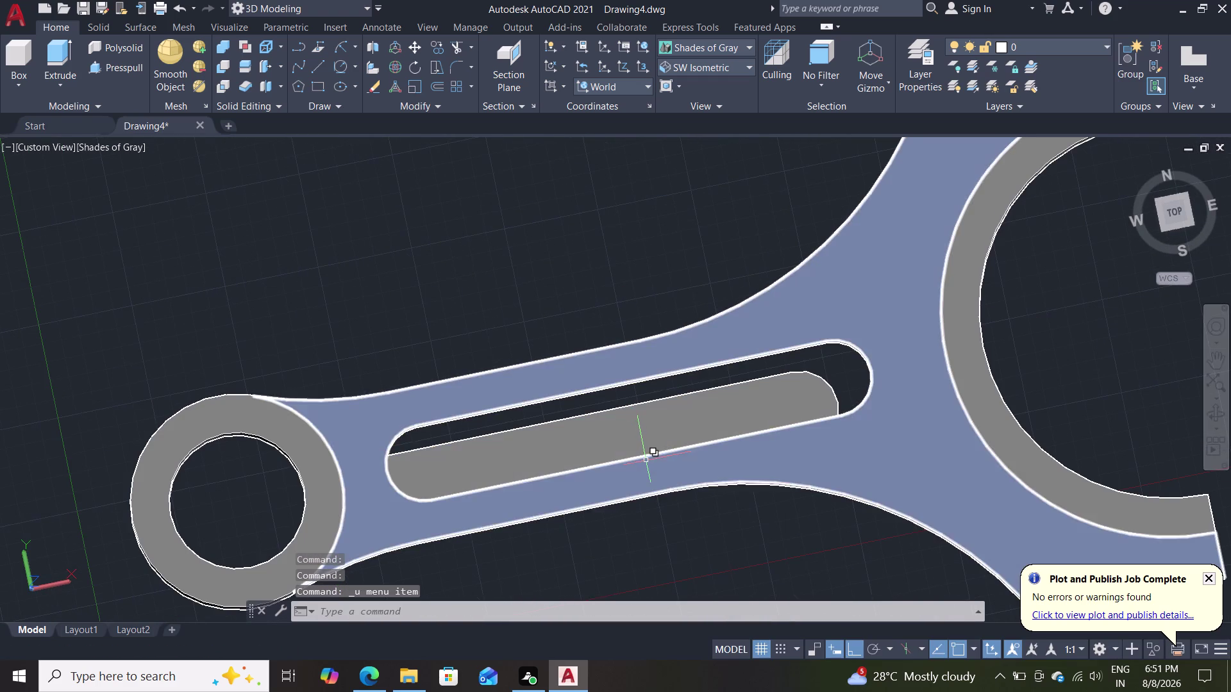
key(ctrl+z)
key(ctrl+z)
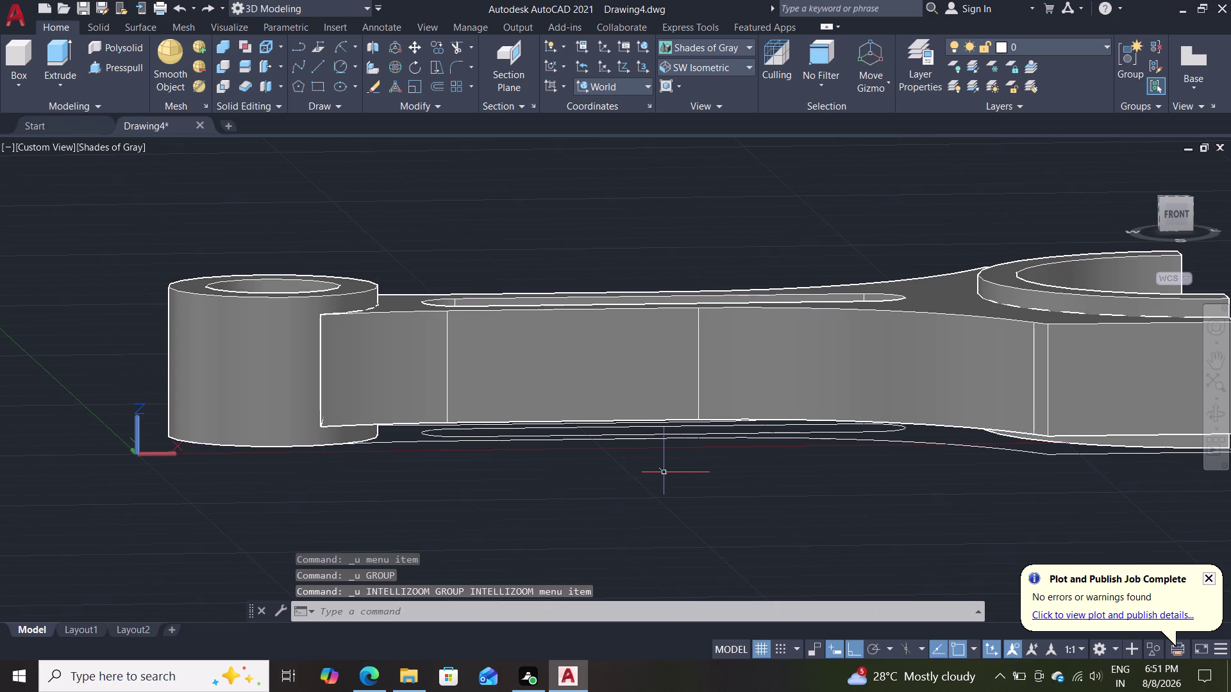
key(ctrl+z)
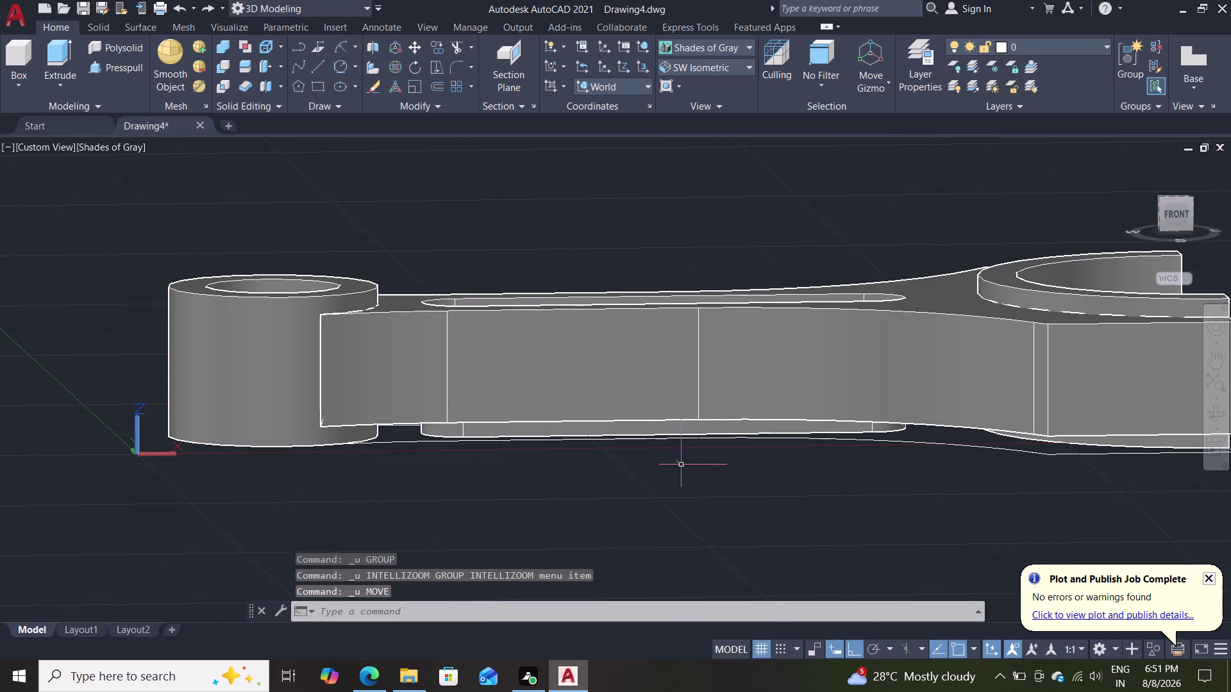
click(741, 50)
key(Escape)
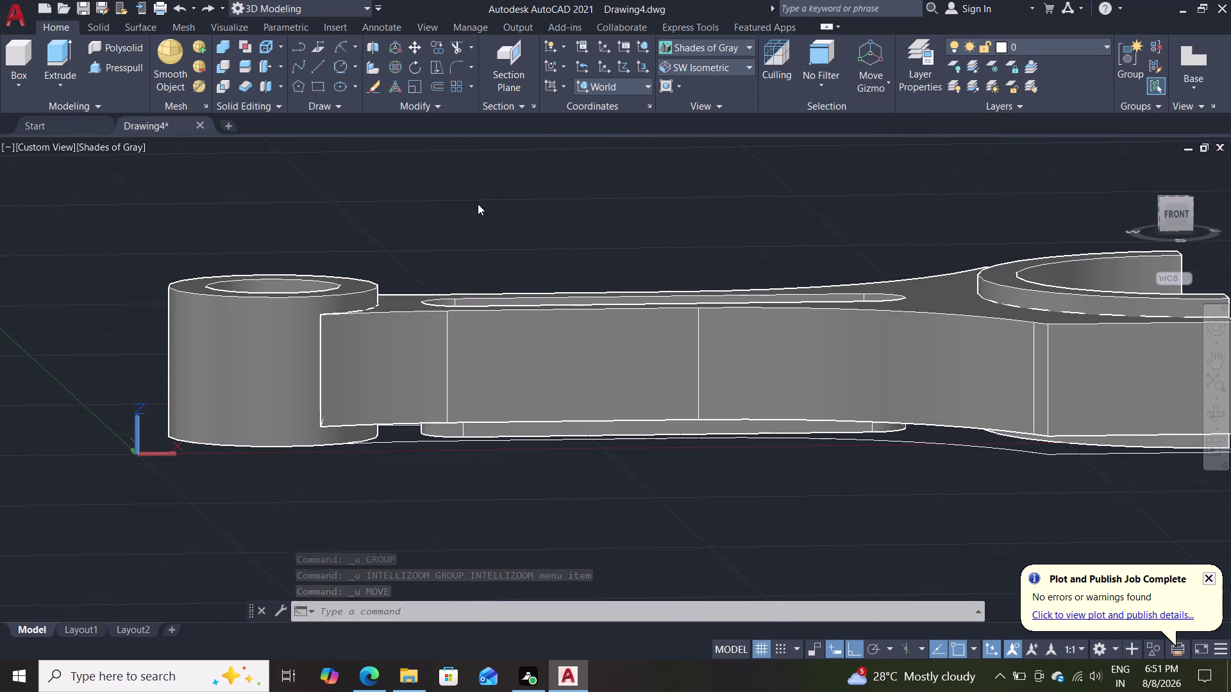
Switch to Top view and select the slot-shaped pad.
click(695, 67)
click(696, 88)
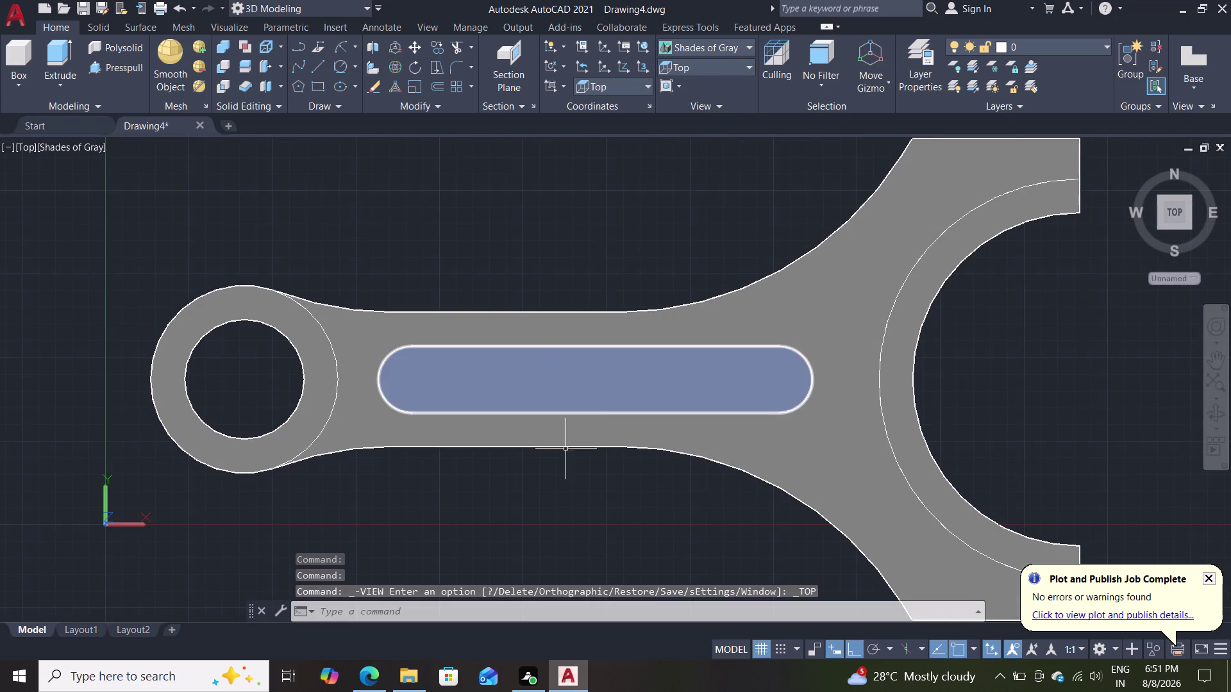
middle_drag(552, 526, 567, 507)
click(528, 400)
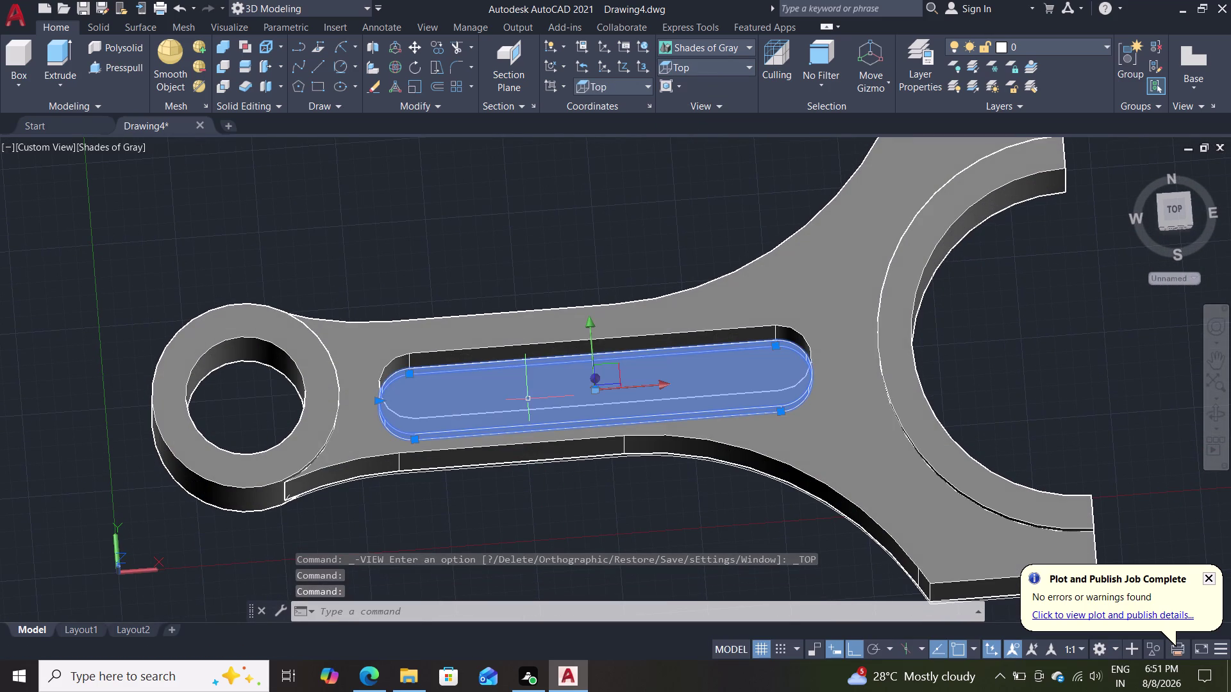
Move the pad 5 units upward with Ortho on.
key(m)
key(Return)
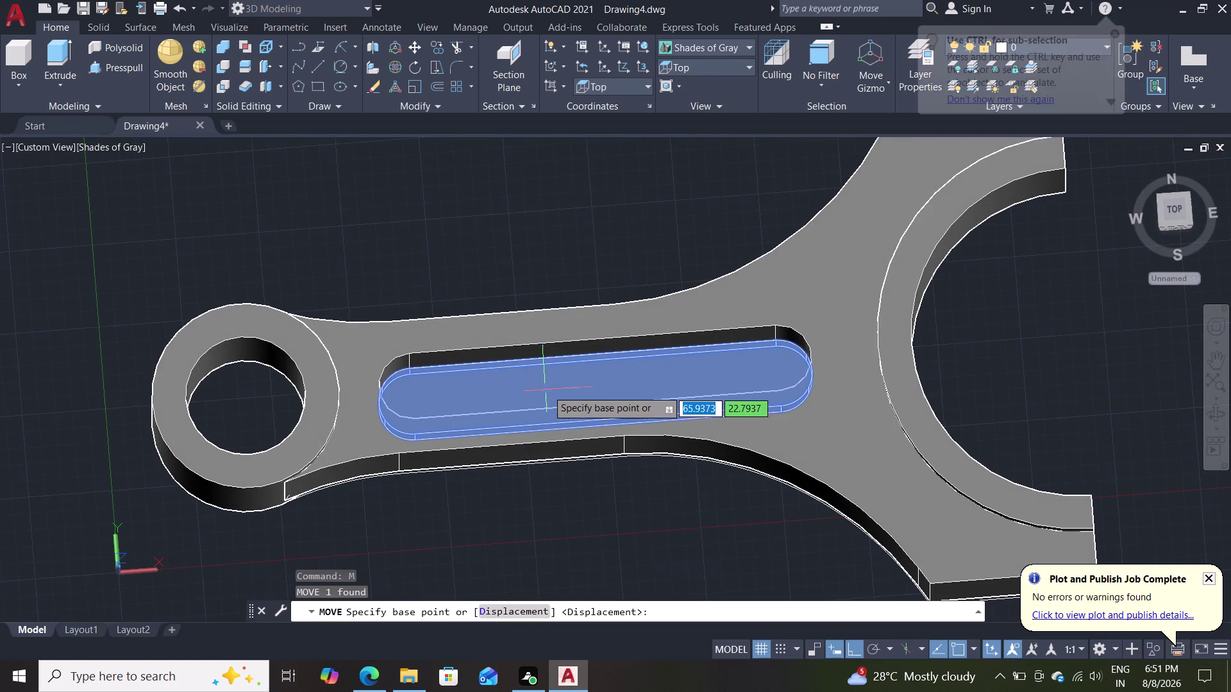
click(594, 386)
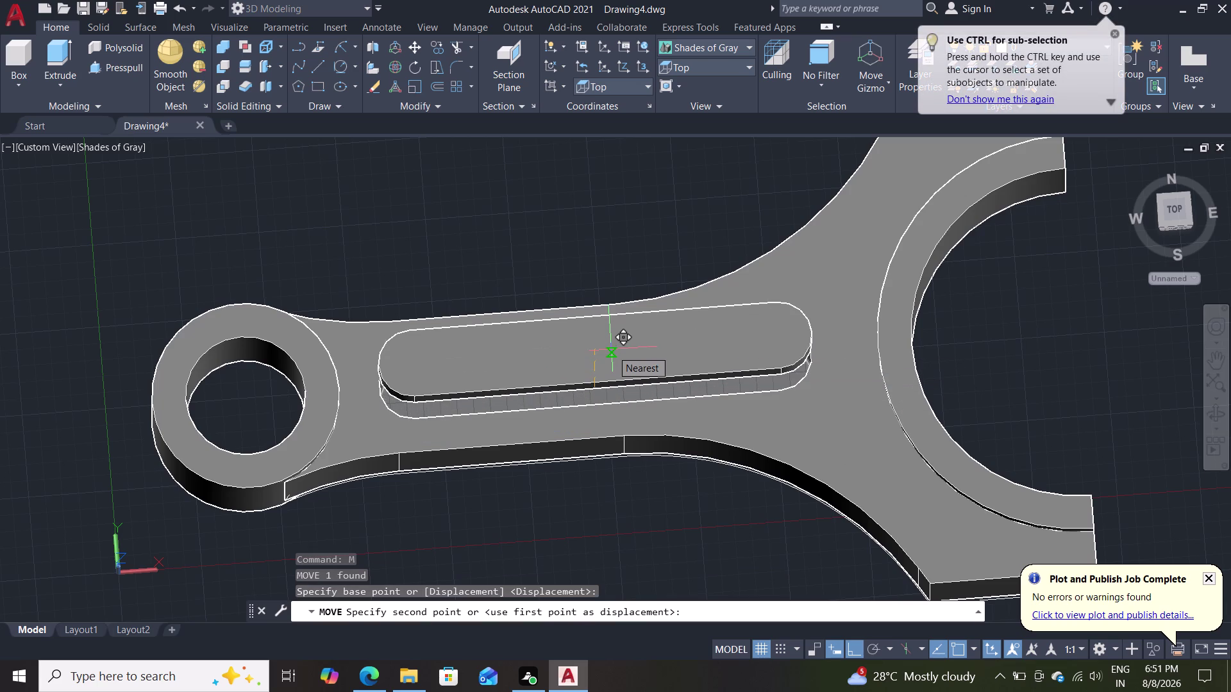
key(F8)
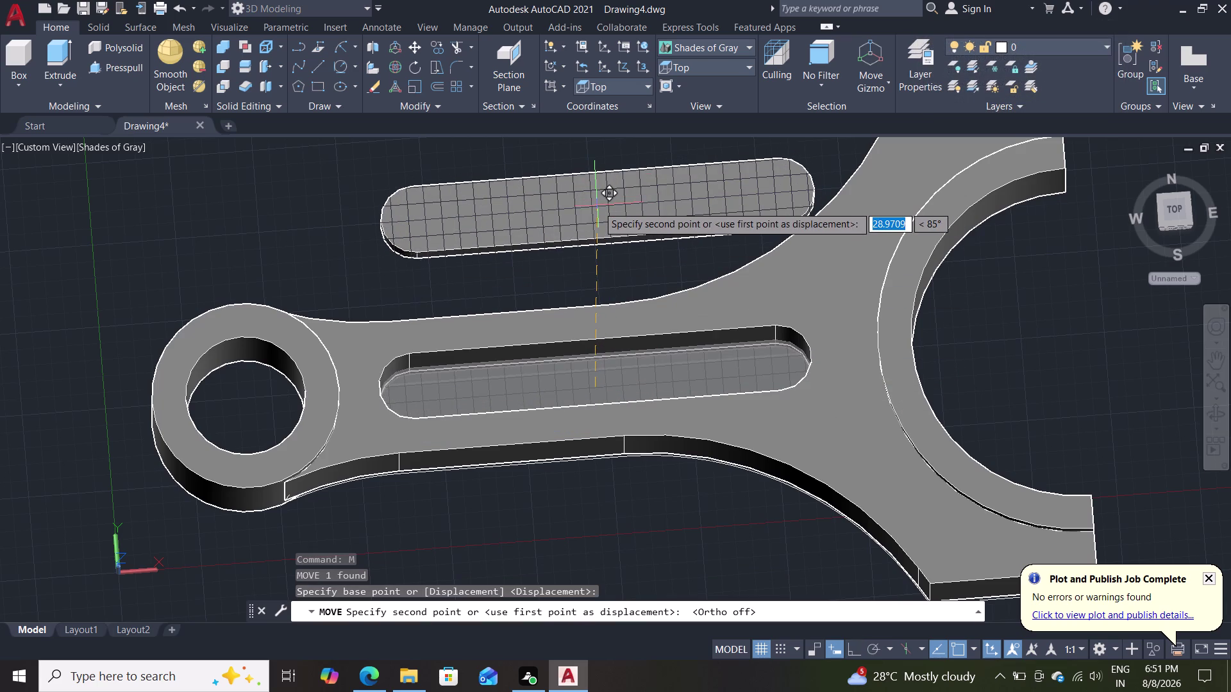
key(F8)
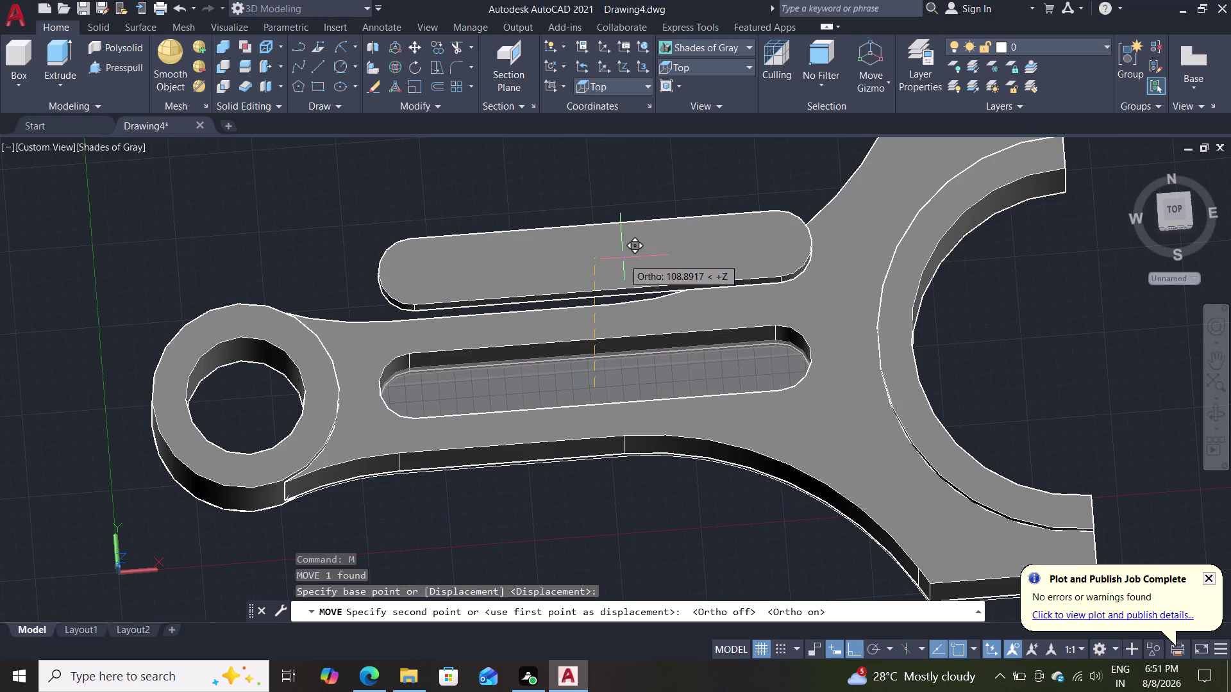
key(5)
key(Return)
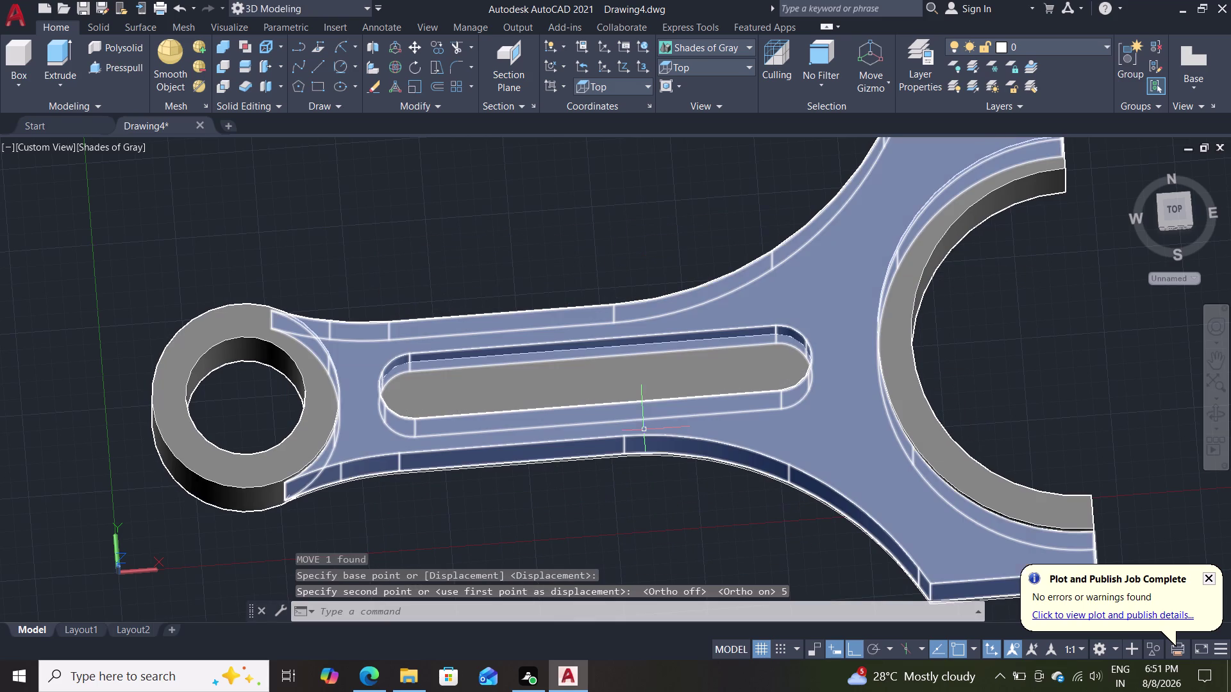
key(Escape)
middle_drag(665, 155, 653, 320)
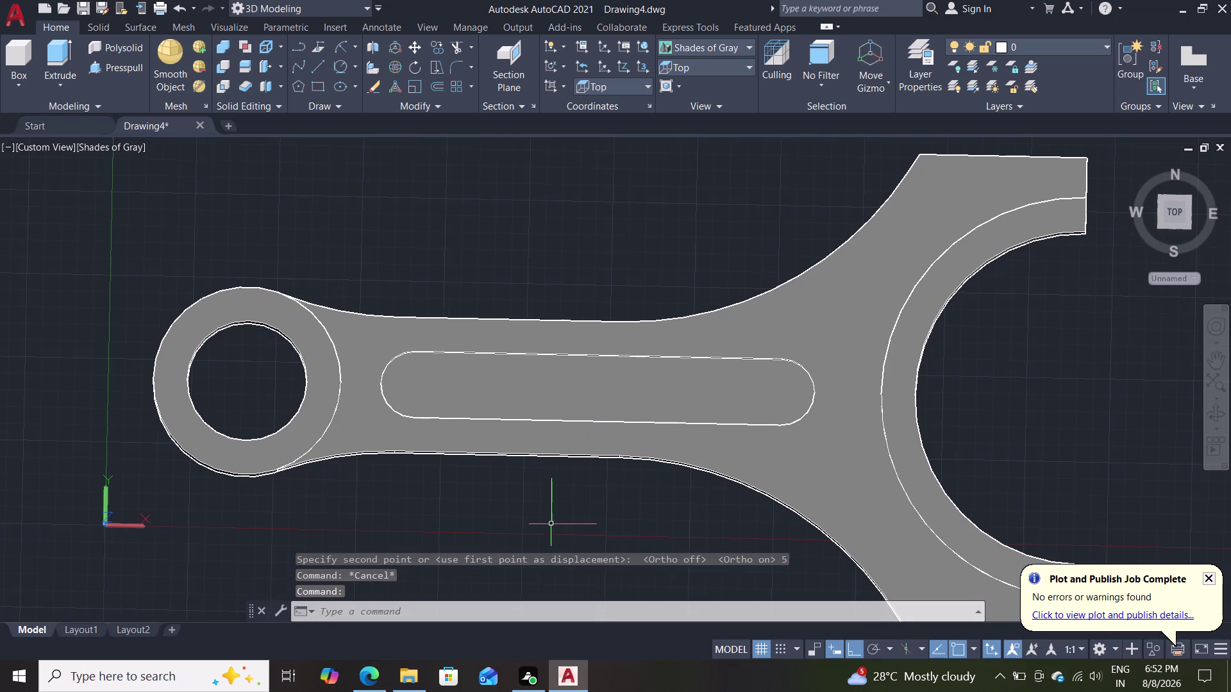
middle_drag(550, 523, 676, 118)
scroll(down, 3)
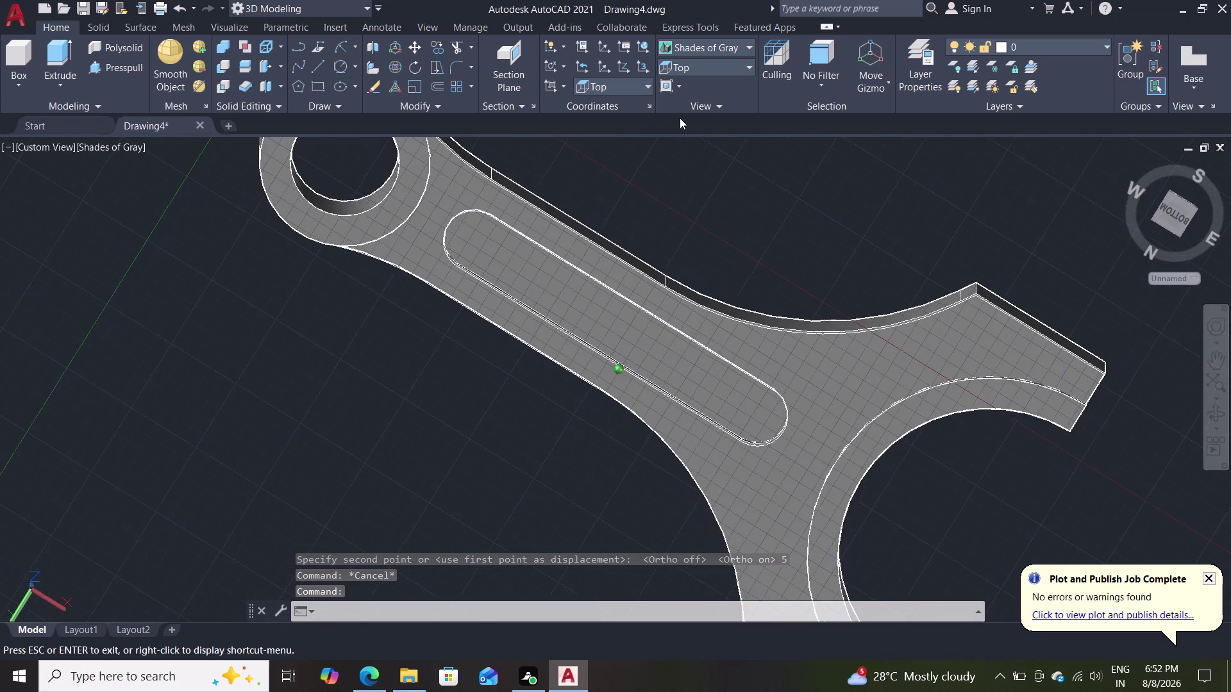
middle_drag(676, 118, 521, 626)
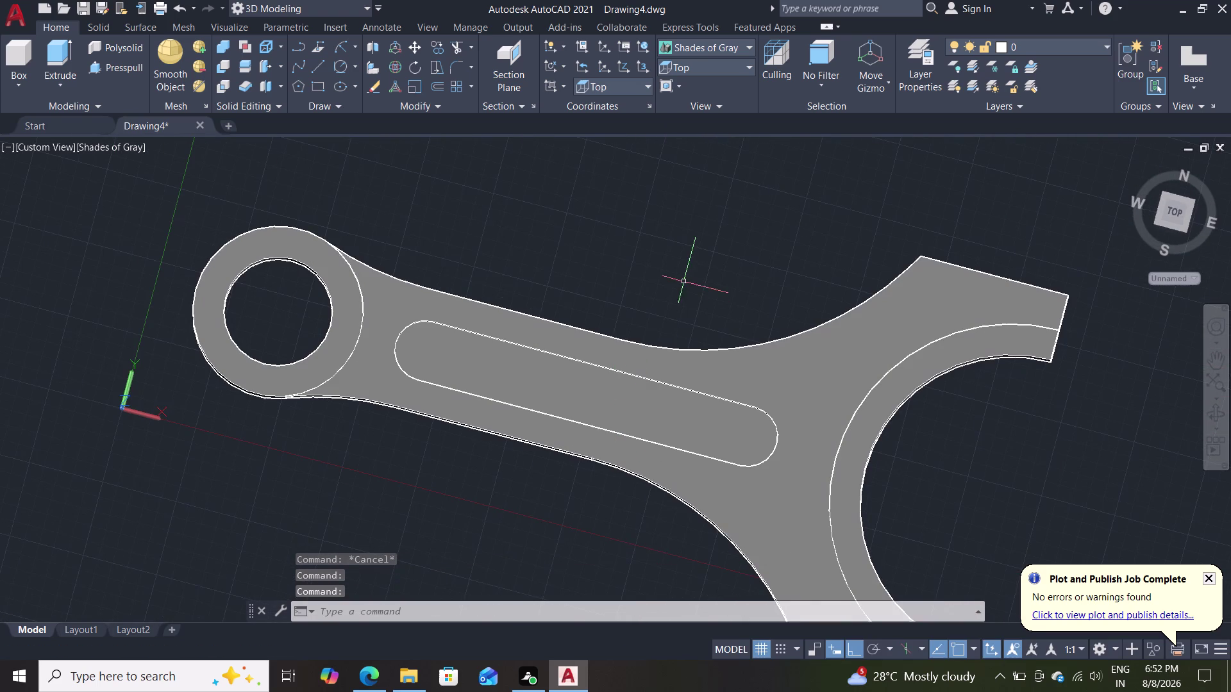
scroll(down, 3)
scroll(up, 3)
middle_drag(688, 309, 737, 216)
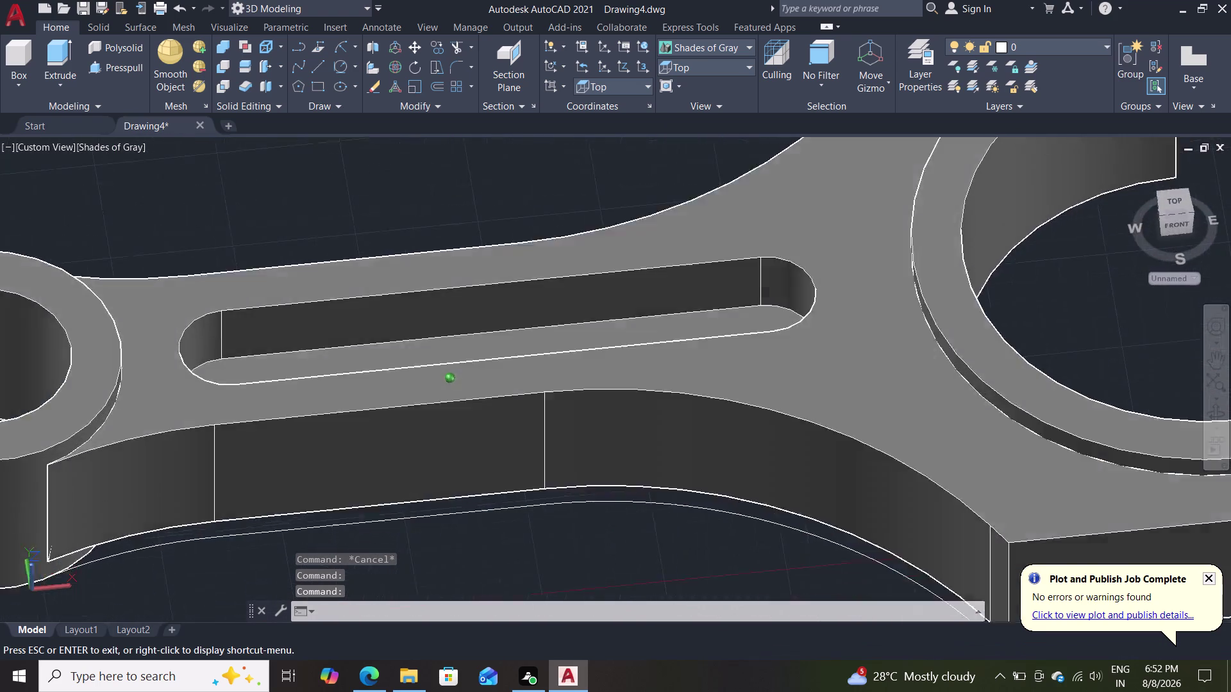
middle_drag(737, 216, 745, 180)
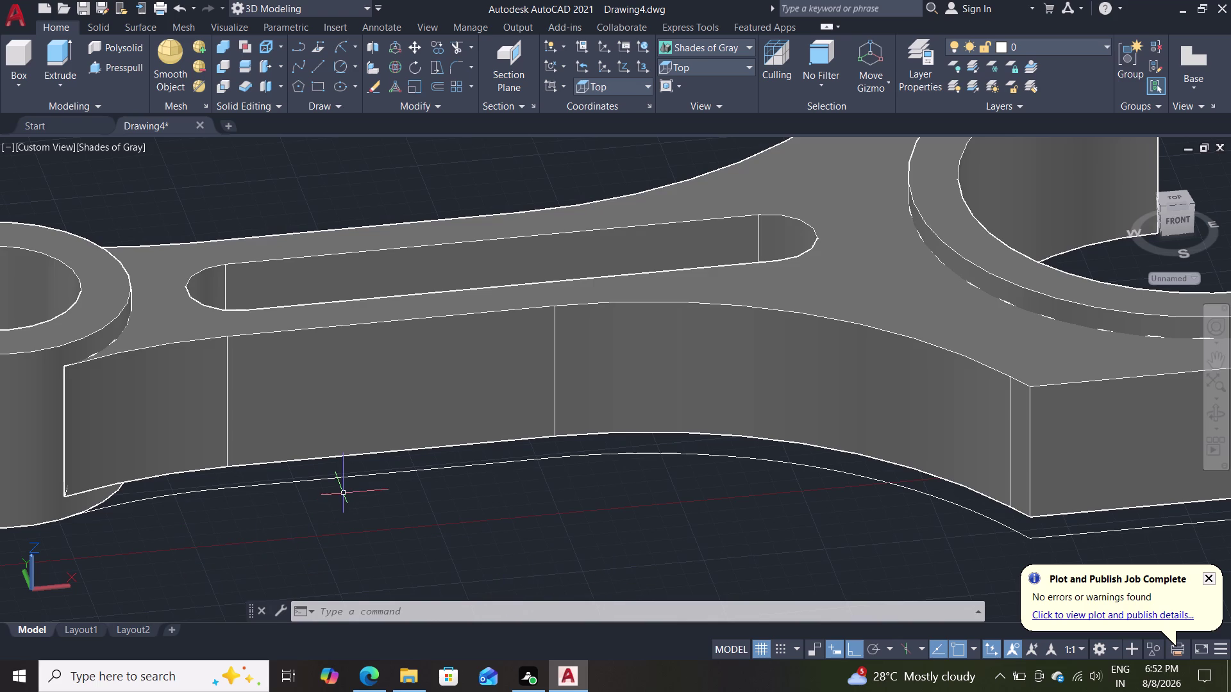
click(722, 48)
click(688, 75)
scroll(down, 3)
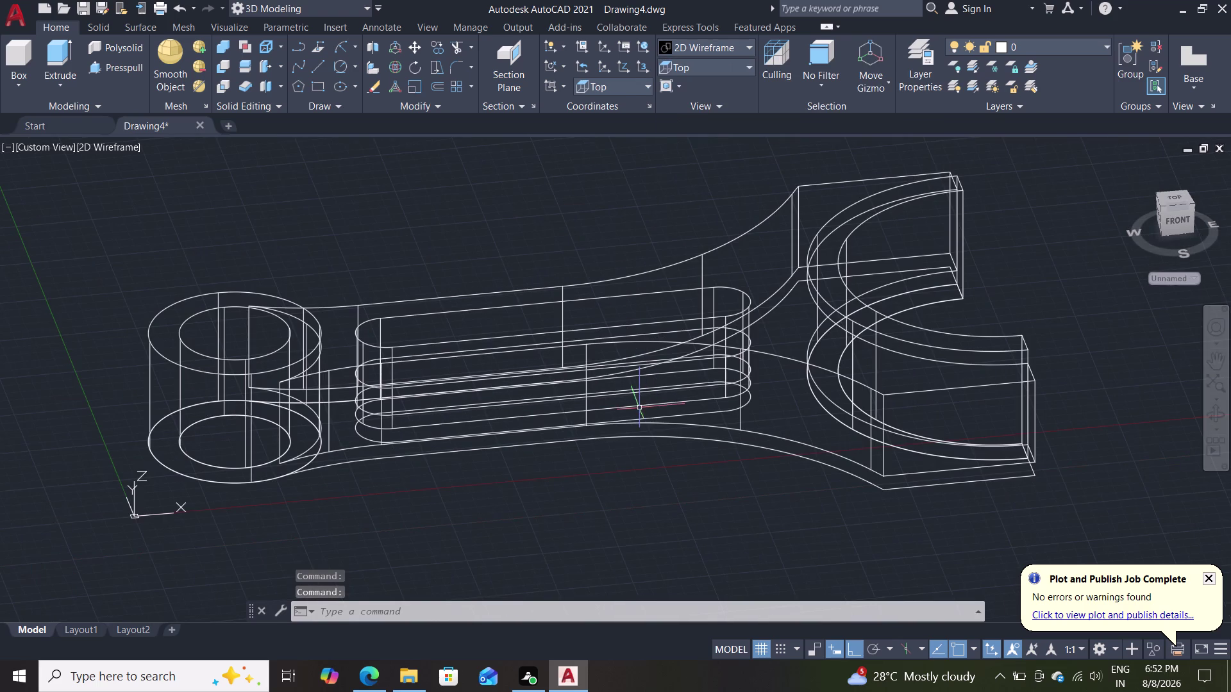
Switch to the Front preset view and frame the wireframe rod.
click(703, 68)
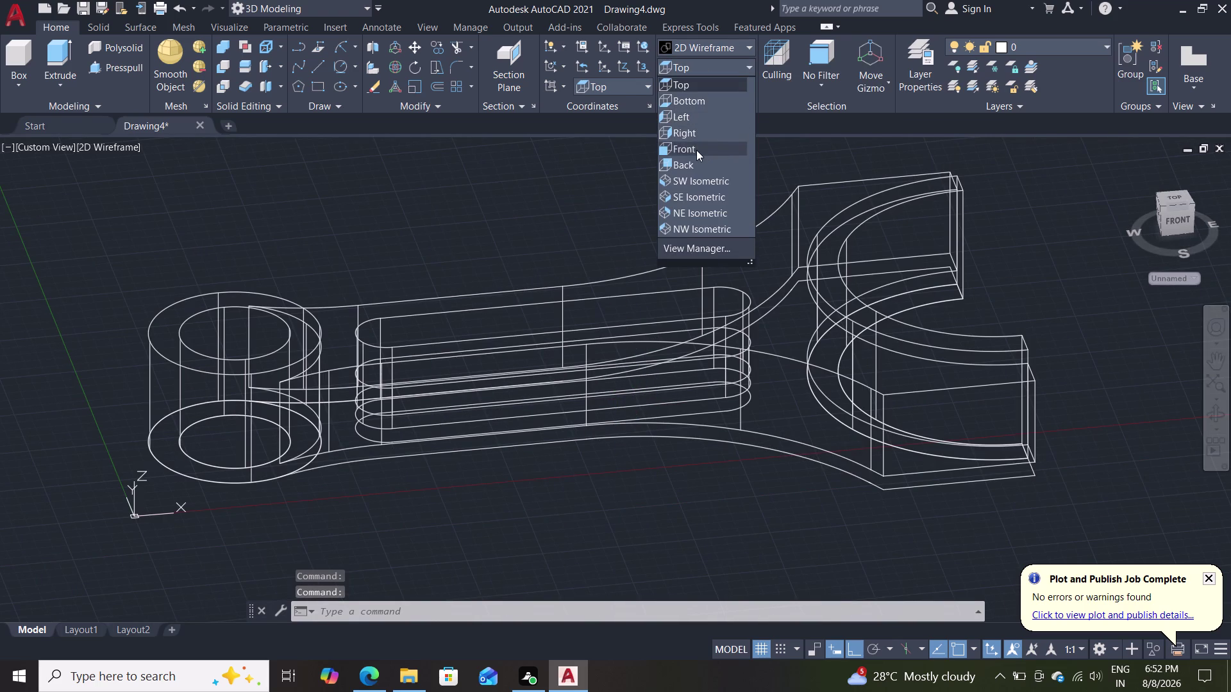
click(696, 150)
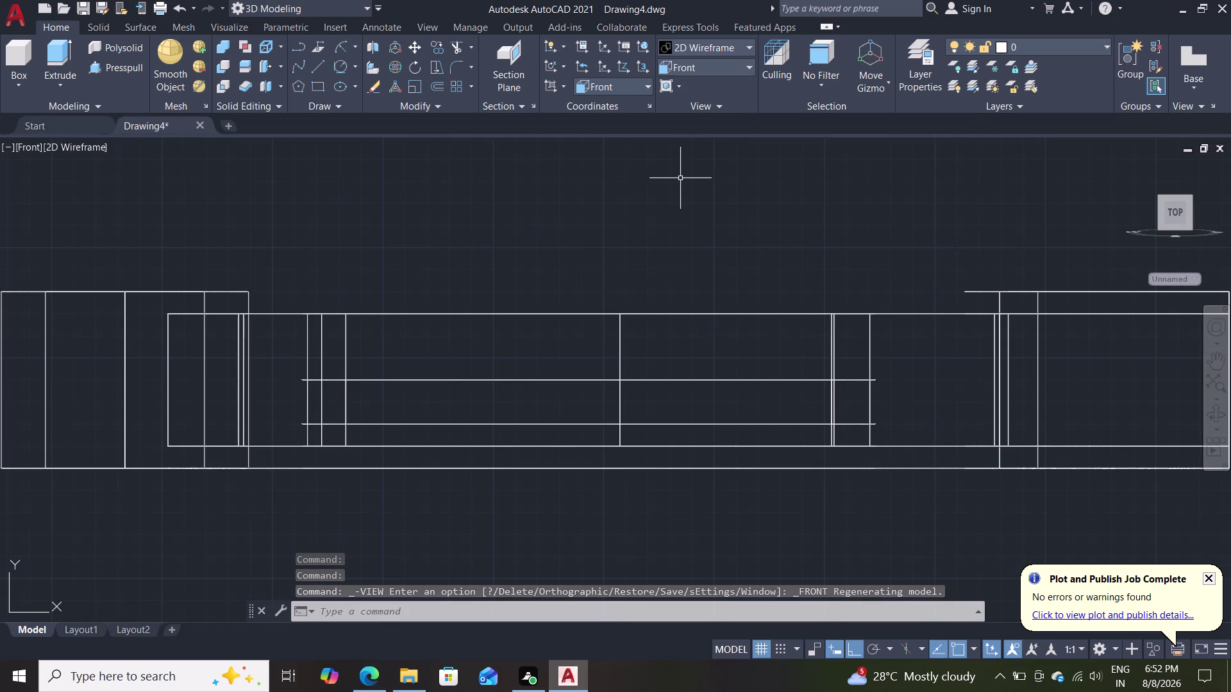
scroll(down, 3)
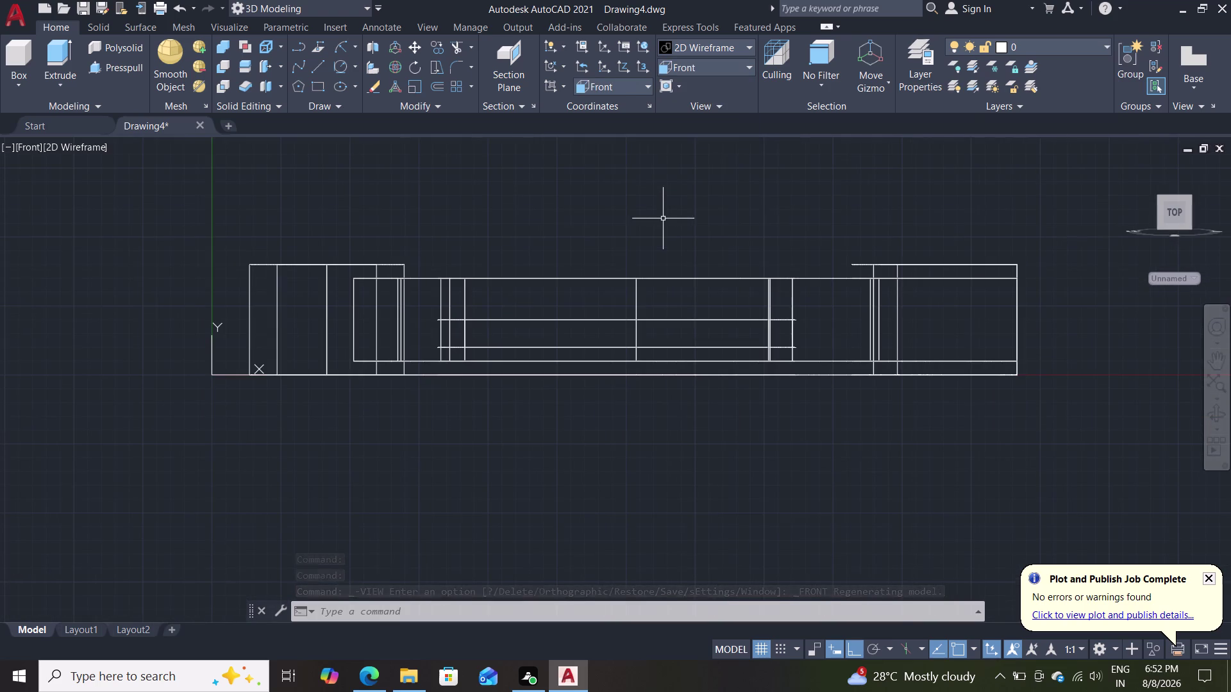
scroll(up, 3)
middle_drag(682, 239, 696, 270)
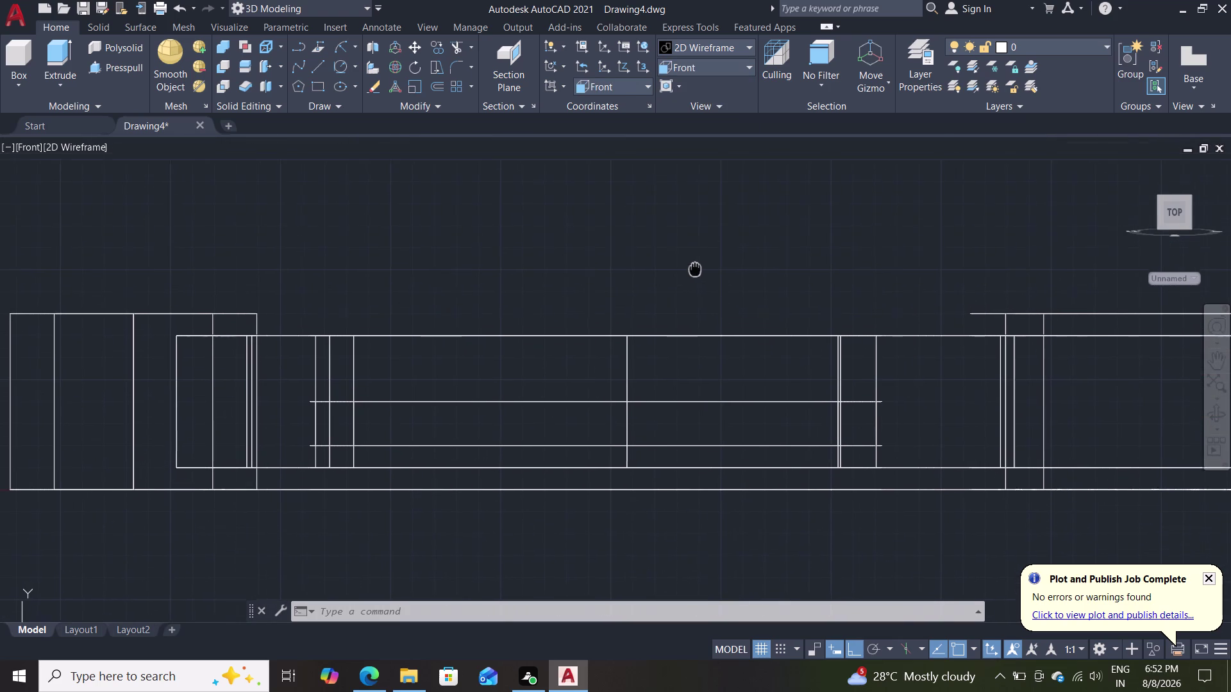
middle_drag(696, 270, 697, 271)
Pick the stray line along the bottom edge of the front elevation and remove it.
click(497, 494)
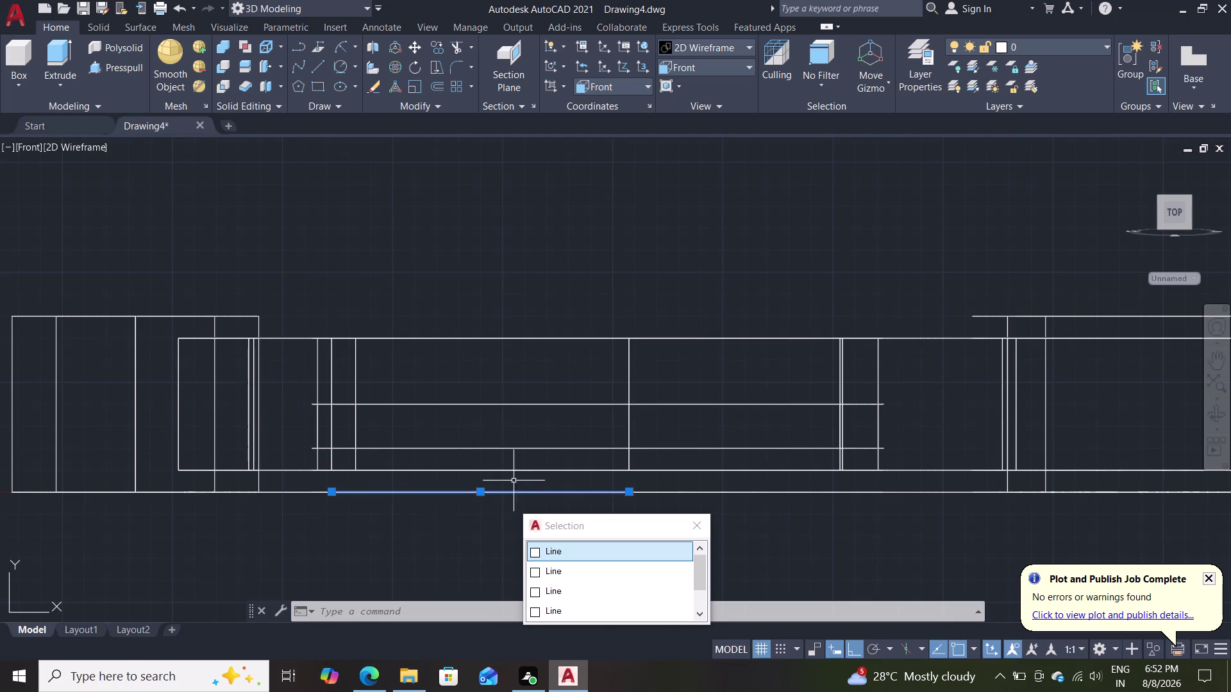
key(Escape)
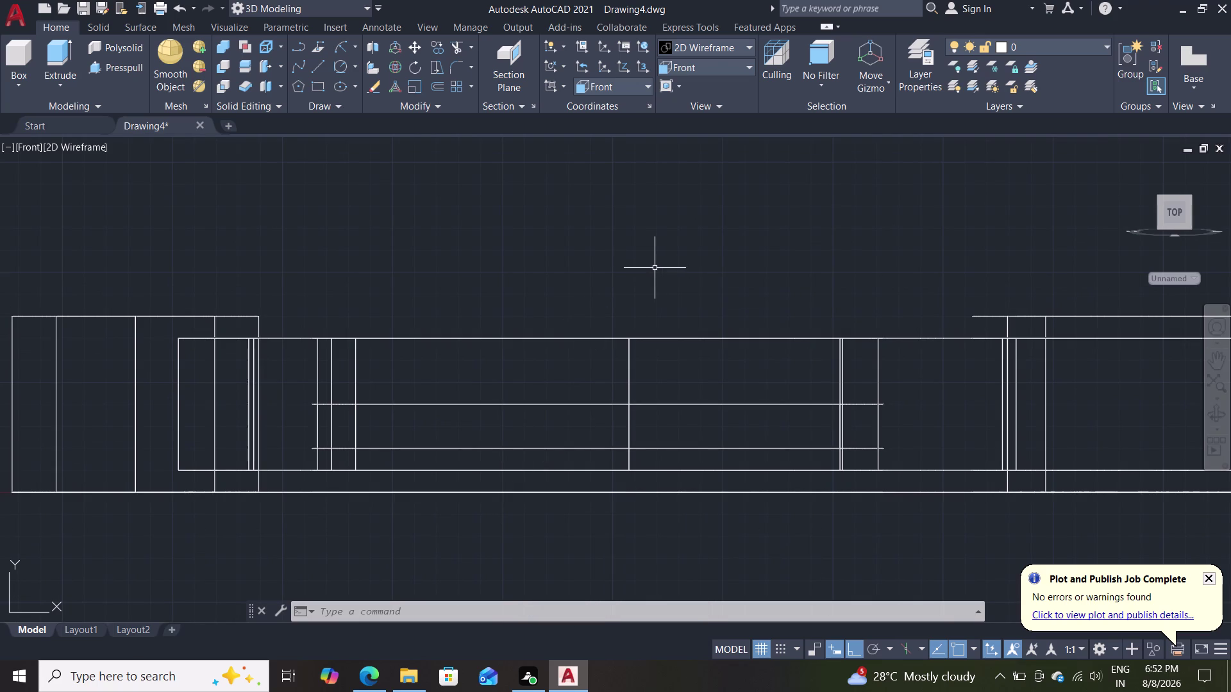
click(84, 150)
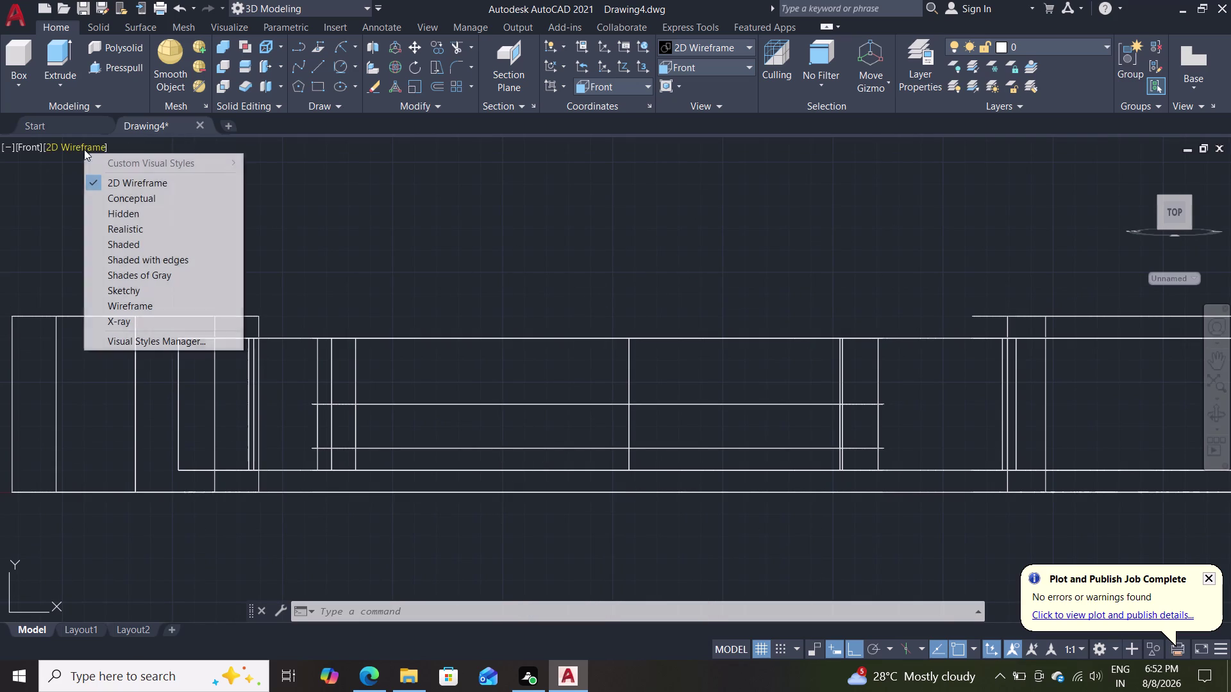
Apply Realistic shading and orbit to an angled view of the slotted rod.
click(121, 226)
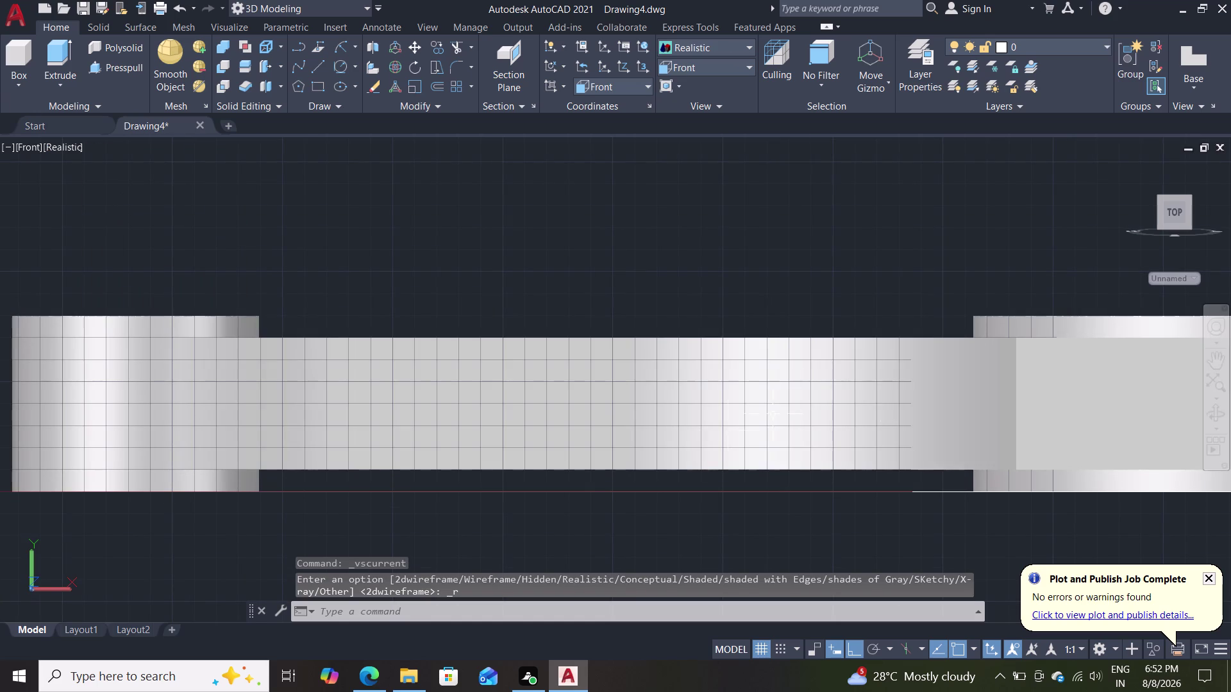
middle_drag(796, 238, 998, 311)
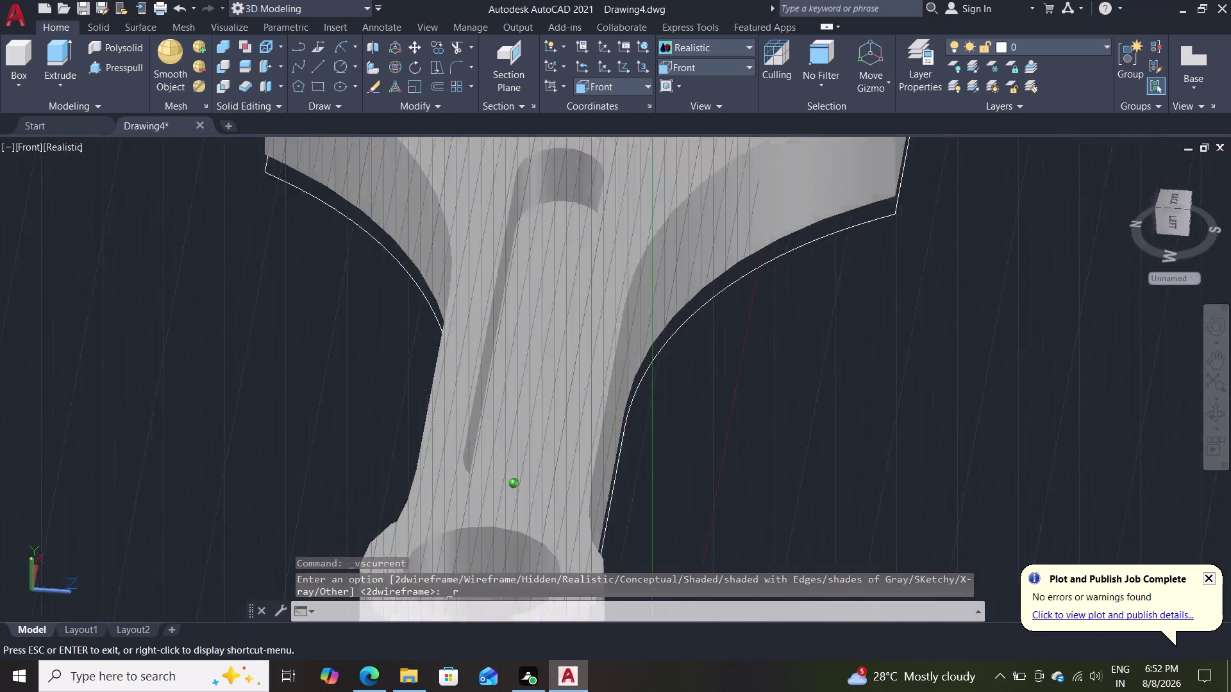
middle_drag(998, 310, 1072, 275)
middle_drag(798, 336, 842, 174)
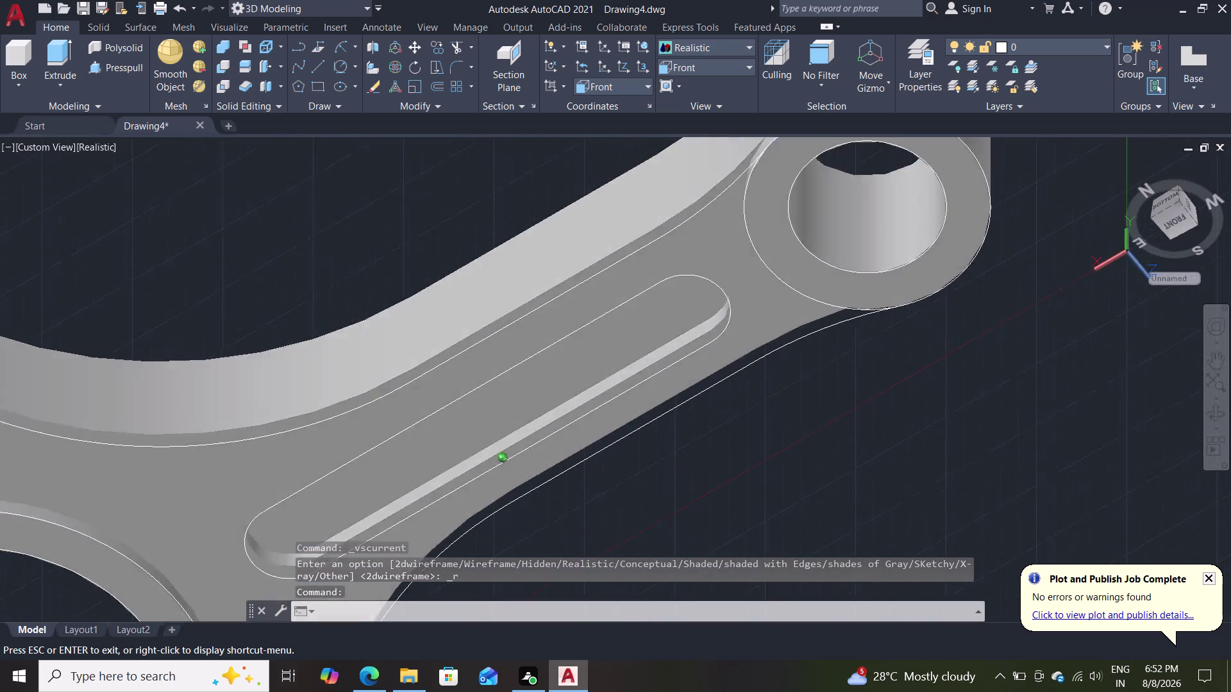
middle_drag(842, 174, 871, 449)
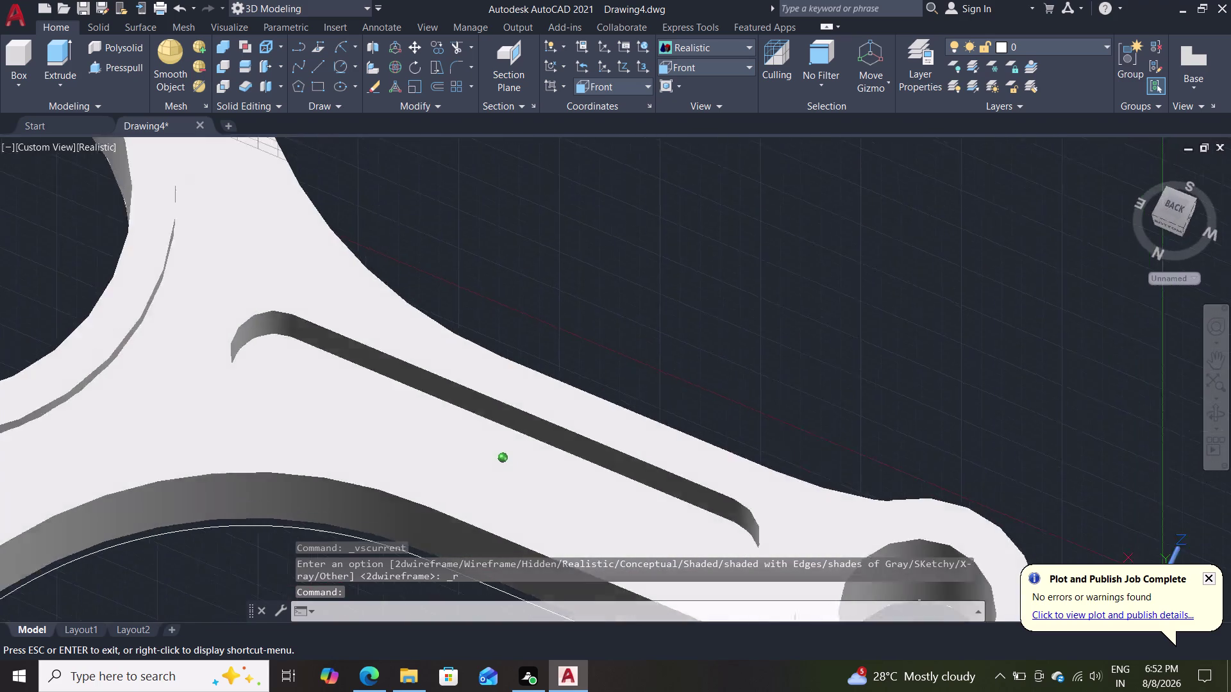
middle_drag(871, 450, 946, 384)
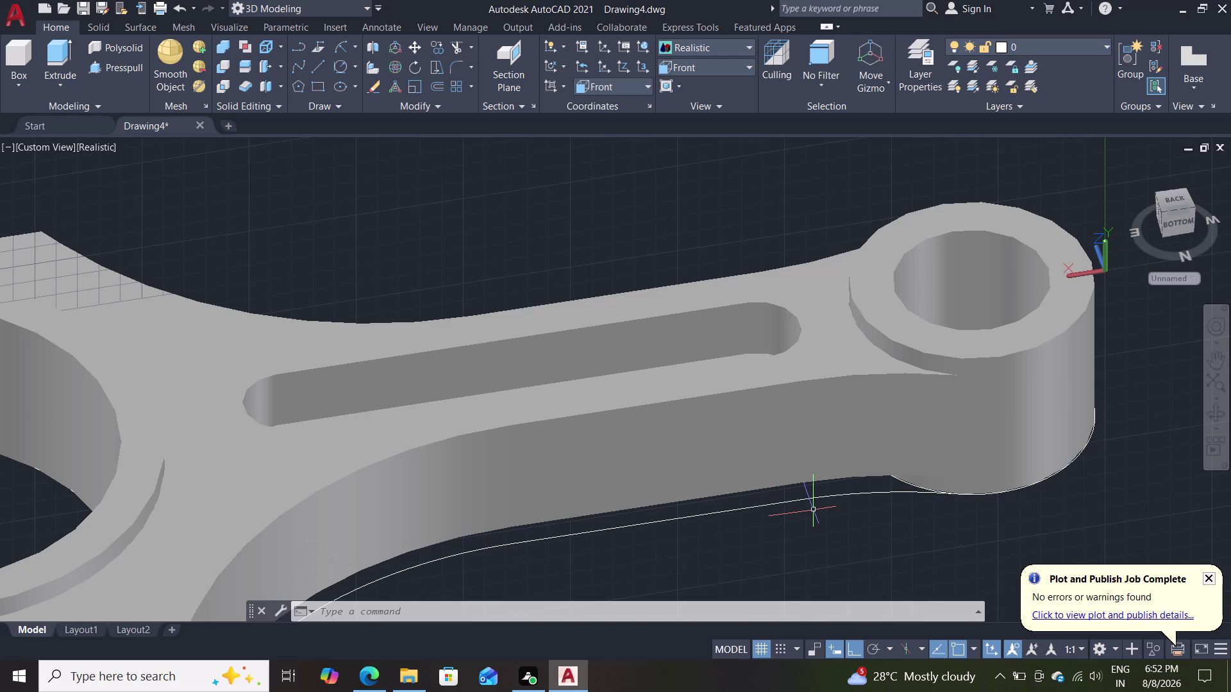
scroll(down, 3)
scroll(up, 3)
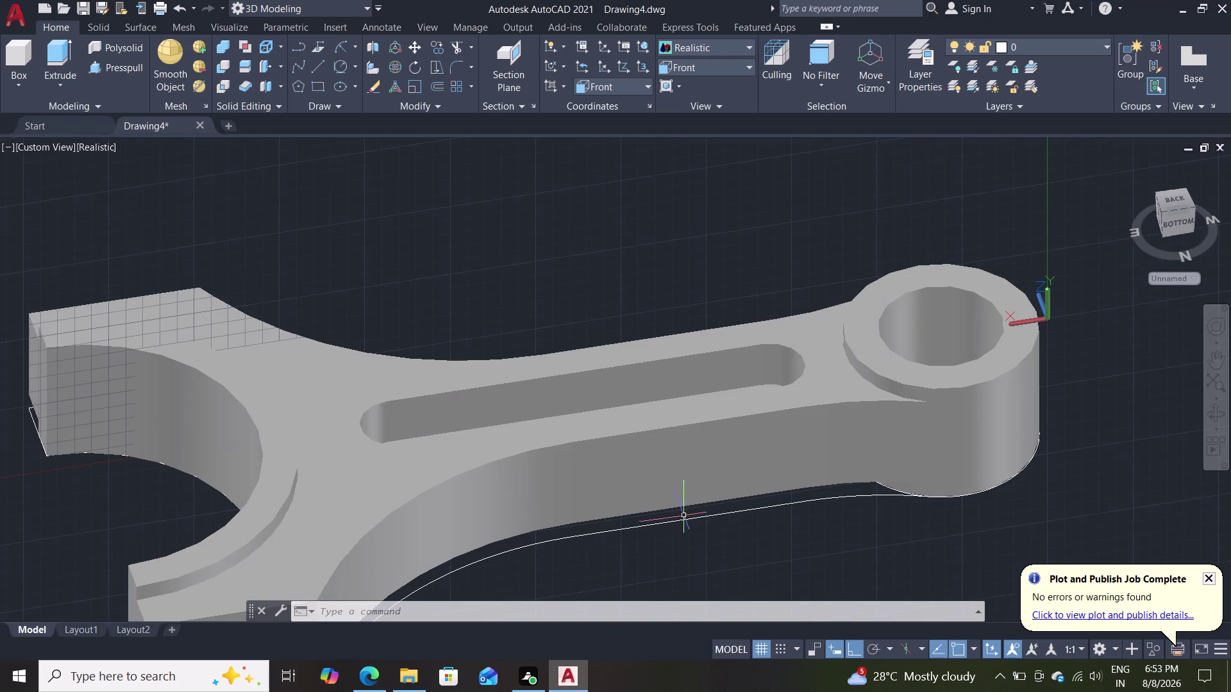
middle_drag(717, 542, 779, 427)
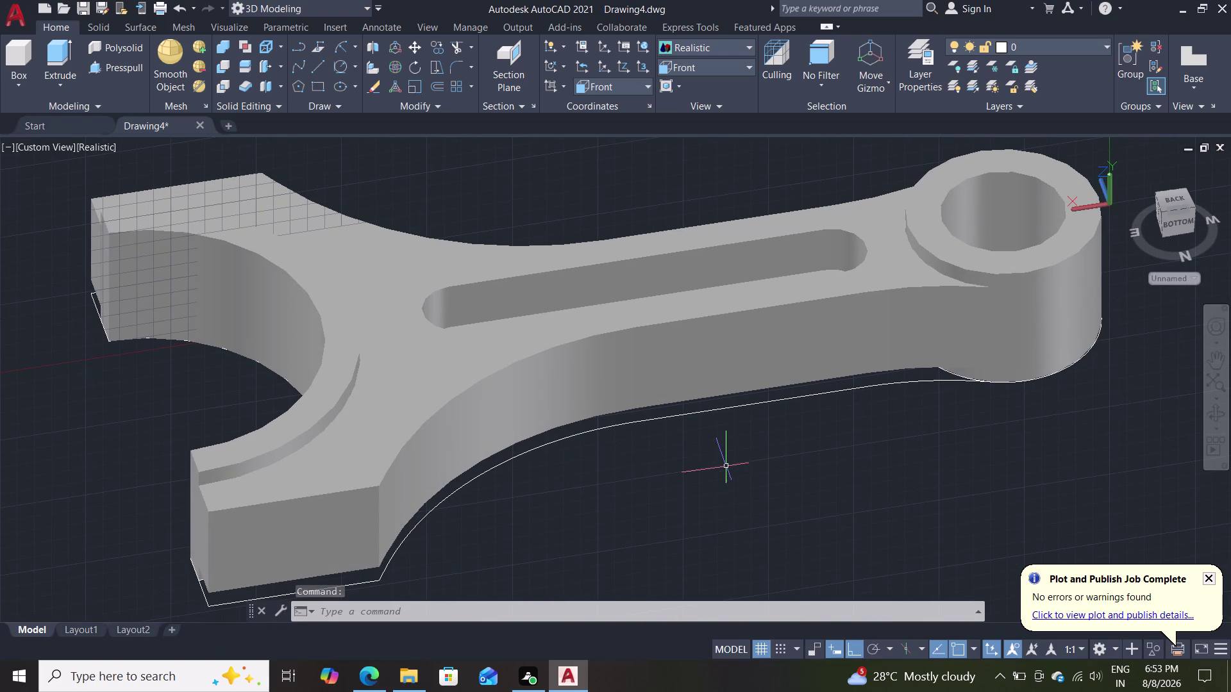
Erase the stray spline and straight line under the rod, then select all rod objects.
click(624, 421)
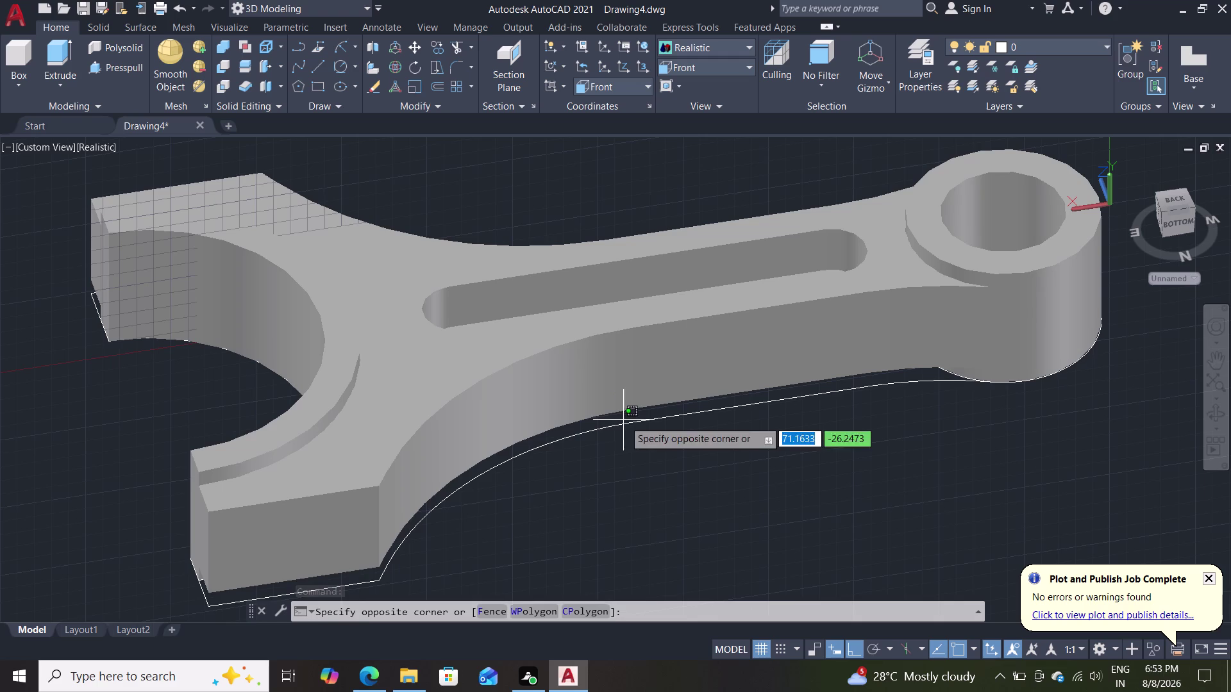
click(614, 425)
key(Delete)
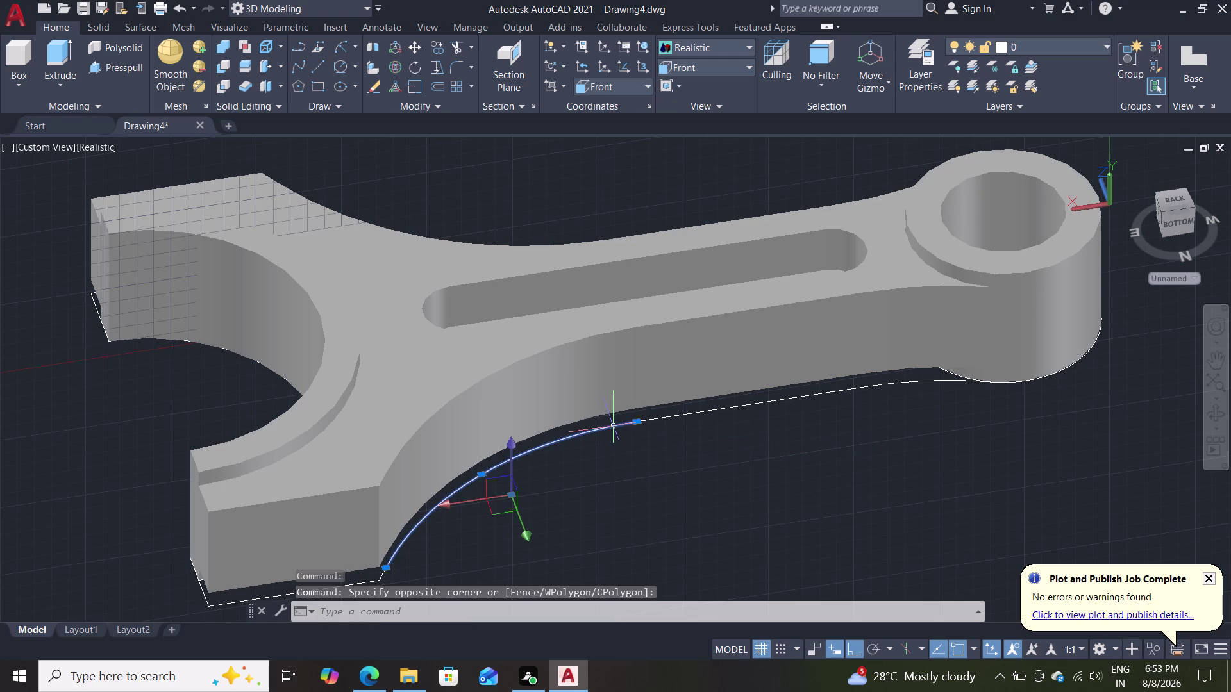
click(669, 419)
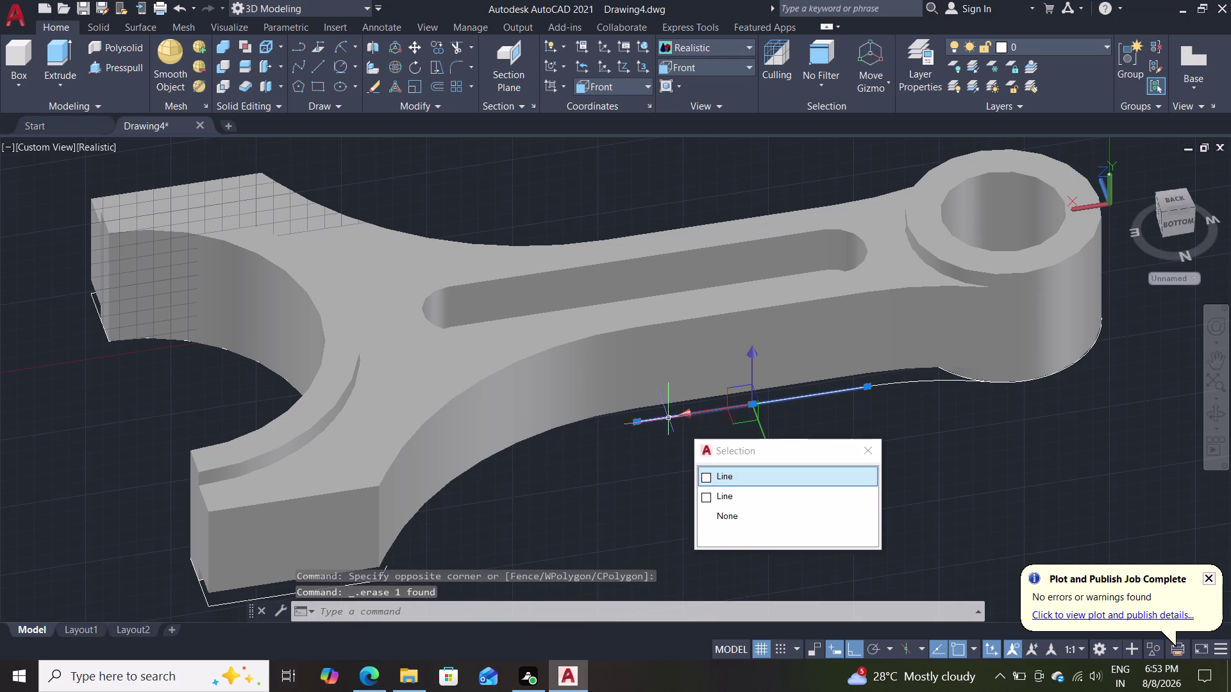
key(Delete)
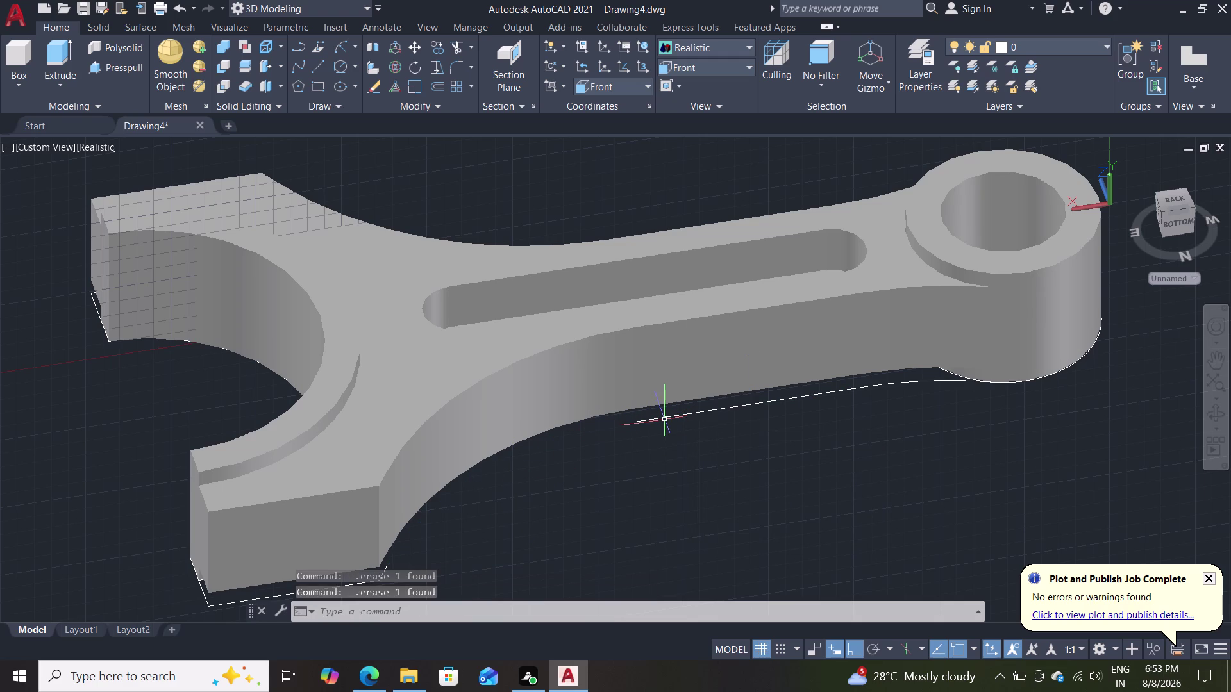
scroll(down, 3)
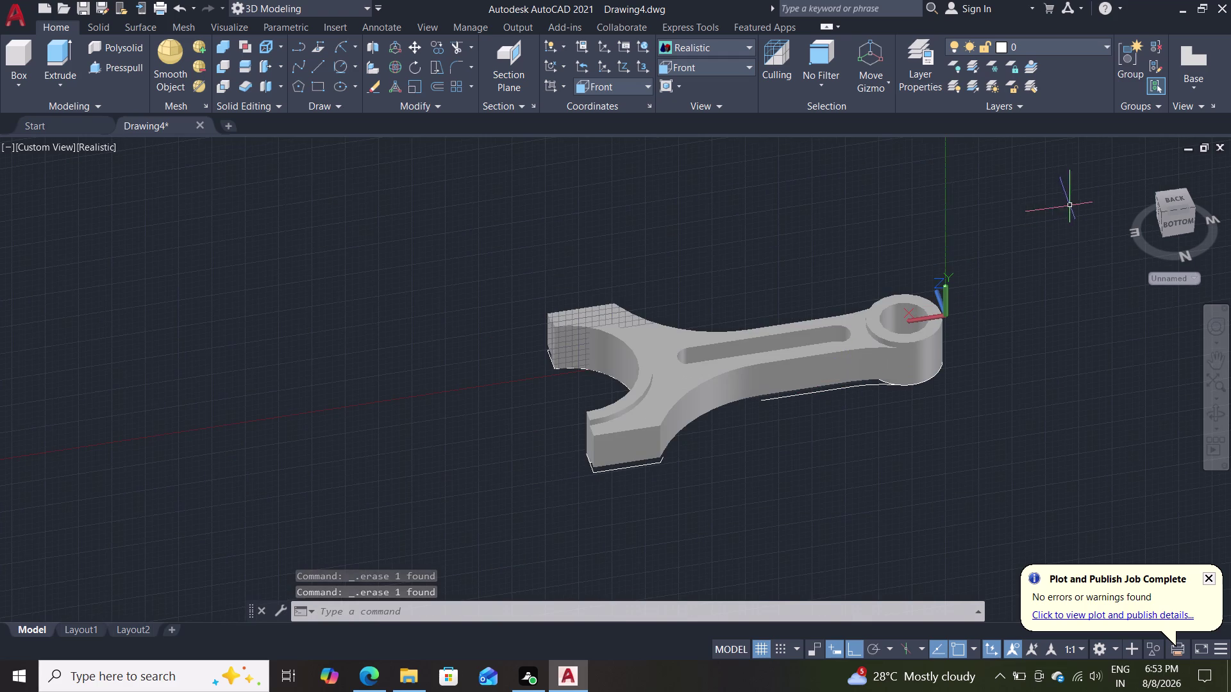
drag(1062, 205, 1038, 219)
click(440, 469)
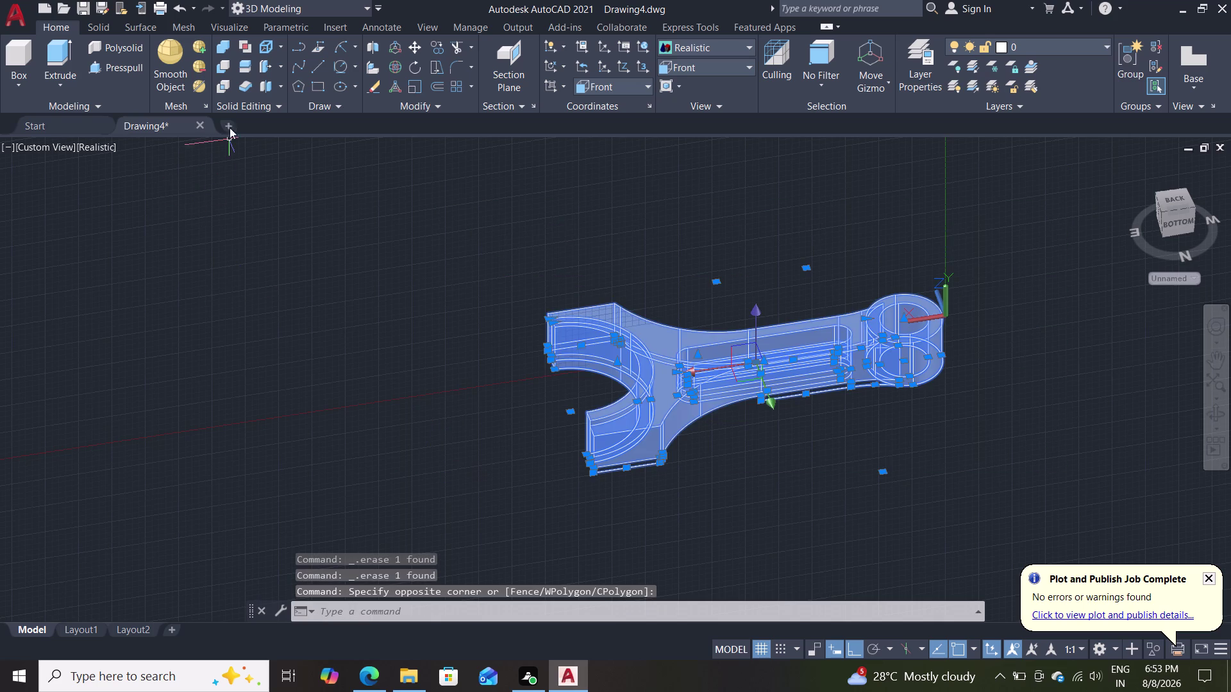
Attempt a UNION of the rod body and end solids, then cancel it.
click(217, 48)
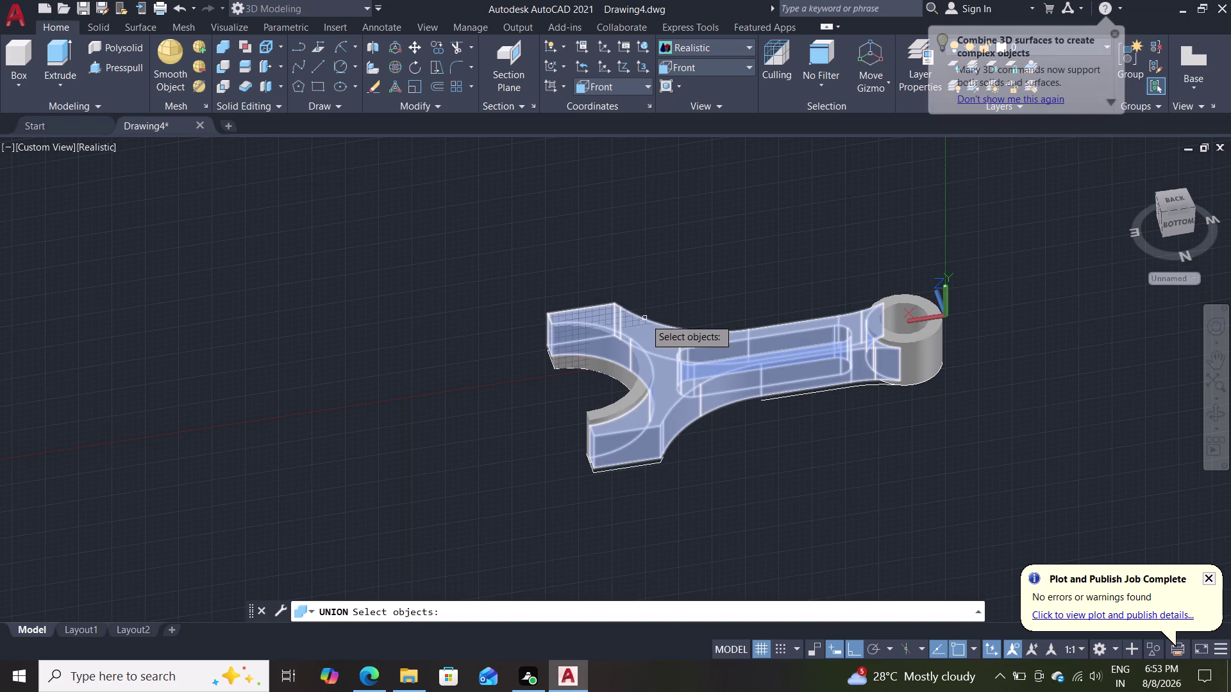
key(m)
key(Return)
click(674, 358)
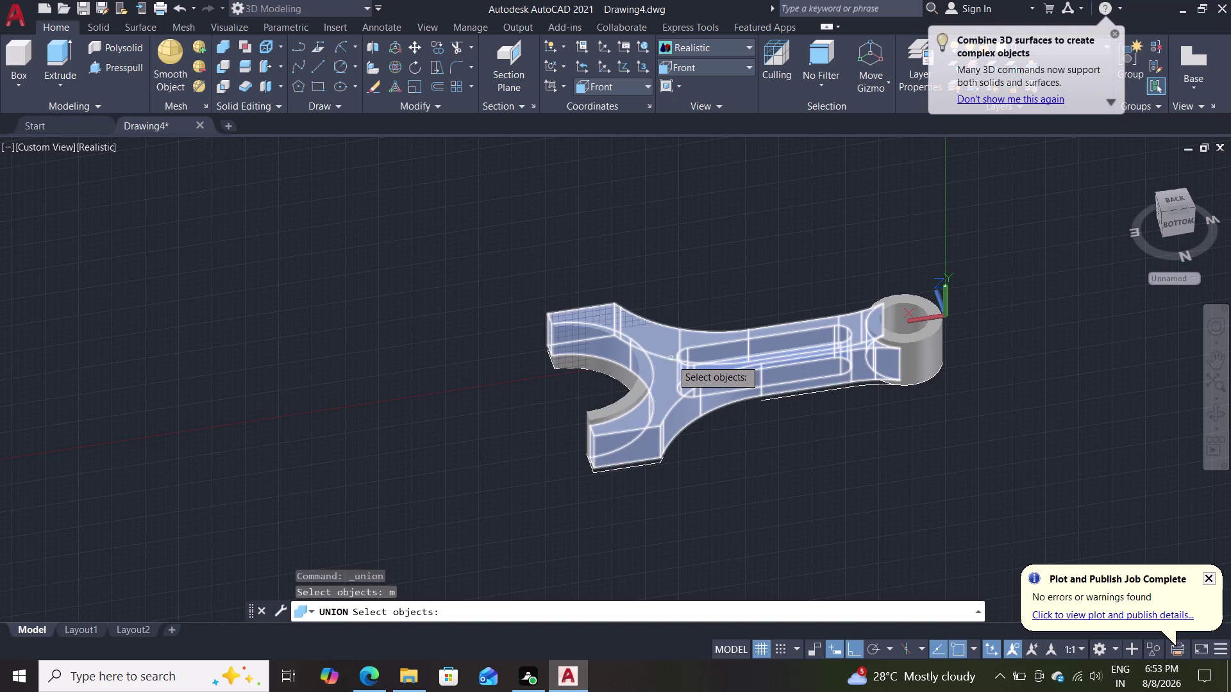
key(Return)
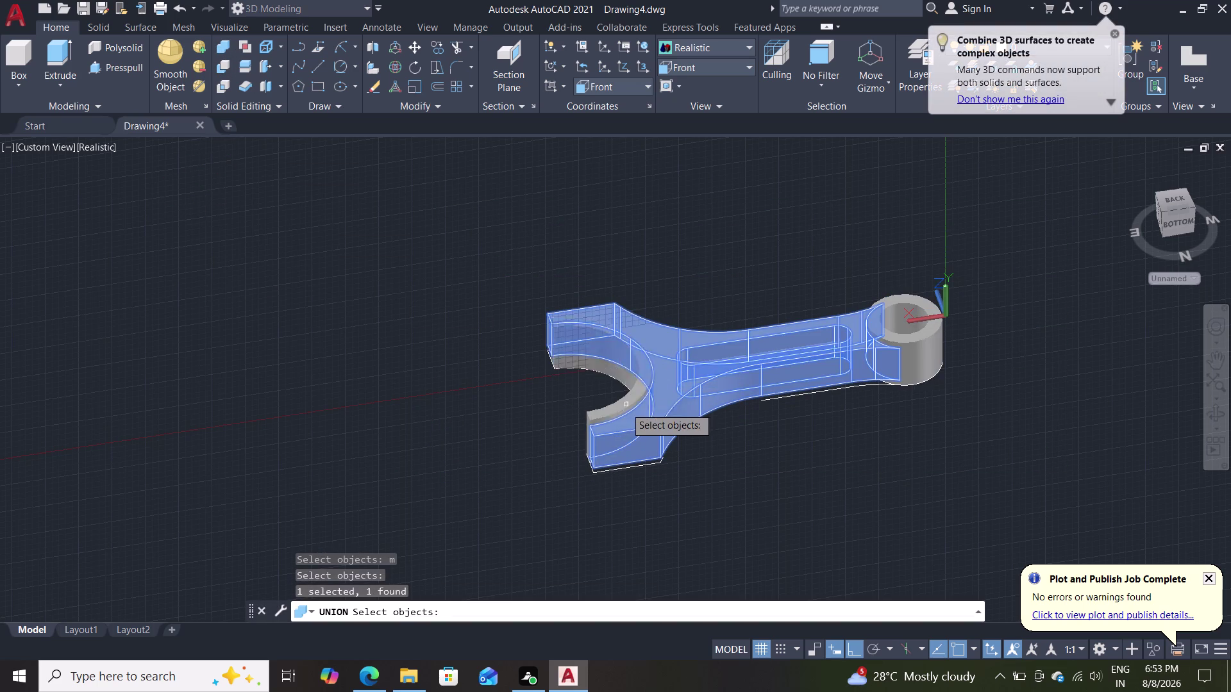
click(624, 413)
click(711, 471)
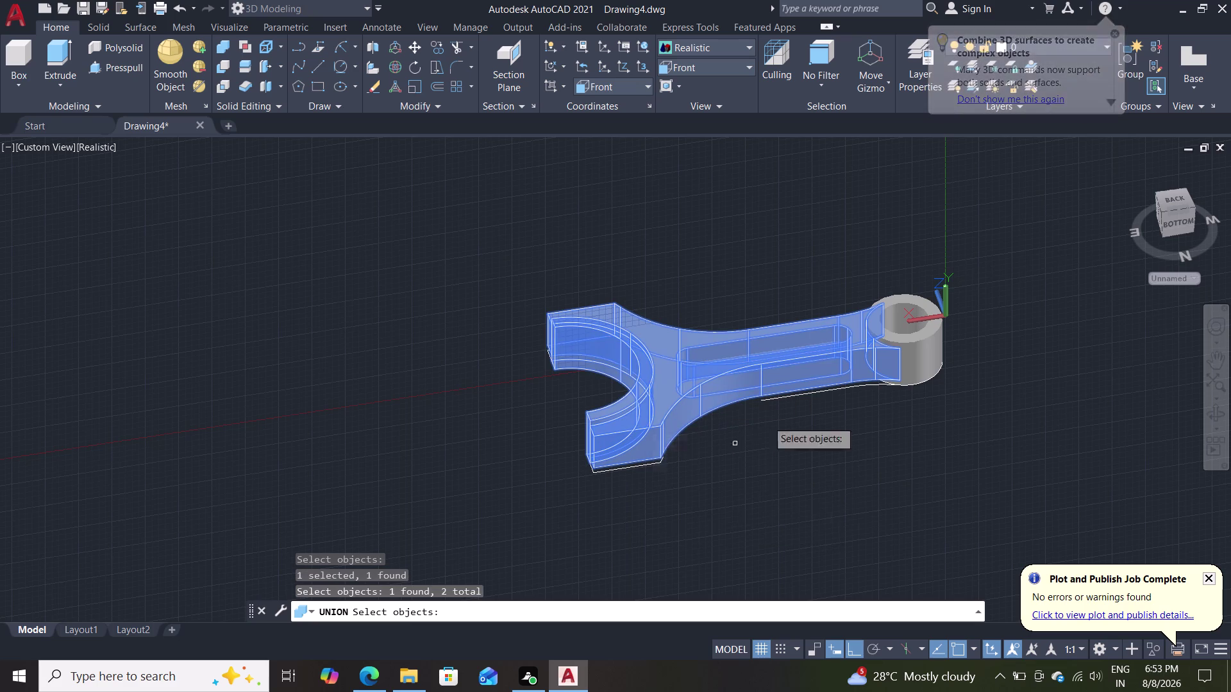
click(901, 355)
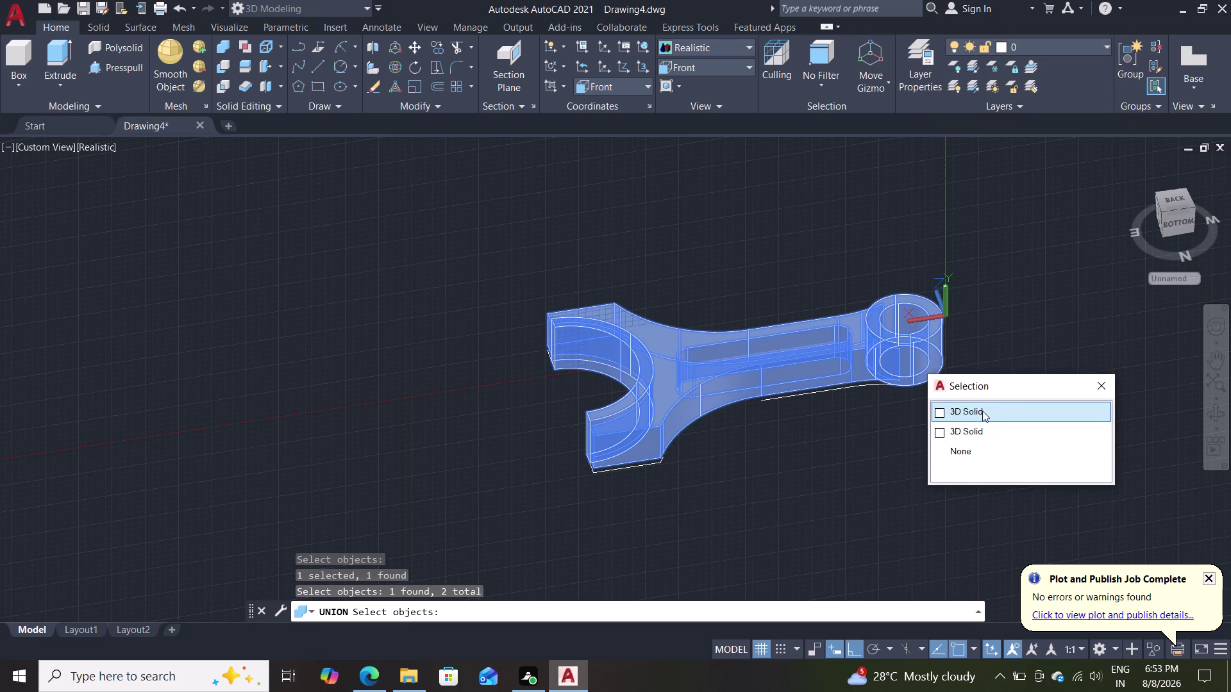
click(978, 416)
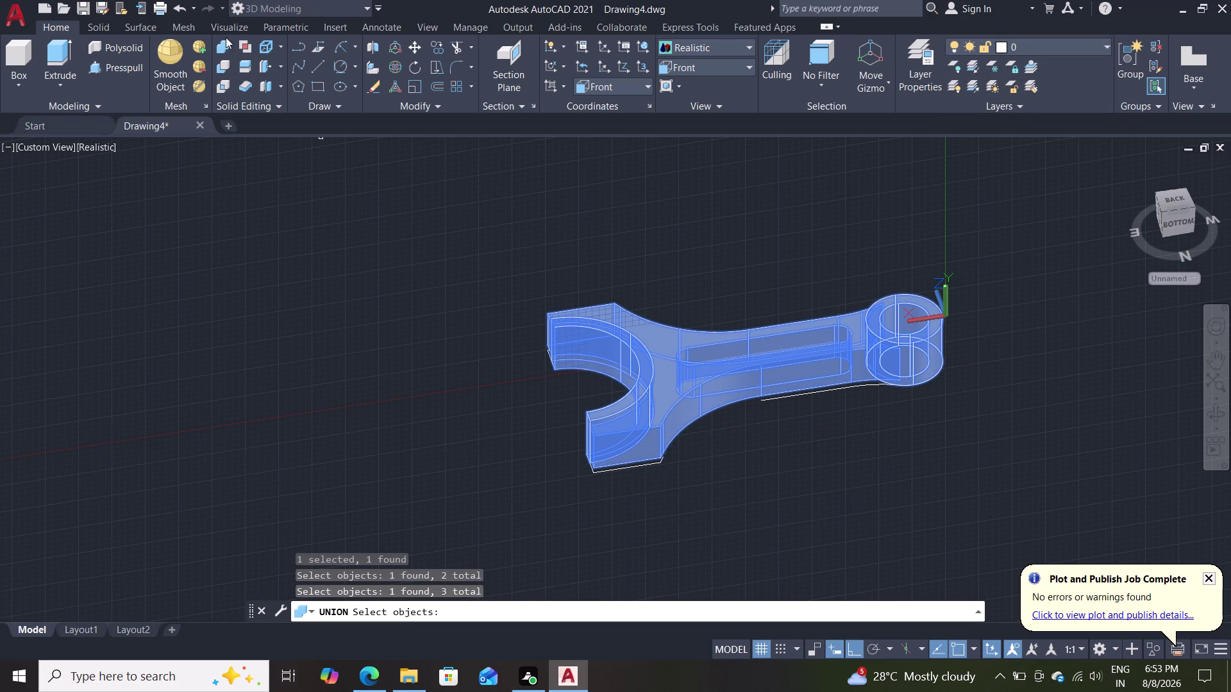
click(224, 38)
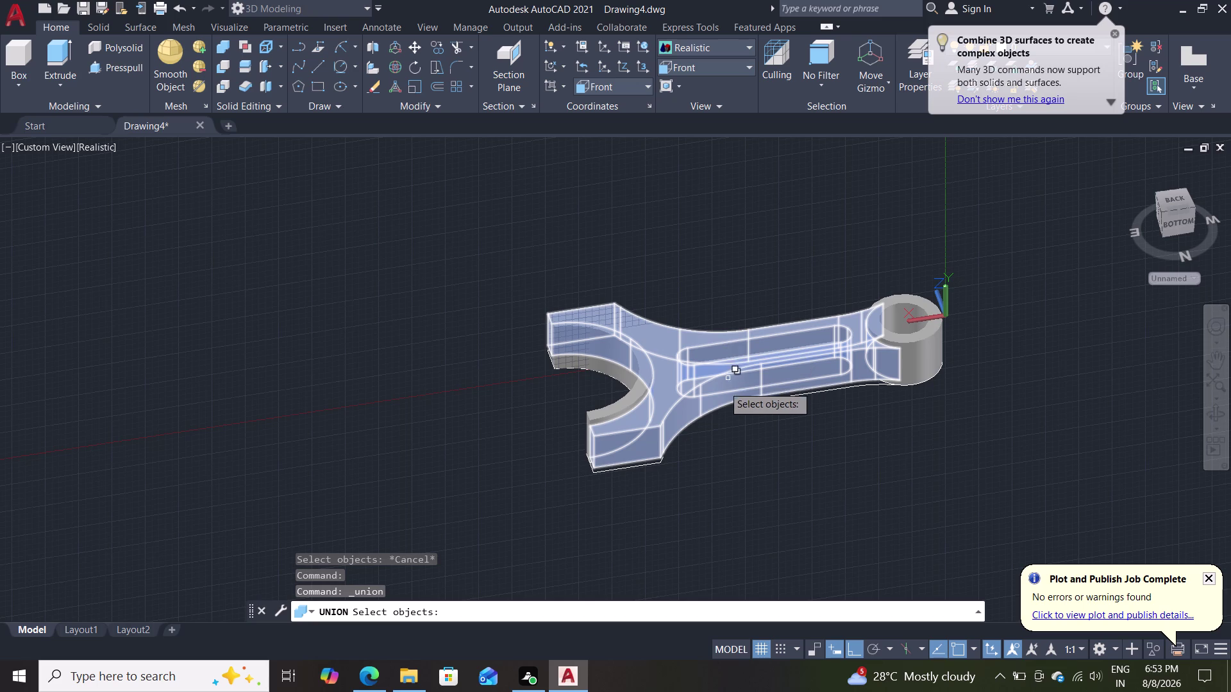
key(Escape)
Crossing-select all rod objects and start moving them from a base point.
drag(1026, 227, 1011, 215)
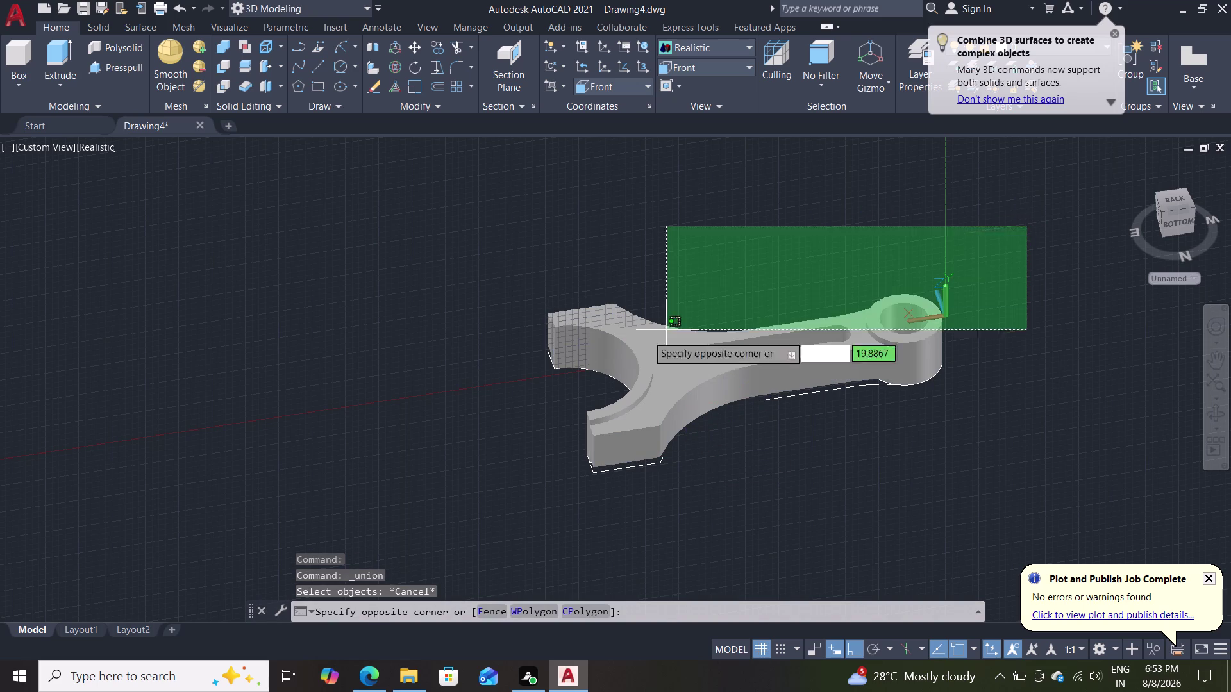
click(459, 490)
key(m)
key(Return)
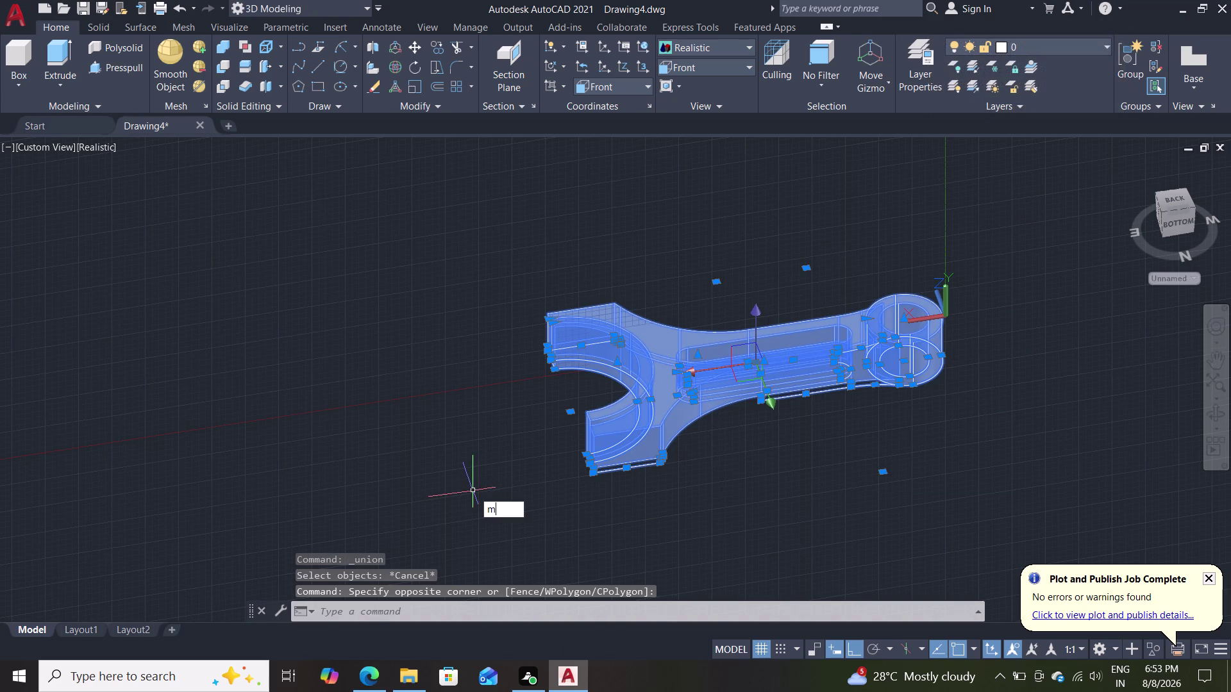
click(761, 357)
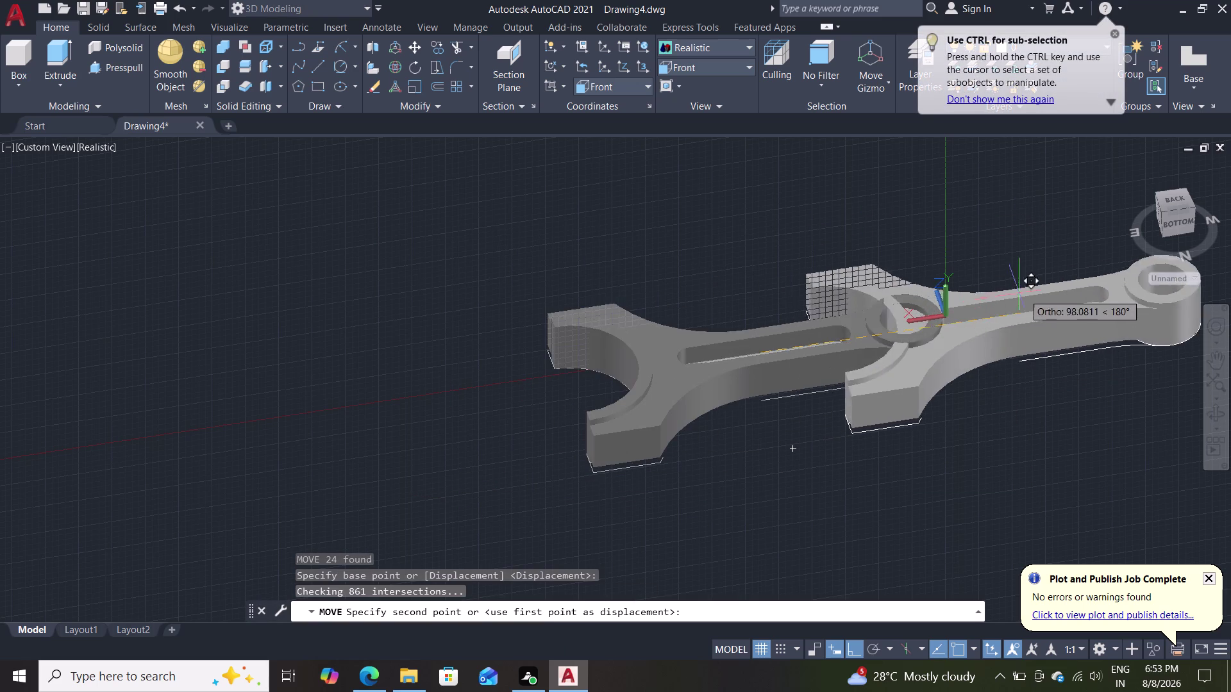
Place the moved rod at its new position and orbit to view its underside.
click(343, 312)
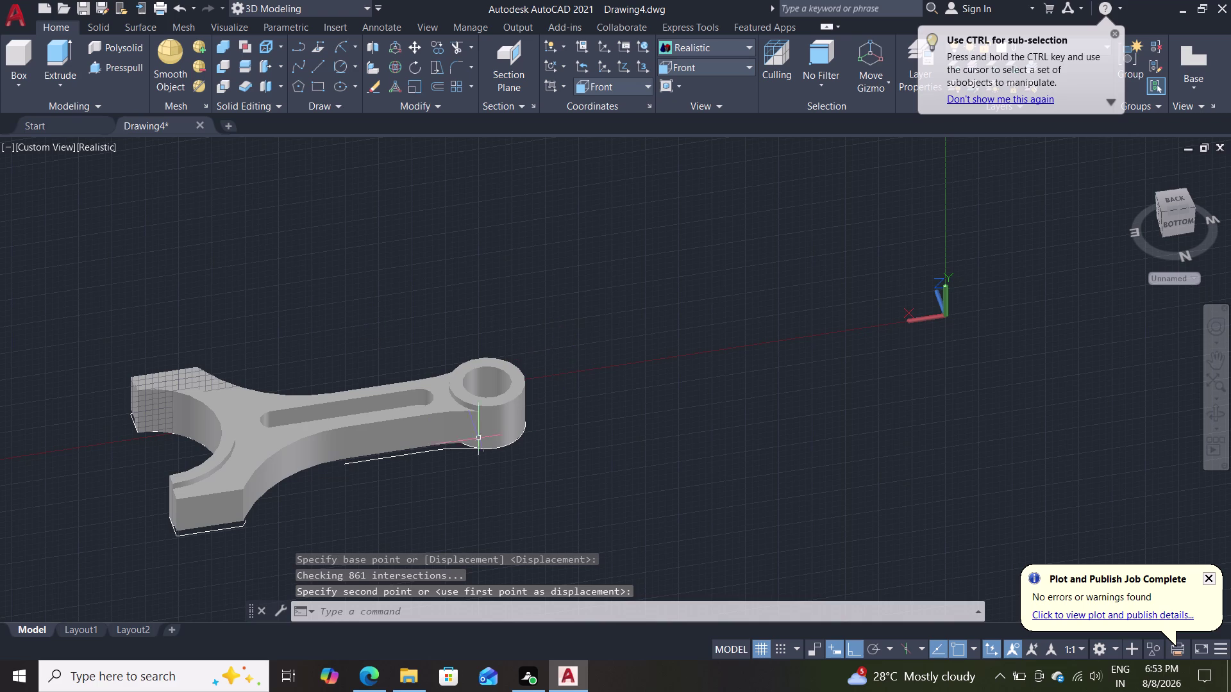
scroll(down, 3)
scroll(up, 3)
middle_drag(416, 479, 425, 472)
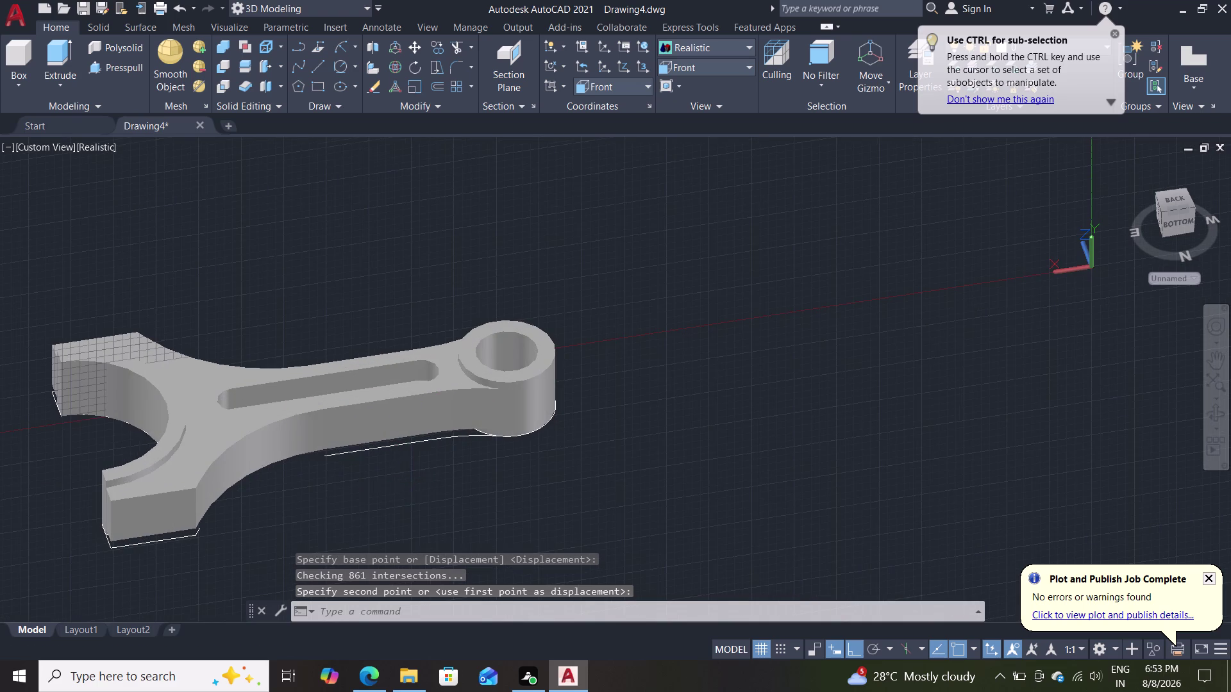
middle_drag(425, 472, 422, 348)
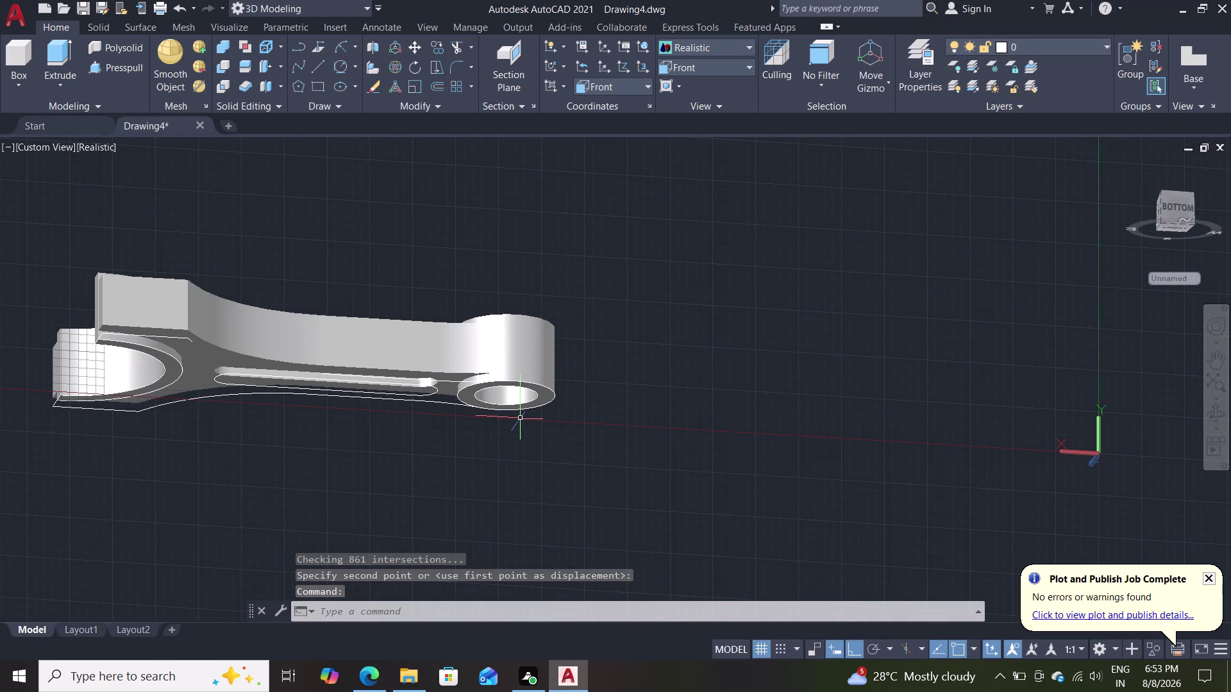
Erase the stray line under the rod and the stray curves near the jaw.
click(427, 401)
key(Delete)
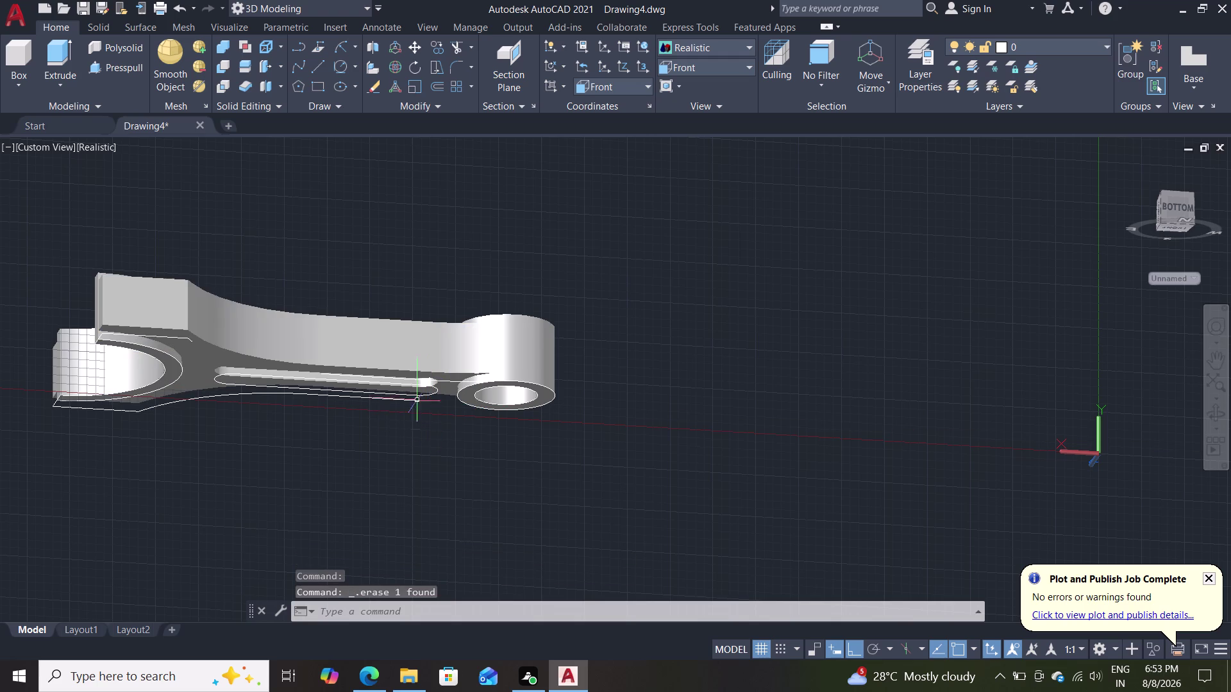
click(170, 403)
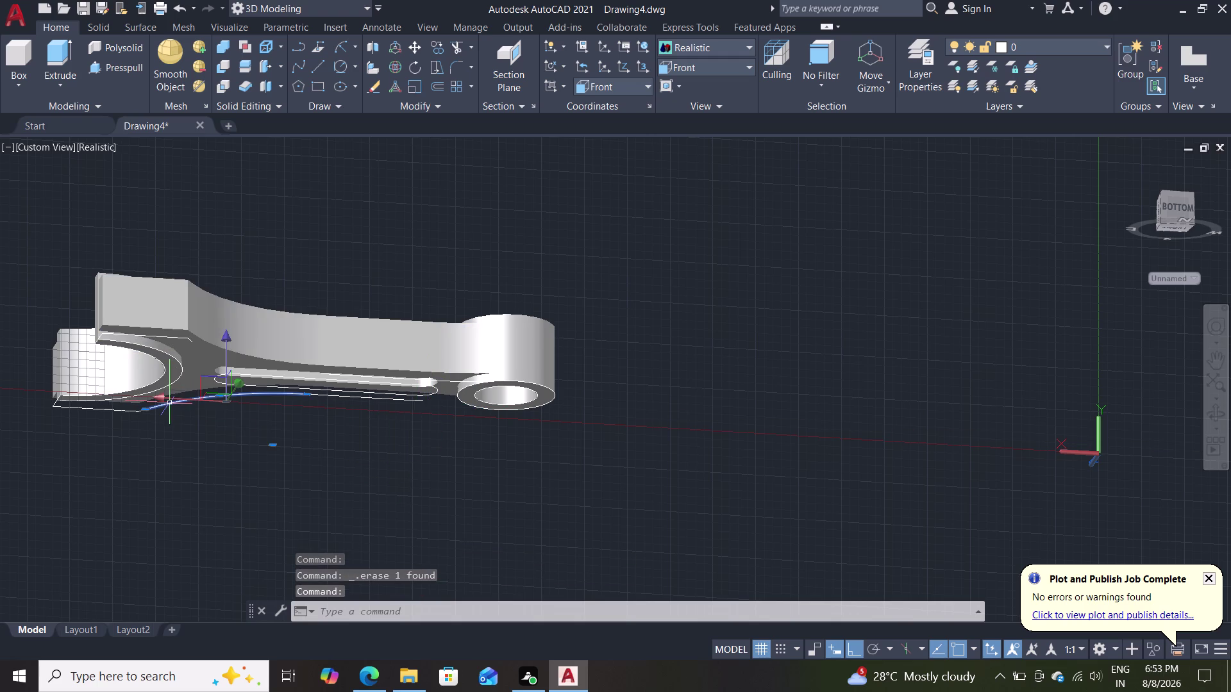
key(Delete)
click(132, 409)
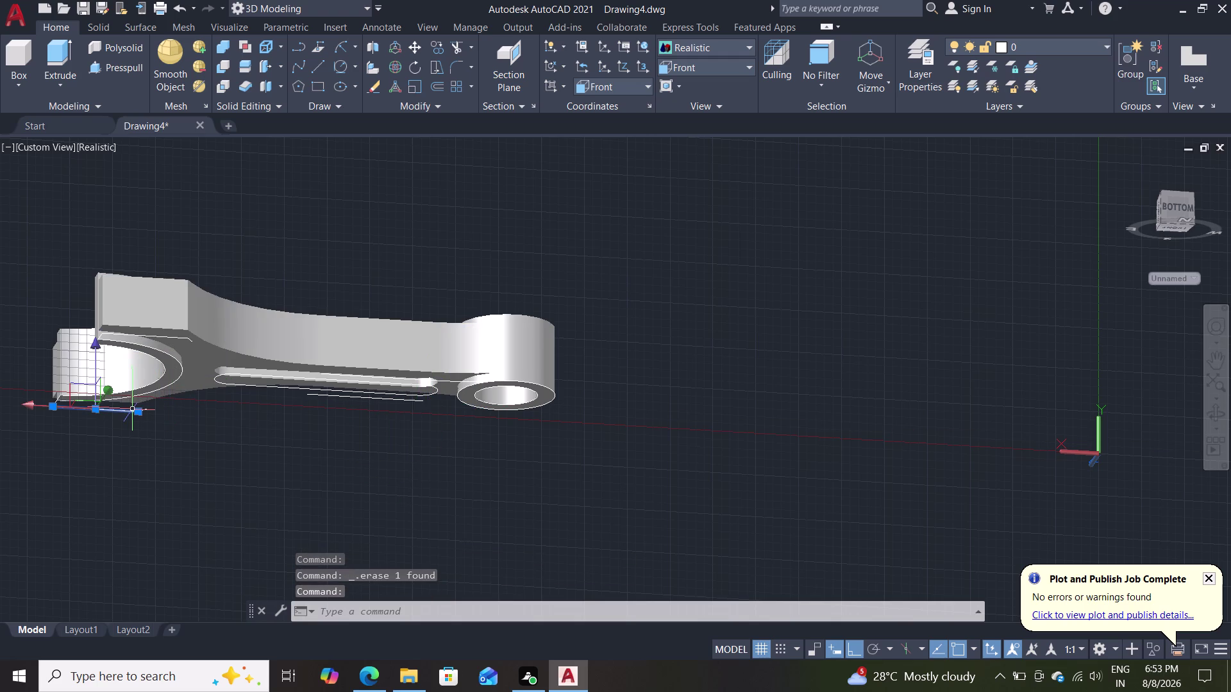
key(Delete)
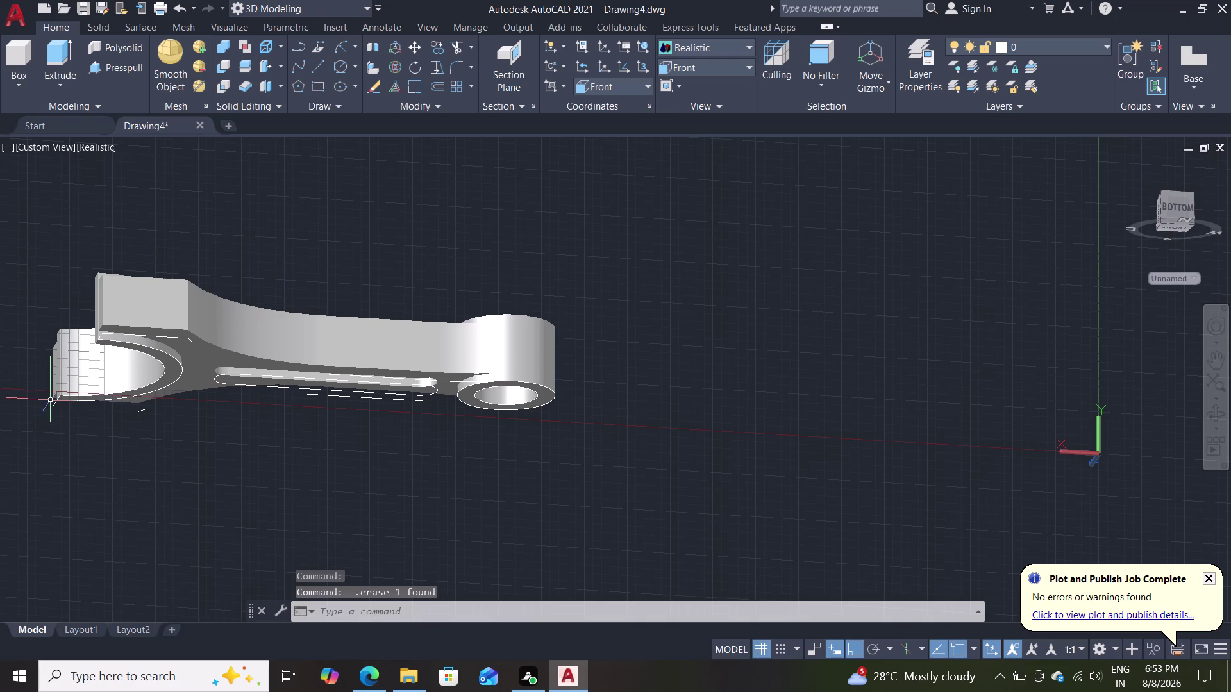
middle_drag(169, 487, 171, 560)
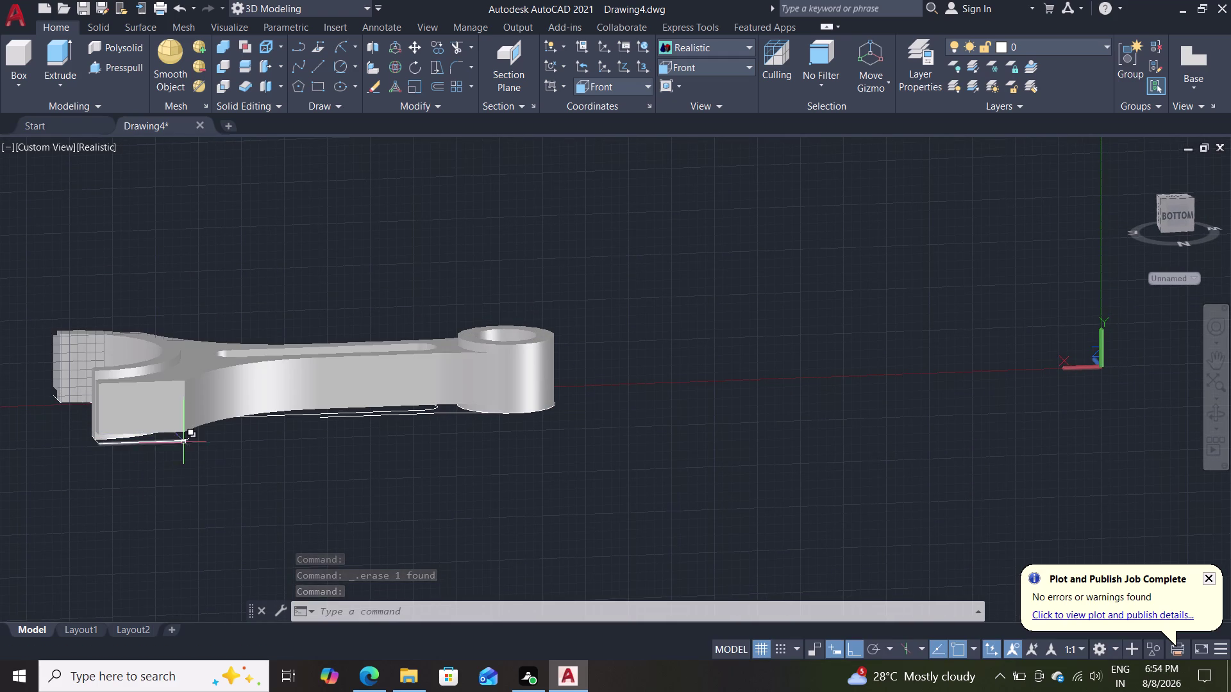
Orbit to a top view and select the overlapping rod solids, cancelling an accidental move.
middle_drag(385, 235, 393, 405)
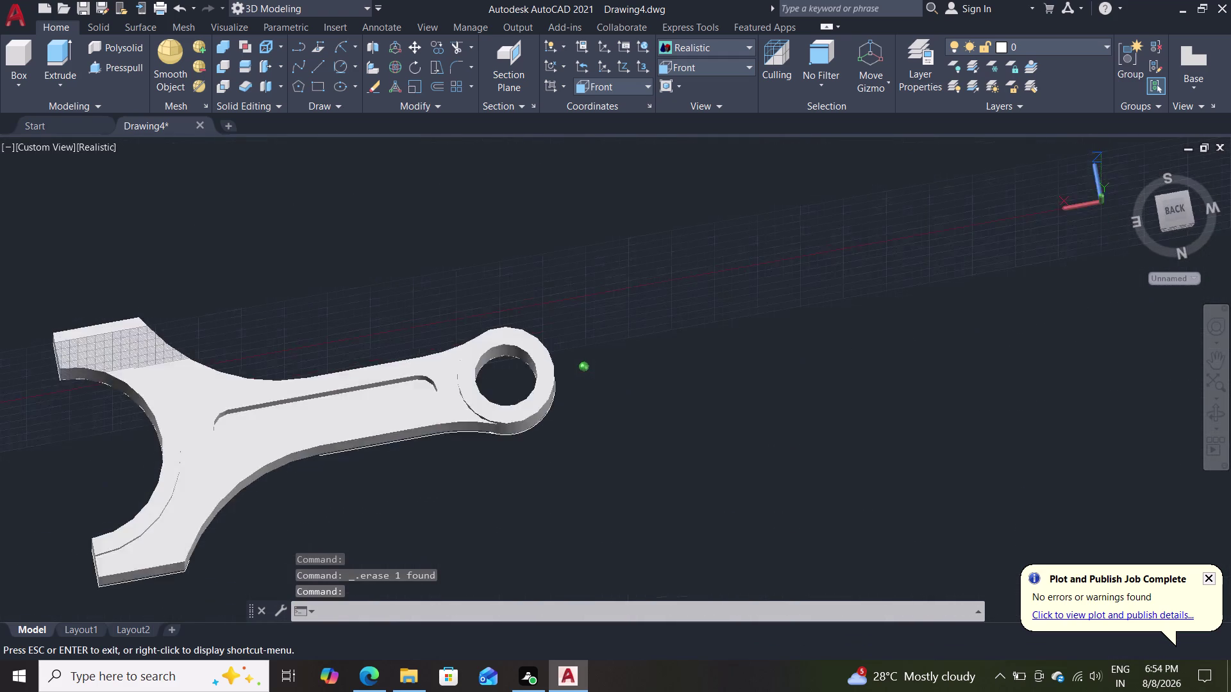
middle_drag(393, 406, 409, 403)
click(350, 454)
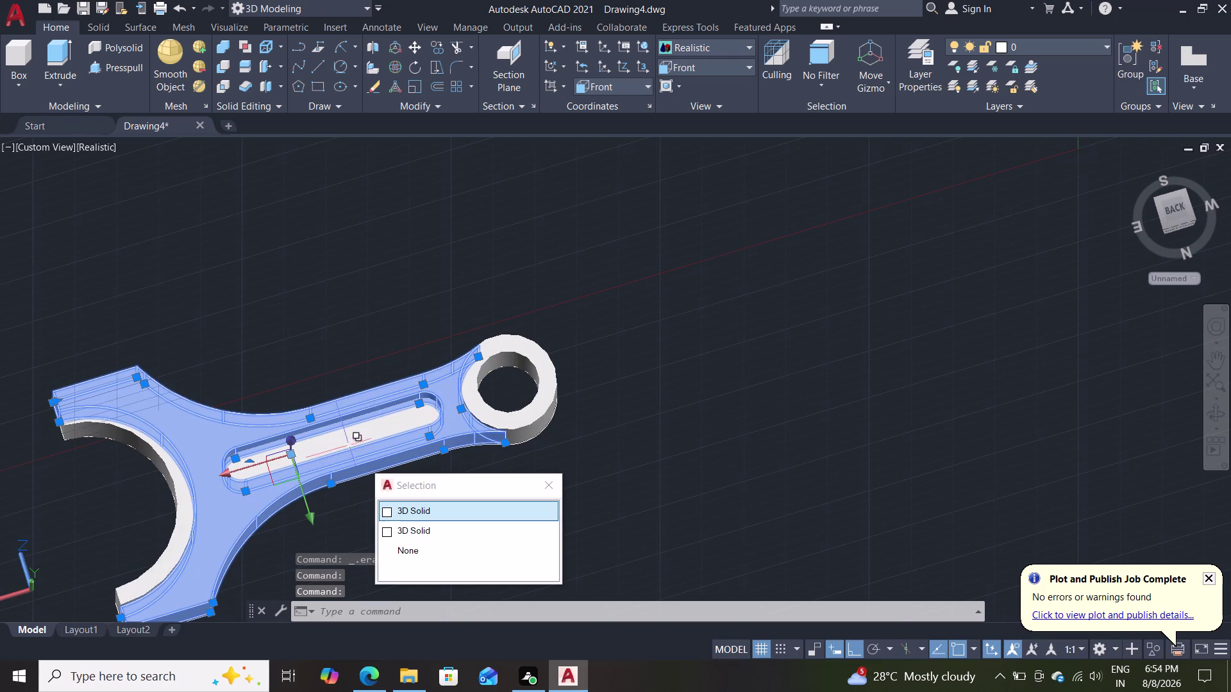
double_click(524, 410)
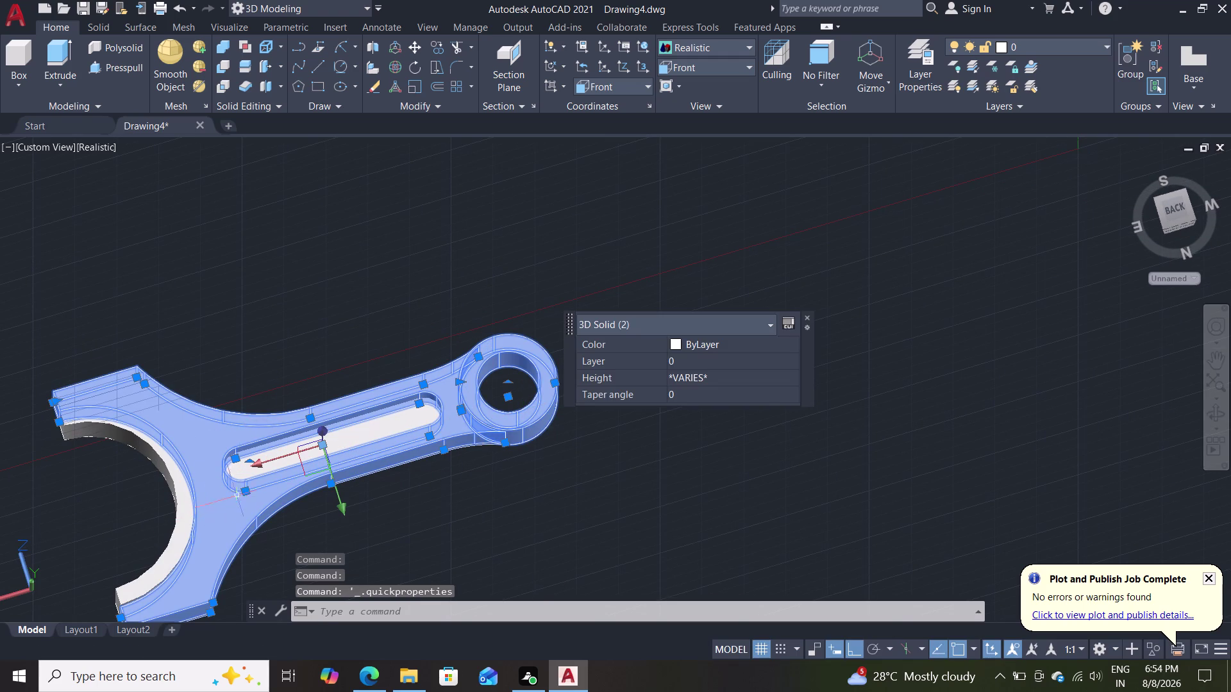
drag(273, 463, 322, 445)
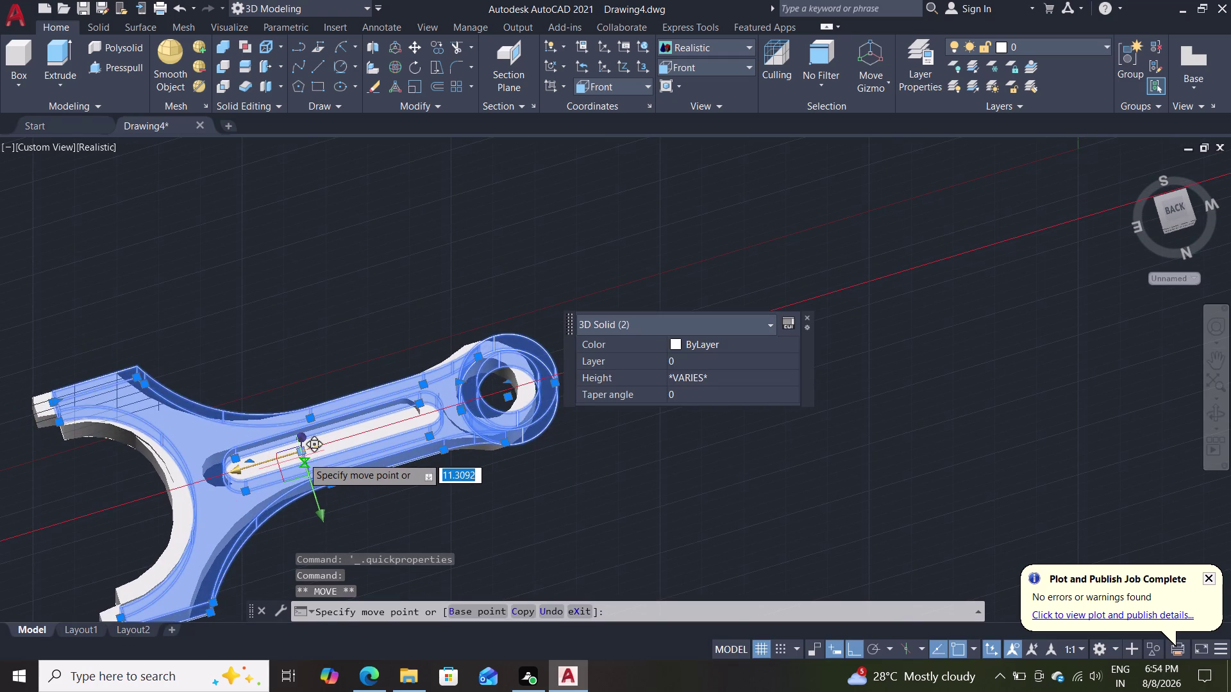
key(Escape)
key(Escape)
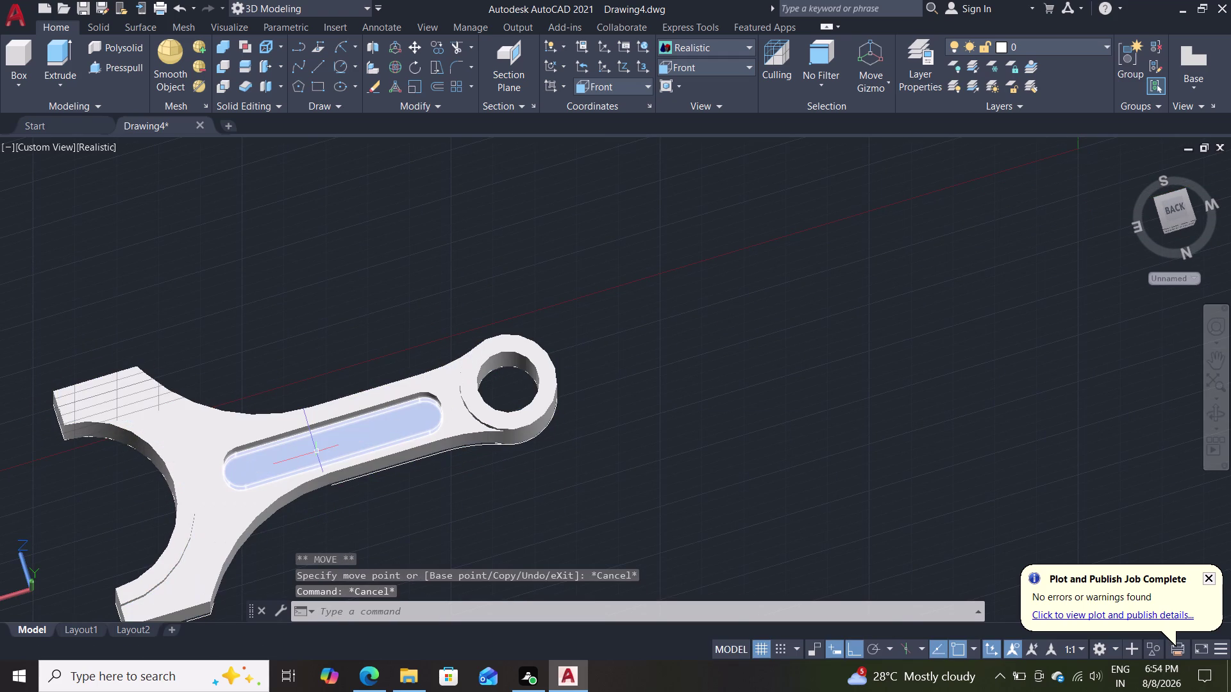
Select the four rod solids and start moving them from the pin hole.
click(317, 452)
click(239, 442)
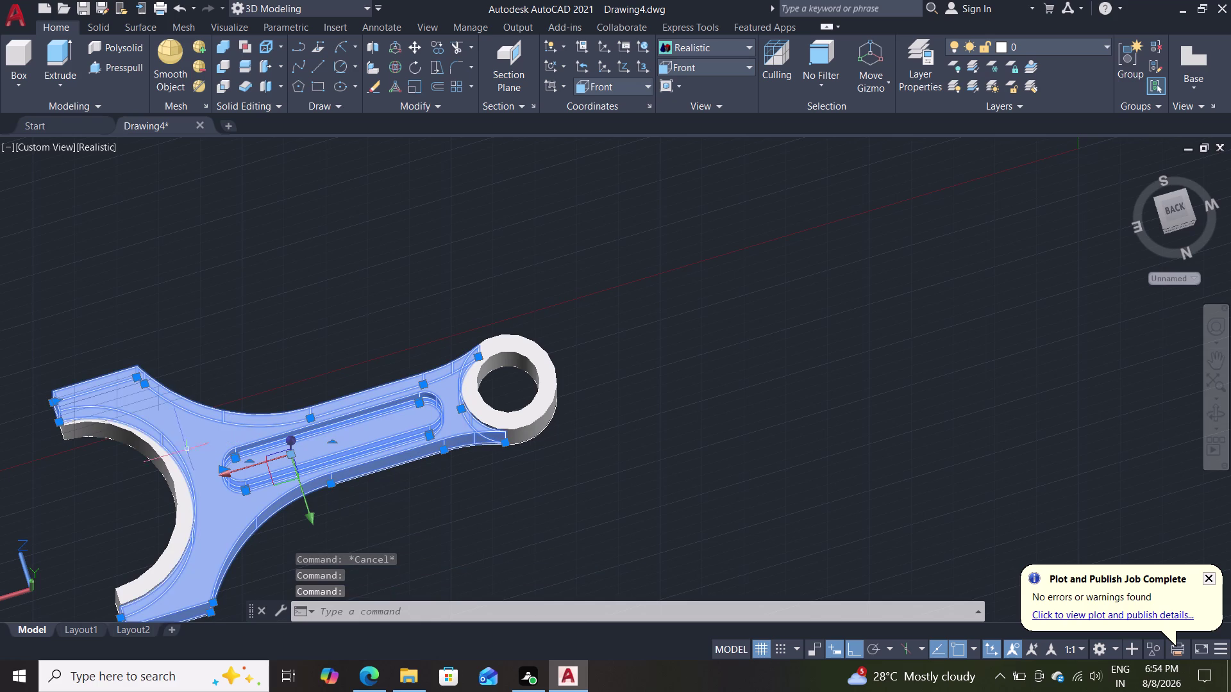
click(172, 476)
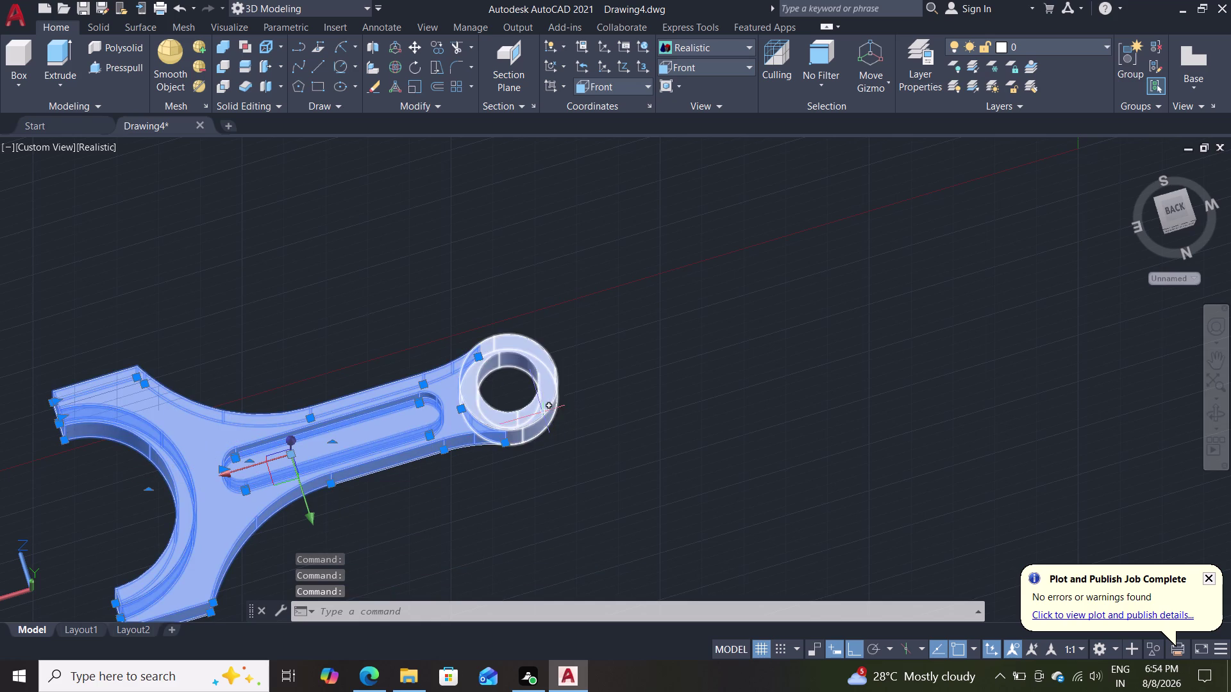
click(542, 412)
key(m)
key(Return)
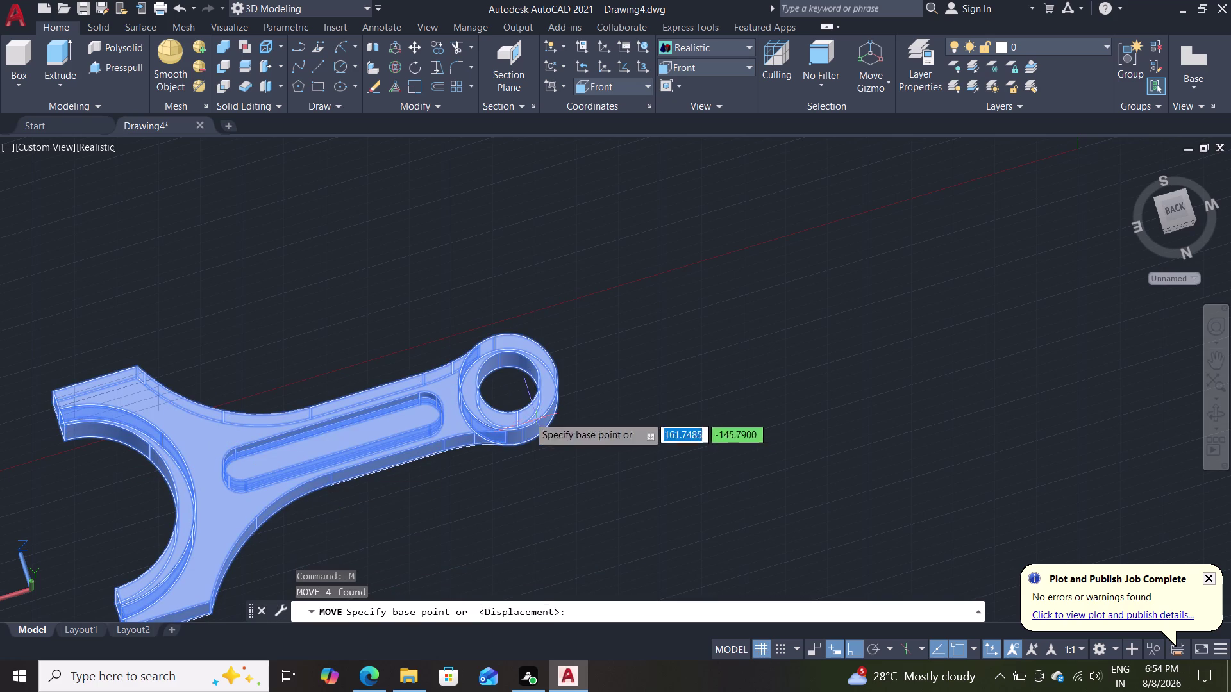
click(347, 441)
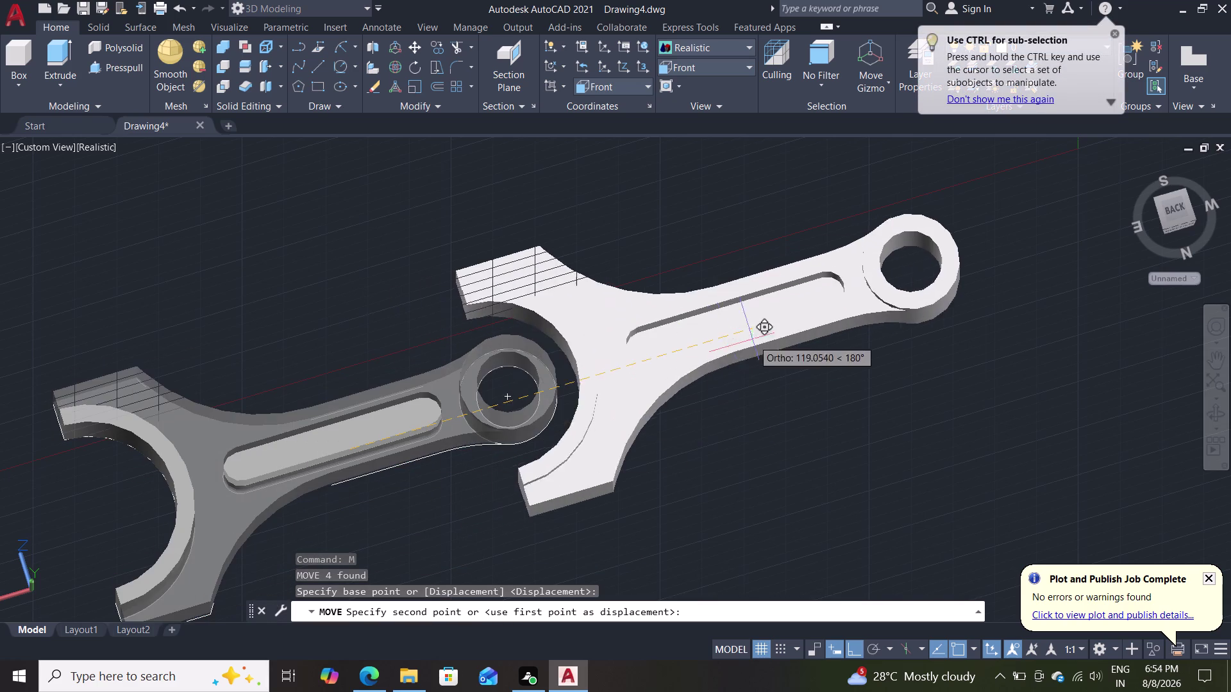
Drop the rod at its new spot to the right and erase the old outline curves.
click(883, 310)
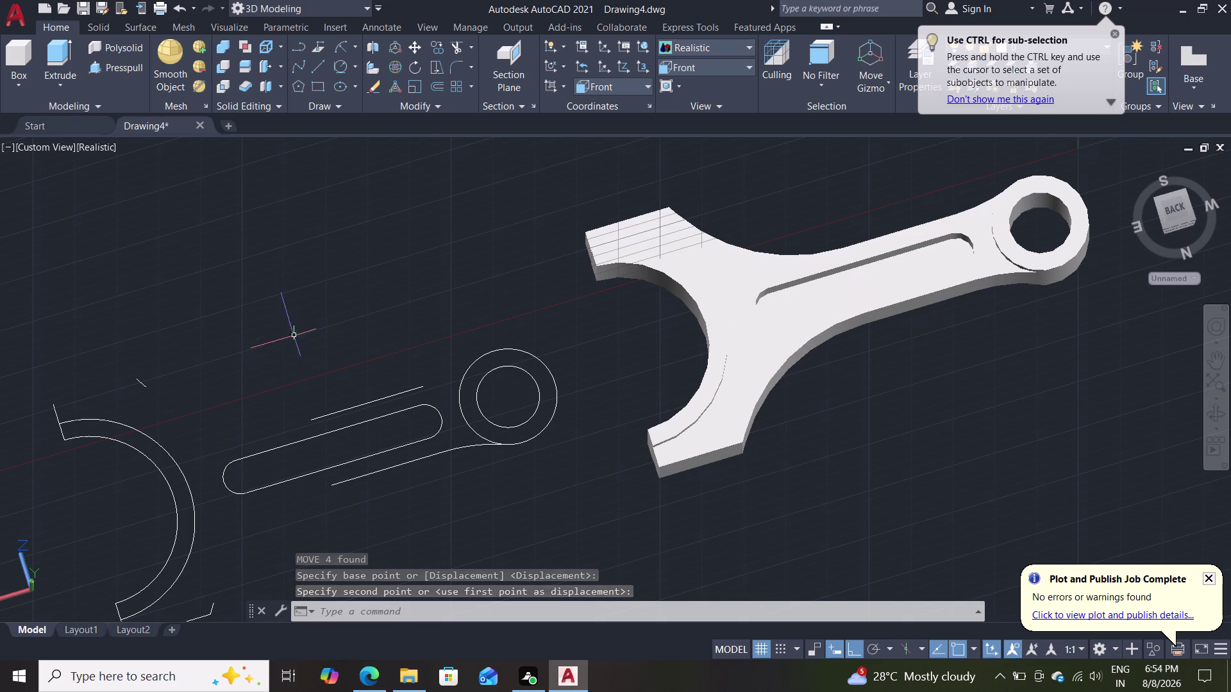
click(502, 264)
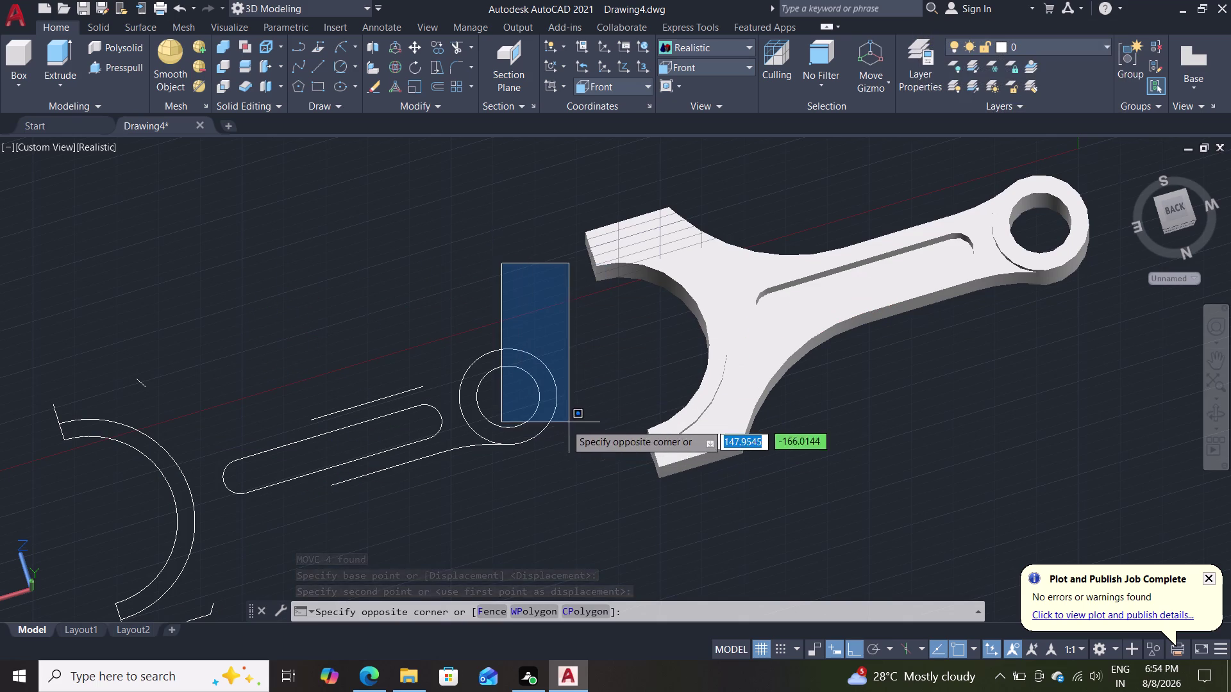
click(560, 428)
click(545, 324)
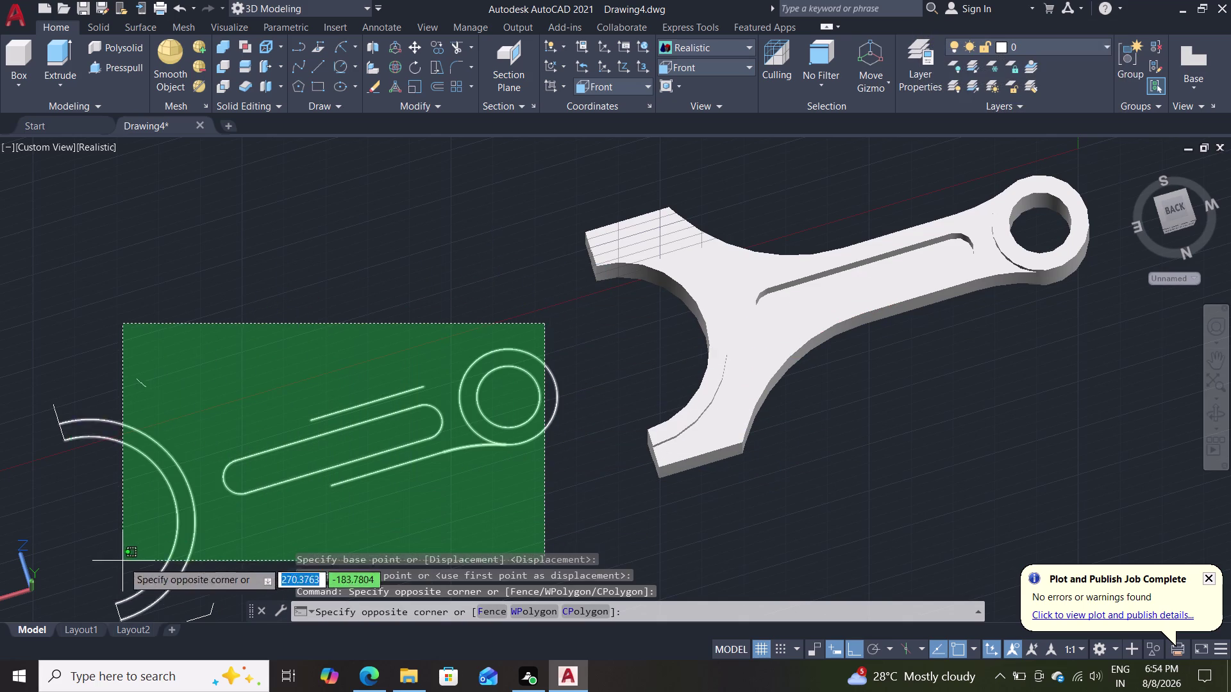
click(56, 602)
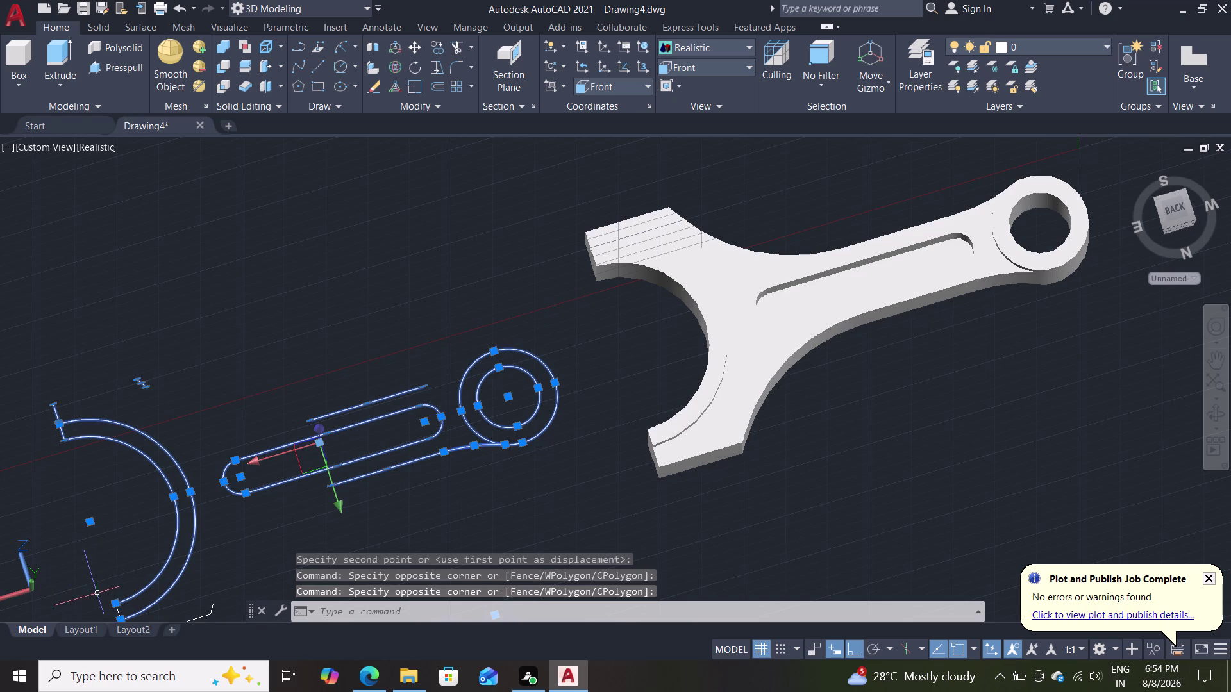
key(Delete)
Erase the remaining stray curves at lower left and pan toward the rod.
scroll(down, 3)
drag(272, 500, 248, 525)
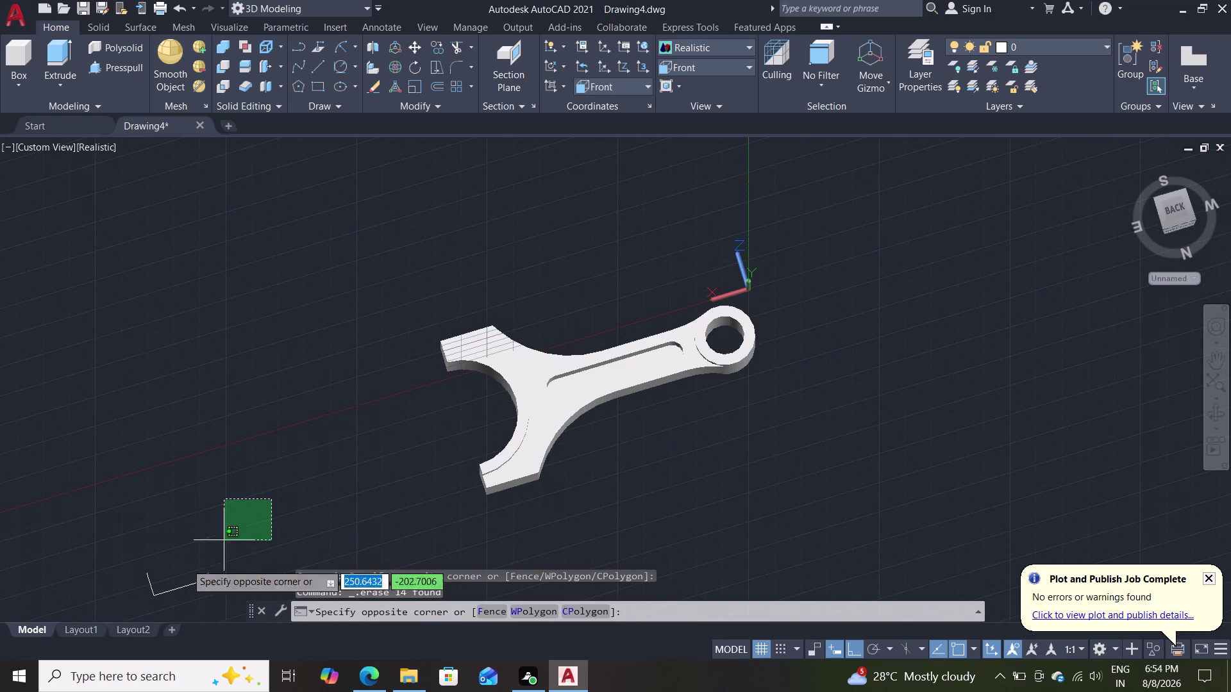
click(119, 620)
key(Delete)
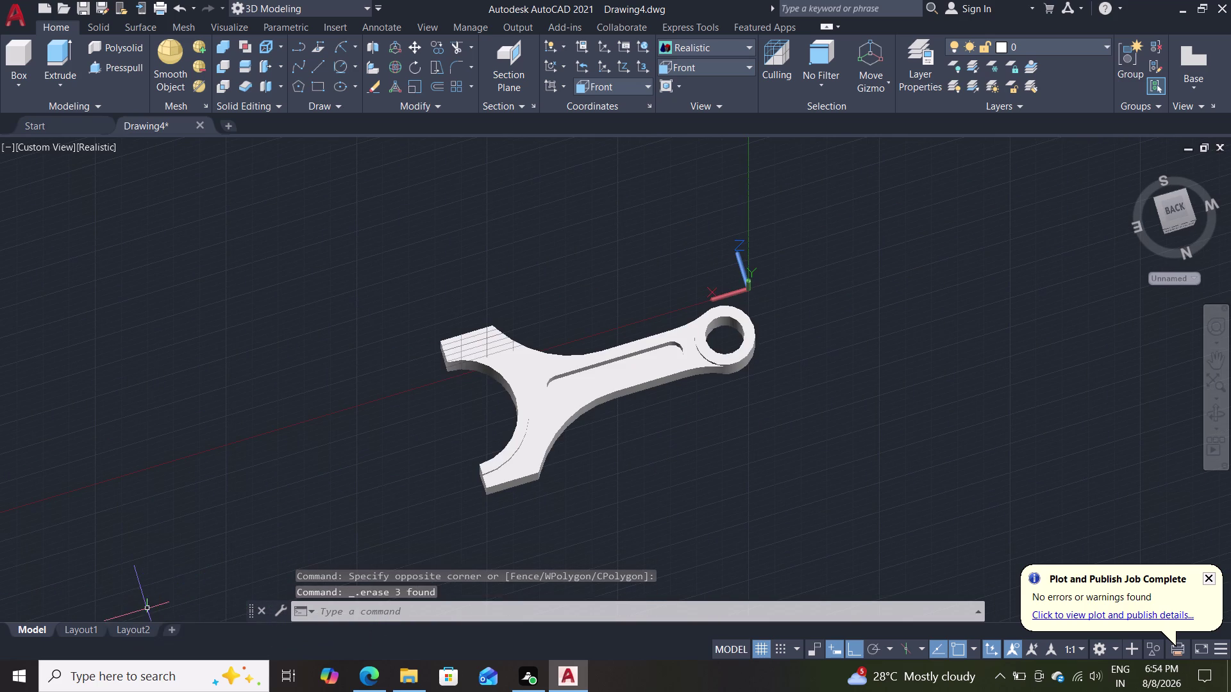
scroll(down, 3)
scroll(up, 3)
scroll(up, 3)
middle_drag(362, 473, 354, 469)
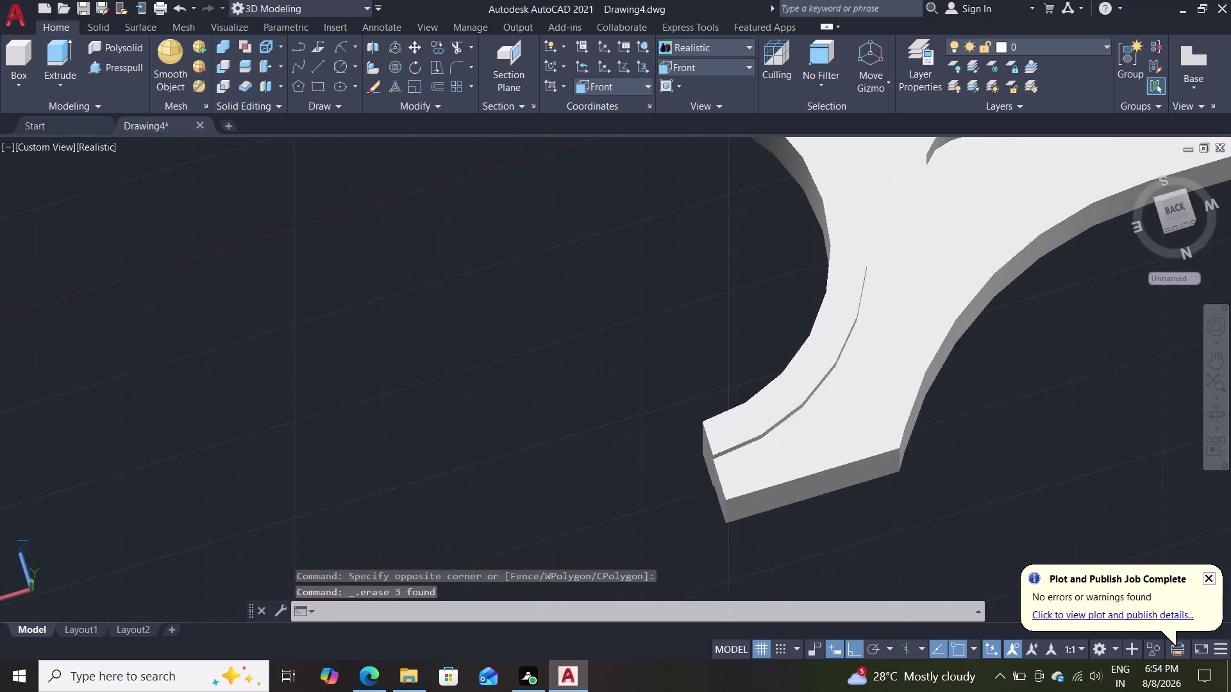
Pan and orbit until the jaw end and its cylindrical boss appear edge-on.
middle_drag(354, 470, 0, 447)
scroll(down, 3)
scroll(up, 3)
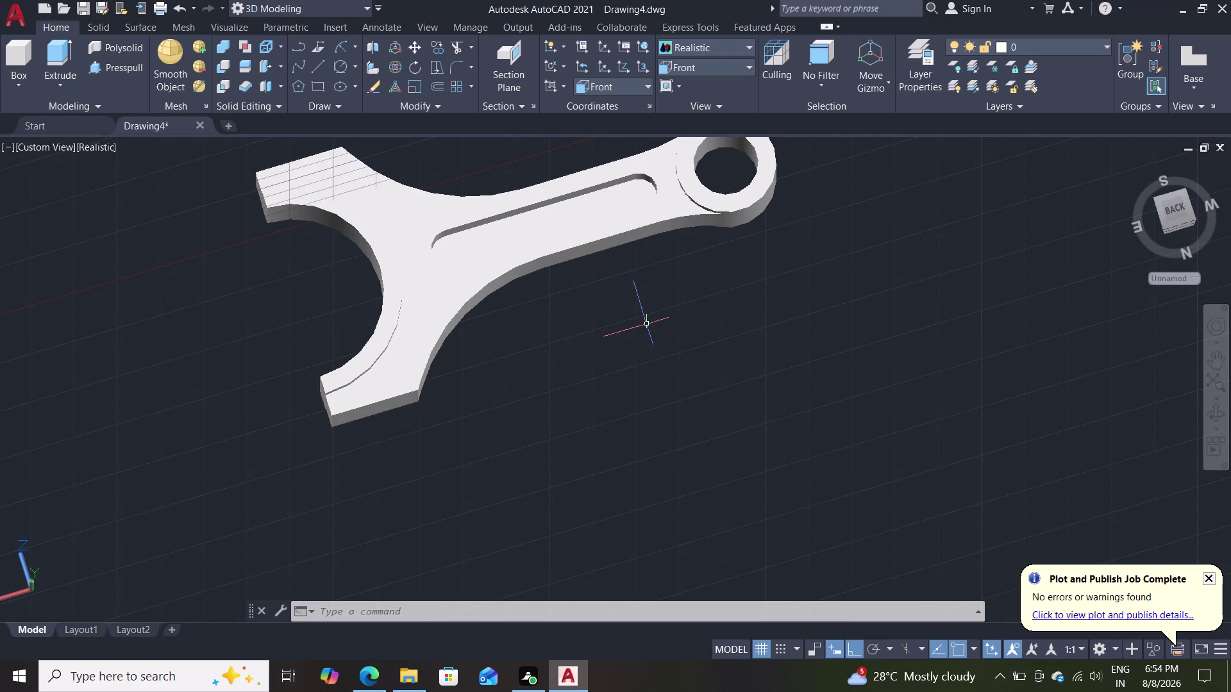
middle_drag(652, 321, 816, 224)
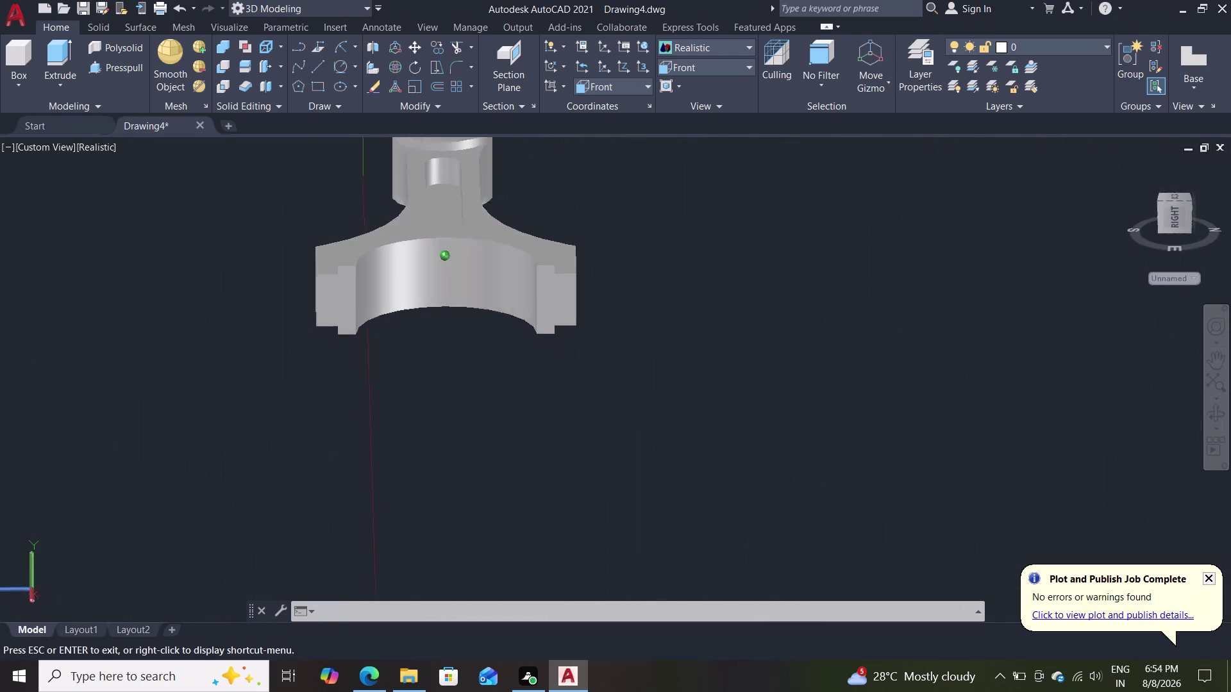
middle_drag(815, 223, 822, 214)
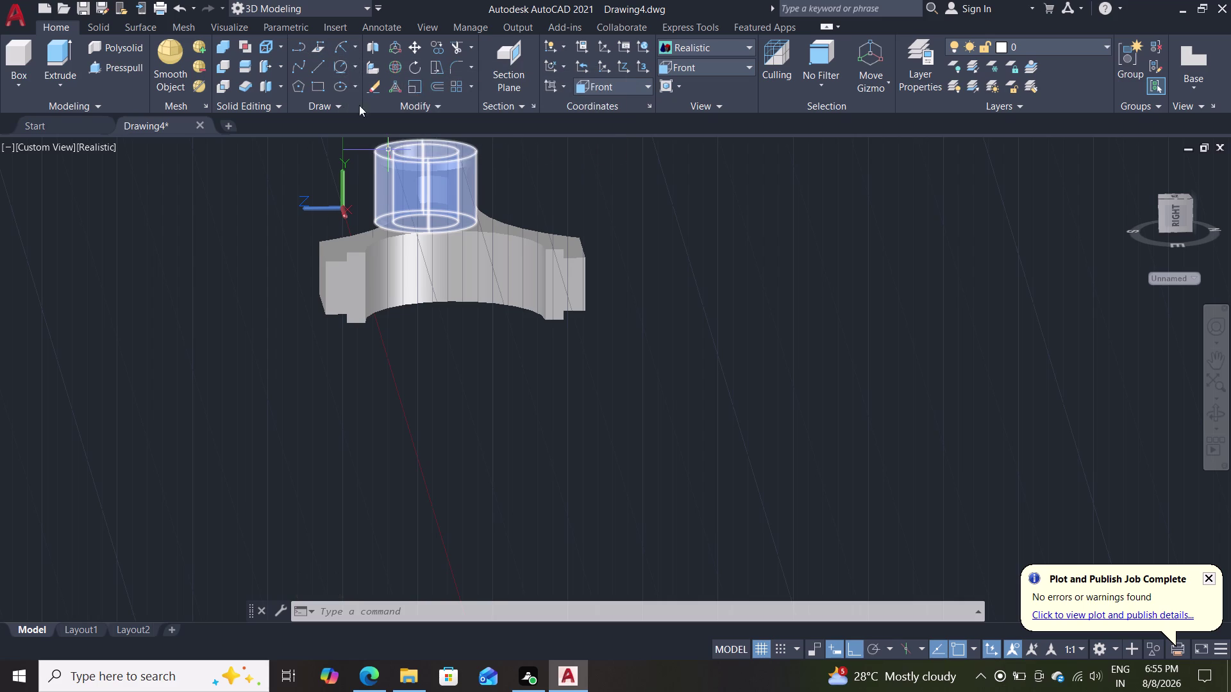
Draw a circle of size 7 on the jaw face.
click(354, 55)
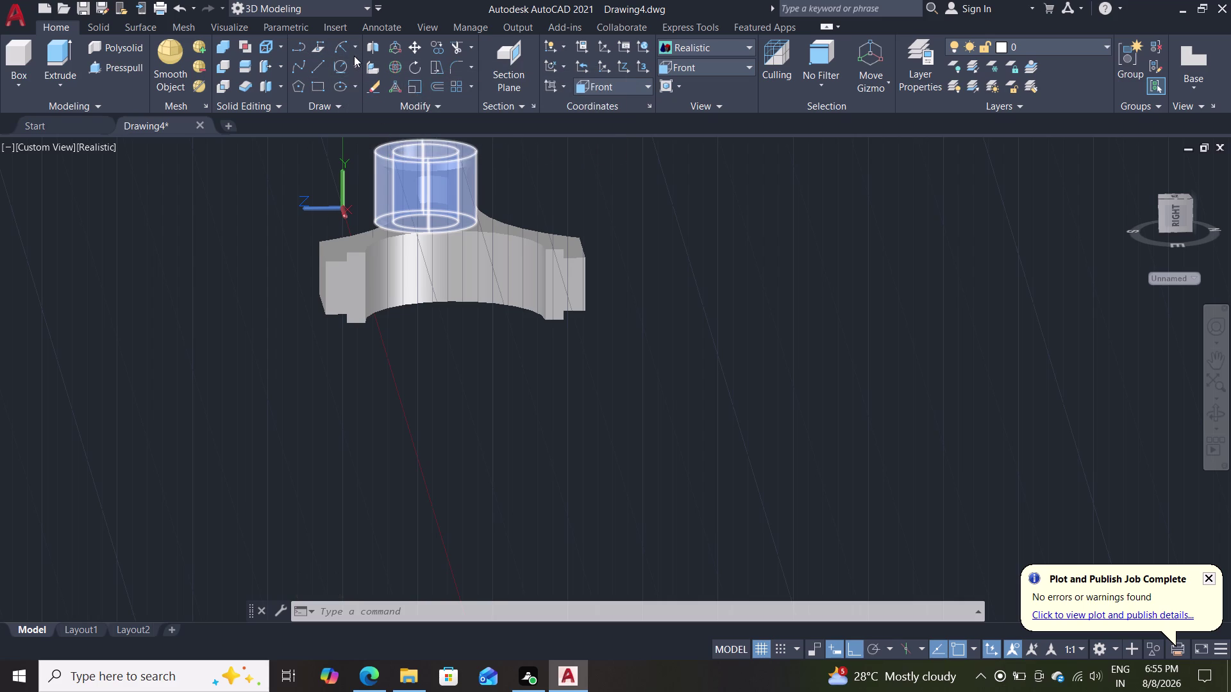
click(354, 62)
click(373, 130)
scroll(up, 3)
middle_drag(573, 324, 559, 474)
scroll(up, 3)
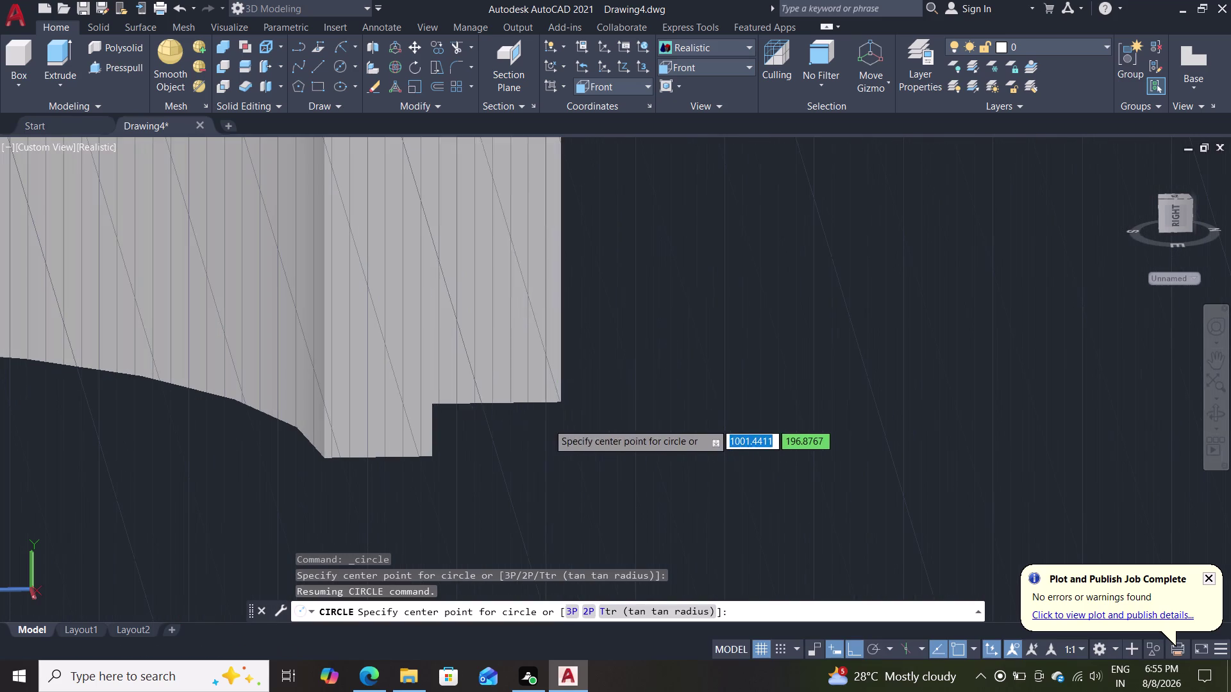
click(497, 248)
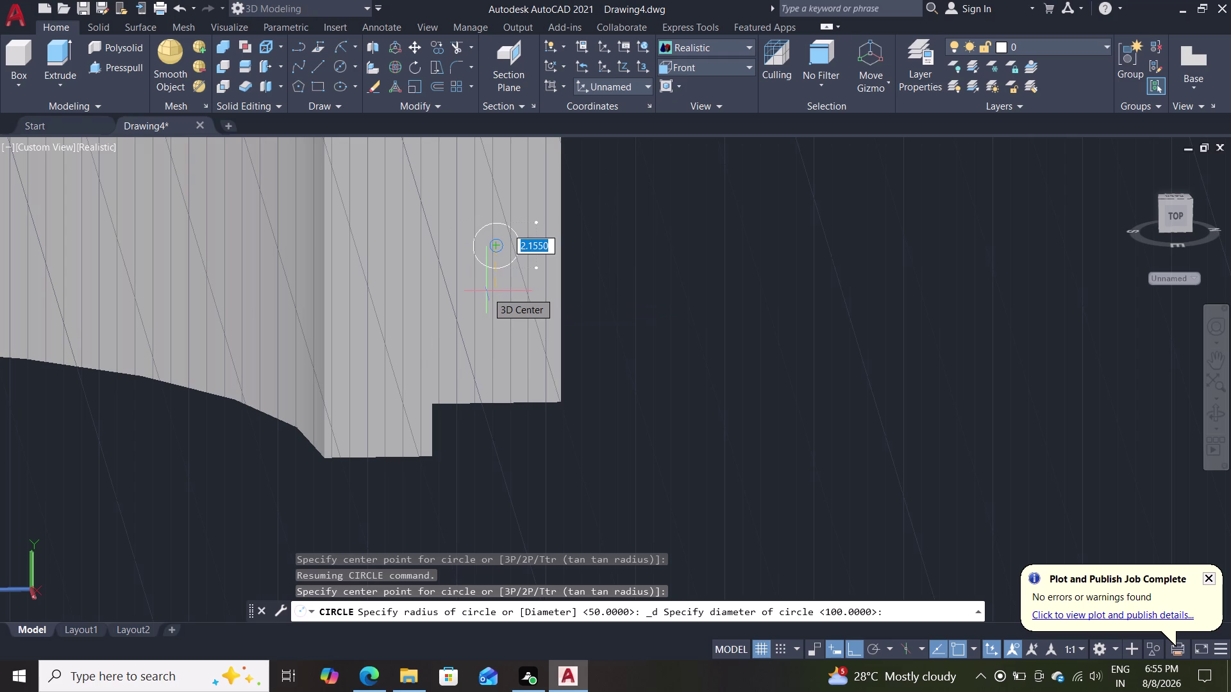
key(7)
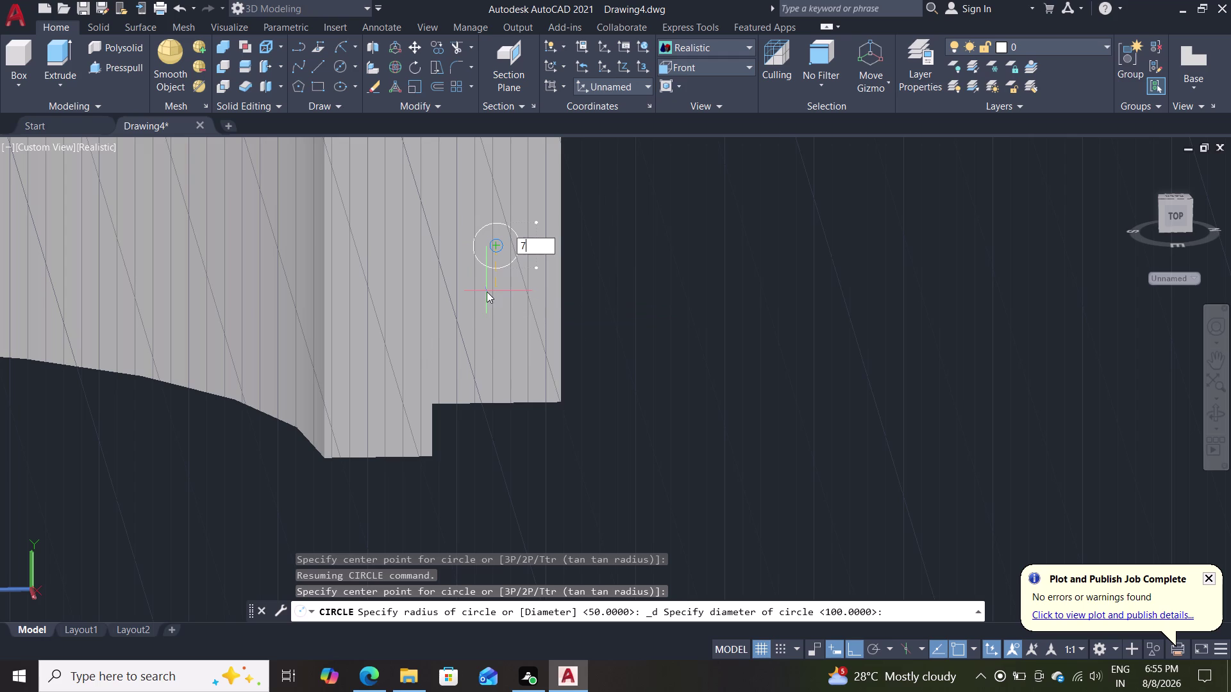
key(Return)
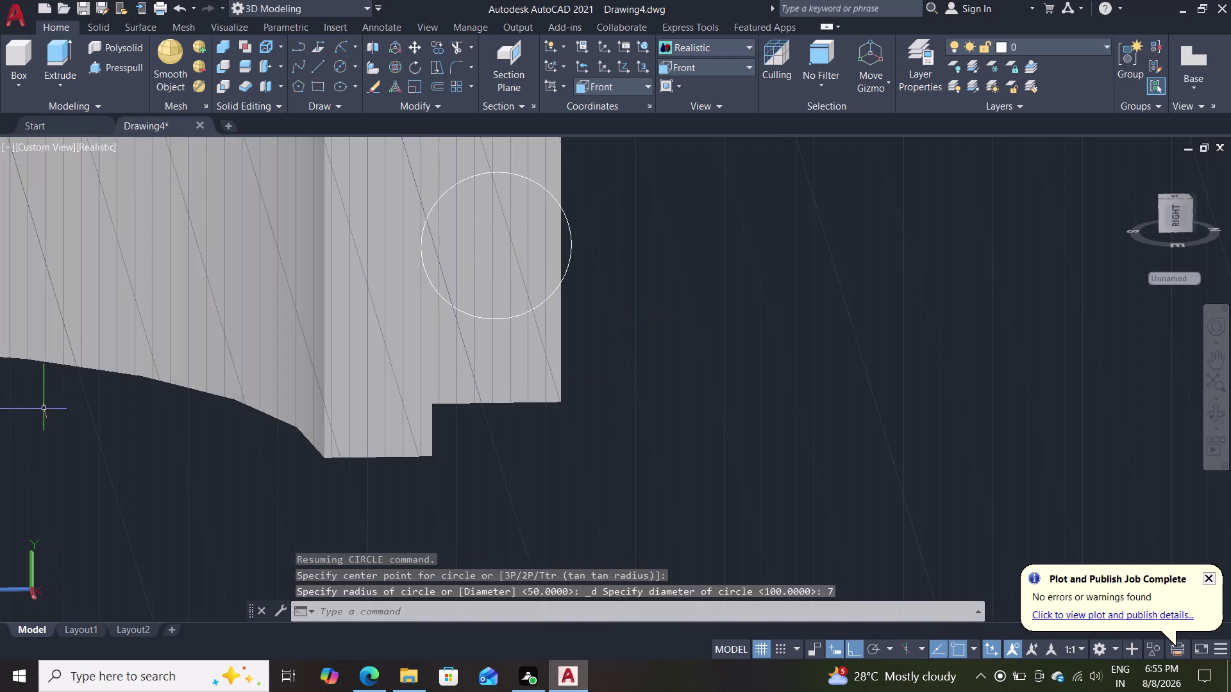
Erase the misplaced circle and cancel a second circle started on the pad.
scroll(down, 3)
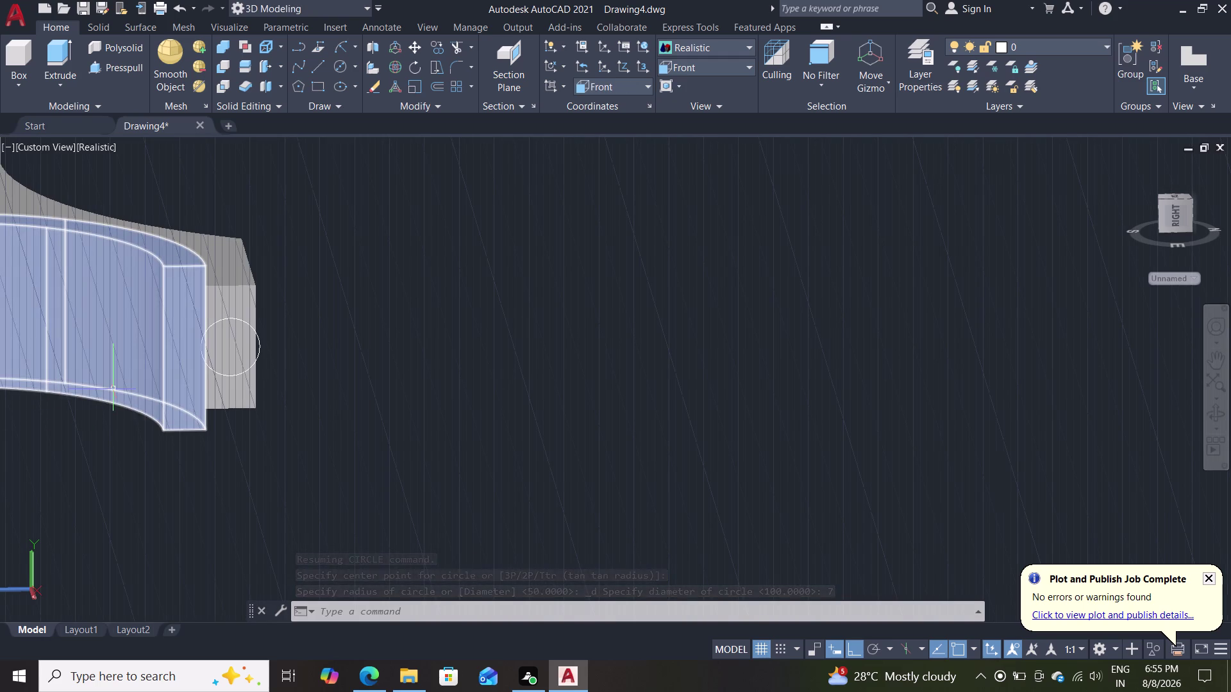
click(259, 345)
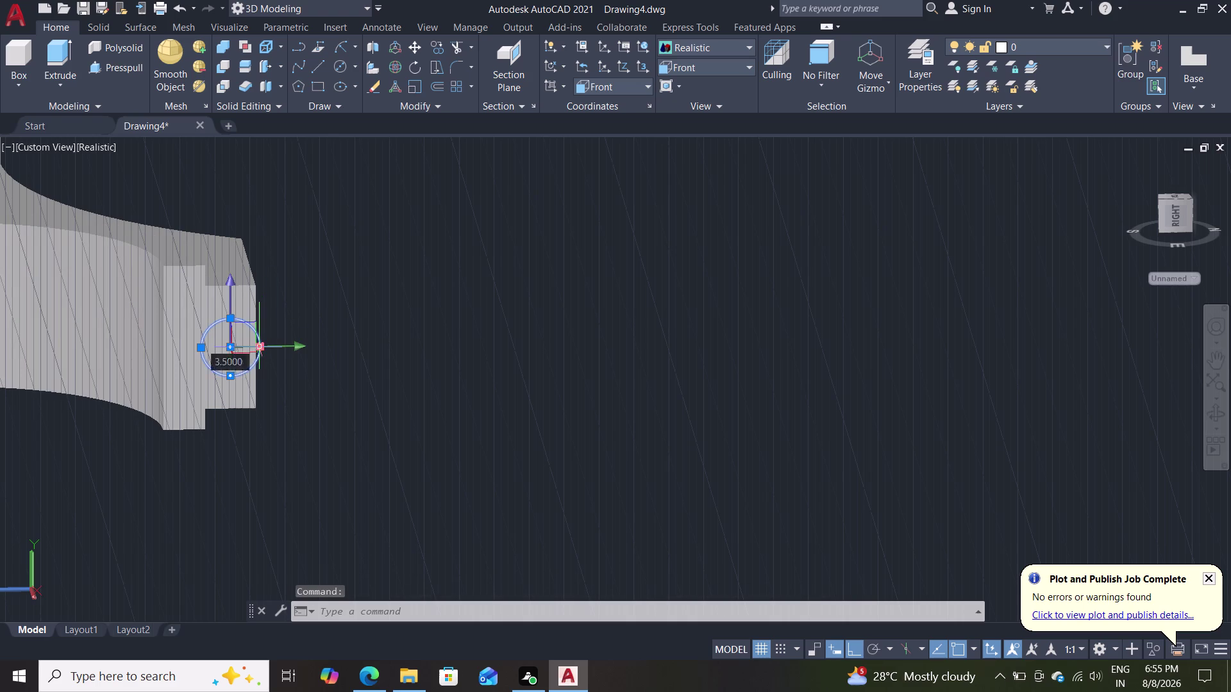
key(Delete)
key(c)
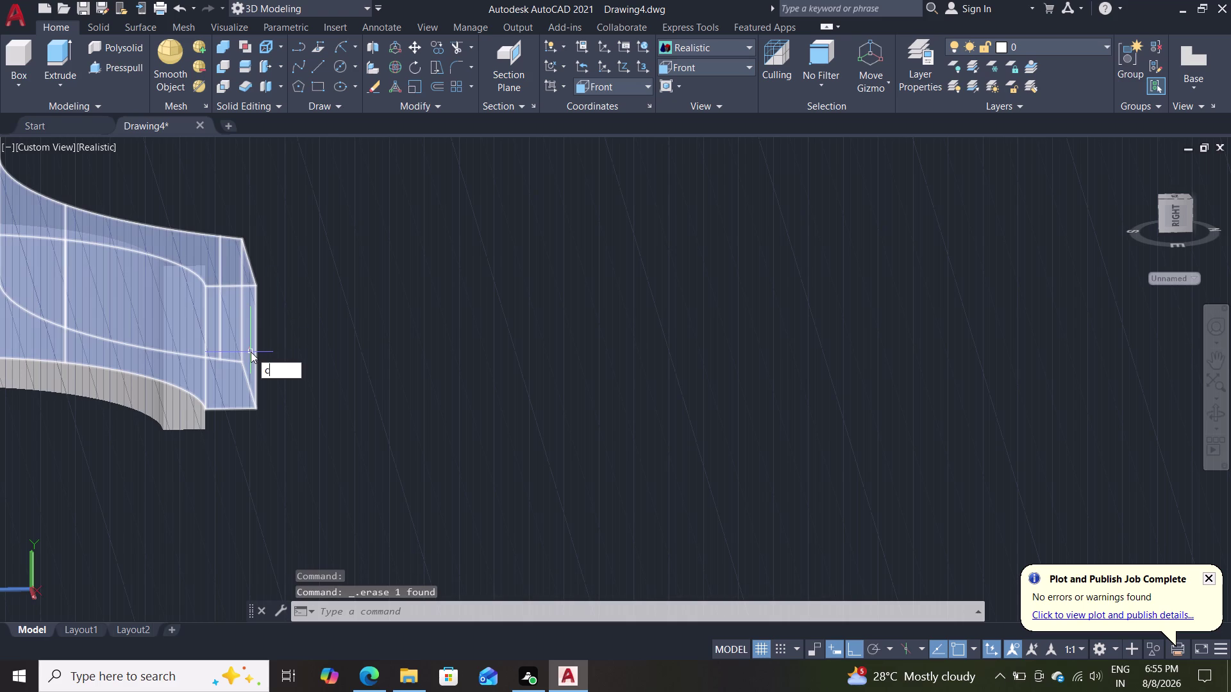
key(Return)
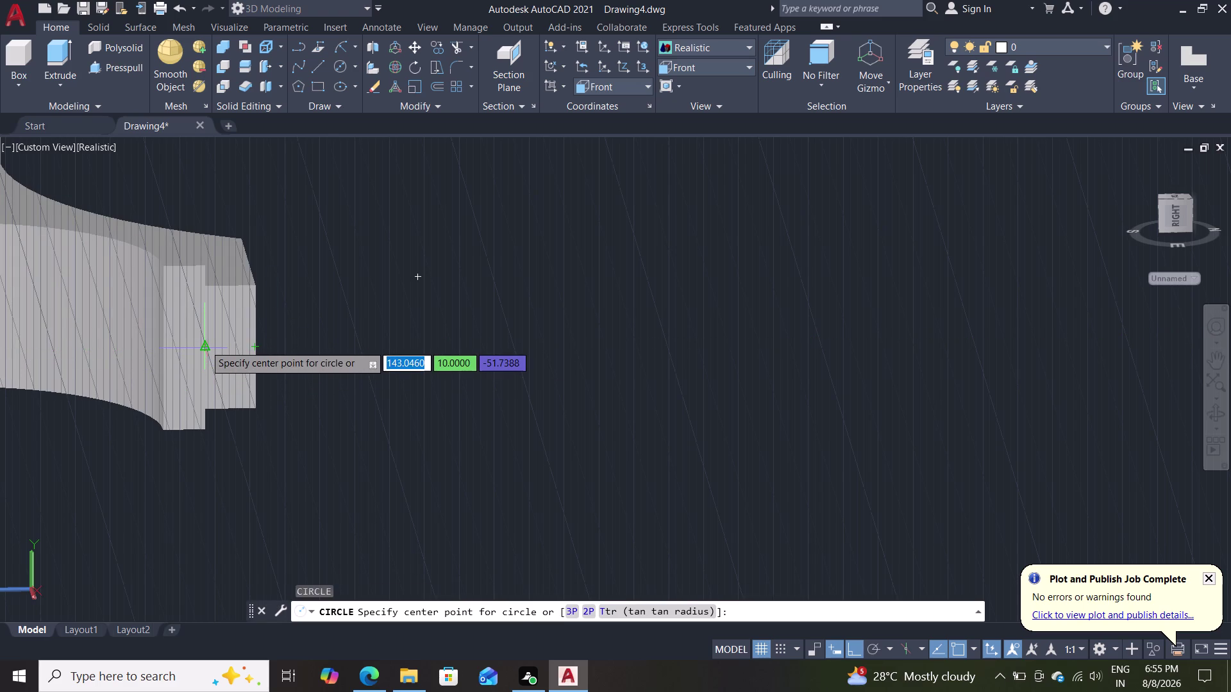
click(204, 345)
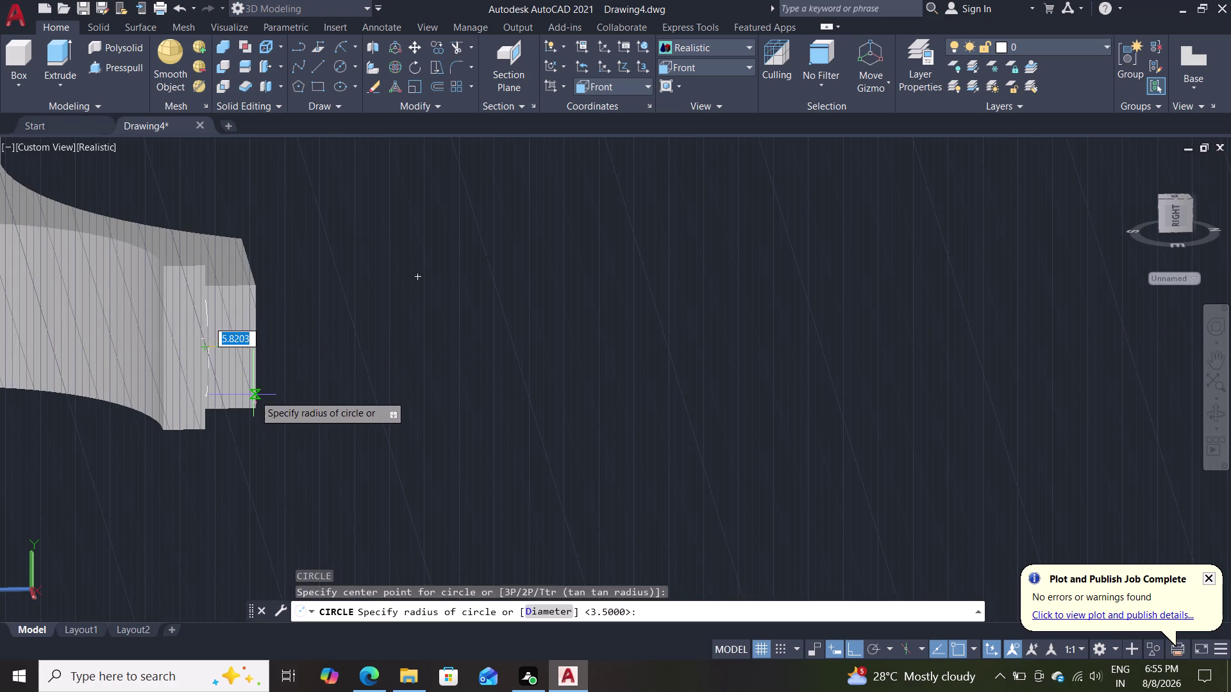
key(Escape)
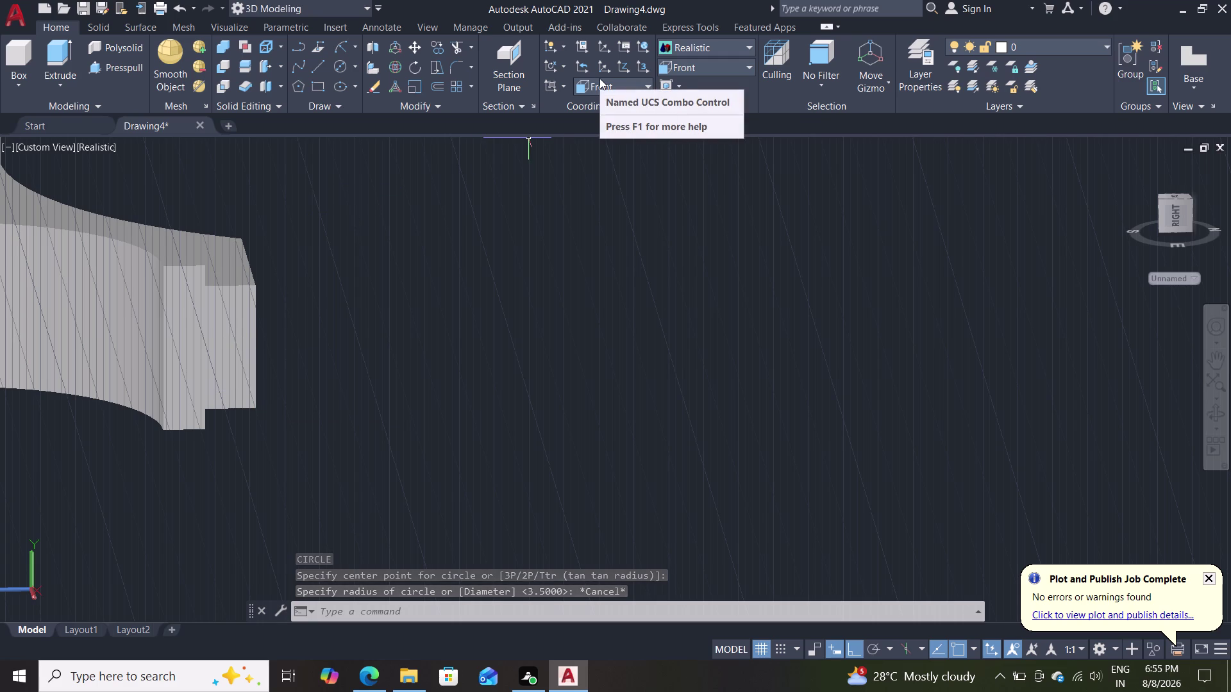
Set the UCS to Right, then draw and erase a mistaken radius-7 circle.
click(622, 85)
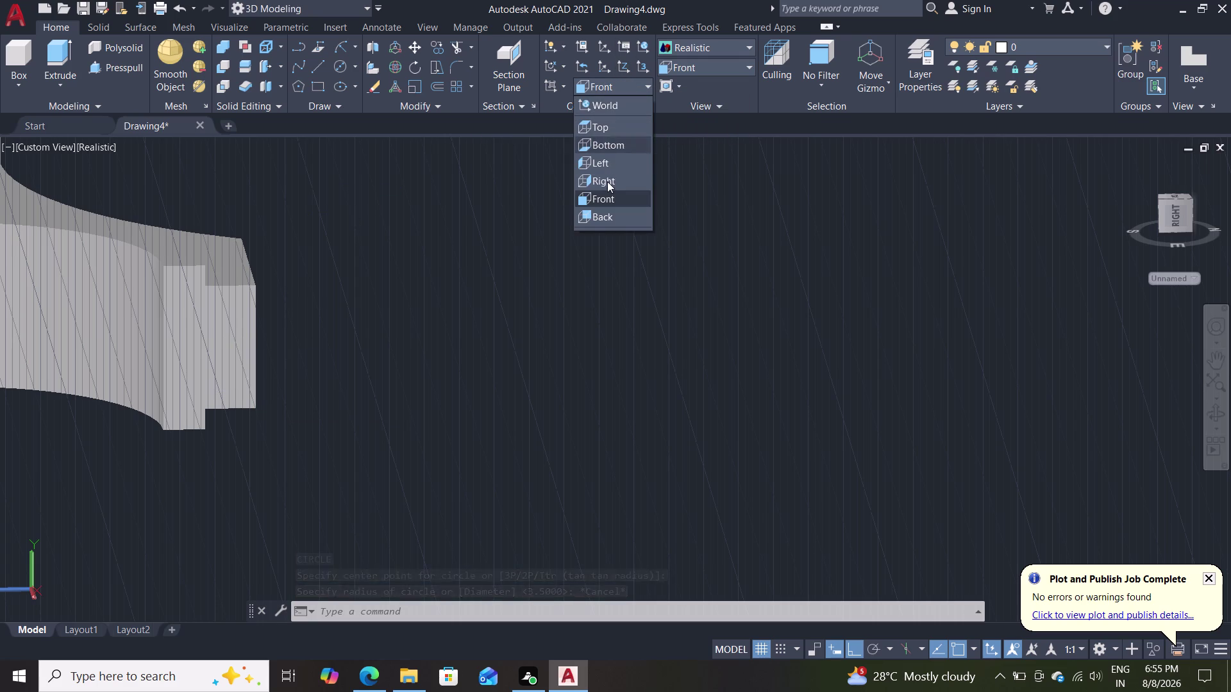
click(611, 178)
key(c)
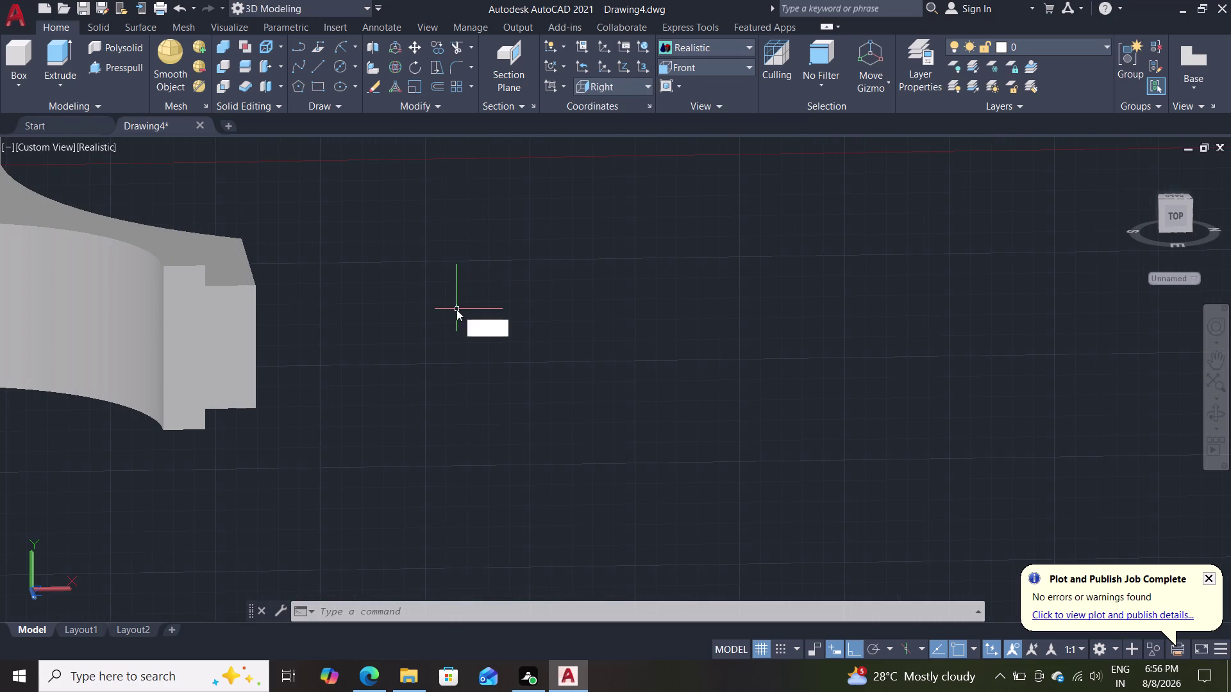
key(Return)
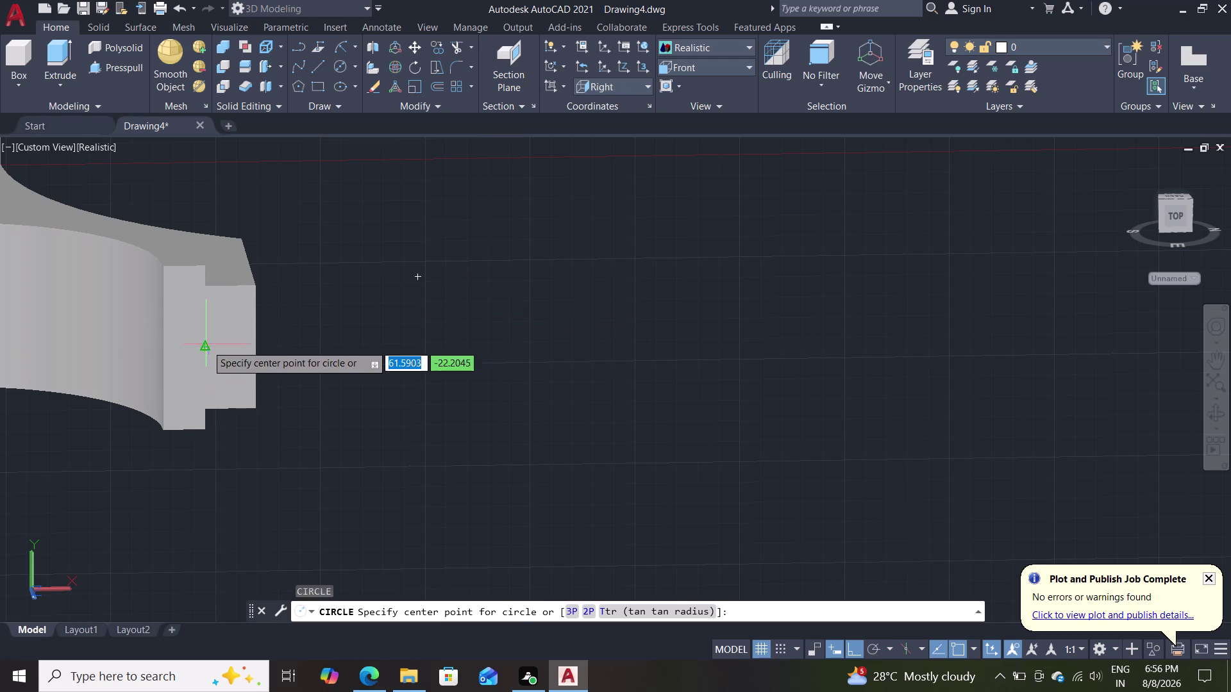
double_click(207, 345)
key(7)
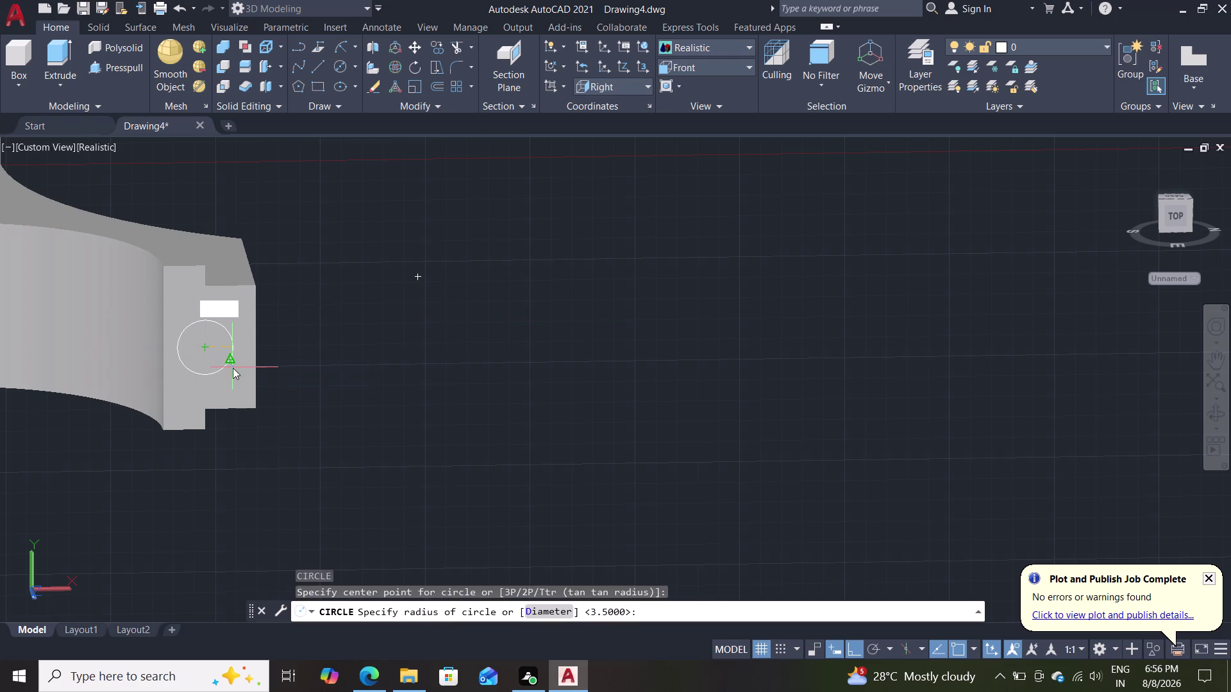
key(Return)
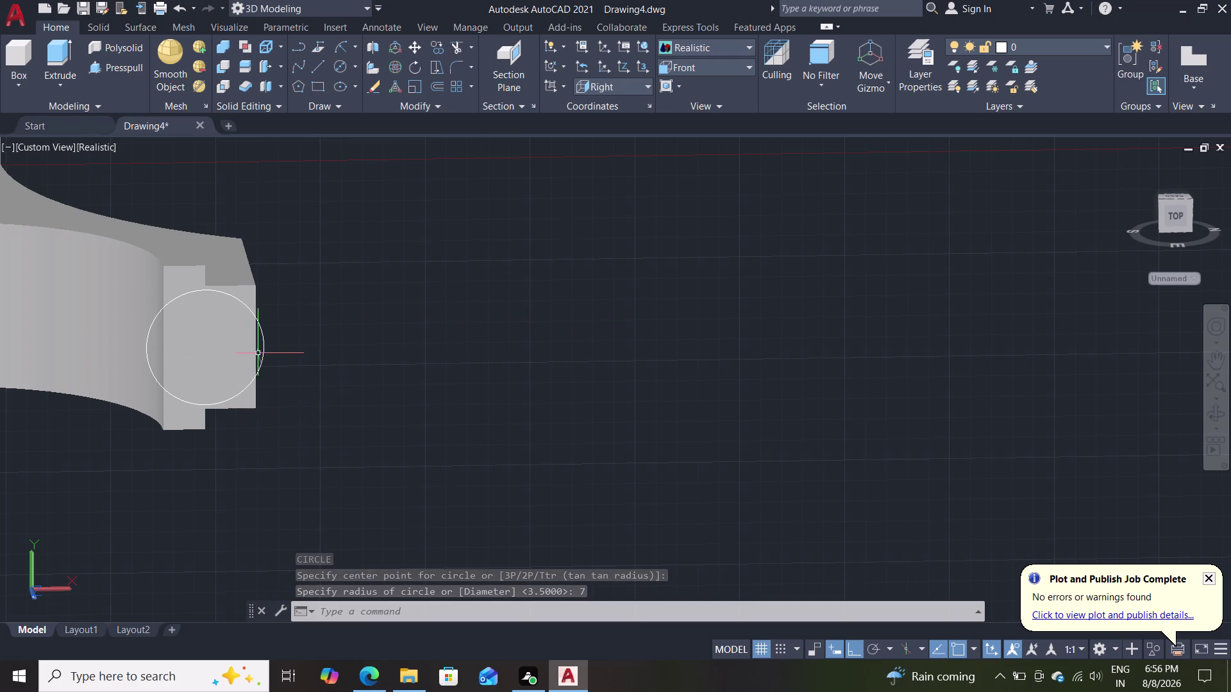
click(265, 346)
key(Delete)
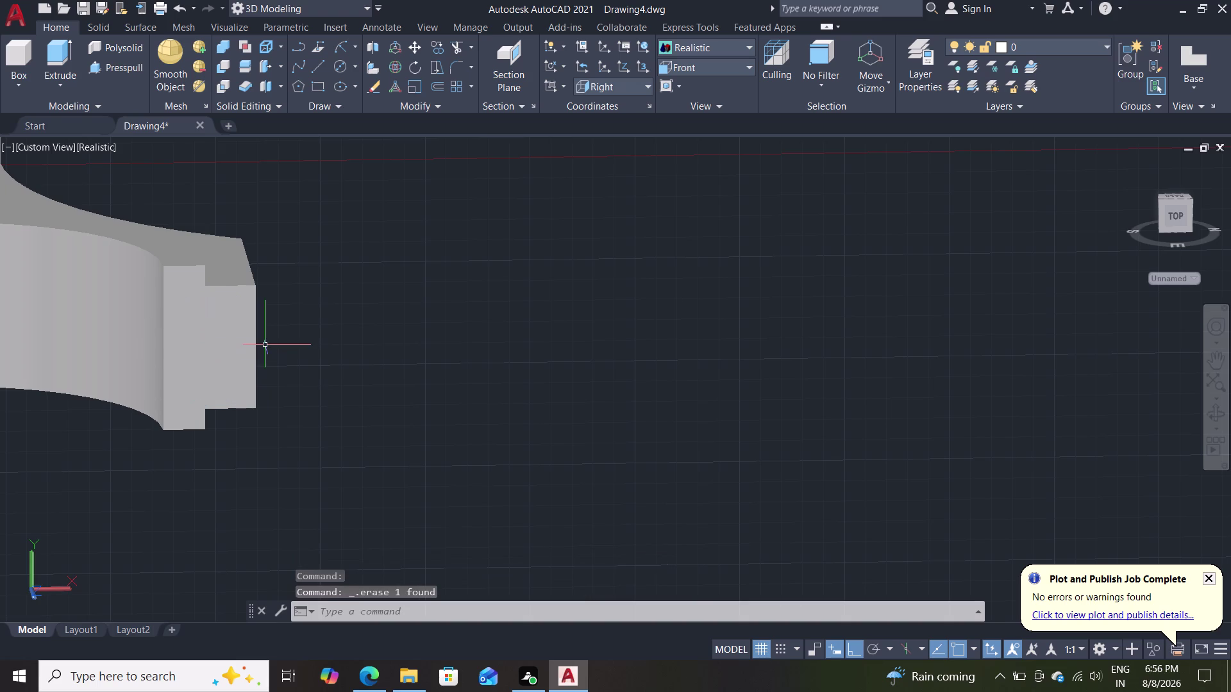
Draw a radius 3.5 bolt-hole circle on the first jaw pad.
key(c)
key(Return)
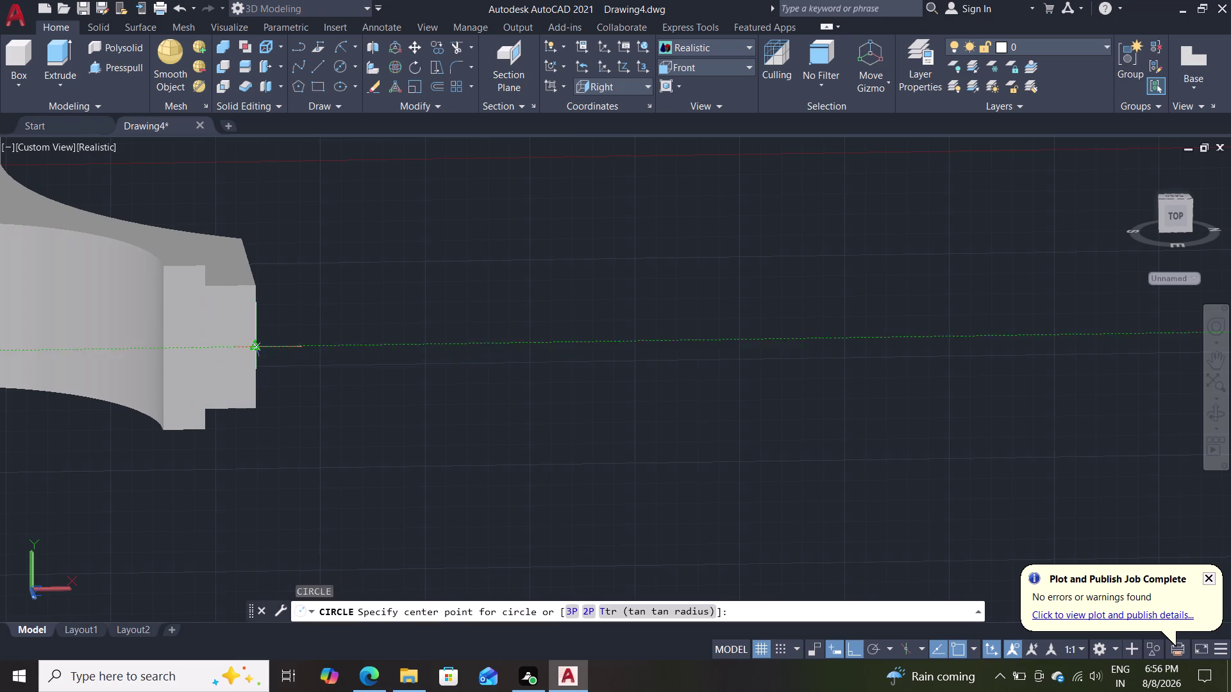
double_click(206, 348)
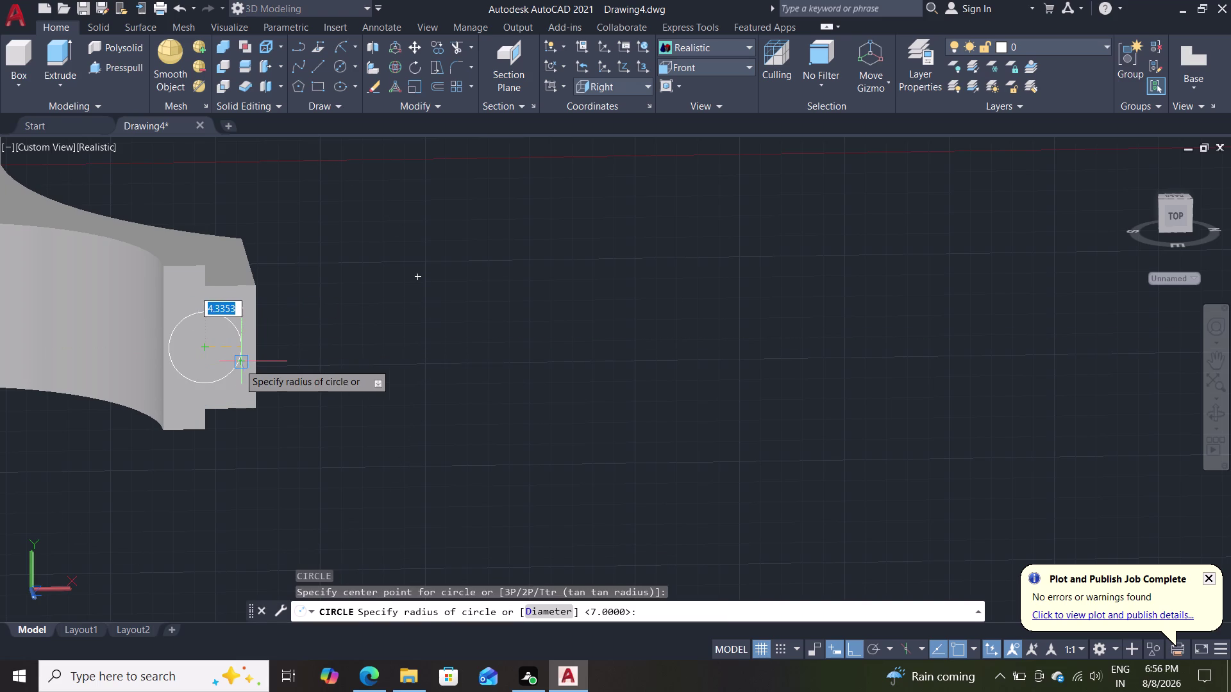
text(3.5)
key(Return)
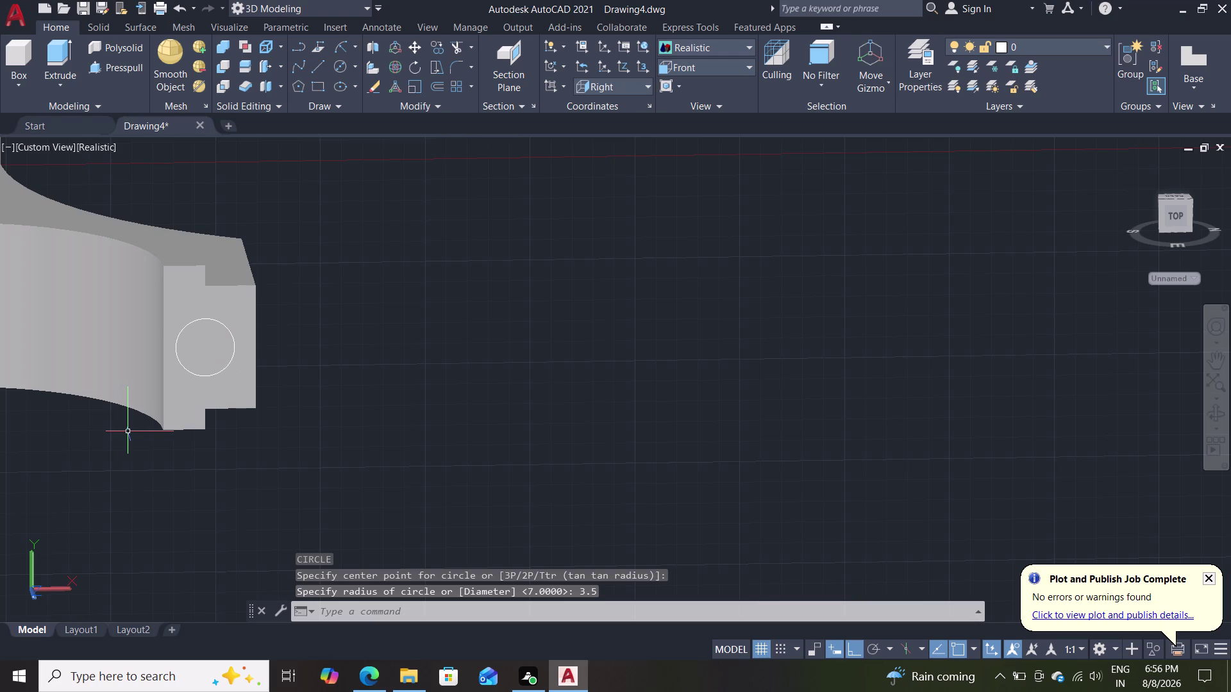
Bring both pads into view and draw a second radius 3.5 circle on the left pad.
scroll(down, 3)
middle_drag(89, 455, 170, 434)
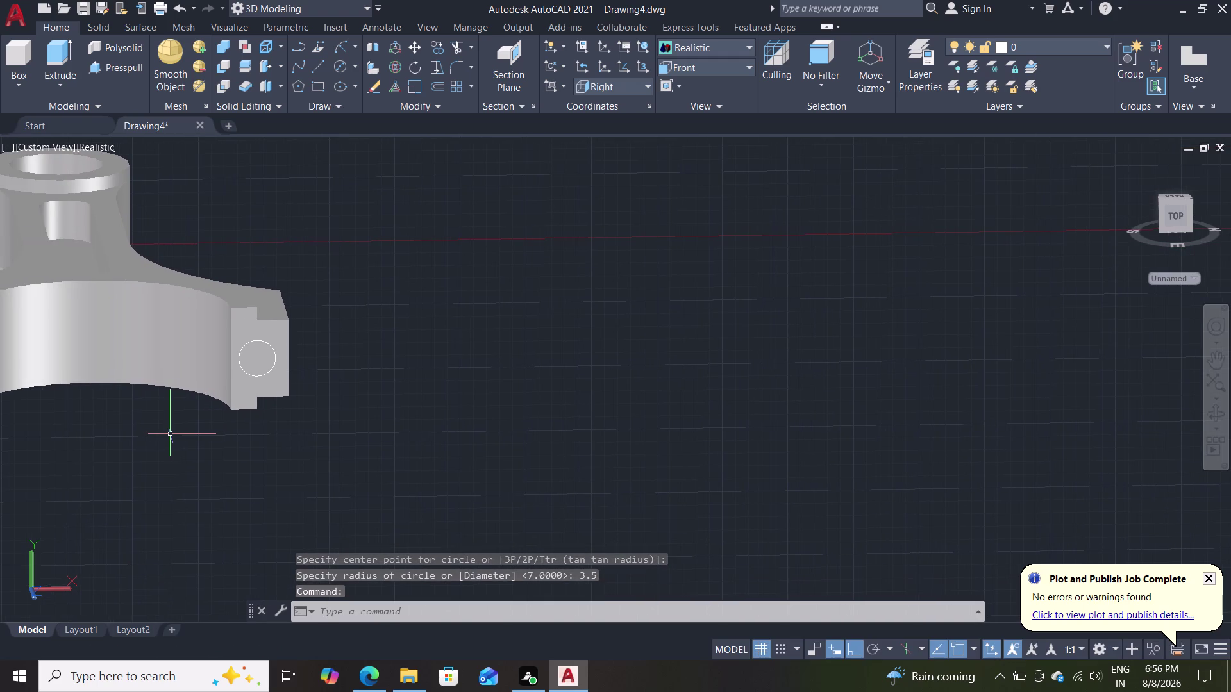
scroll(down, 3)
middle_drag(123, 451, 124, 450)
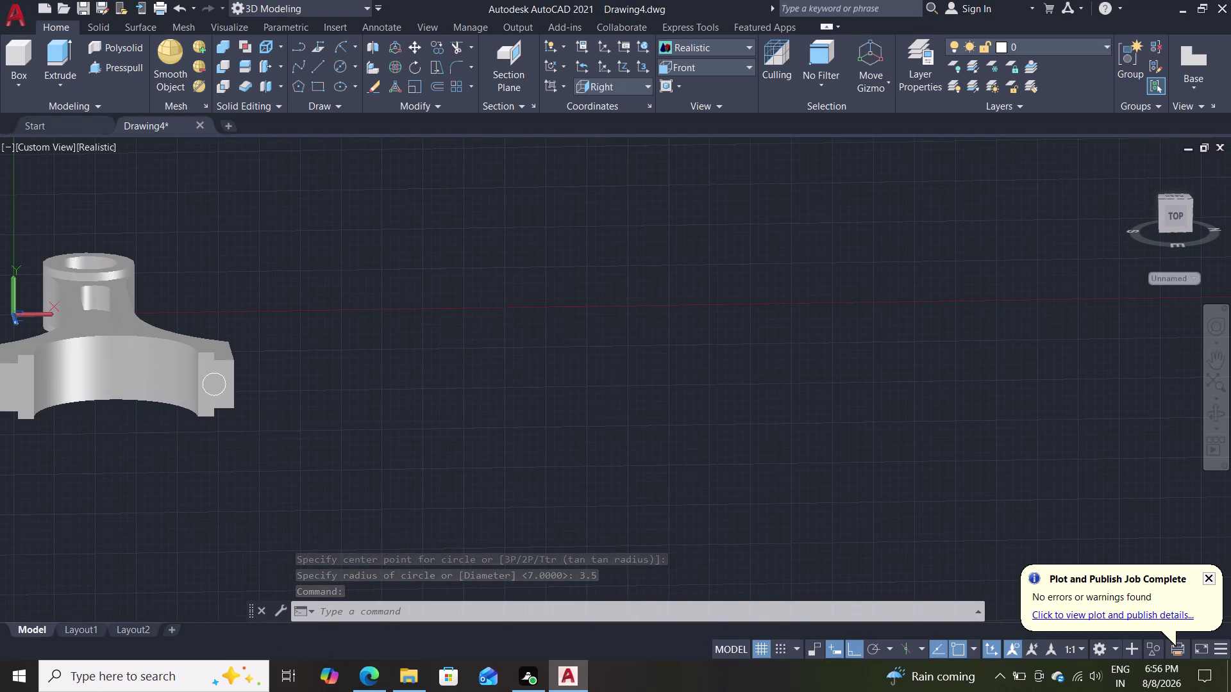
middle_drag(125, 451, 377, 469)
scroll(up, 3)
key(c)
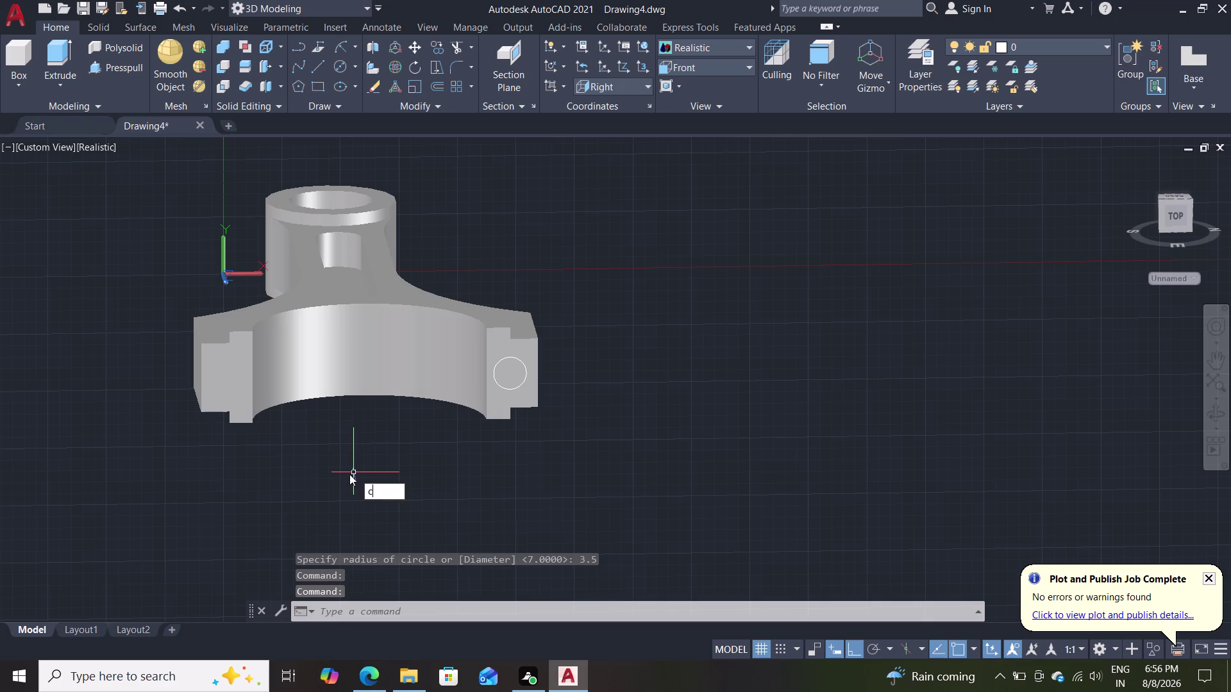
key(Return)
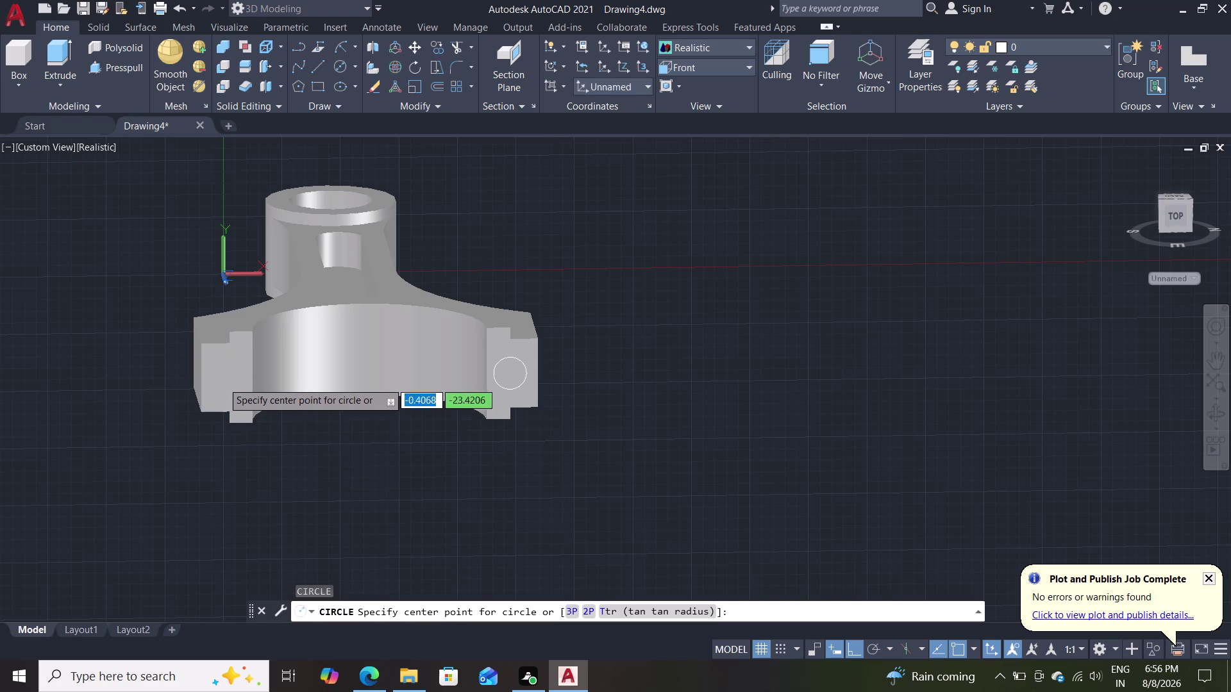
click(230, 379)
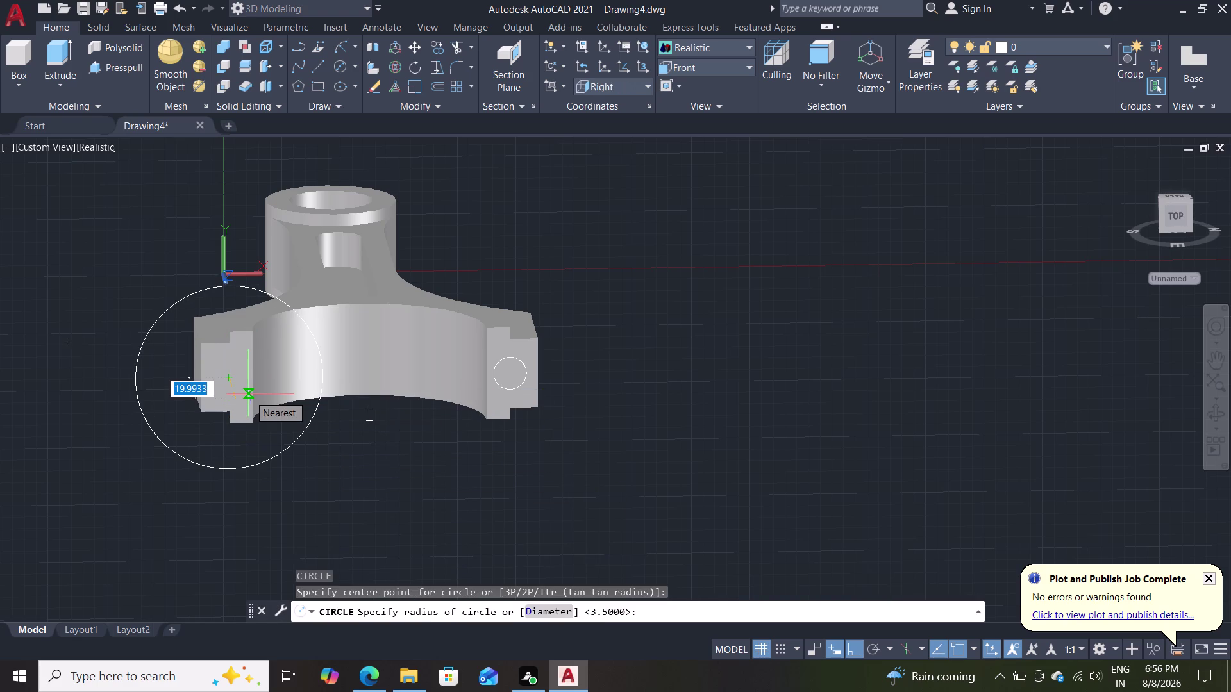
text(3.5)
key(Return)
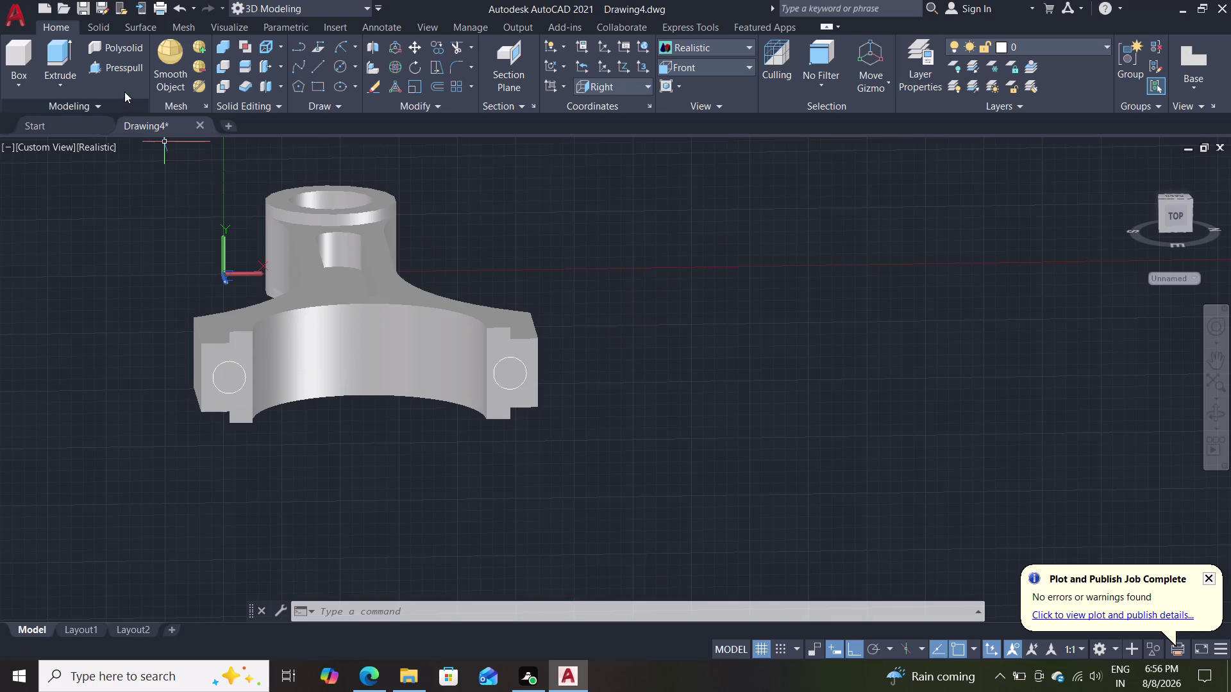
Press-pull the left pad's bolt-hole circle, then undo the stray outward cylinder.
click(122, 70)
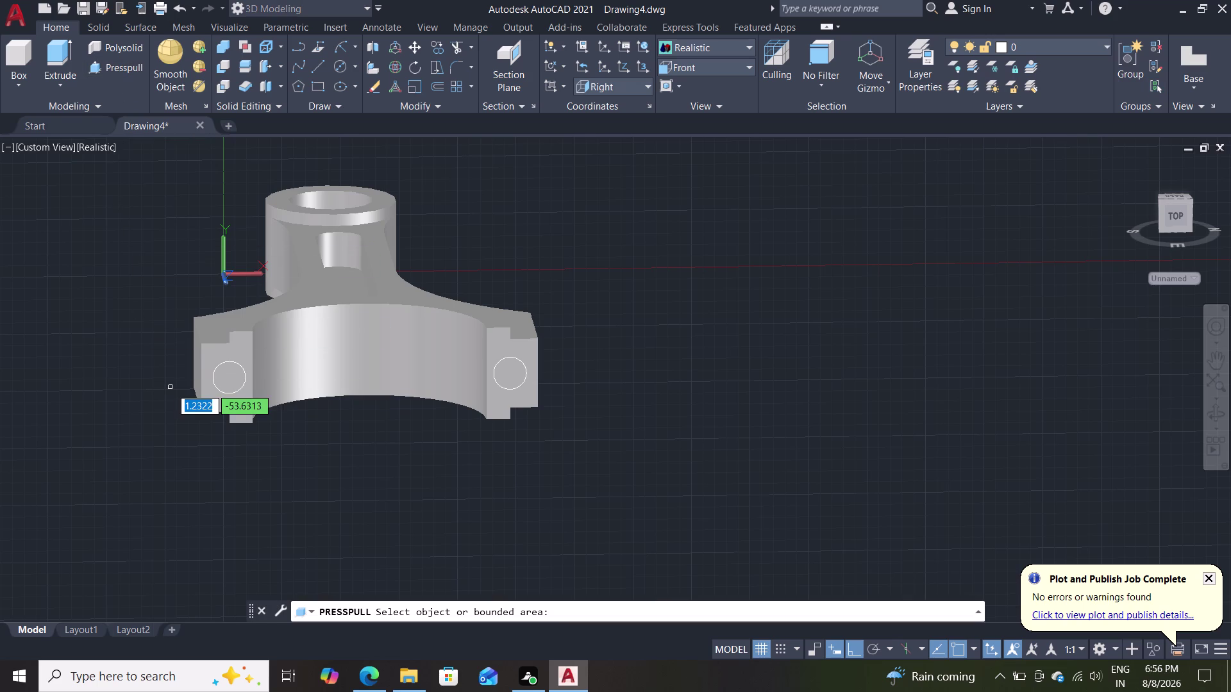
click(227, 379)
click(243, 368)
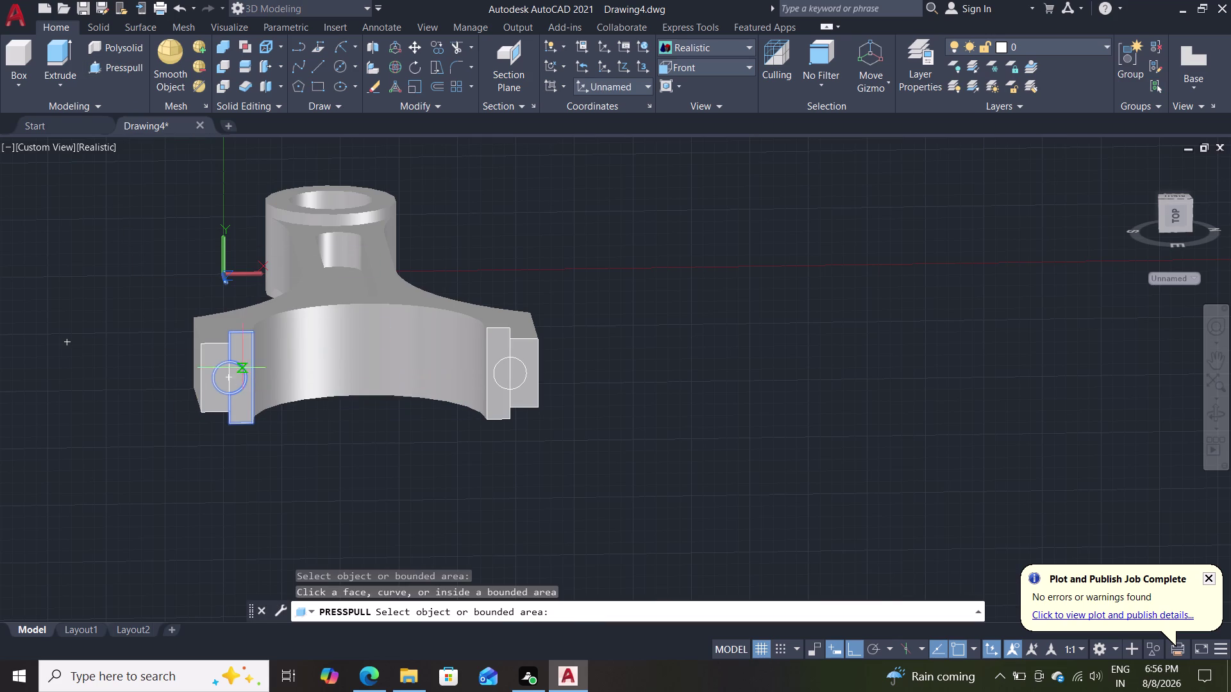
click(136, 279)
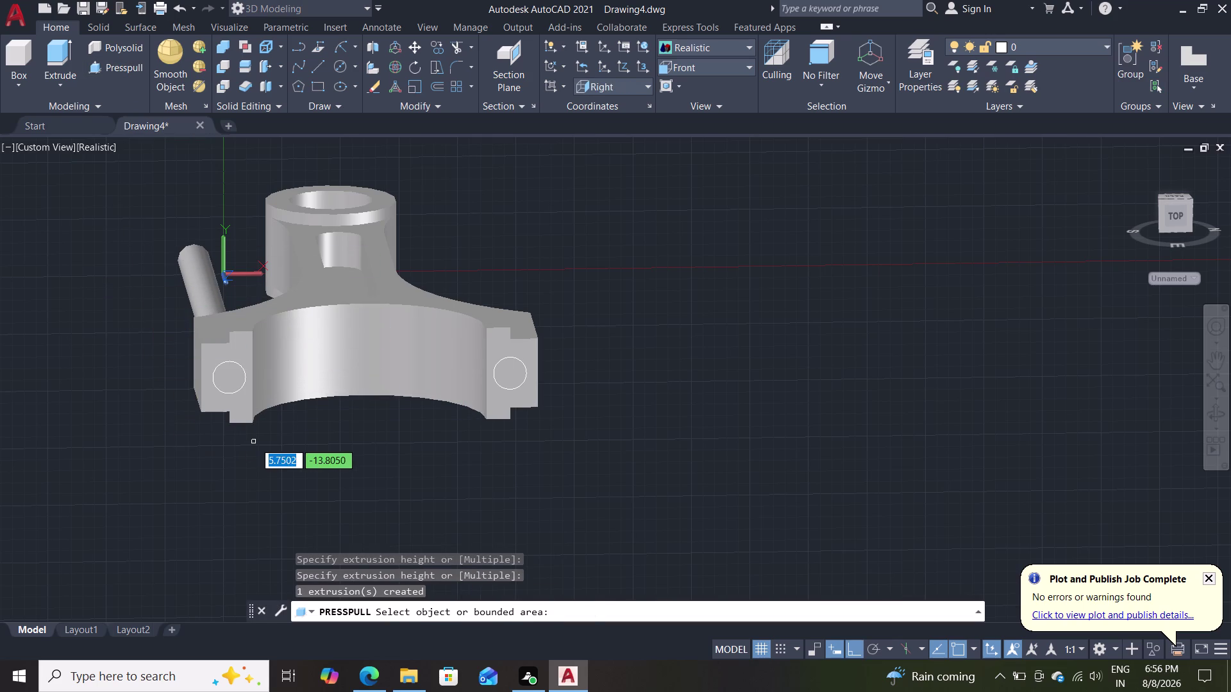
key(ctrl+z)
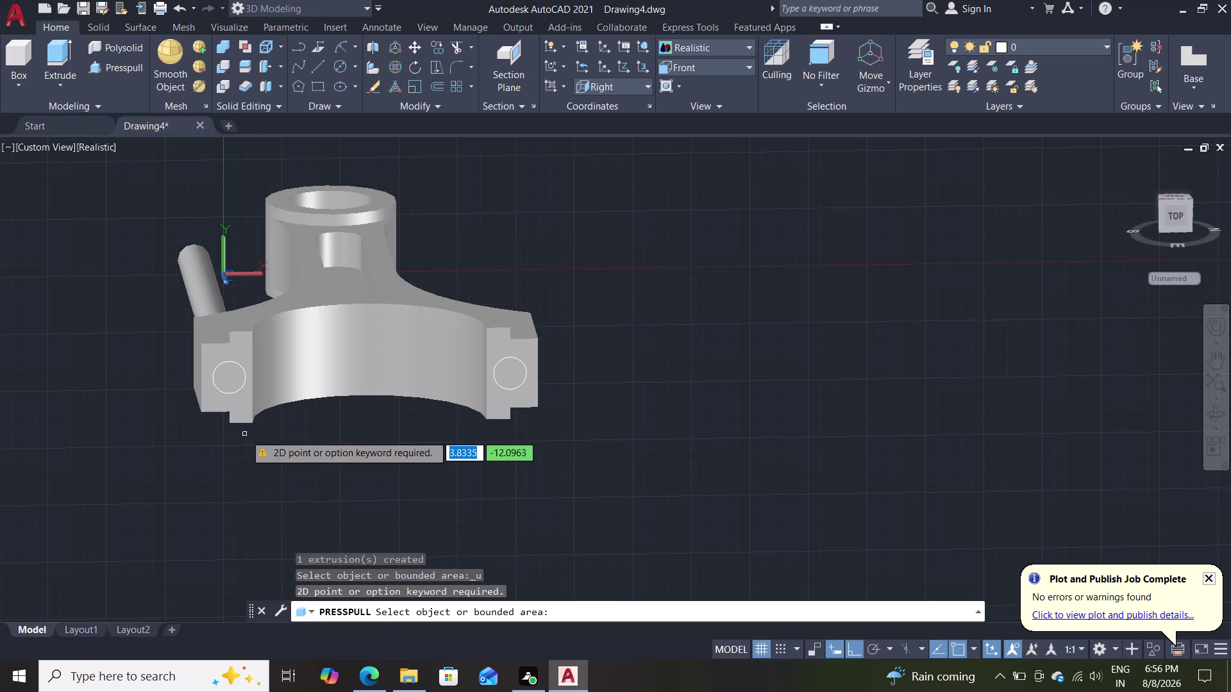
key(Escape)
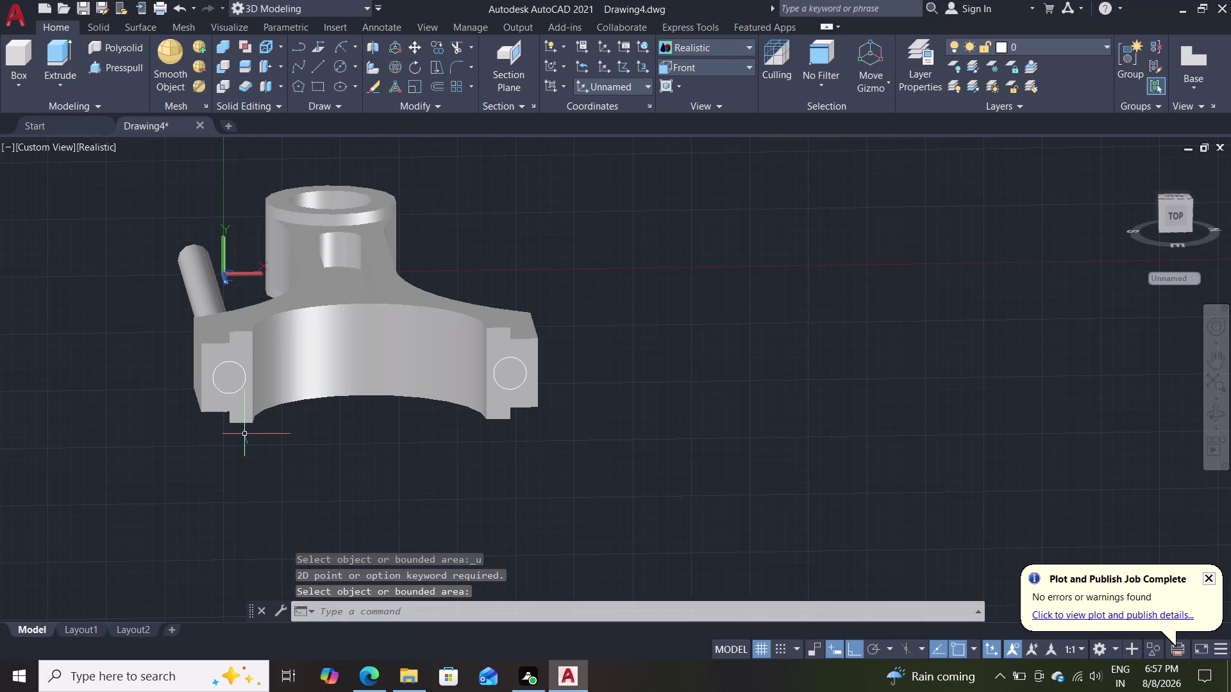
key(ctrl+z)
double_click(94, 72)
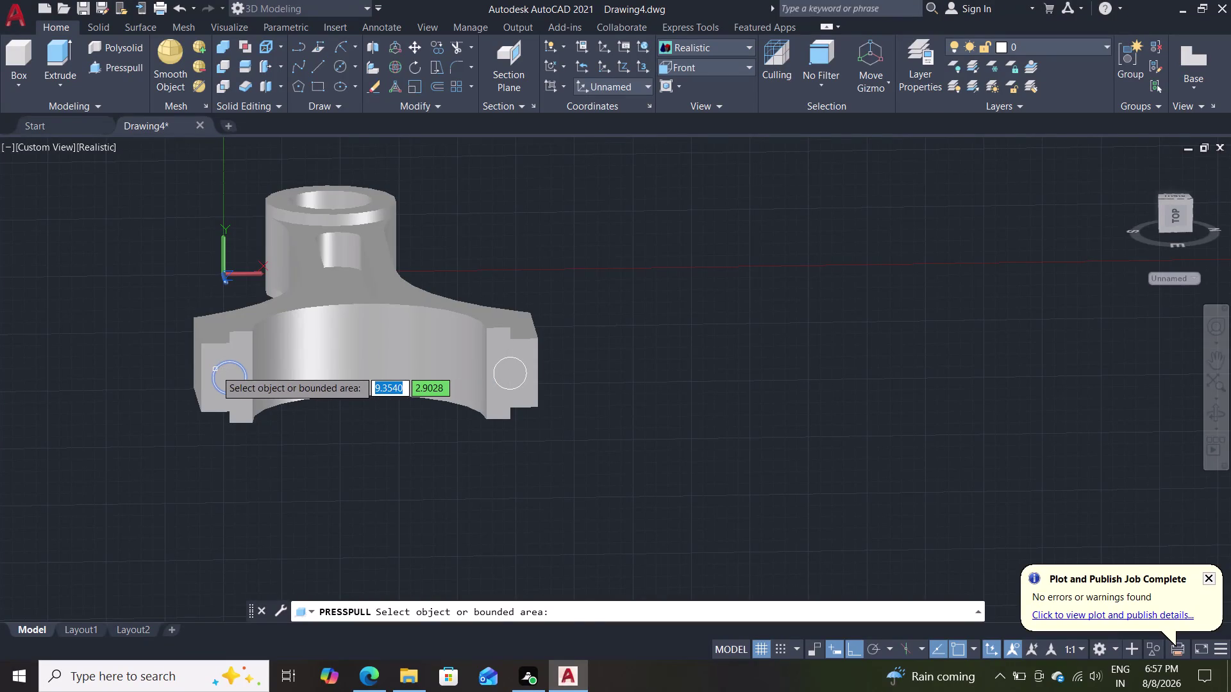
Push the left bolt-hole circle into the pad and orbit to check the hole.
click(216, 370)
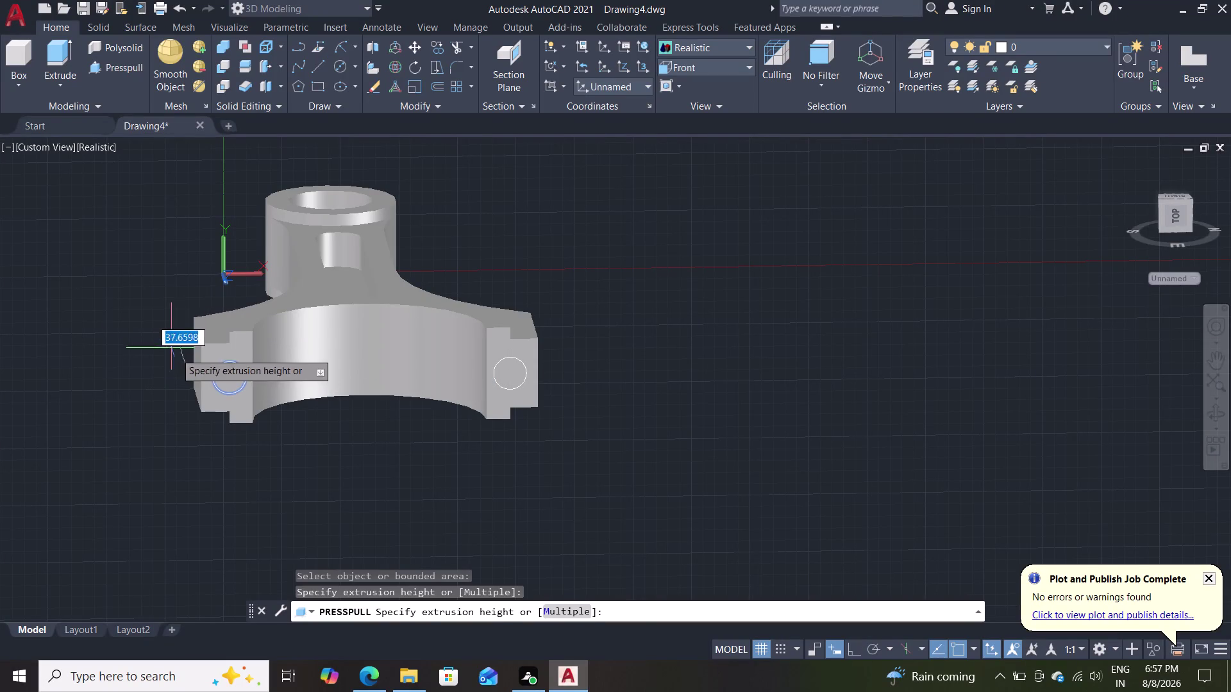
double_click(183, 362)
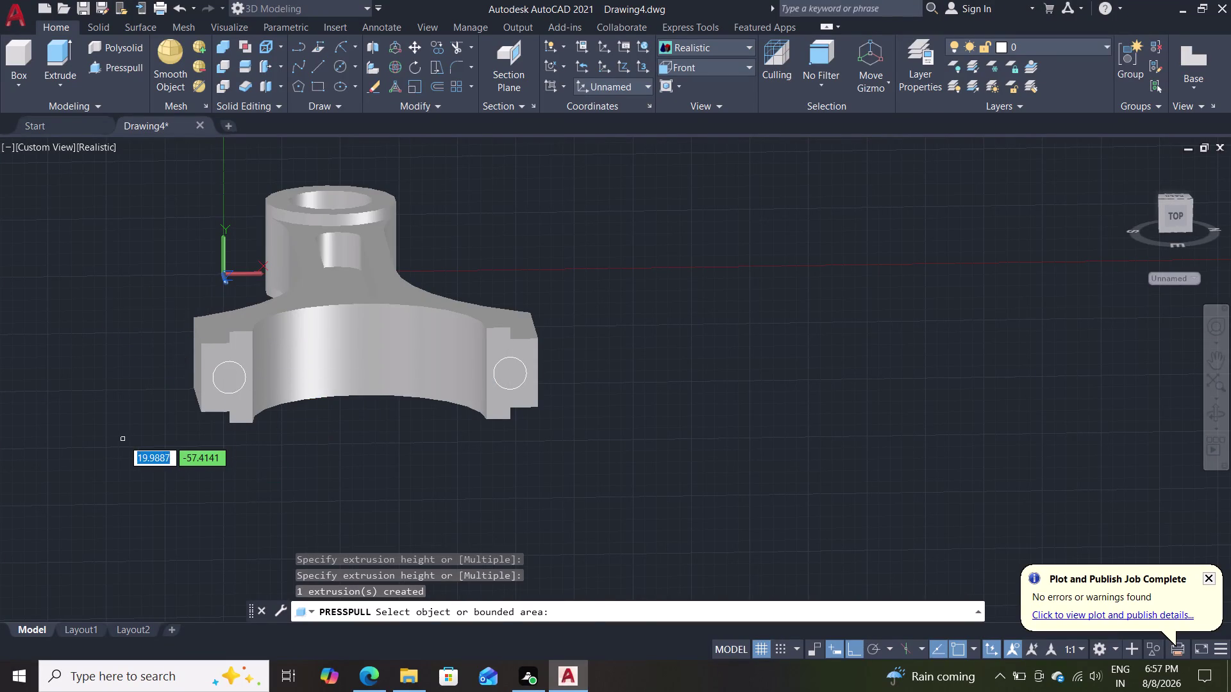
middle_drag(123, 439, 292, 472)
middle_drag(357, 433, 357, 432)
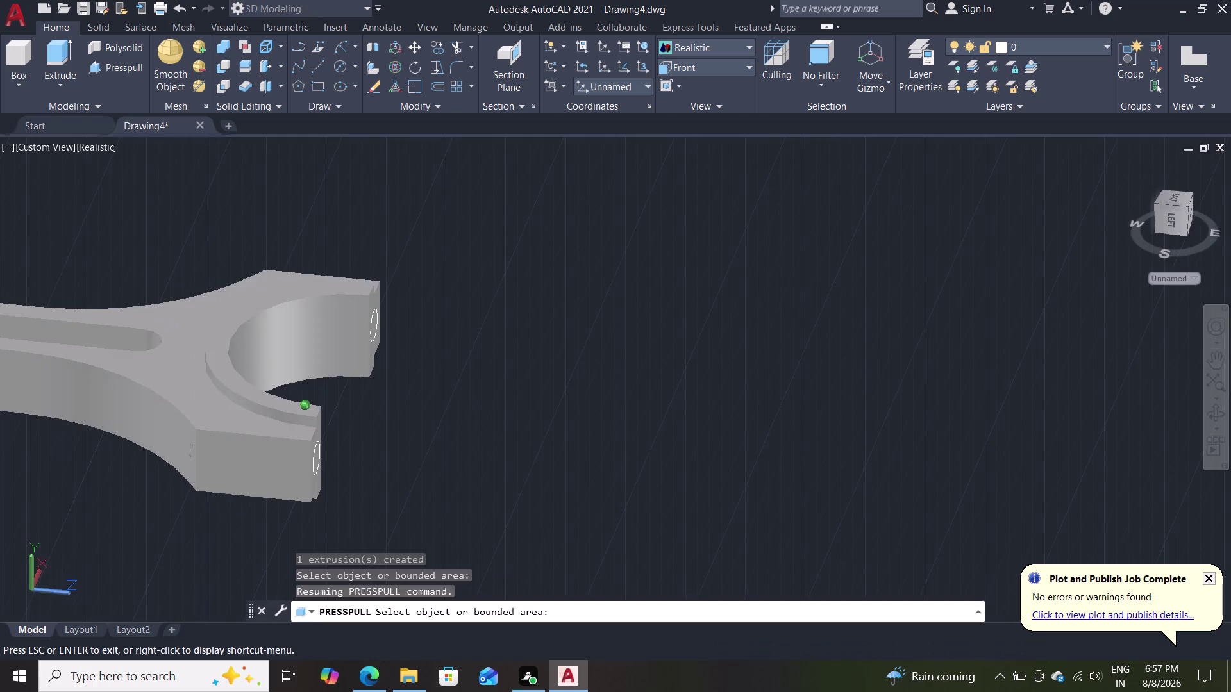
middle_drag(357, 433, 395, 416)
scroll(up, 3)
middle_drag(407, 421, 462, 416)
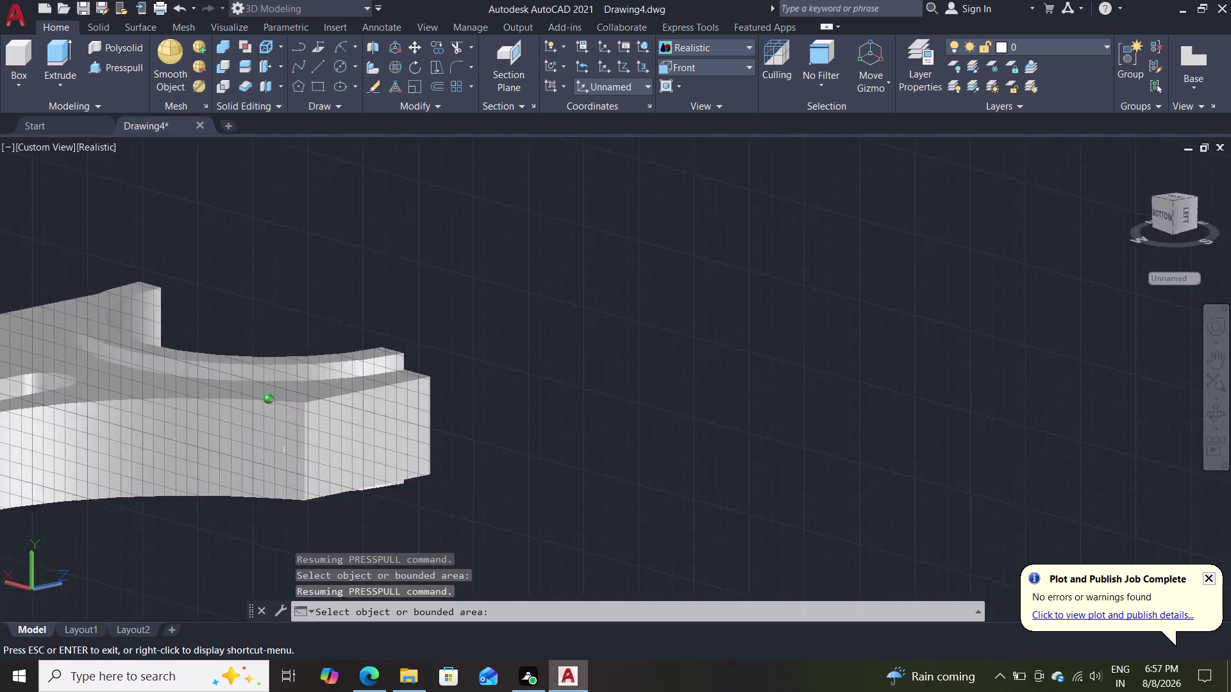
middle_drag(462, 415, 322, 399)
middle_click(321, 399)
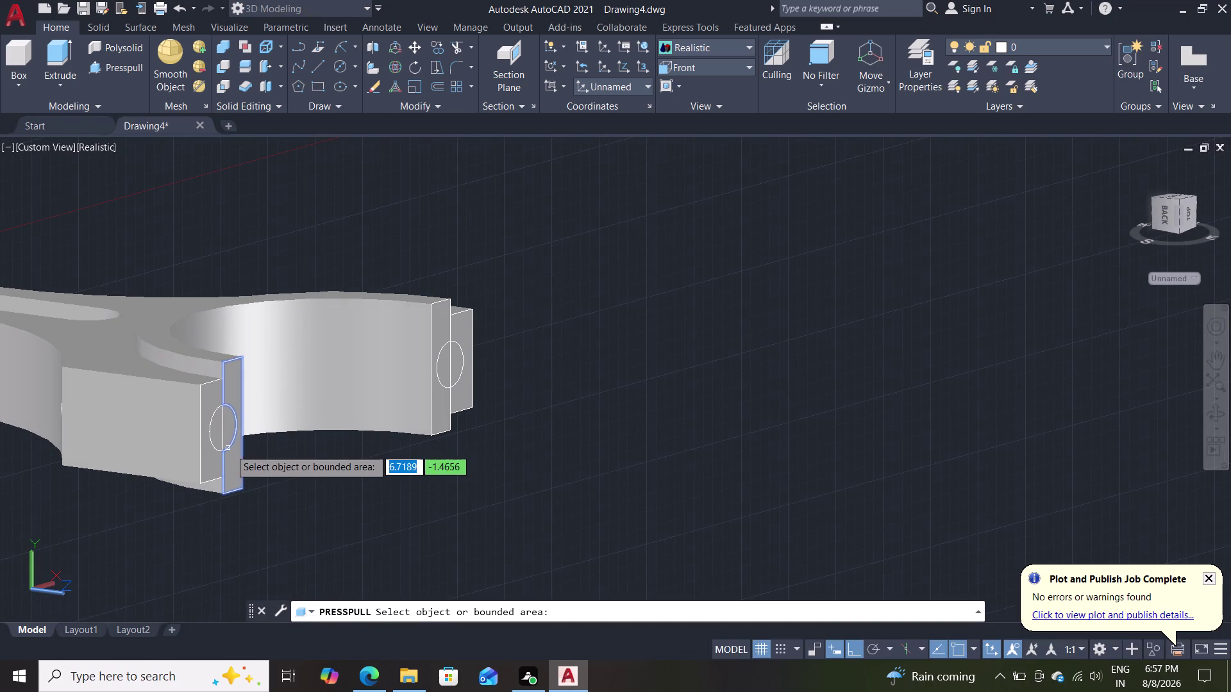
Pick the far pad's bolt-hole circle, then cancel that press-pull and undo.
click(231, 449)
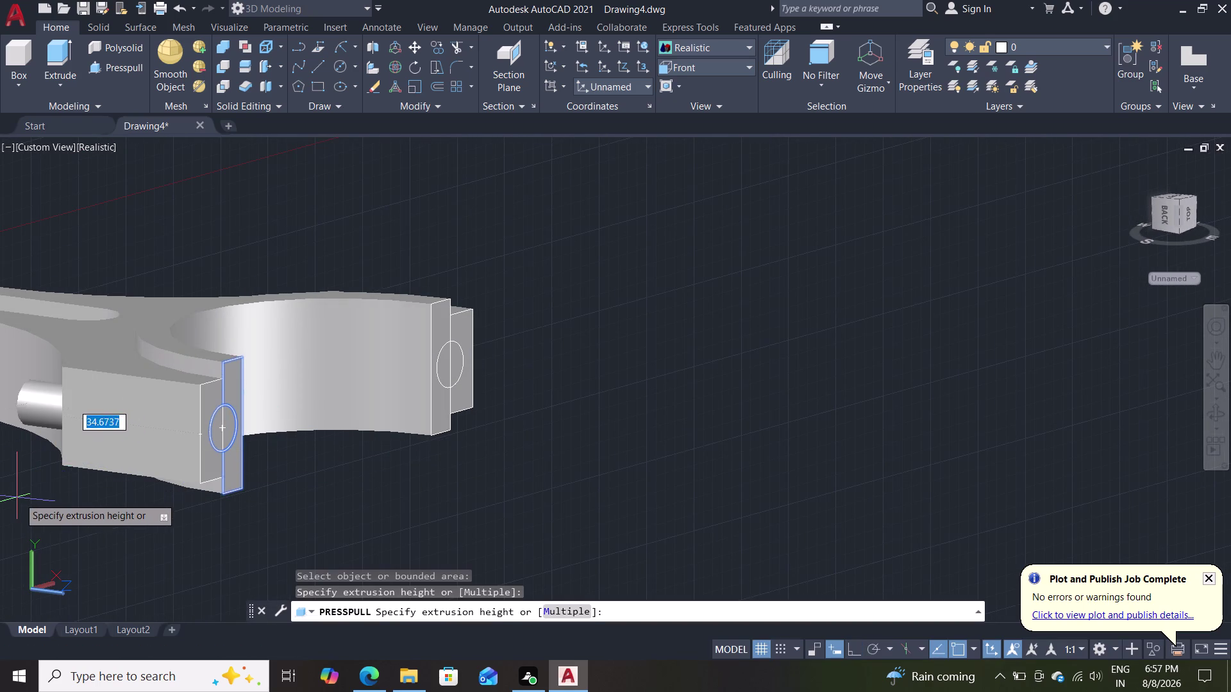
middle_drag(52, 507, 195, 531)
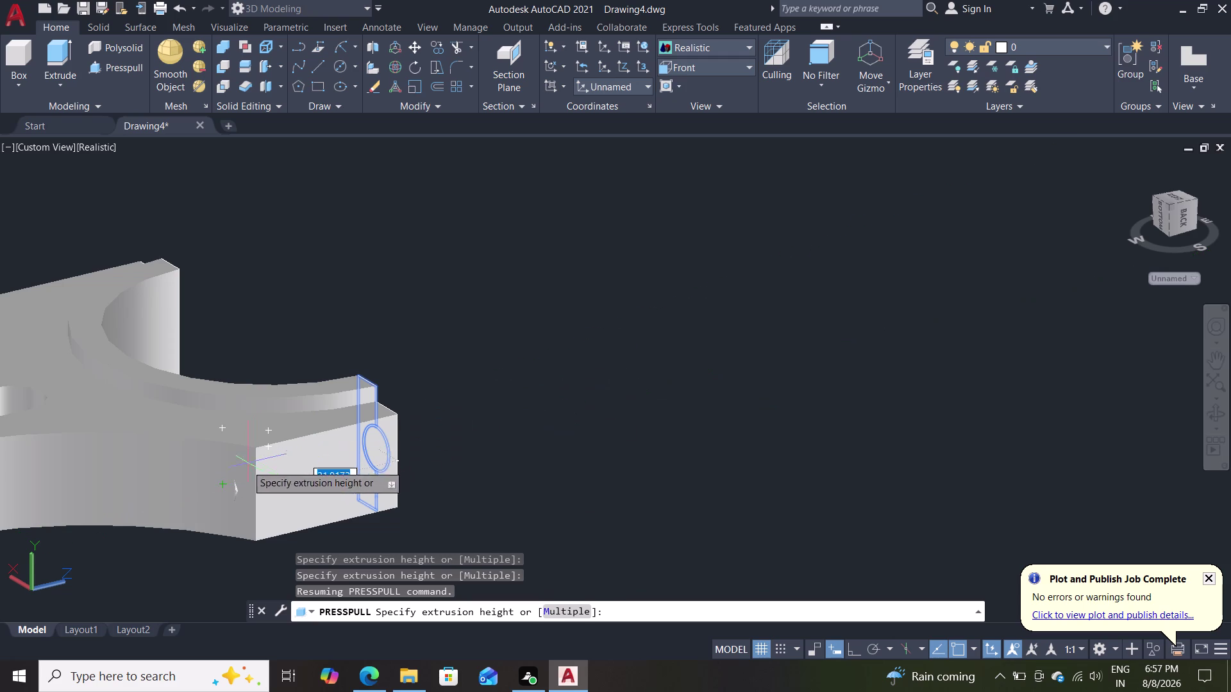
key(Escape)
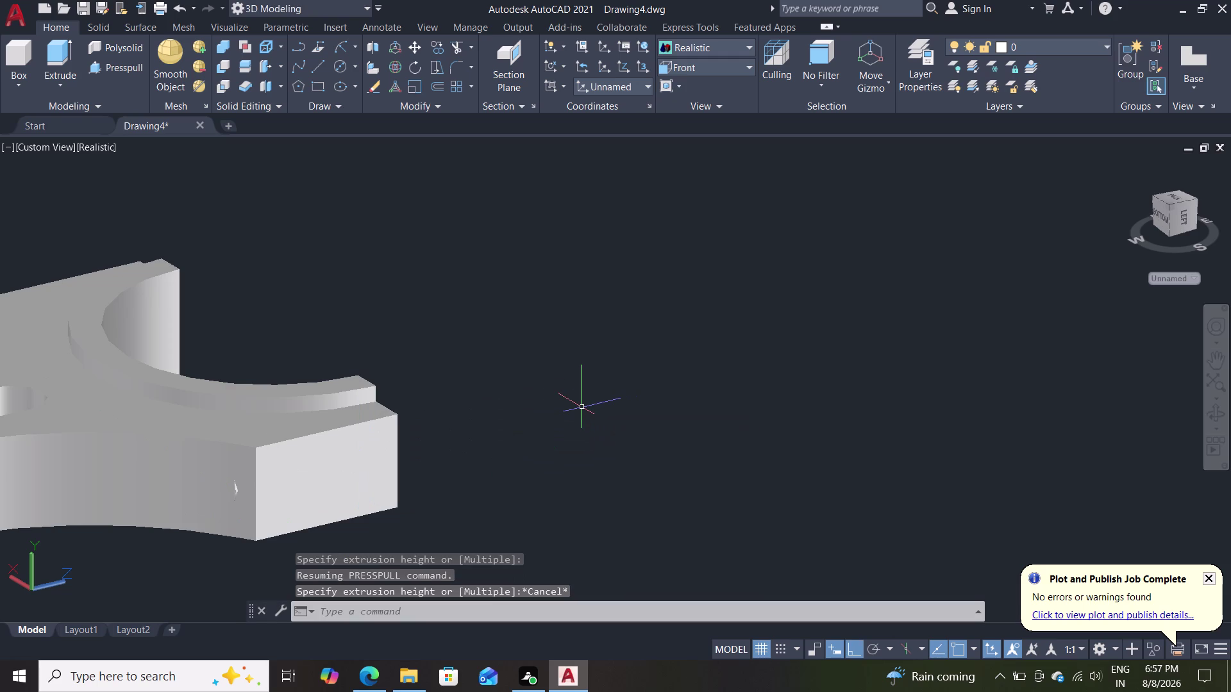
key(ctrl+z)
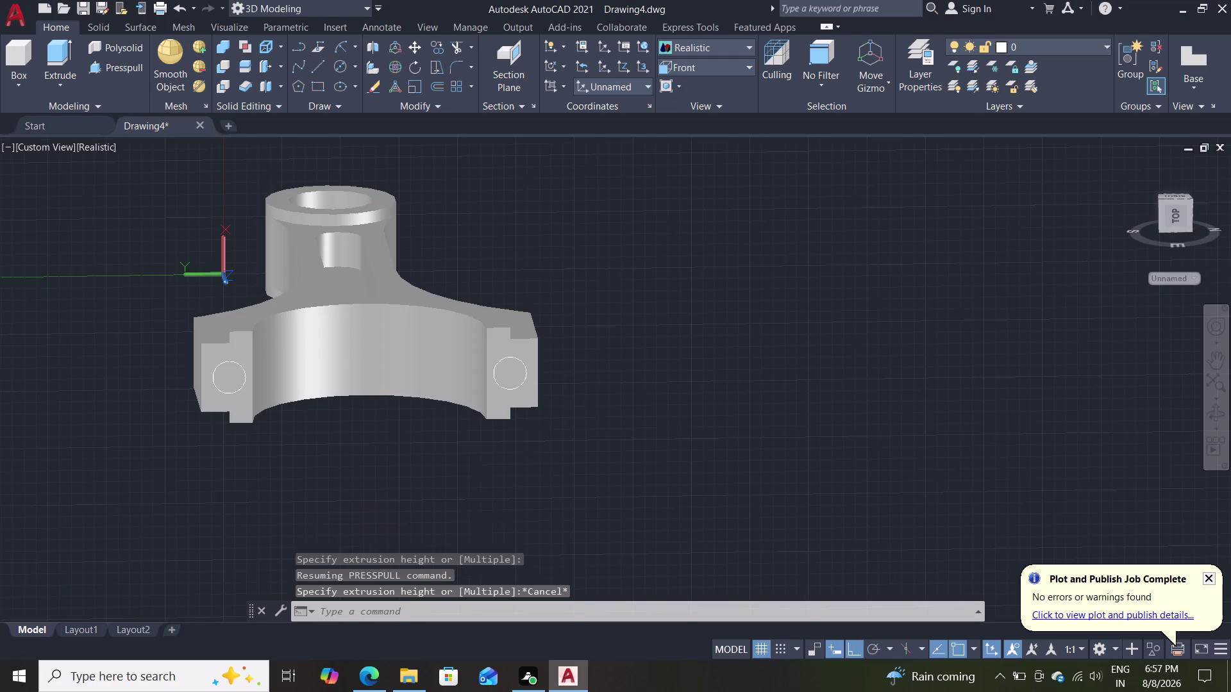
Undo the earlier press-pull operations.
key(ctrl+z)
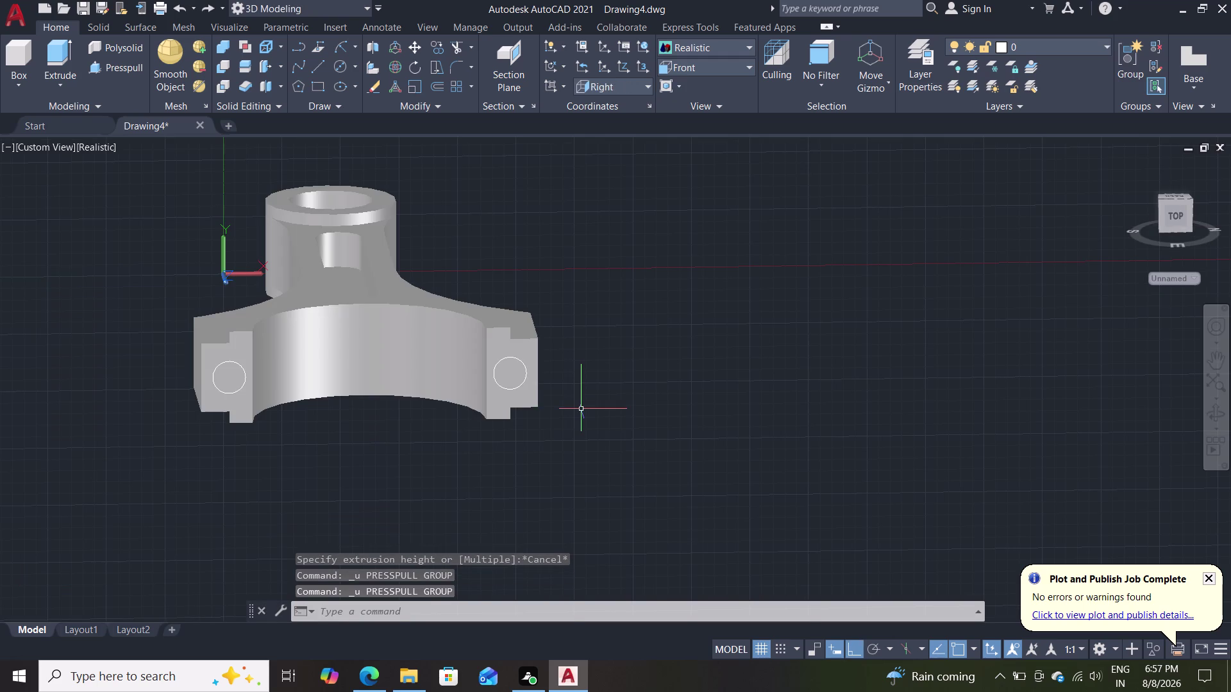
key(ctrl+z)
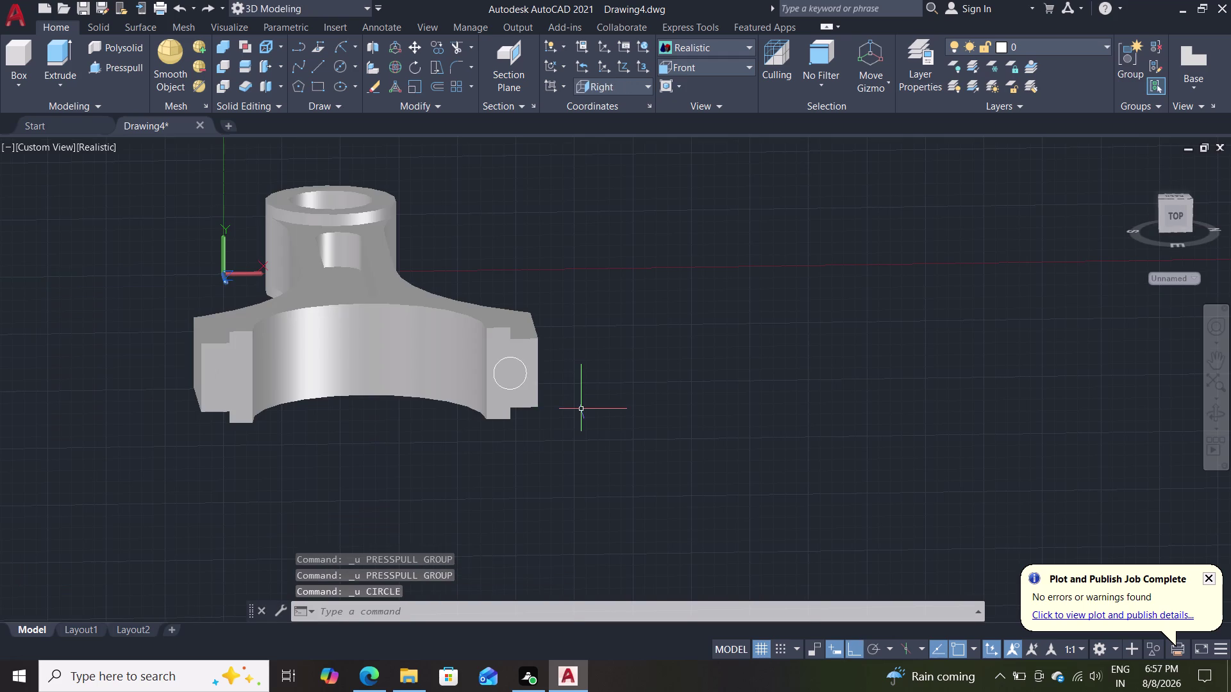
key(ctrl+x)
key(Escape)
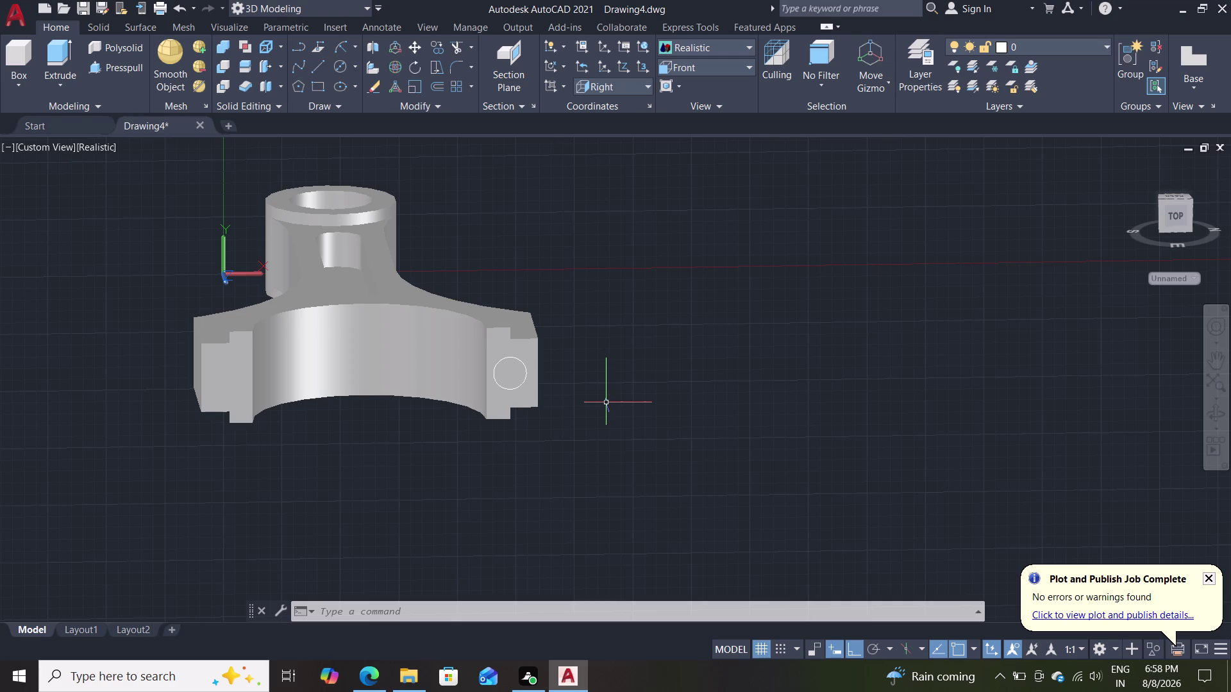
Draw a radius 3.5 circle centred on the left jaw pad face.
key(c)
key(Return)
click(229, 379)
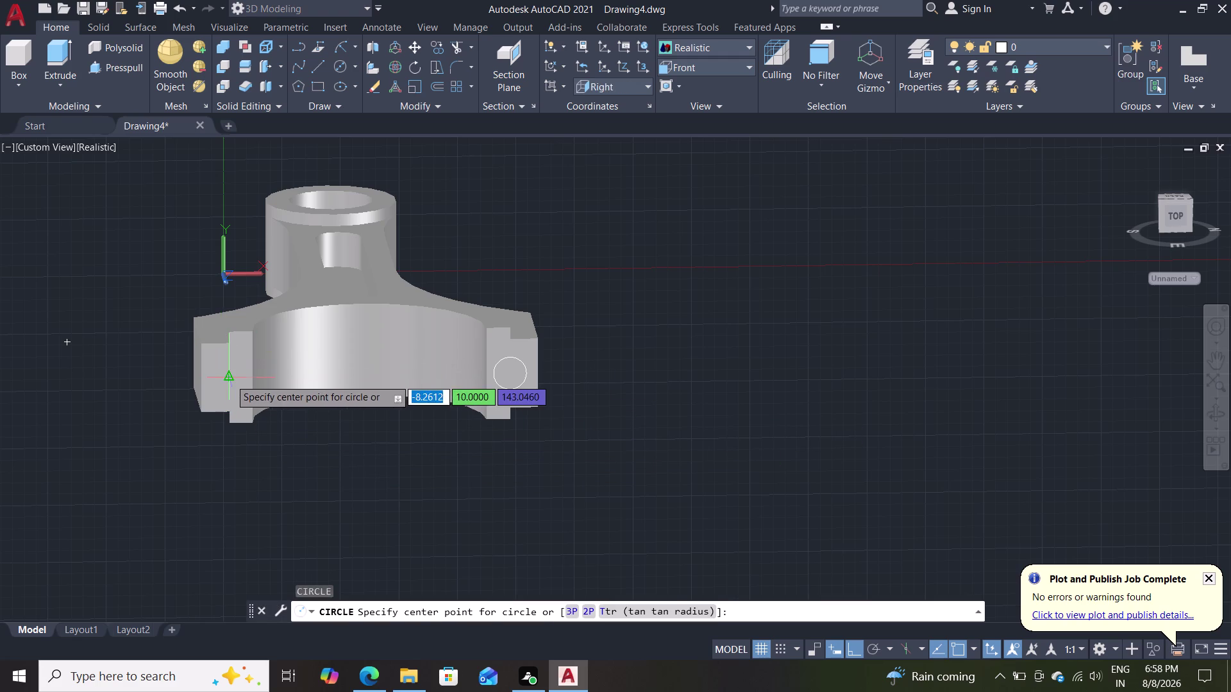
text(3.5)
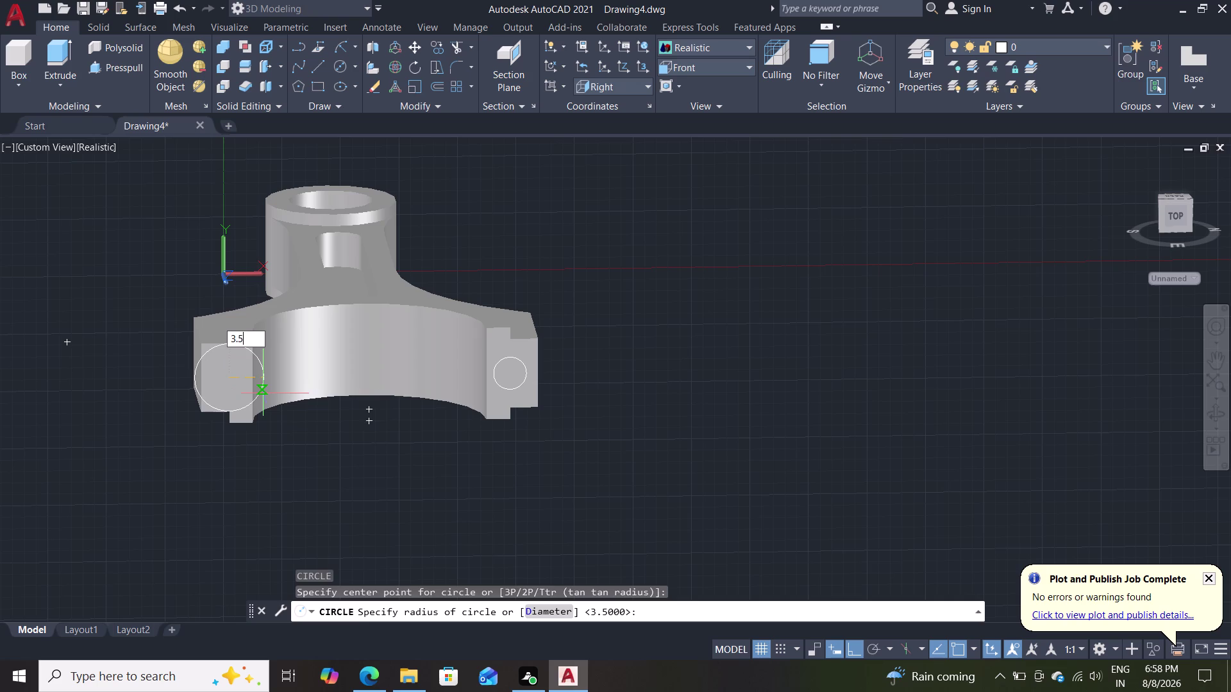
key(Return)
key(Escape)
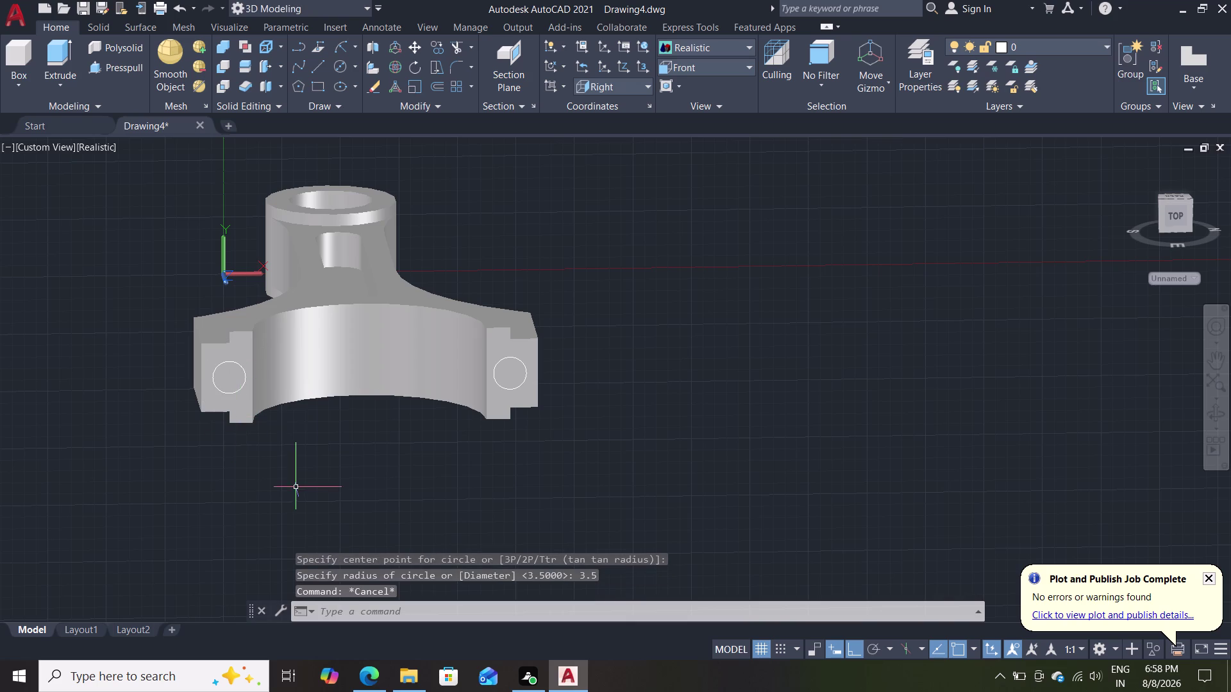
Zoom and pan in on the two jaw-pad circles.
scroll(up, 3)
middle_drag(309, 475, 265, 474)
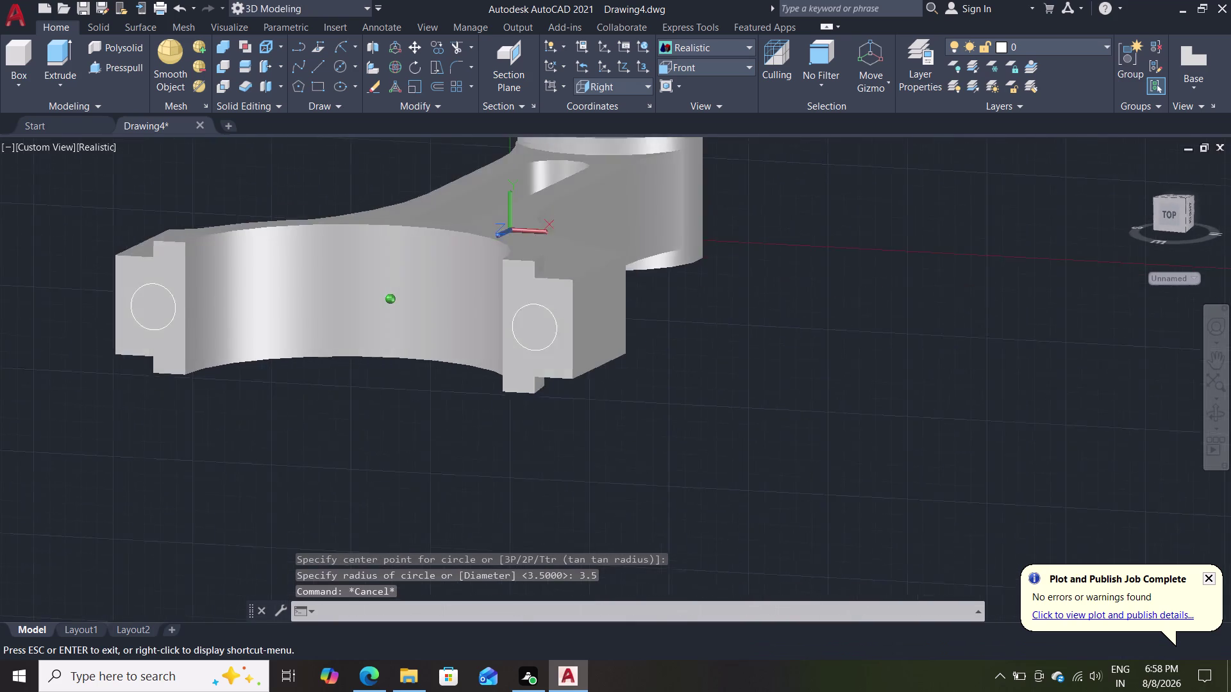
middle_drag(264, 475, 277, 491)
scroll(up, 3)
middle_drag(291, 427, 311, 499)
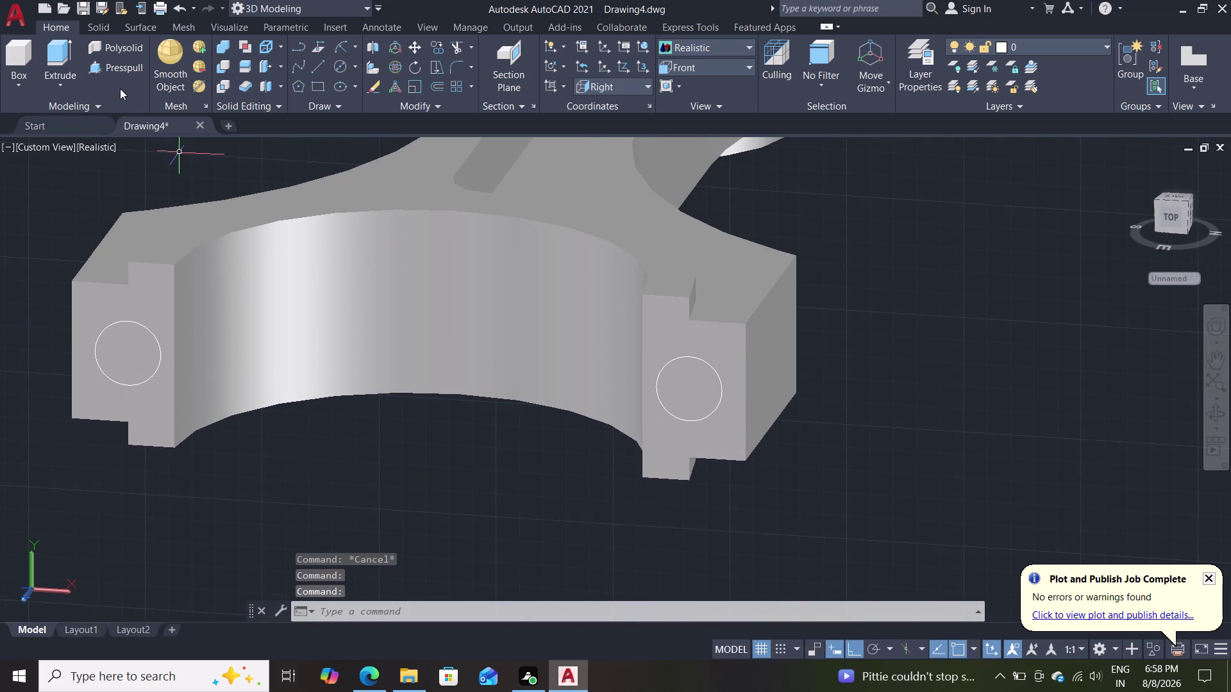
click(116, 70)
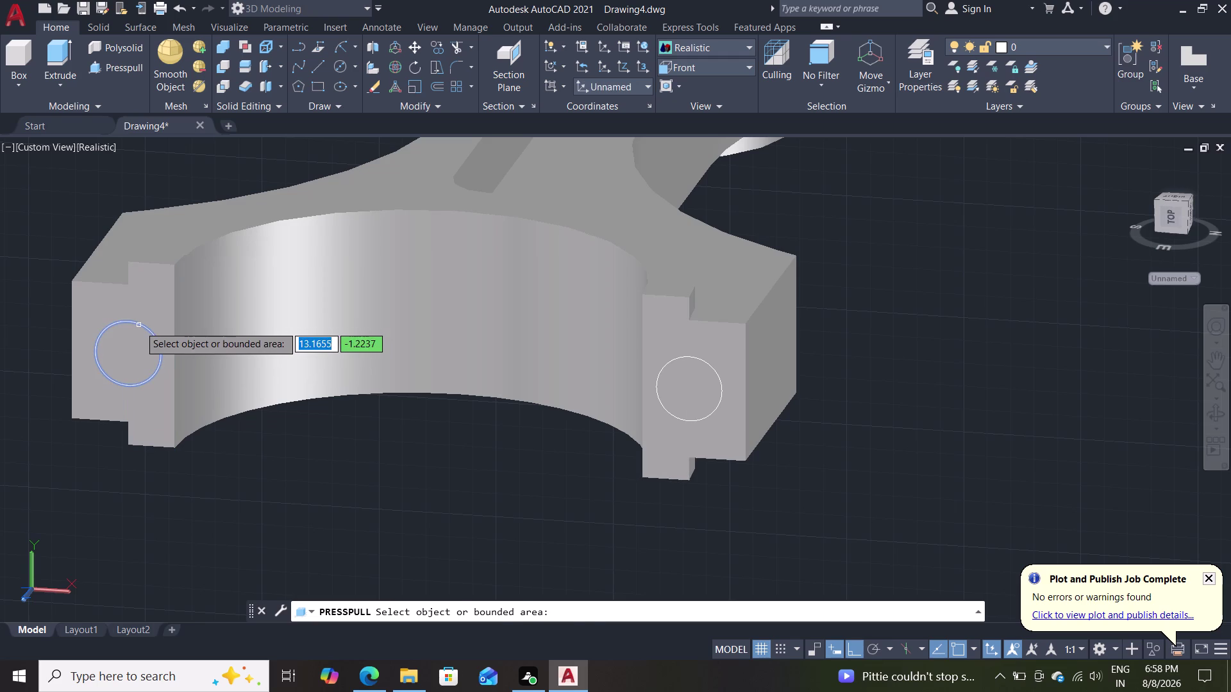
click(139, 325)
click(226, 317)
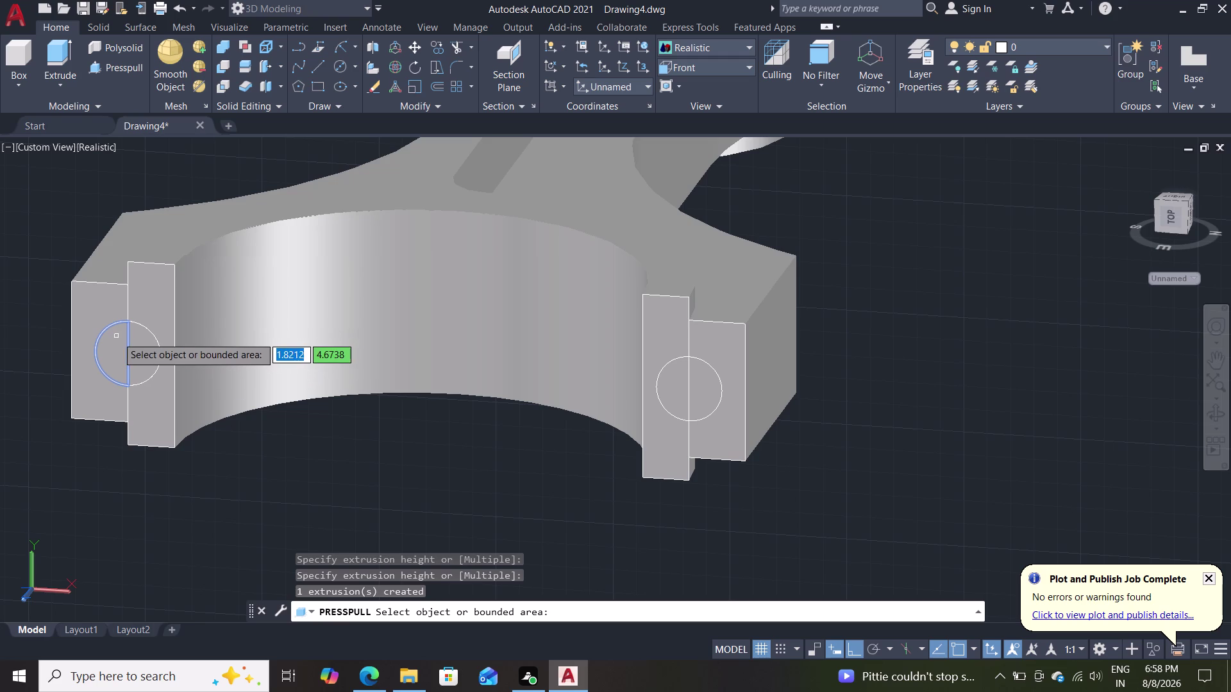
click(117, 337)
click(176, 253)
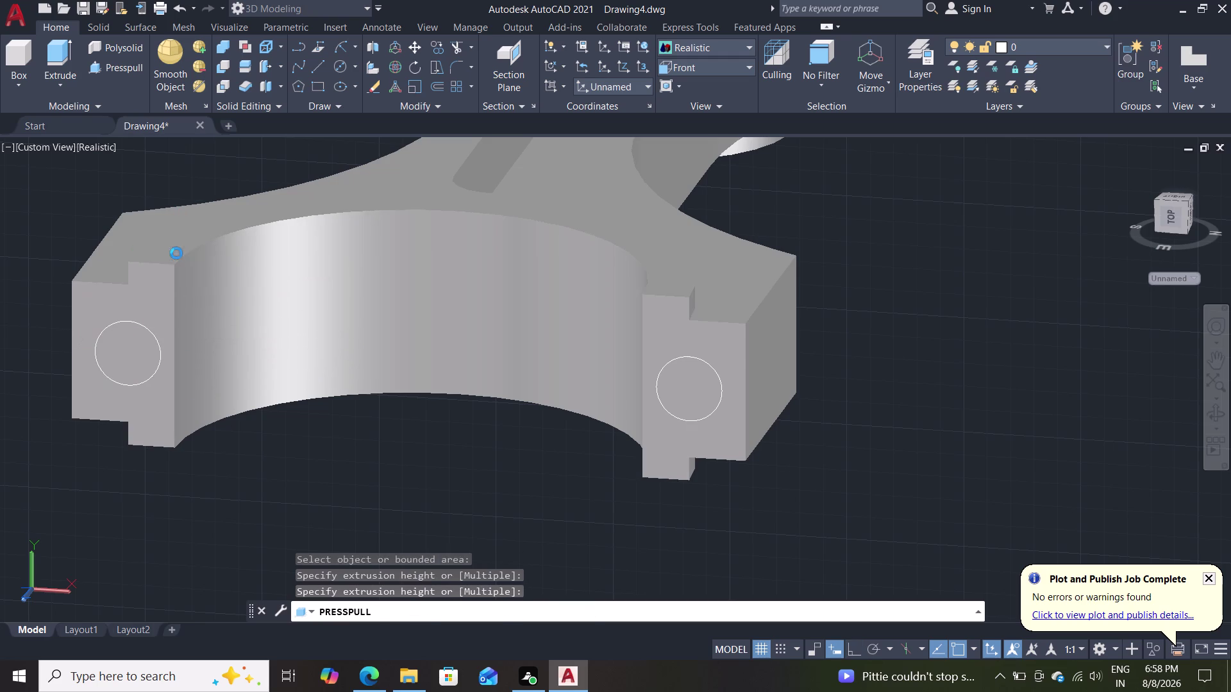
click(159, 357)
click(254, 273)
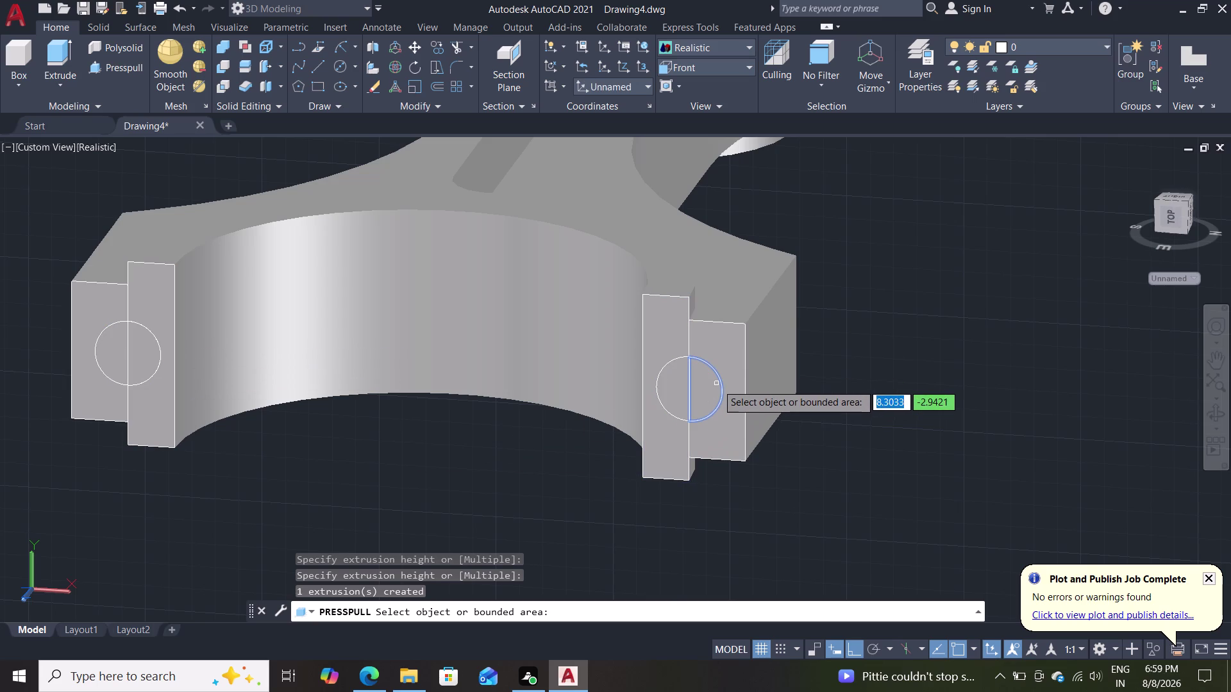
click(717, 384)
click(774, 330)
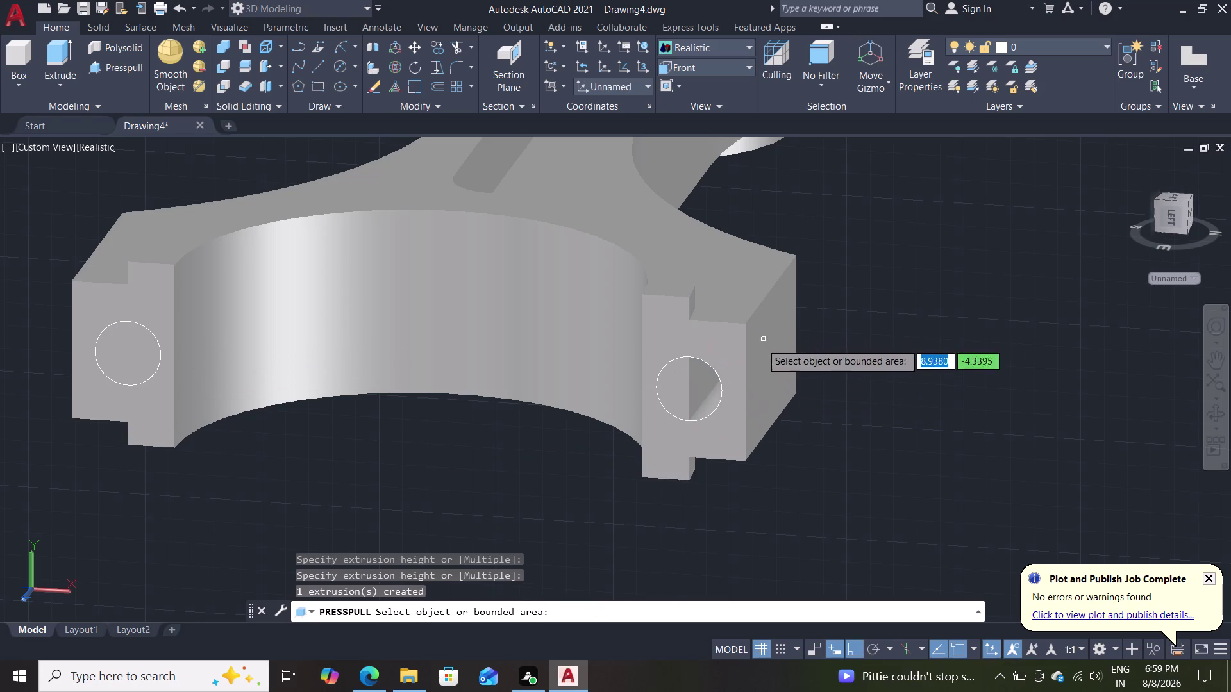
click(662, 390)
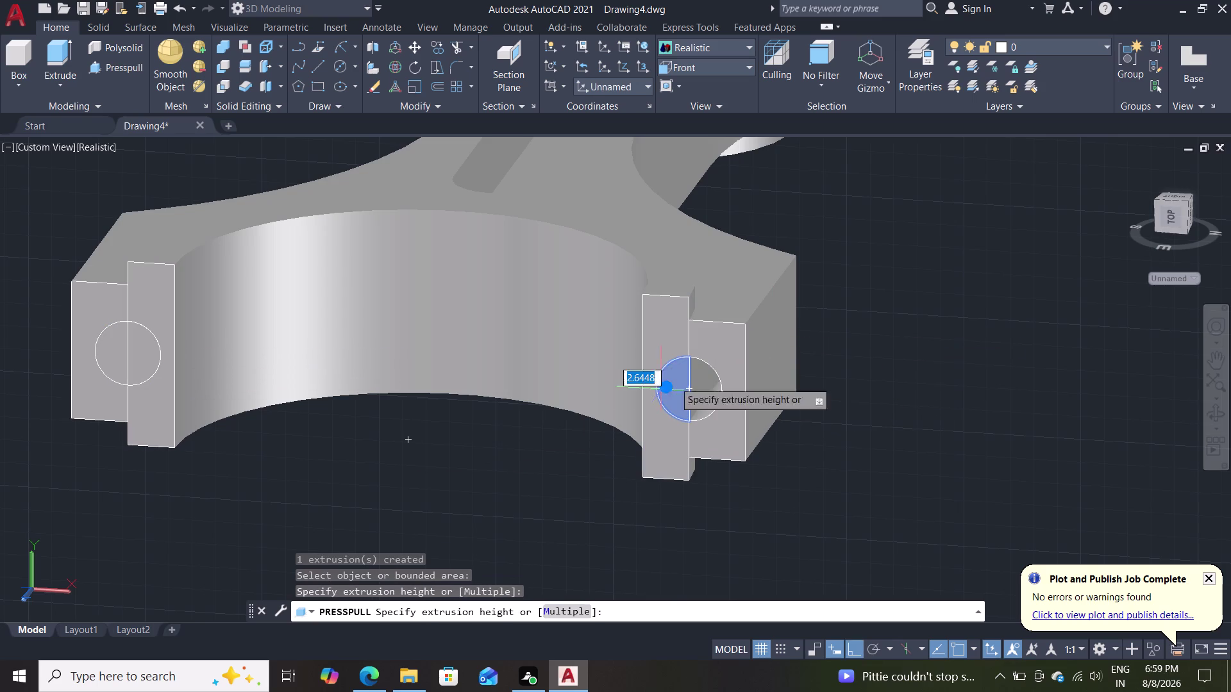
click(762, 340)
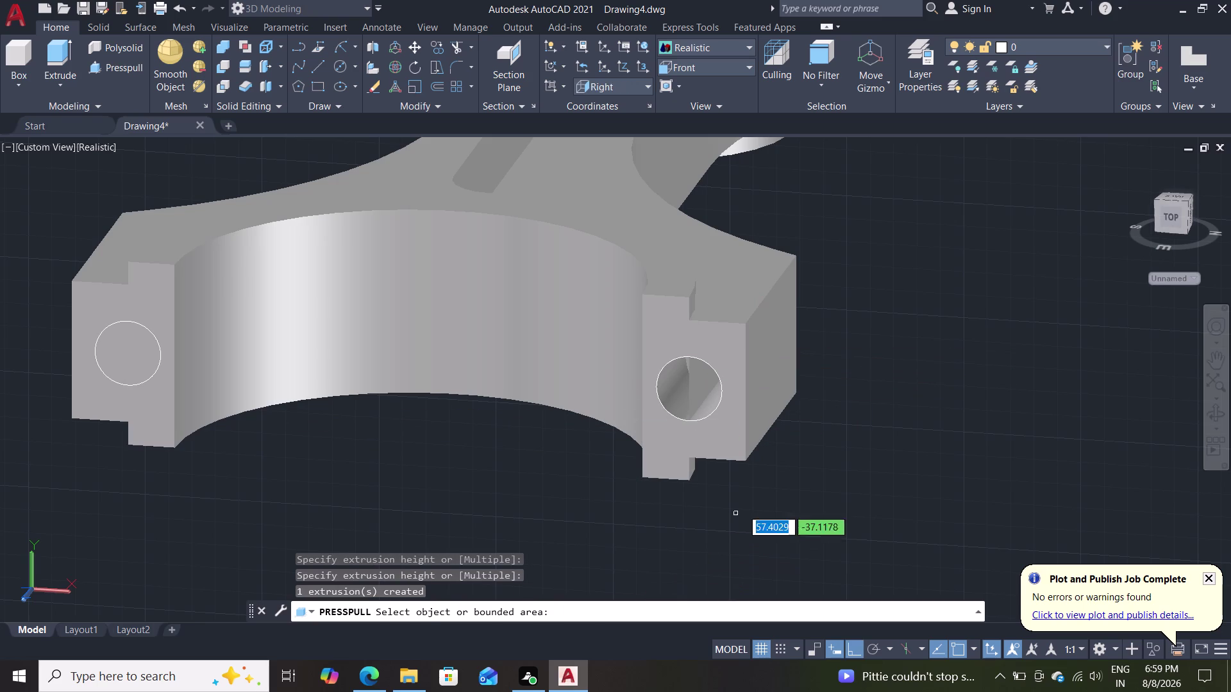
middle_drag(772, 482, 806, 472)
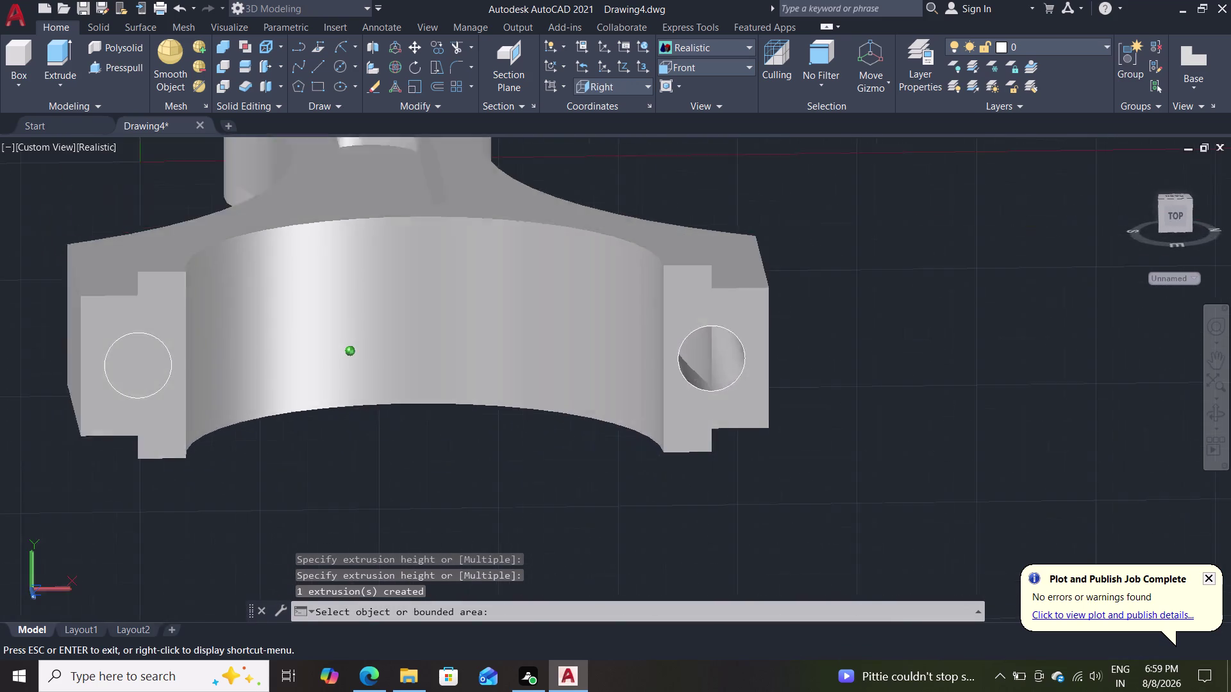
middle_drag(806, 473, 781, 470)
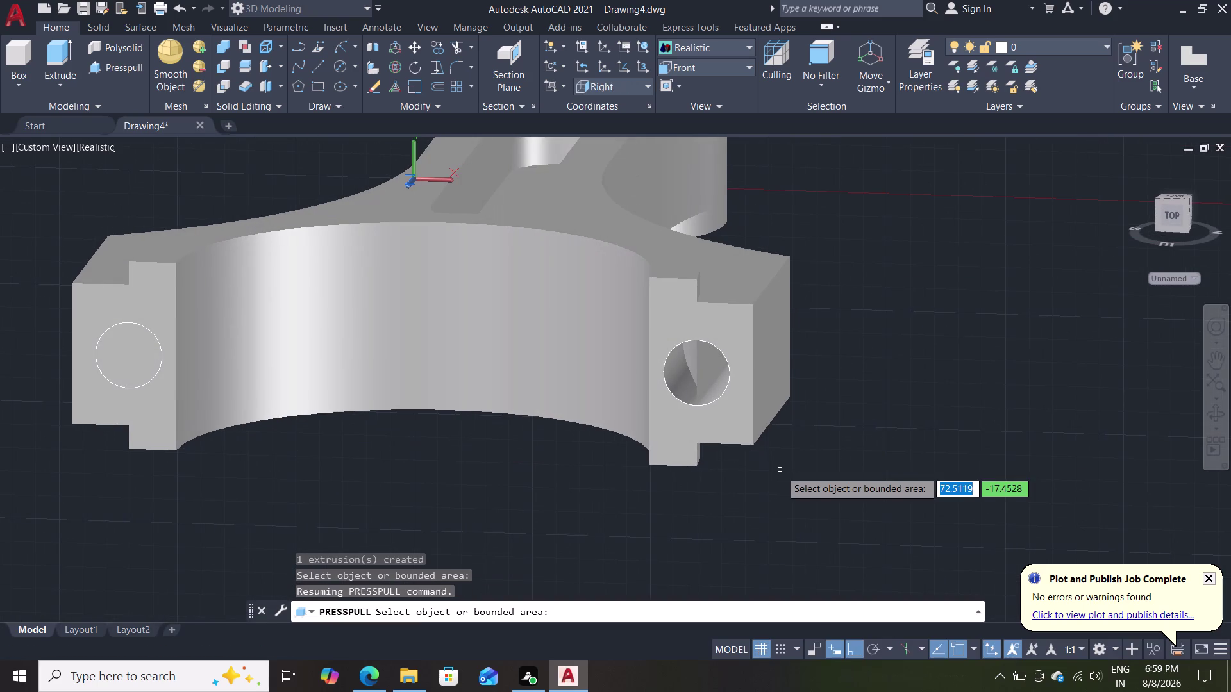
key(ctrl+z)
key(ctrl+z)
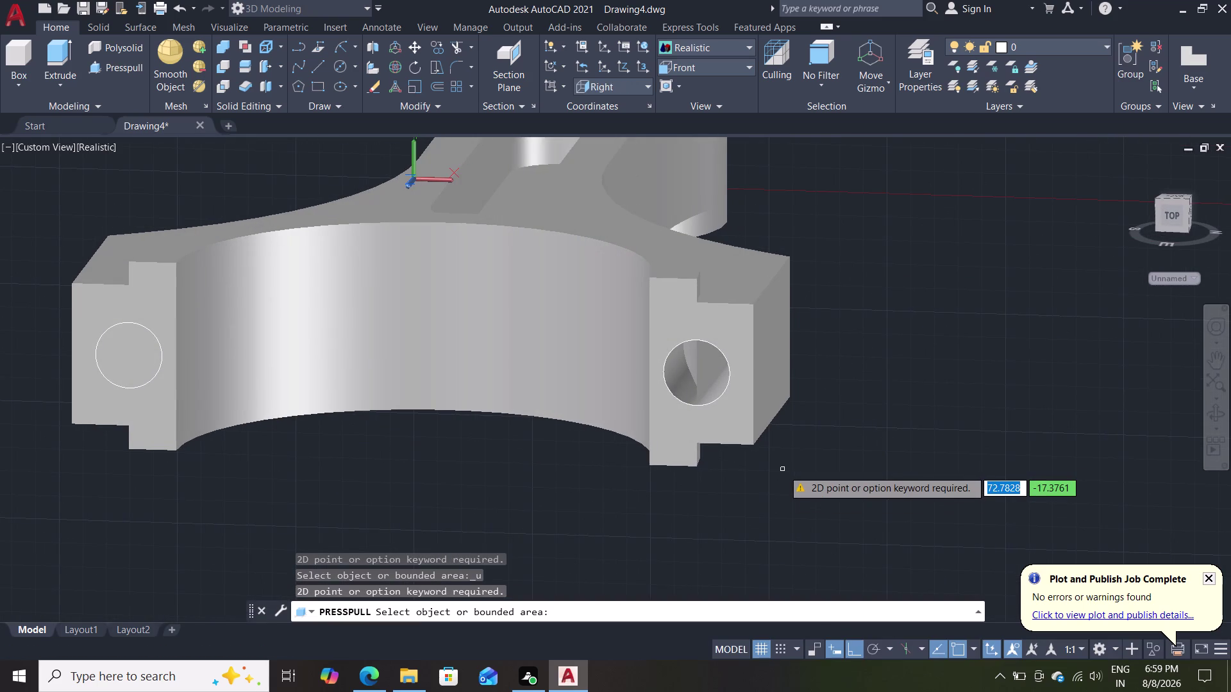
key(ctrl+z)
key(ctrl+z)
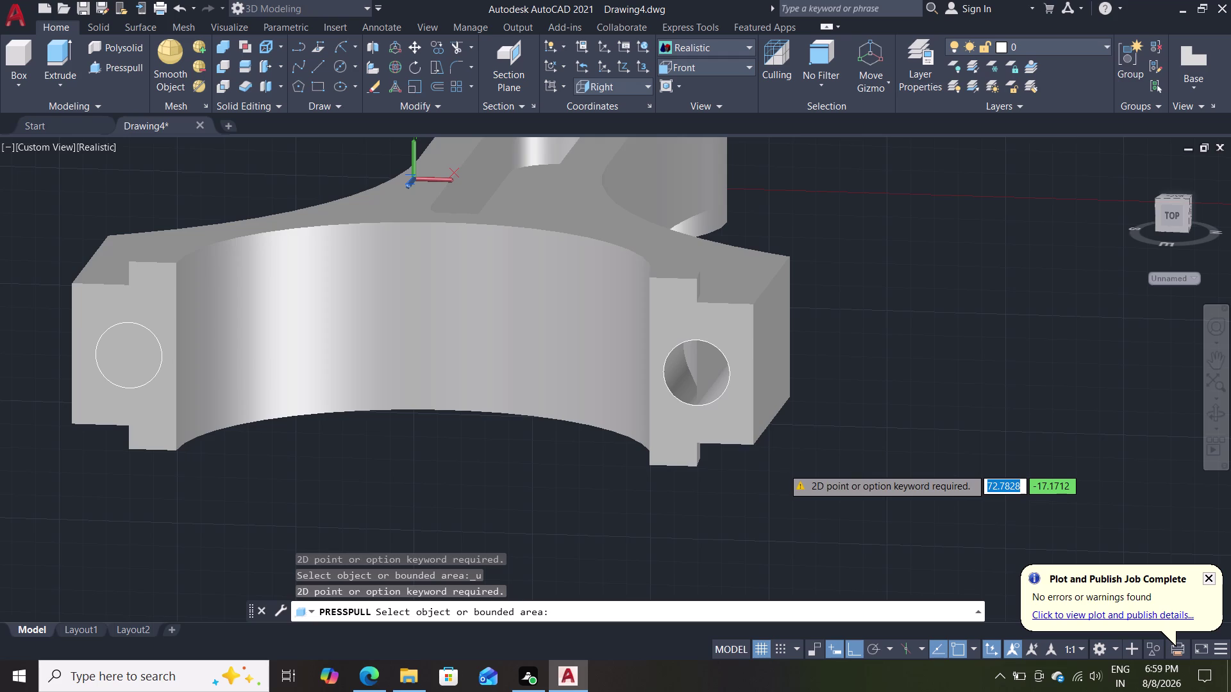
key(Escape)
key(Escape)
key(ctrl+z)
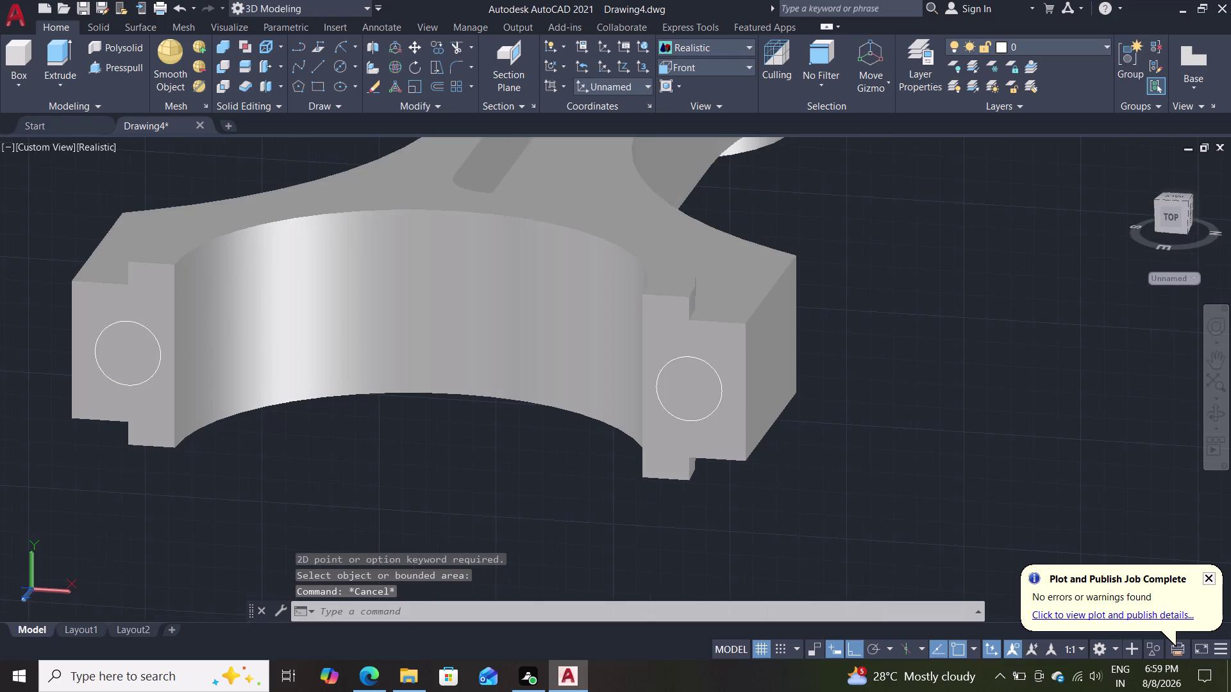
key(ctrl+z)
scroll(up, 3)
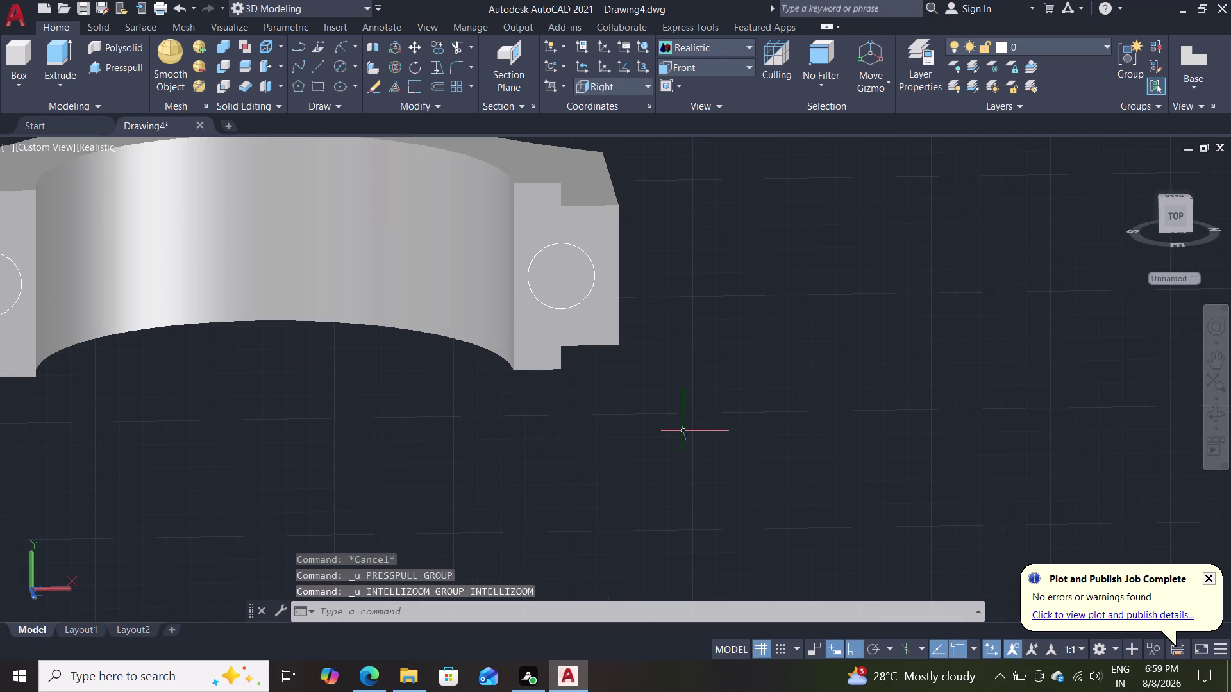
middle_drag(672, 435, 621, 495)
scroll(up, 3)
middle_drag(646, 383, 646, 475)
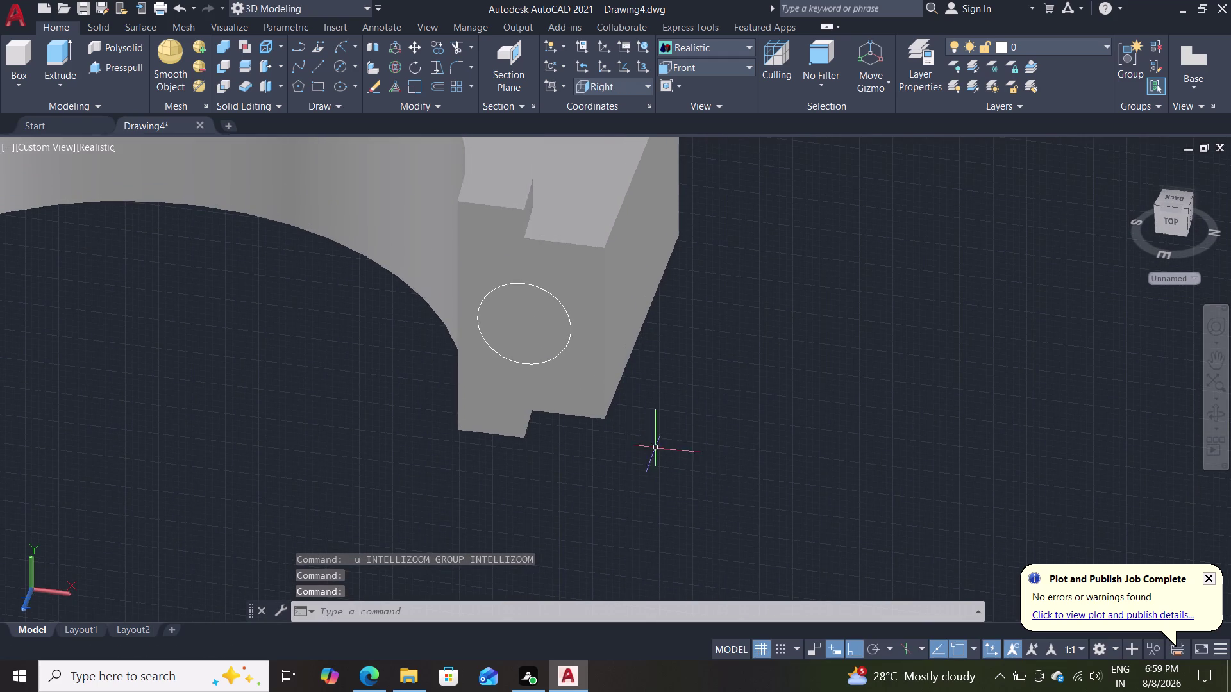
click(126, 67)
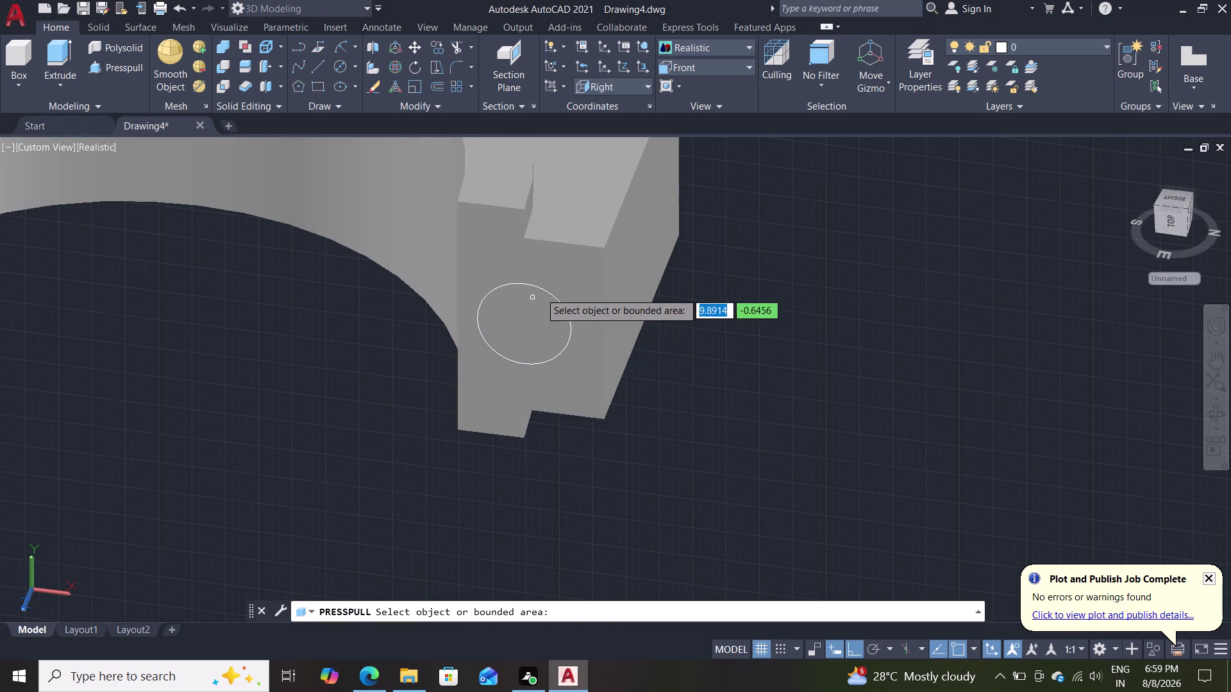
click(518, 287)
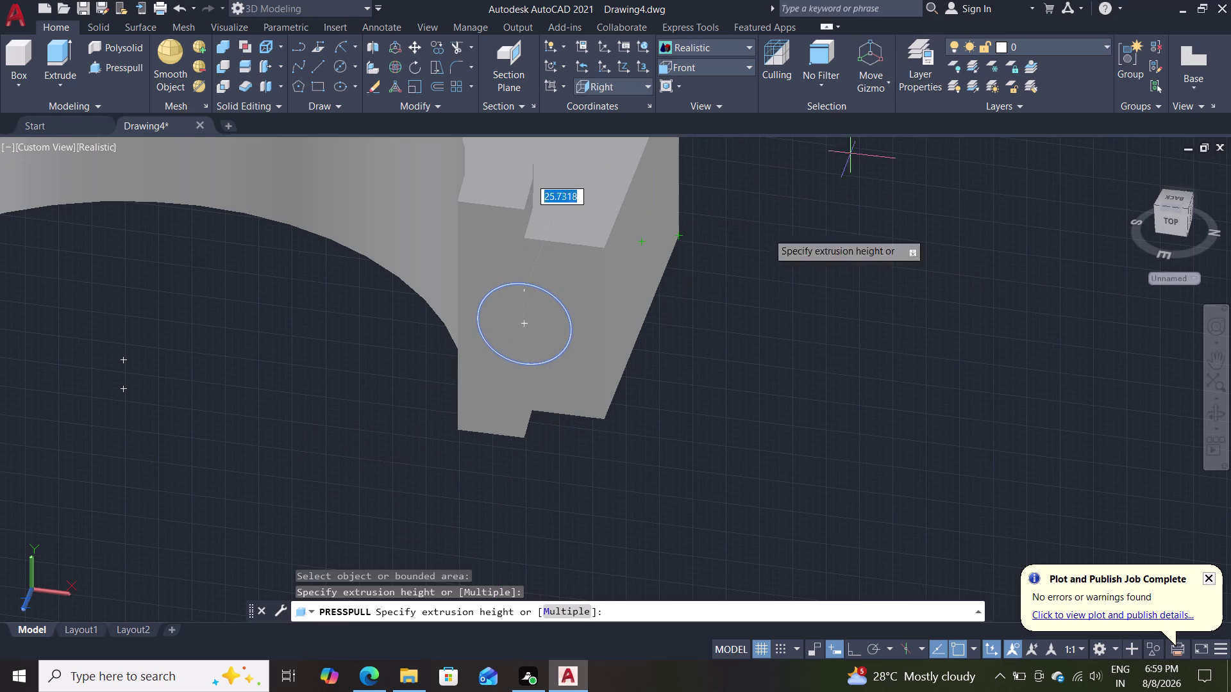
middle_drag(722, 251, 830, 244)
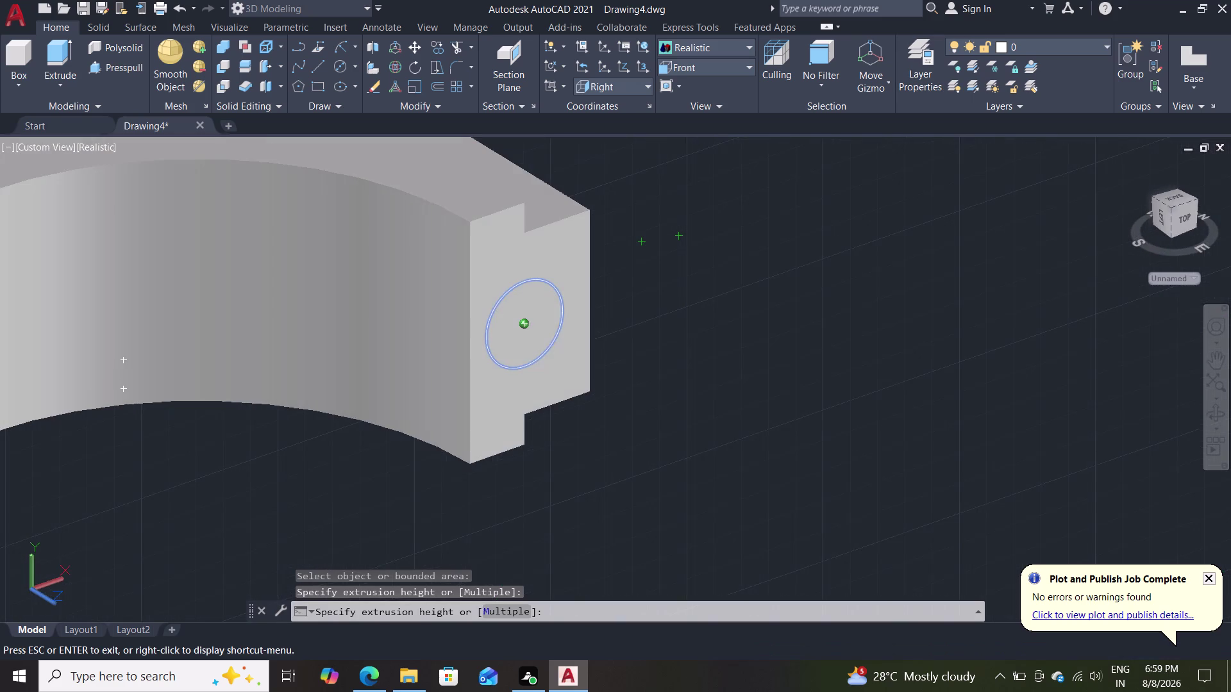
middle_drag(830, 244, 831, 244)
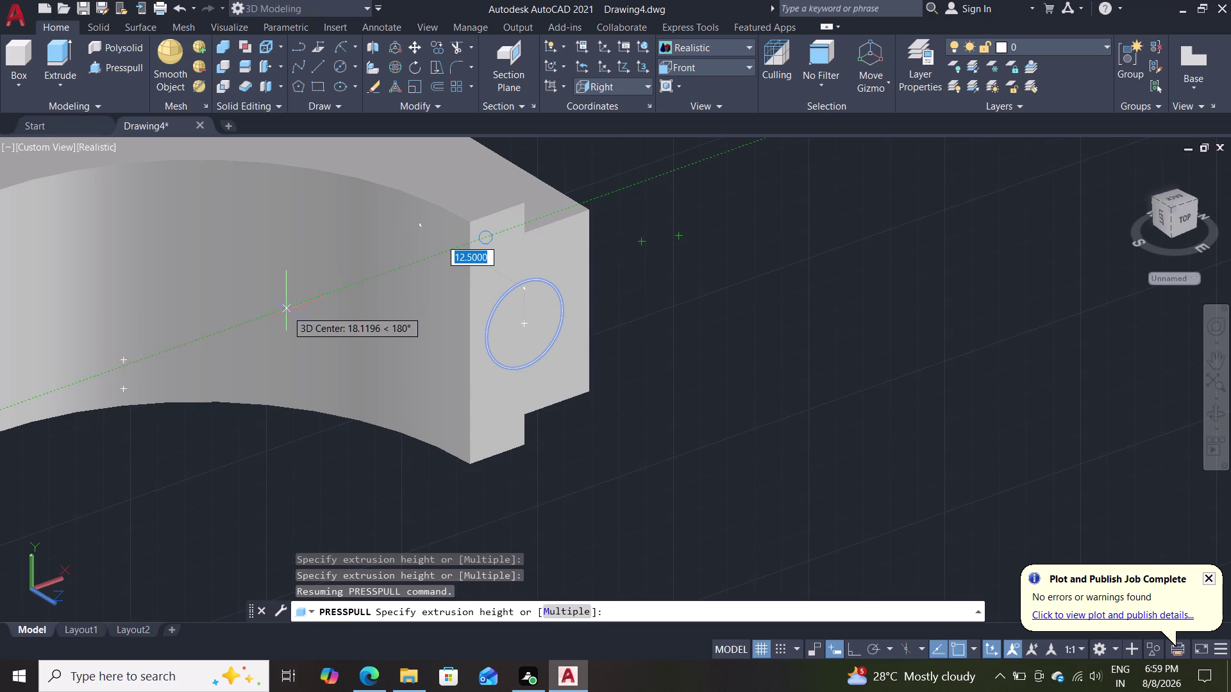
key(Escape)
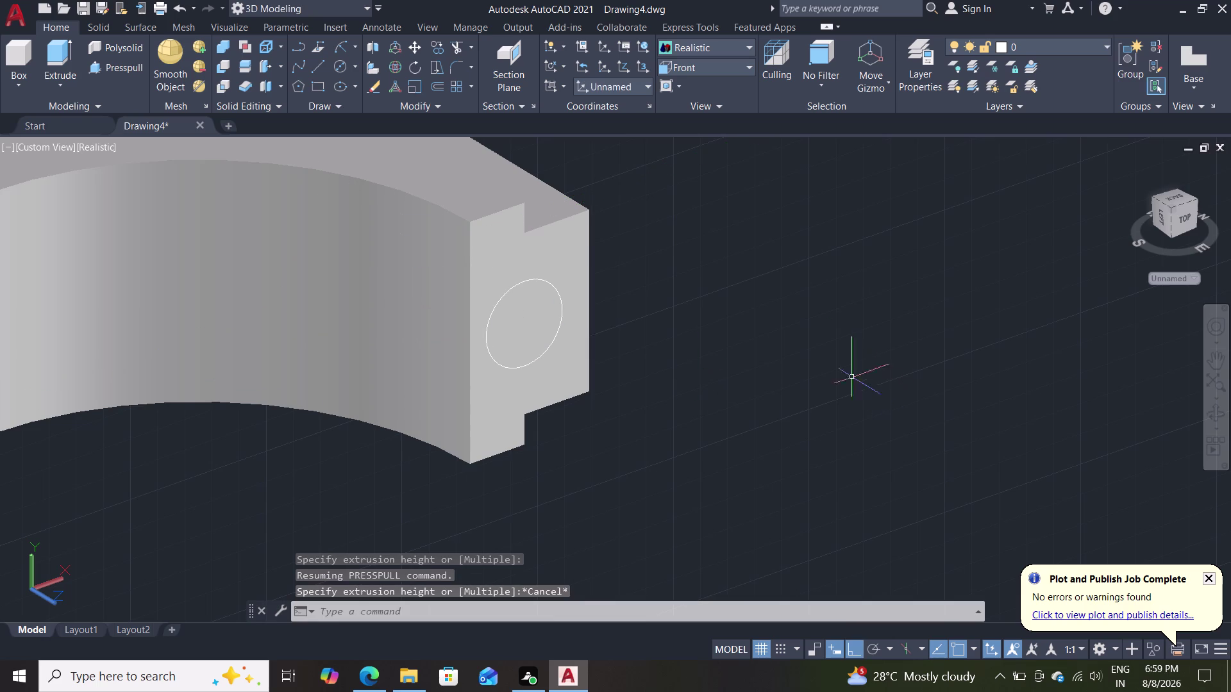
middle_drag(795, 341, 706, 364)
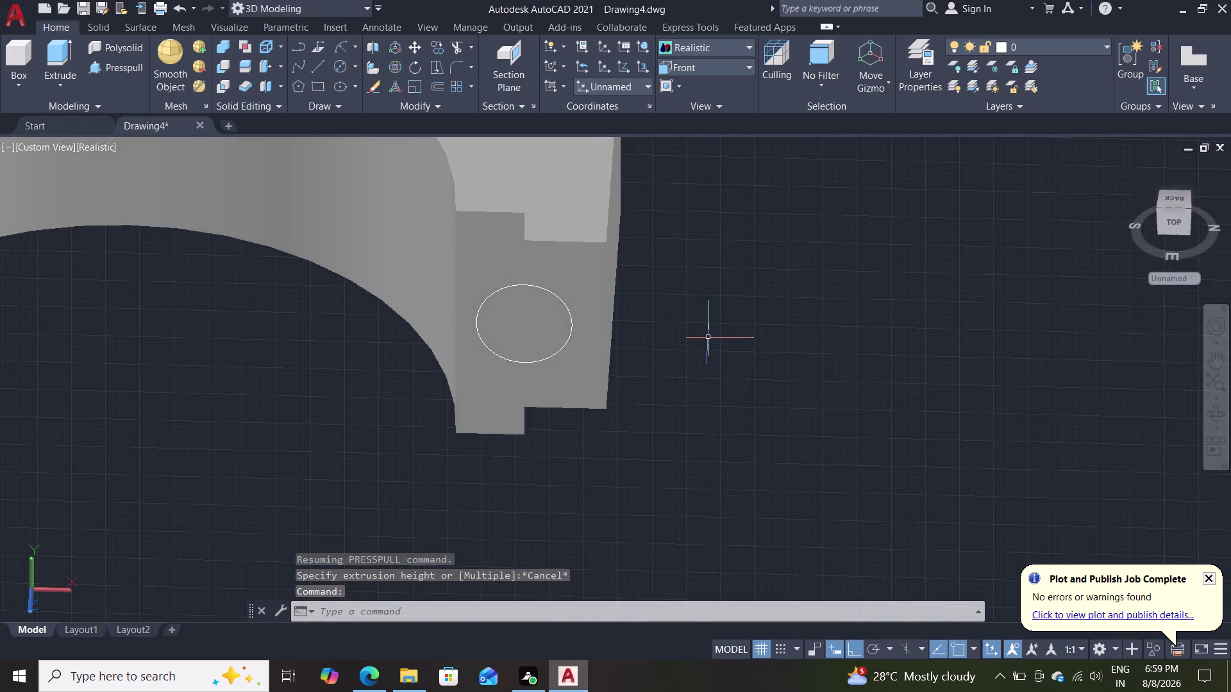
scroll(down, 3)
scroll(up, 3)
middle_drag(712, 340, 660, 408)
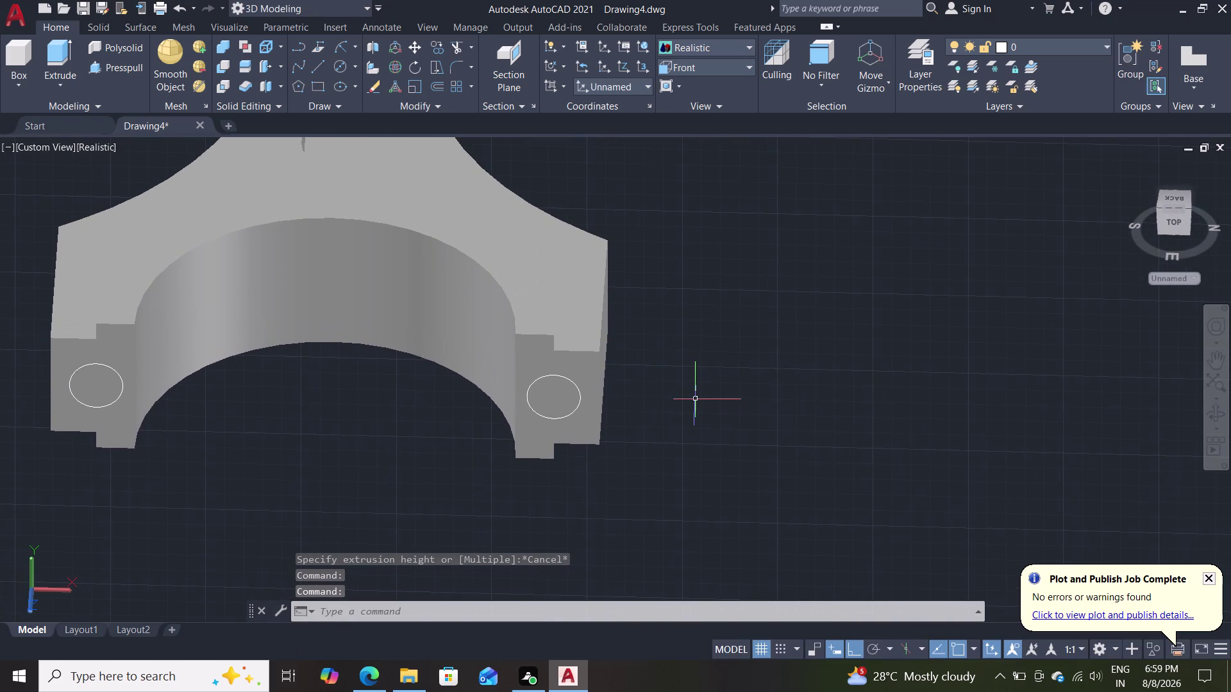
Press-pull the right bolt-hole circle into its jaw pad, cancelling the repeat pick.
click(108, 68)
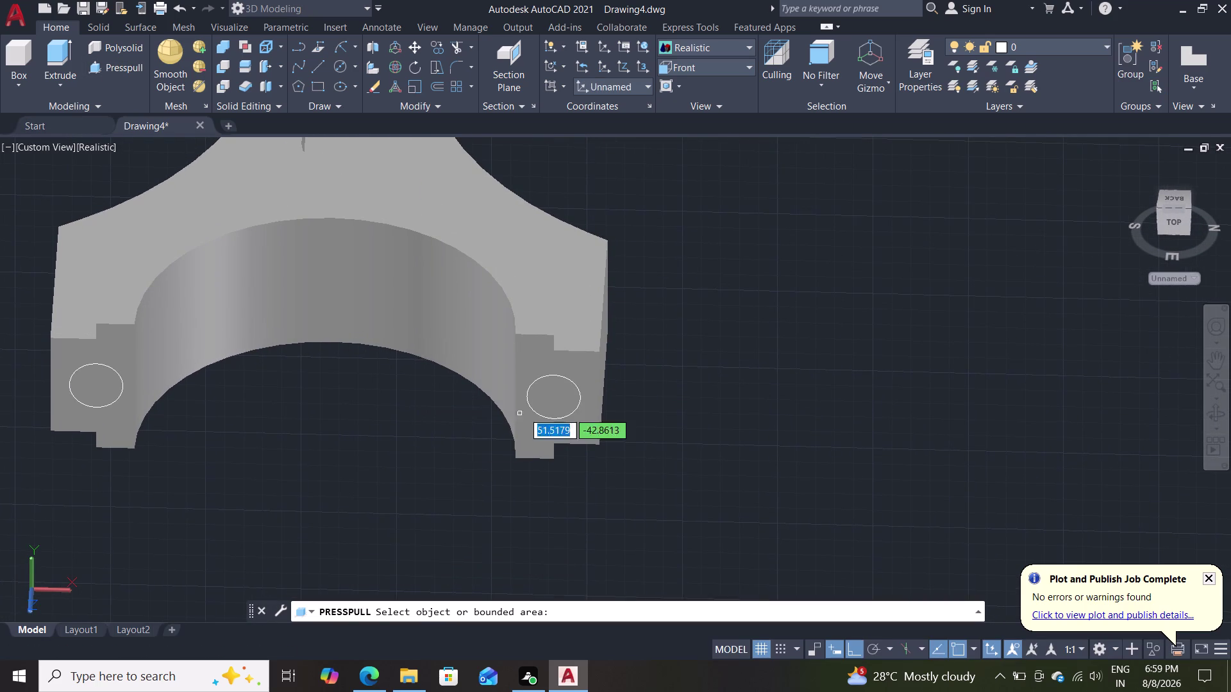
click(573, 389)
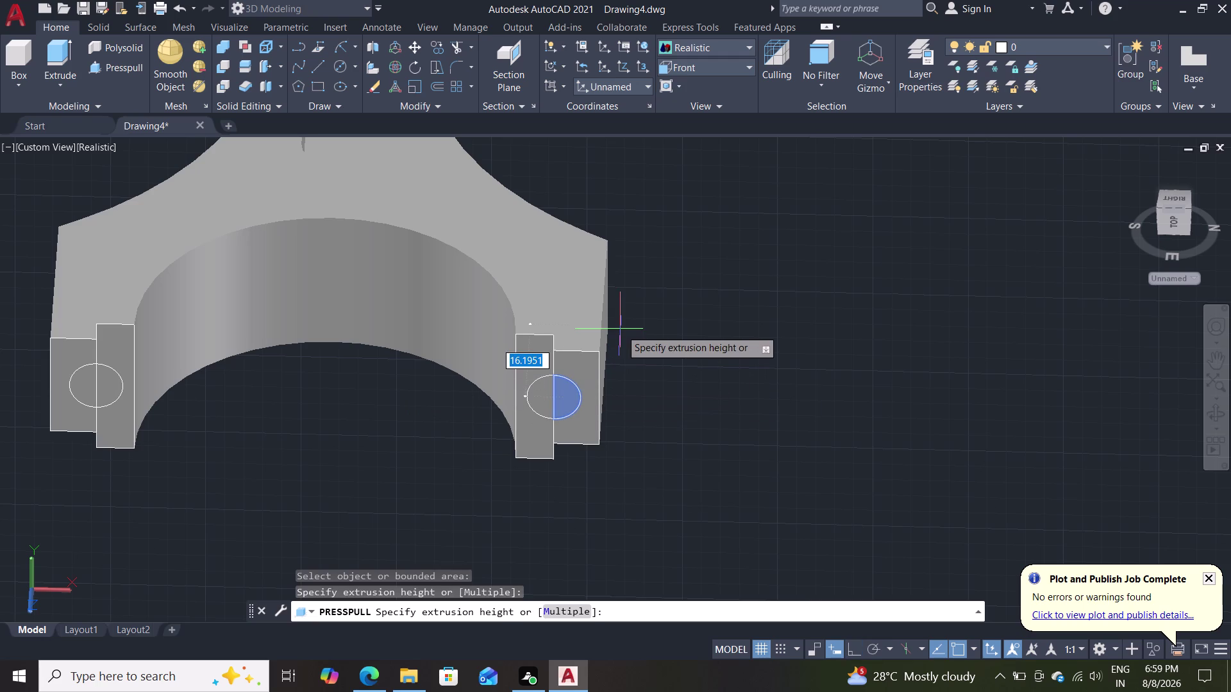
click(621, 329)
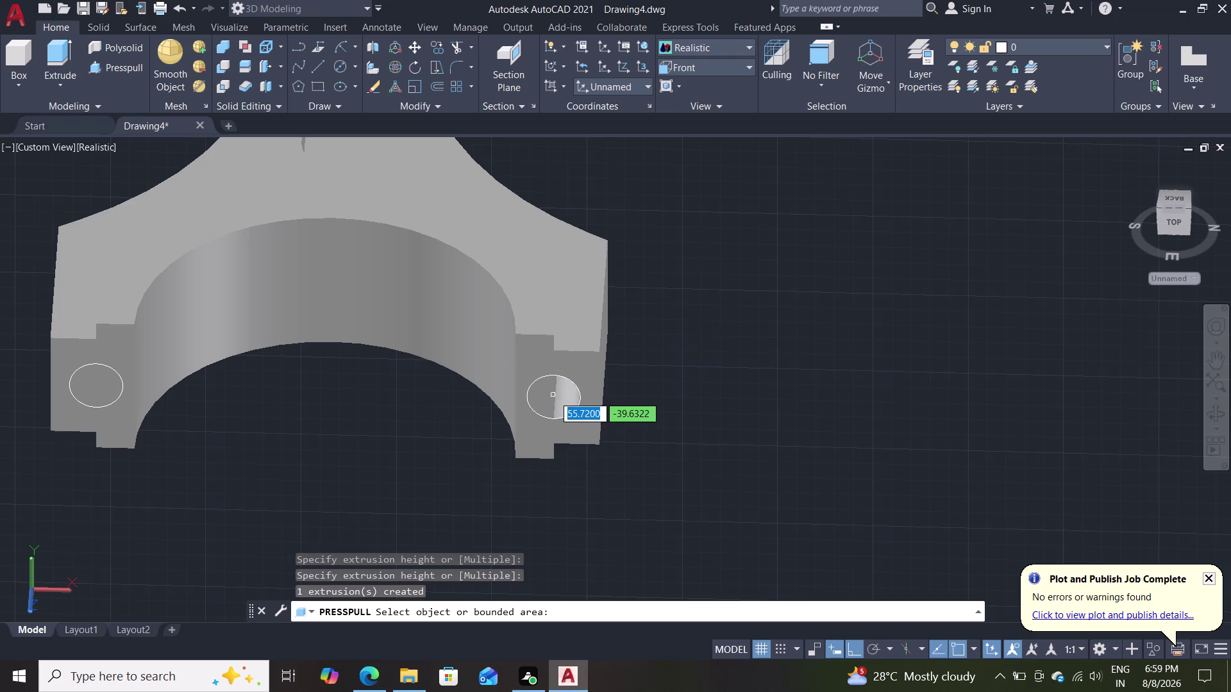
click(534, 401)
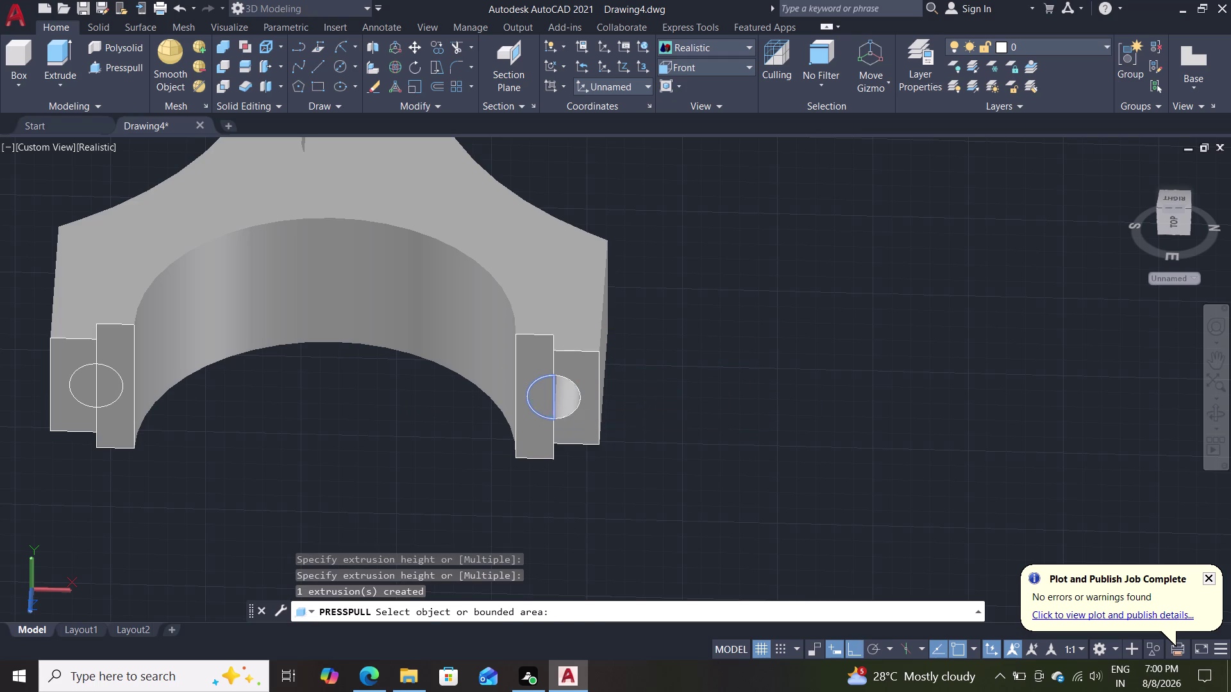
click(634, 302)
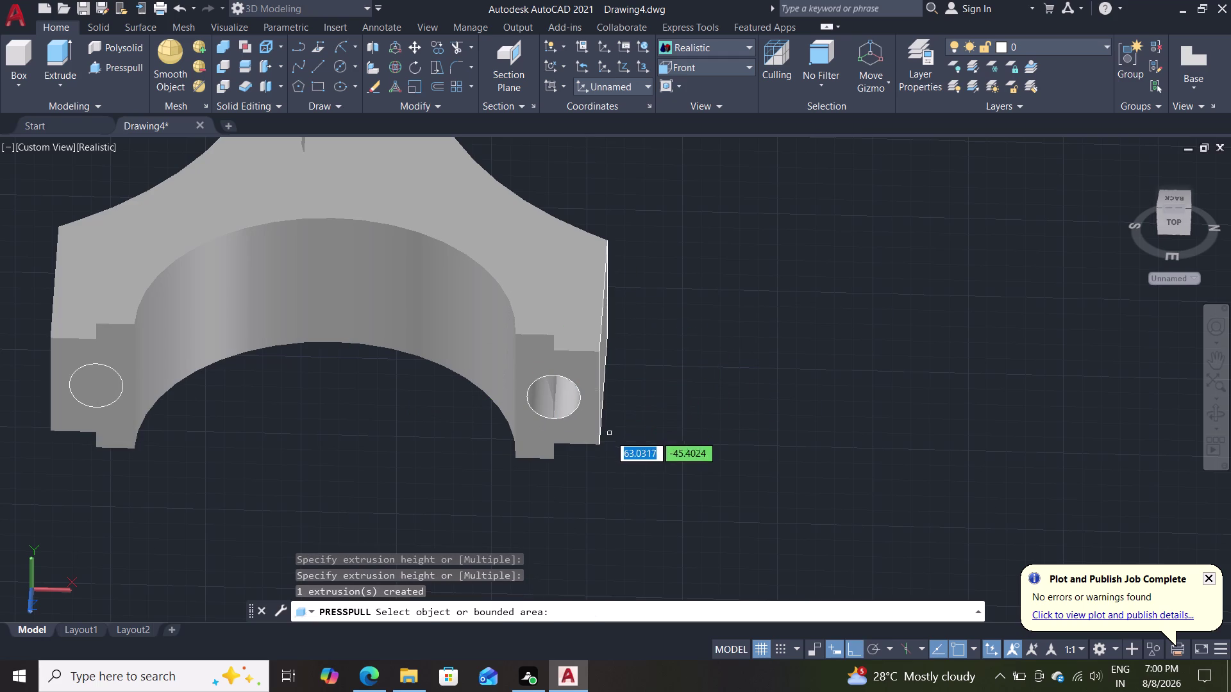
click(555, 399)
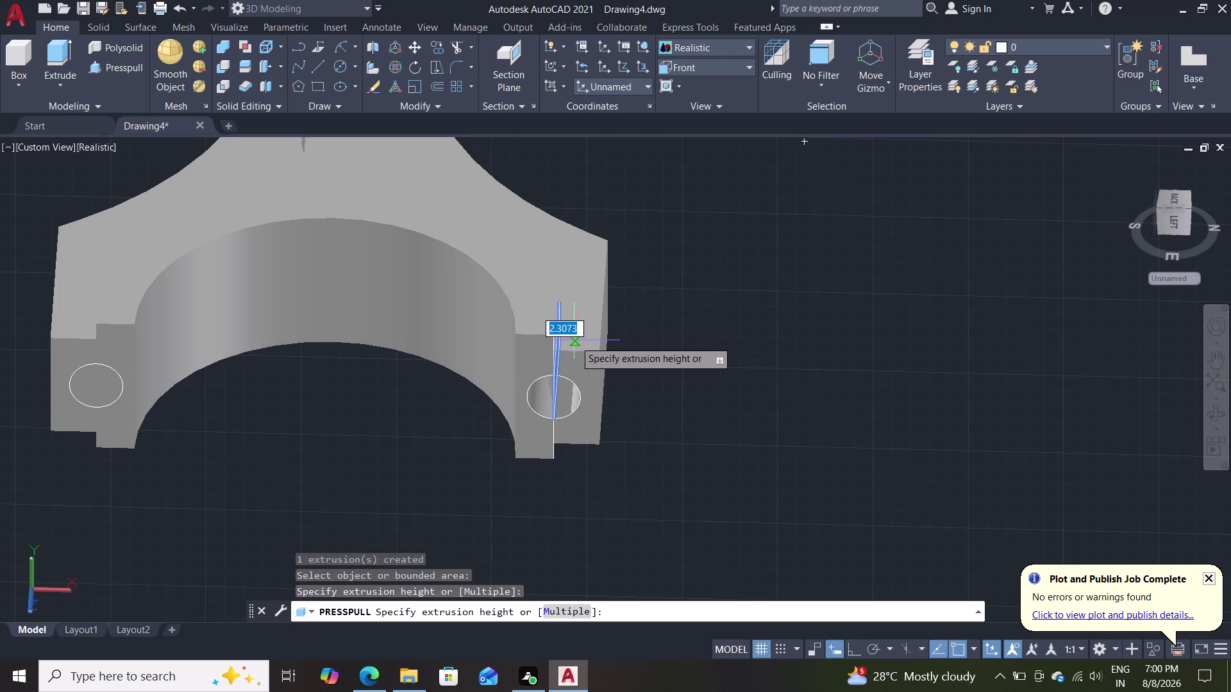
key(Escape)
Orbit to the right pad and undo the stray extrusion from its bolt hole.
middle_drag(610, 456, 602, 394)
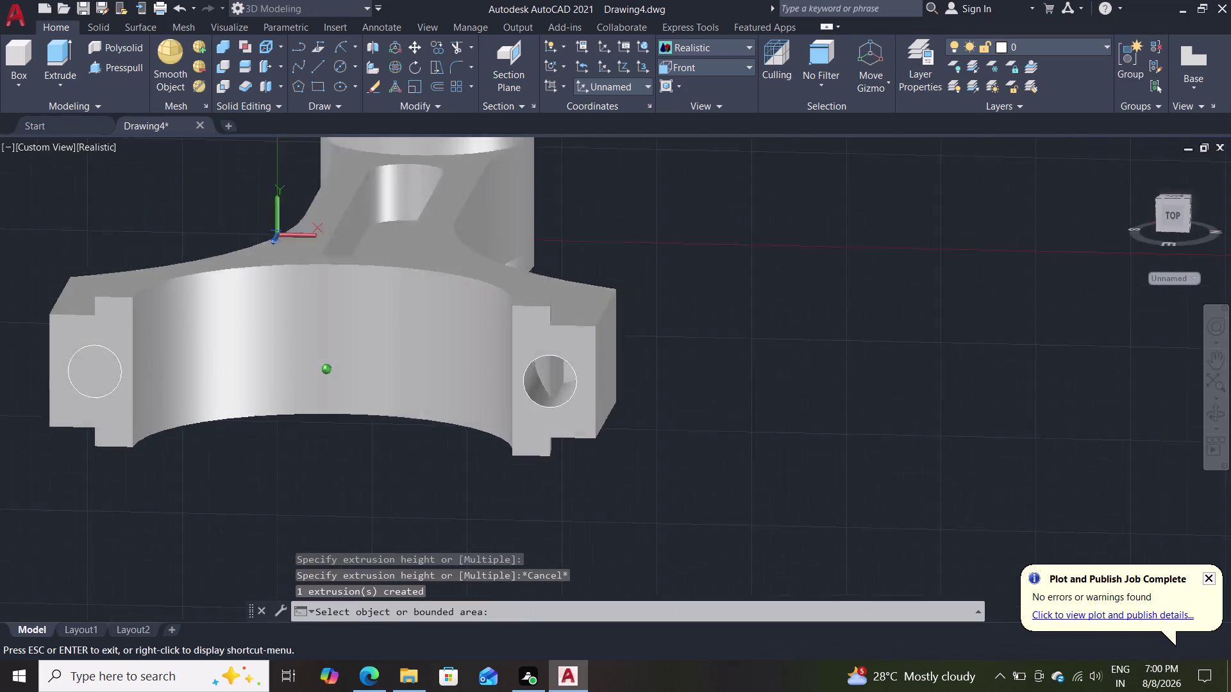
middle_drag(602, 395, 410, 402)
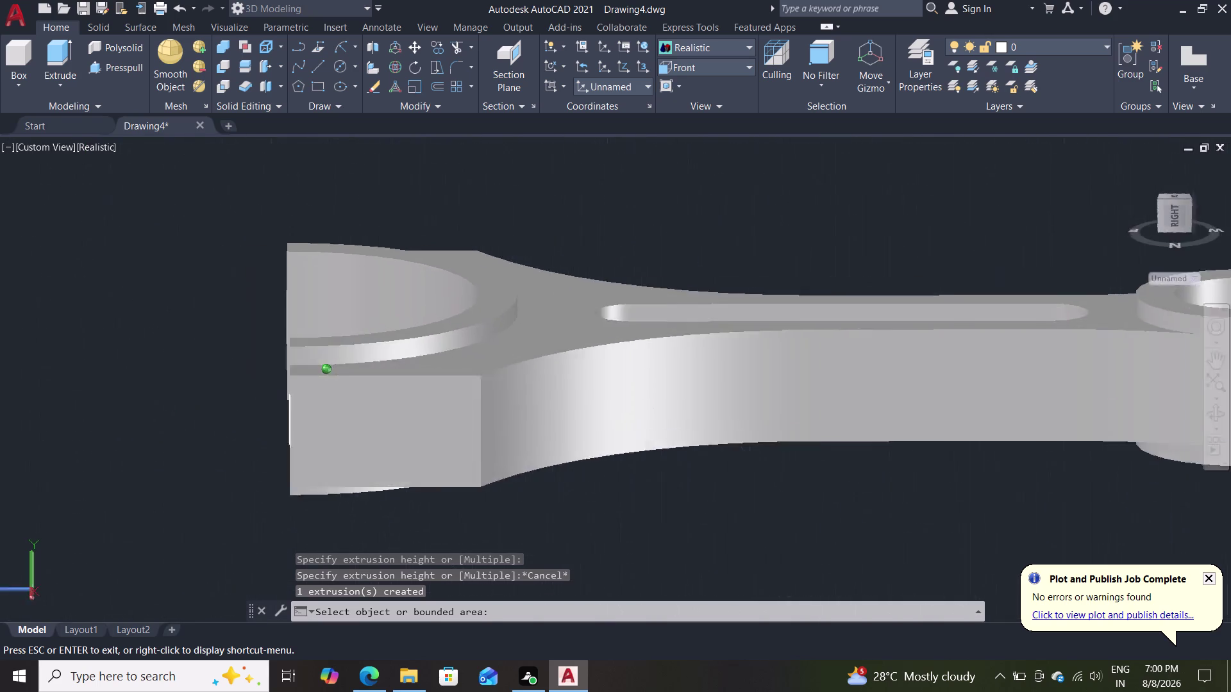
middle_drag(410, 402, 621, 394)
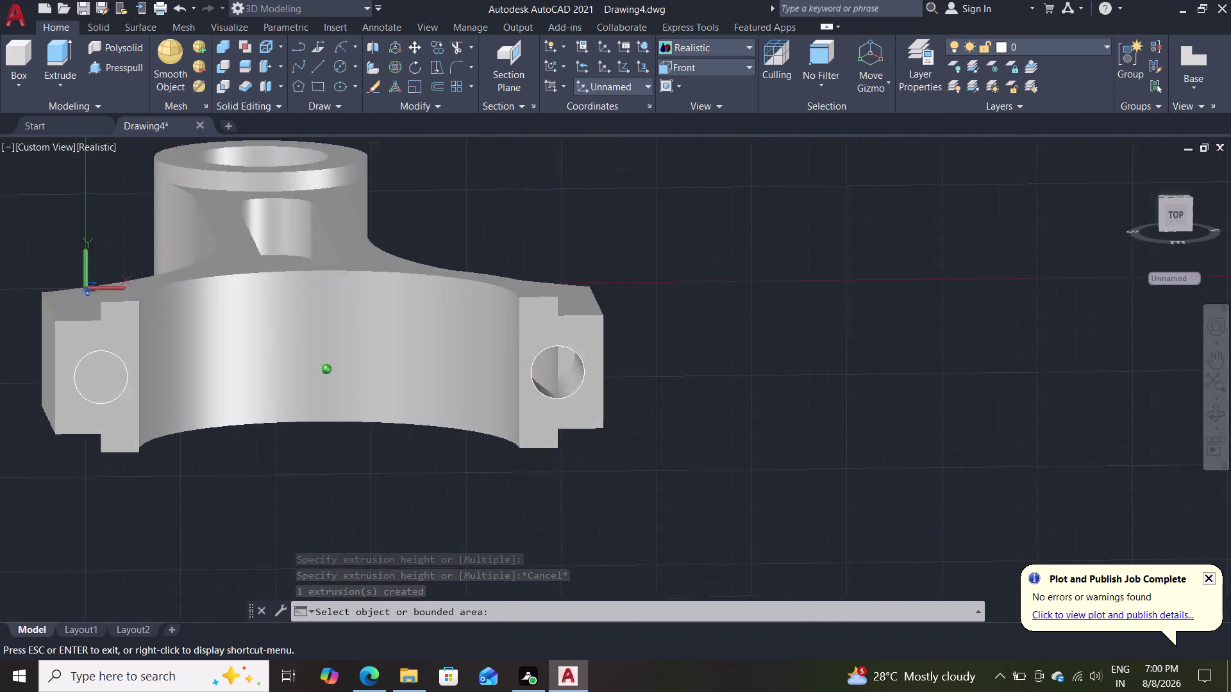
middle_drag(622, 395, 602, 399)
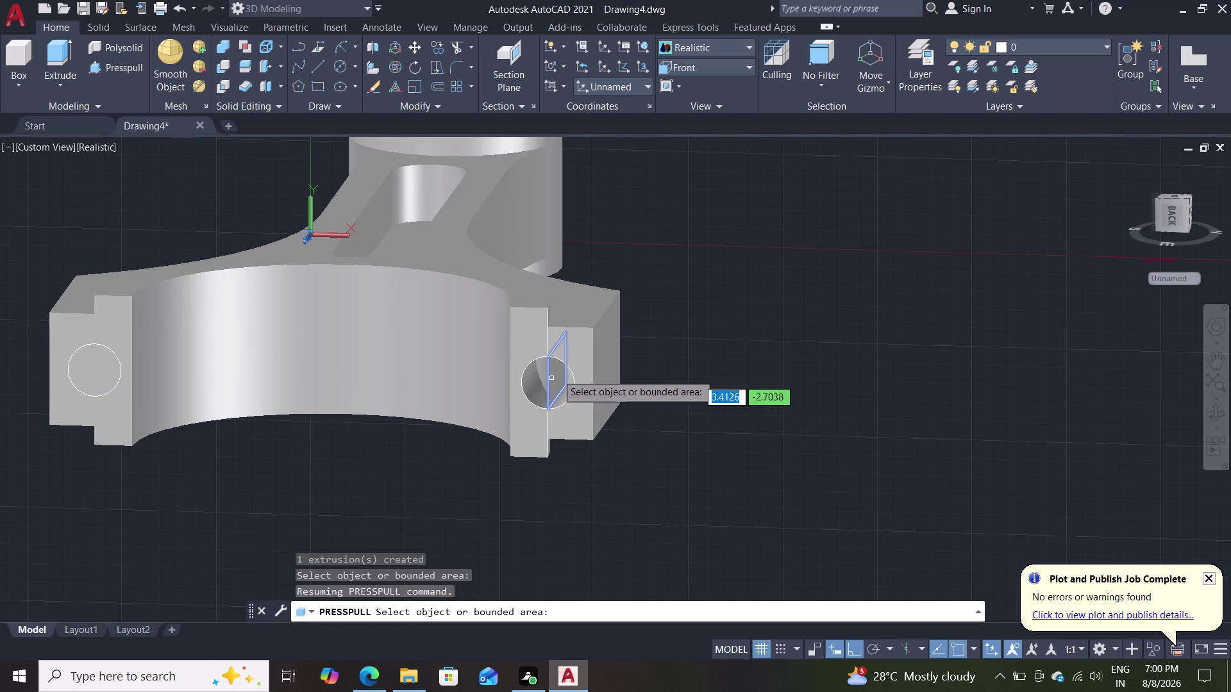
click(552, 374)
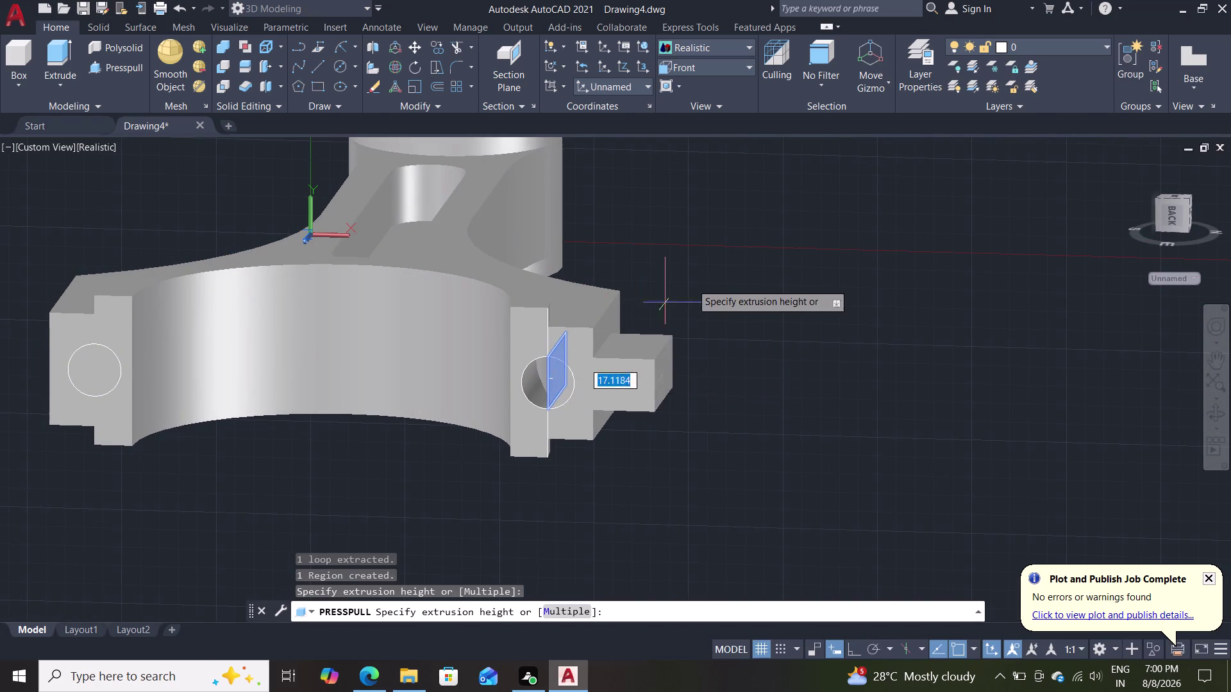
key(Escape)
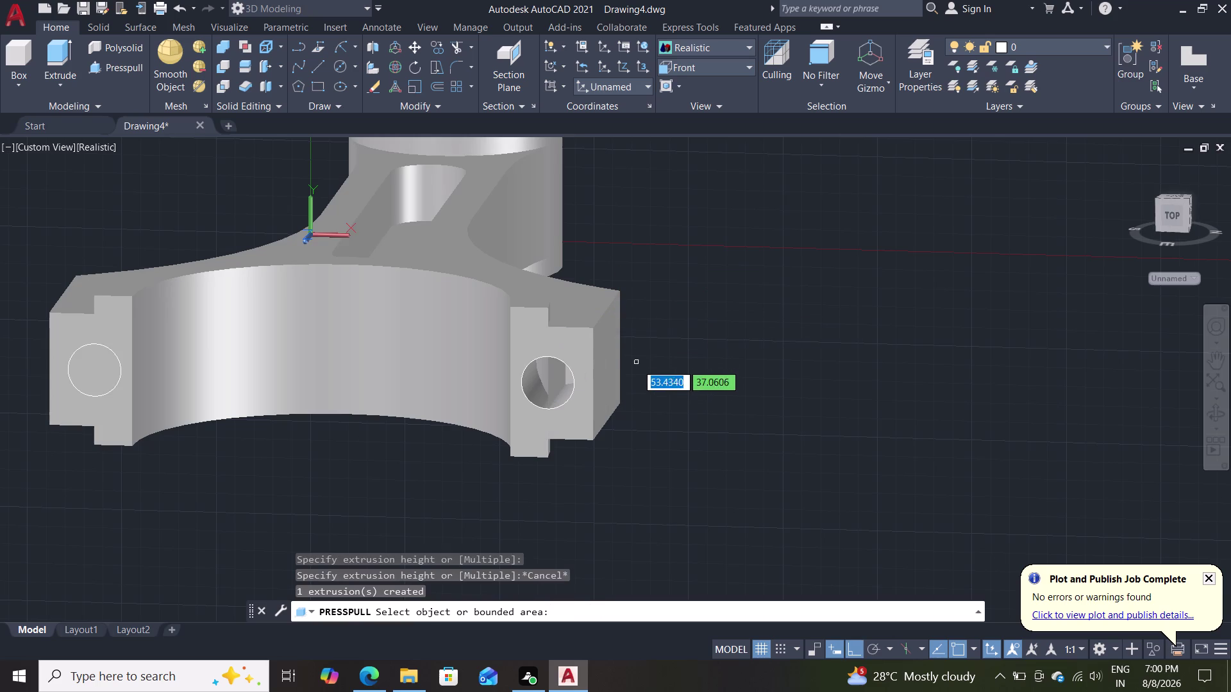
key(ctrl+z)
key(ctrl+z)
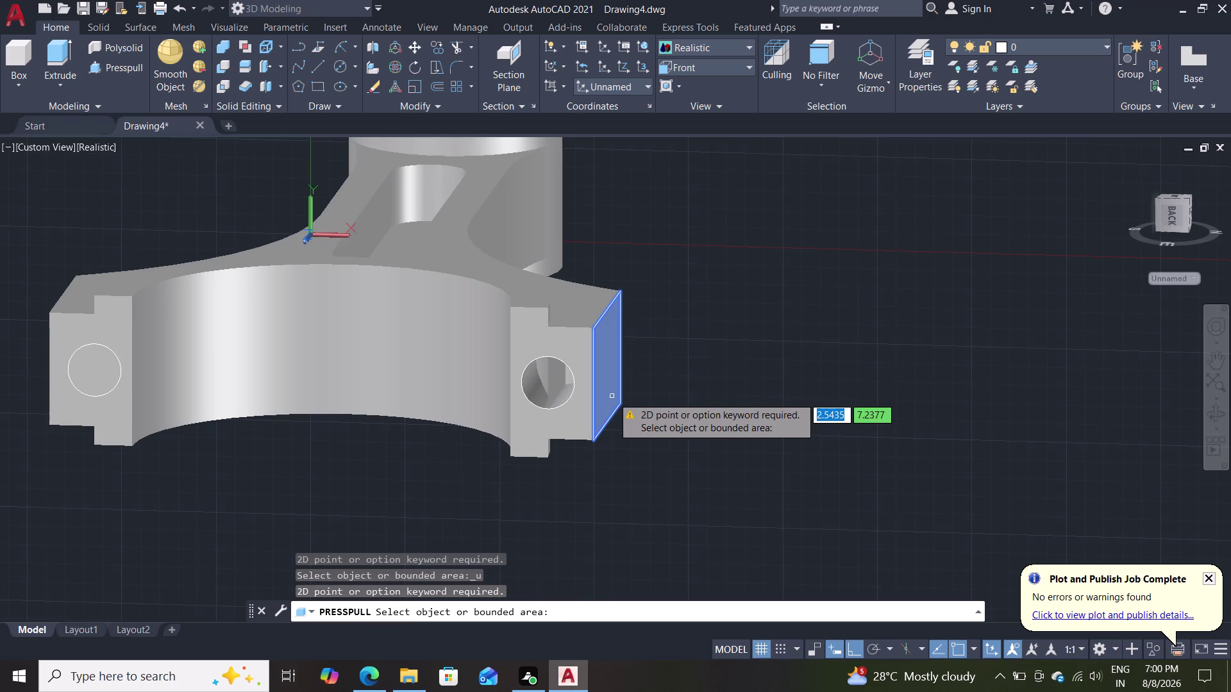
key(ctrl+z)
key(ctrl+z)
key(Escape)
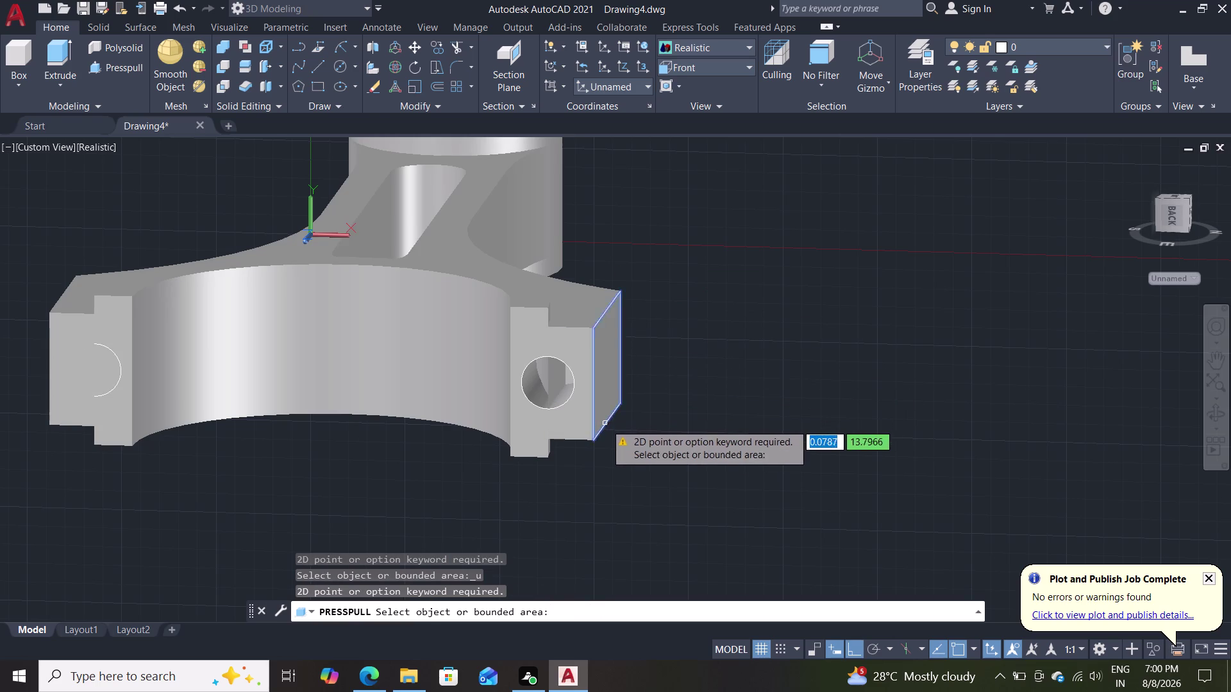
key(Escape)
key(ctrl+z)
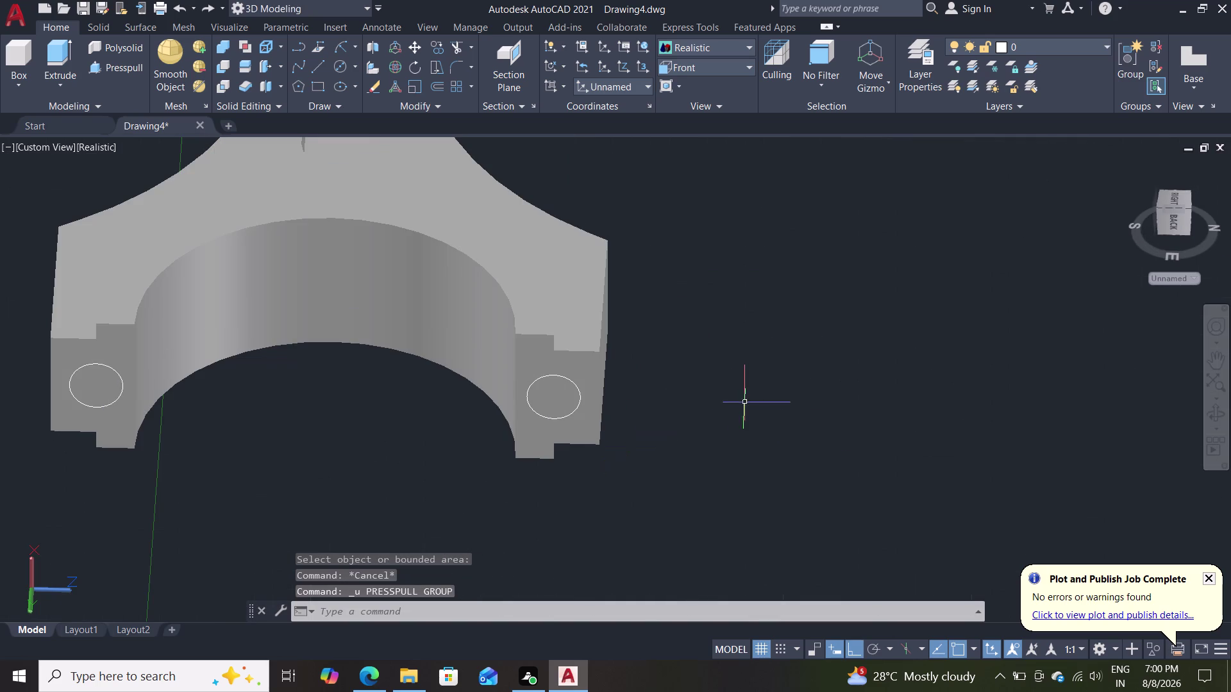
Press-pull the right bolt-hole circle through the pad and orbit to review the rod.
double_click(103, 64)
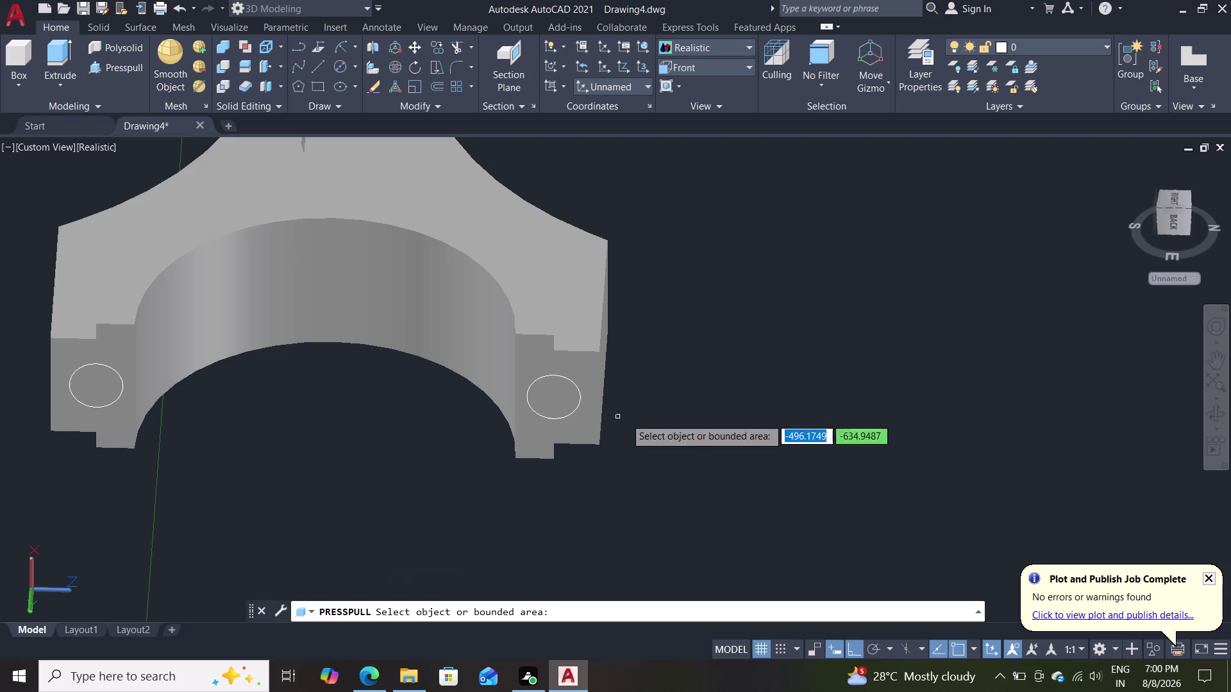
click(569, 389)
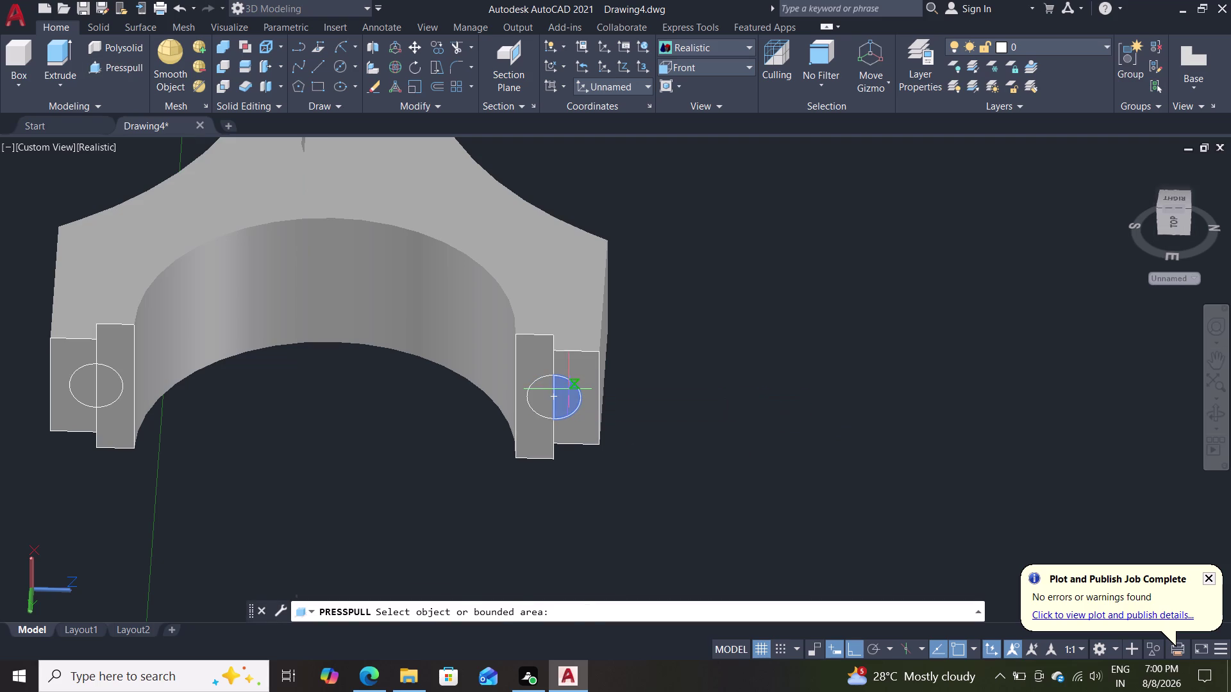
click(710, 206)
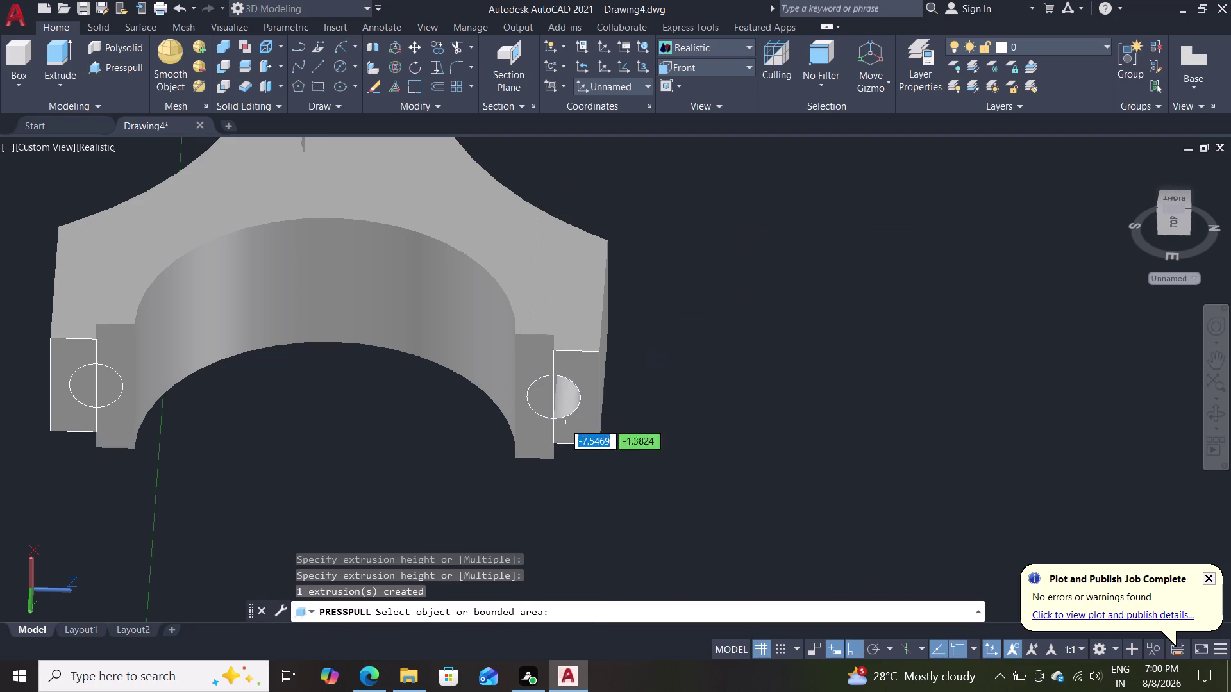
click(530, 400)
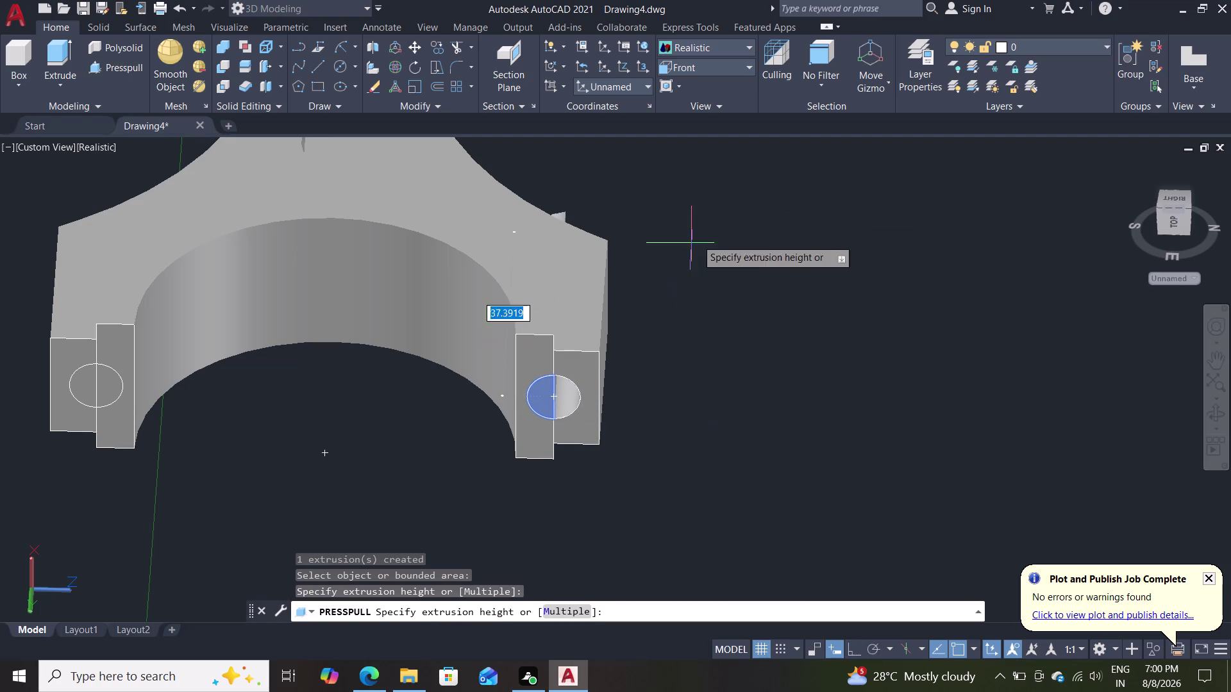
click(726, 195)
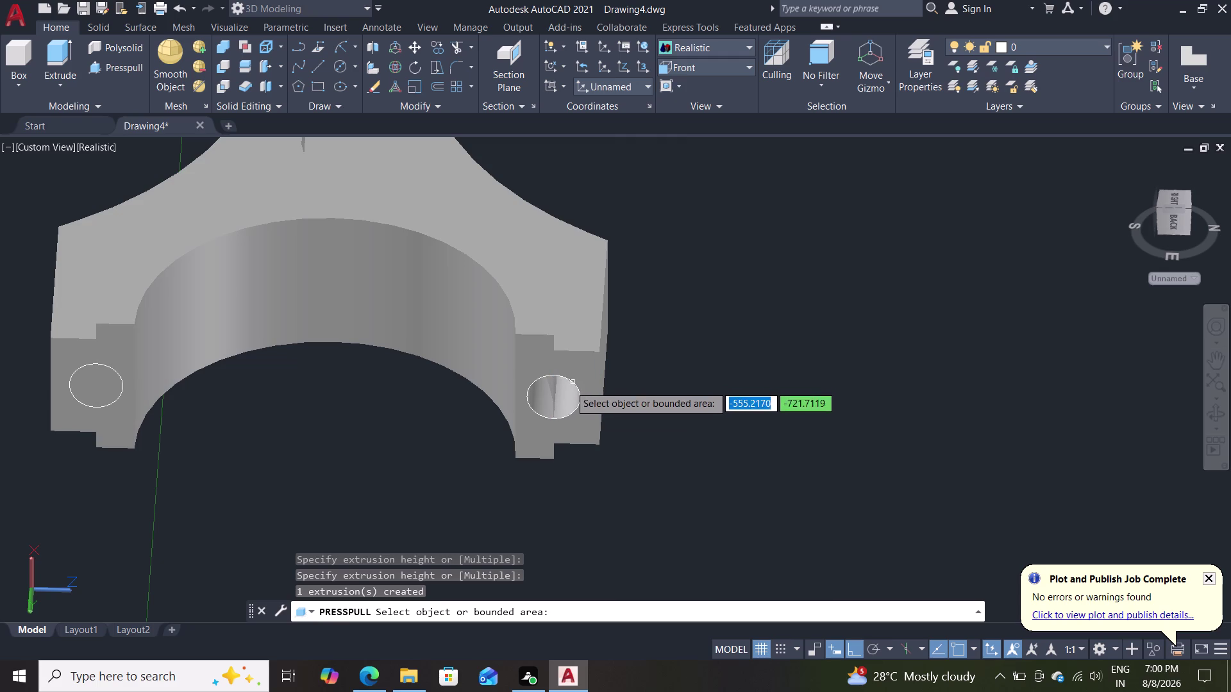
middle_drag(667, 432, 562, 367)
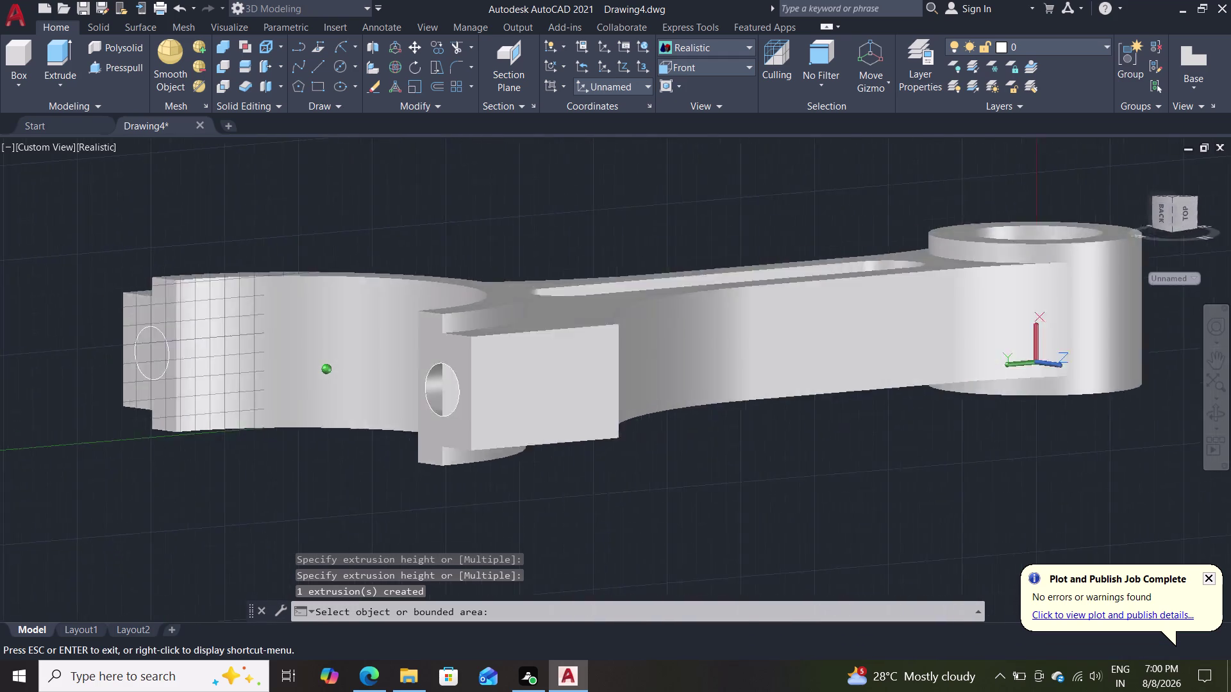
middle_drag(562, 366, 286, 383)
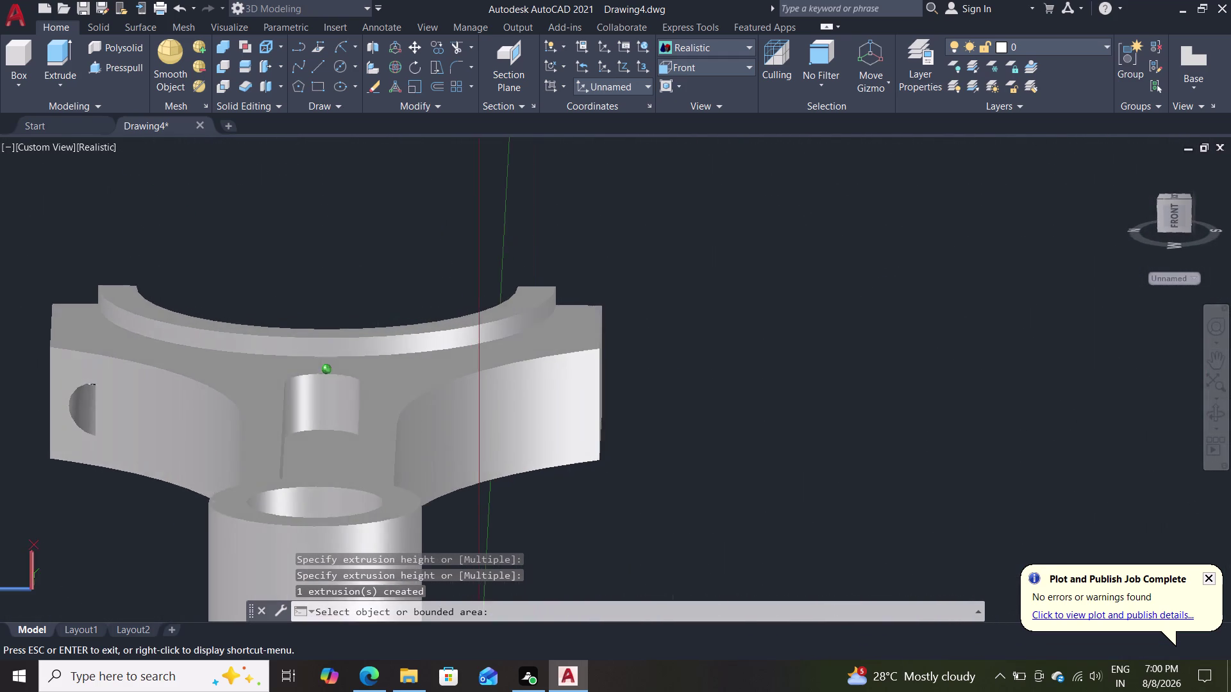
middle_drag(286, 383, 677, 373)
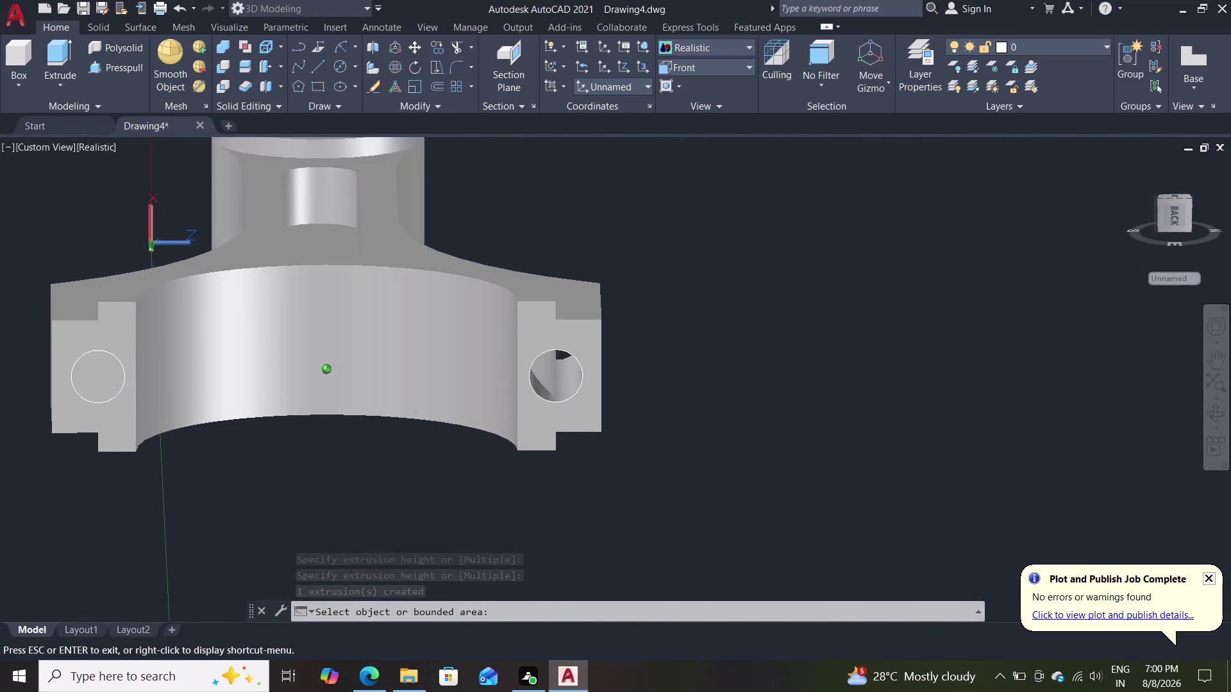
middle_drag(676, 373, 677, 360)
double_click(545, 359)
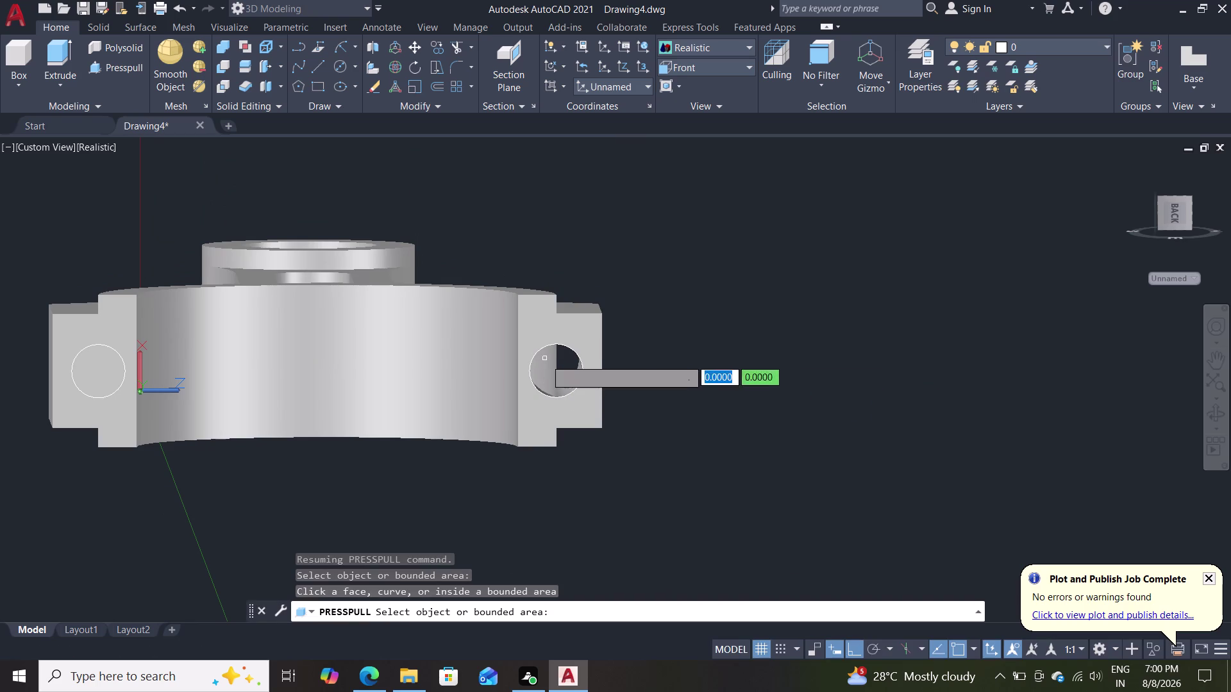
click(551, 372)
click(553, 364)
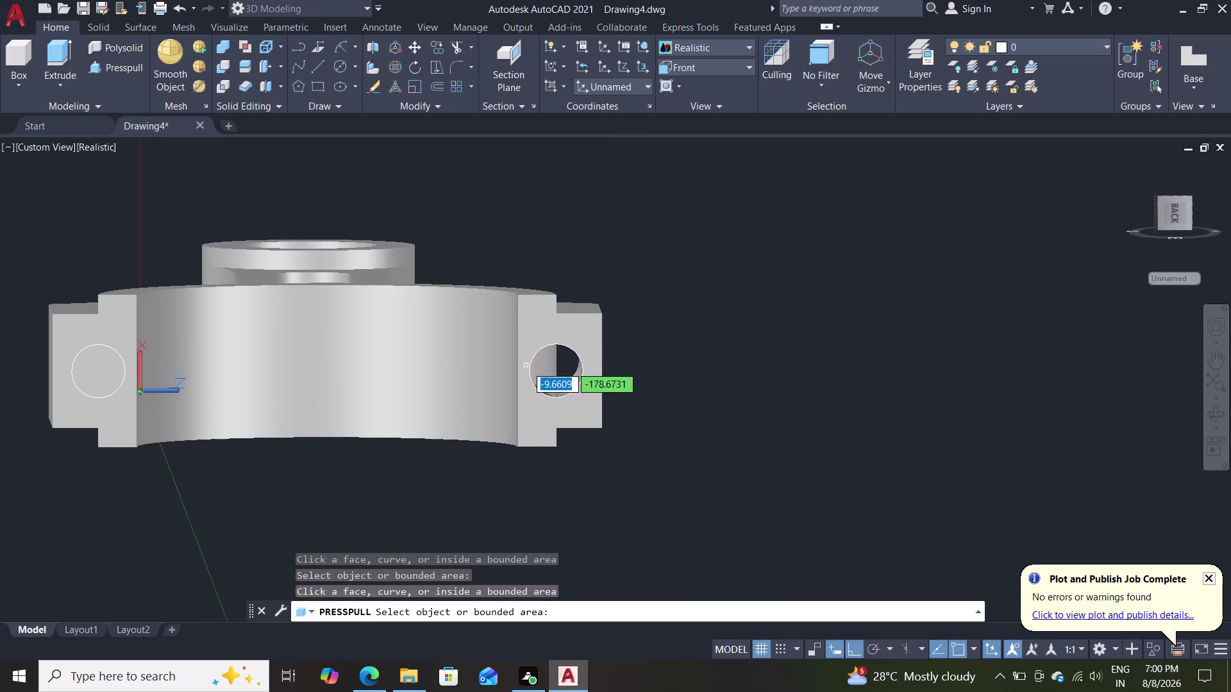
click(532, 360)
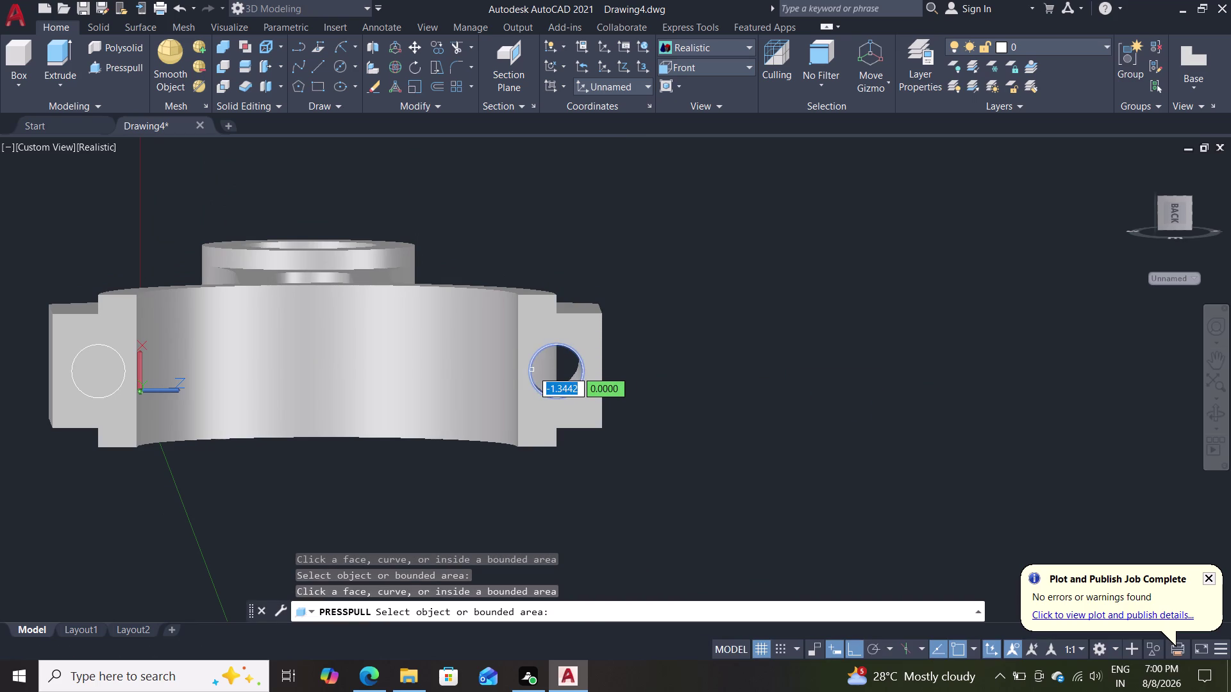
click(532, 371)
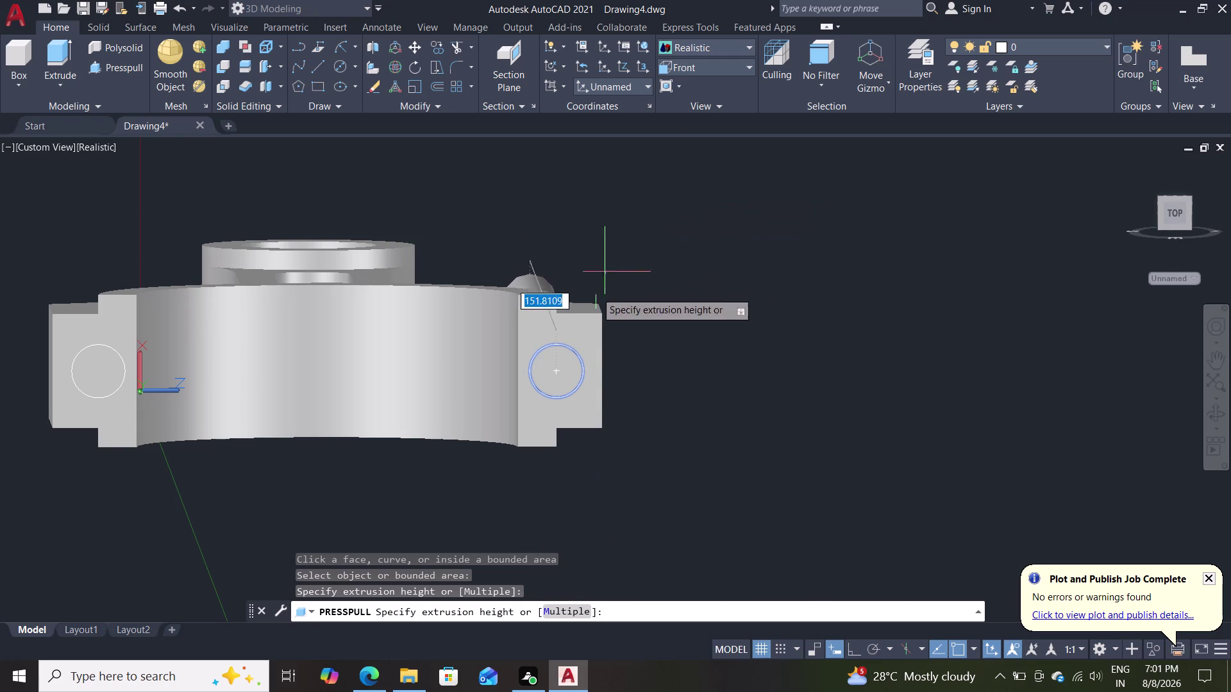
click(616, 220)
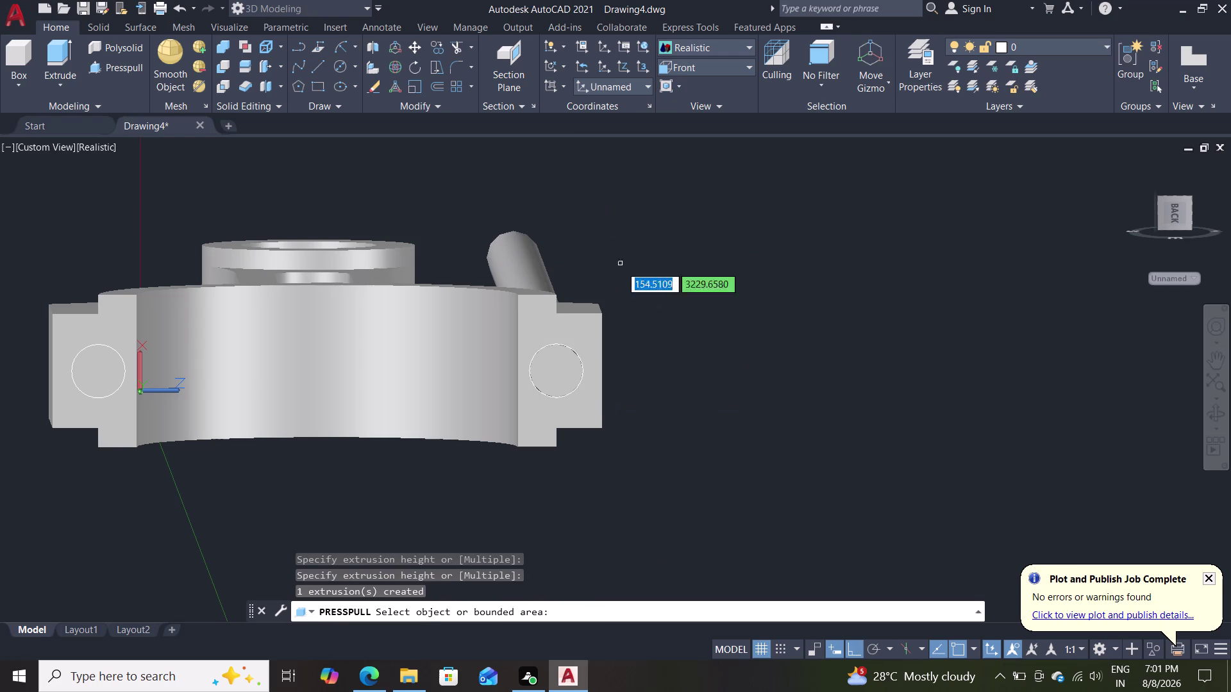
middle_drag(680, 326, 478, 401)
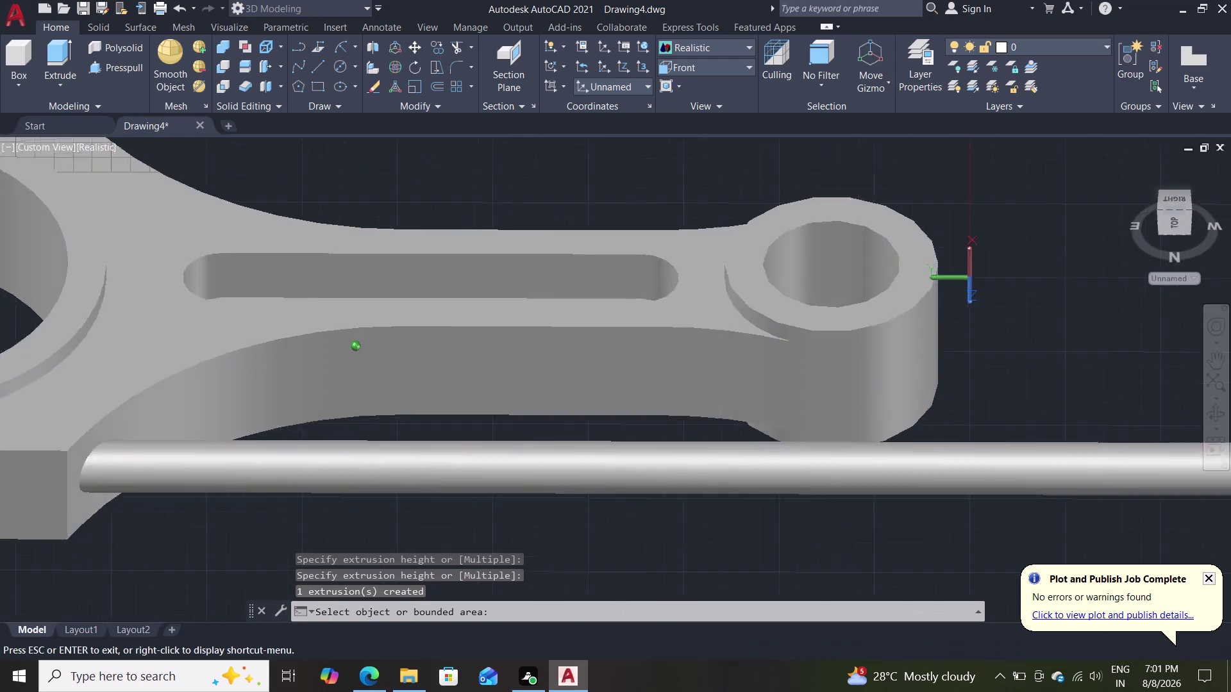
middle_drag(479, 401, 652, 373)
scroll(down, 3)
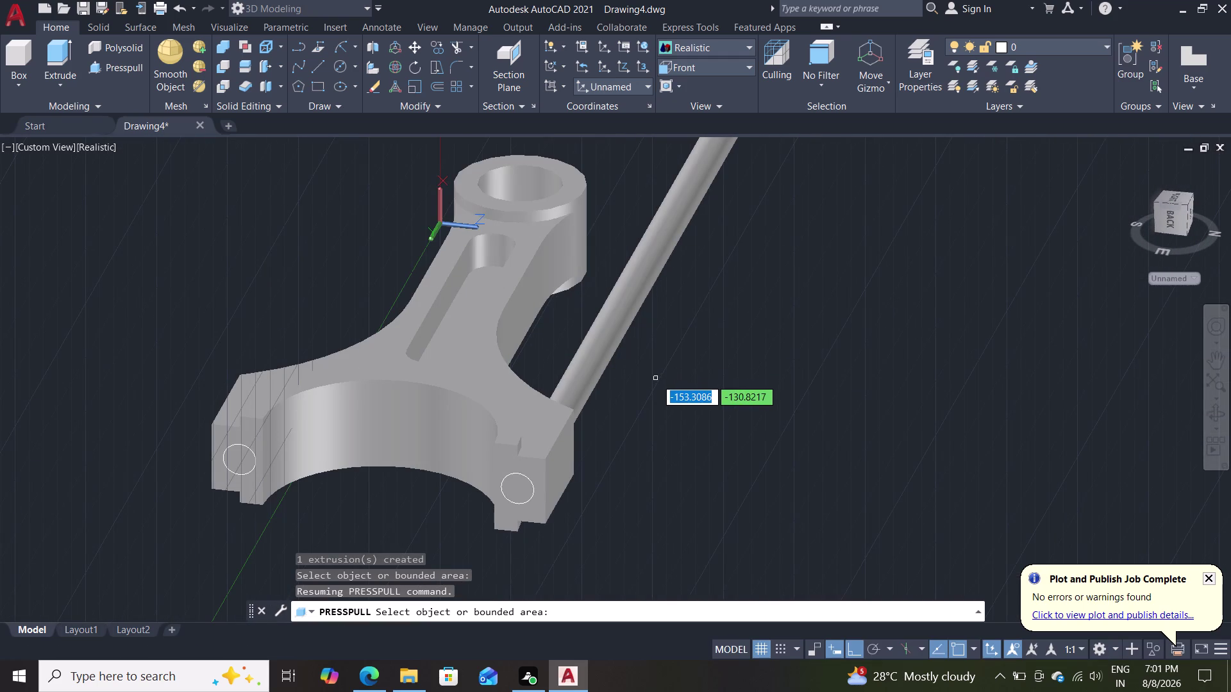
key(ctrl+z)
key(ctrl+z)
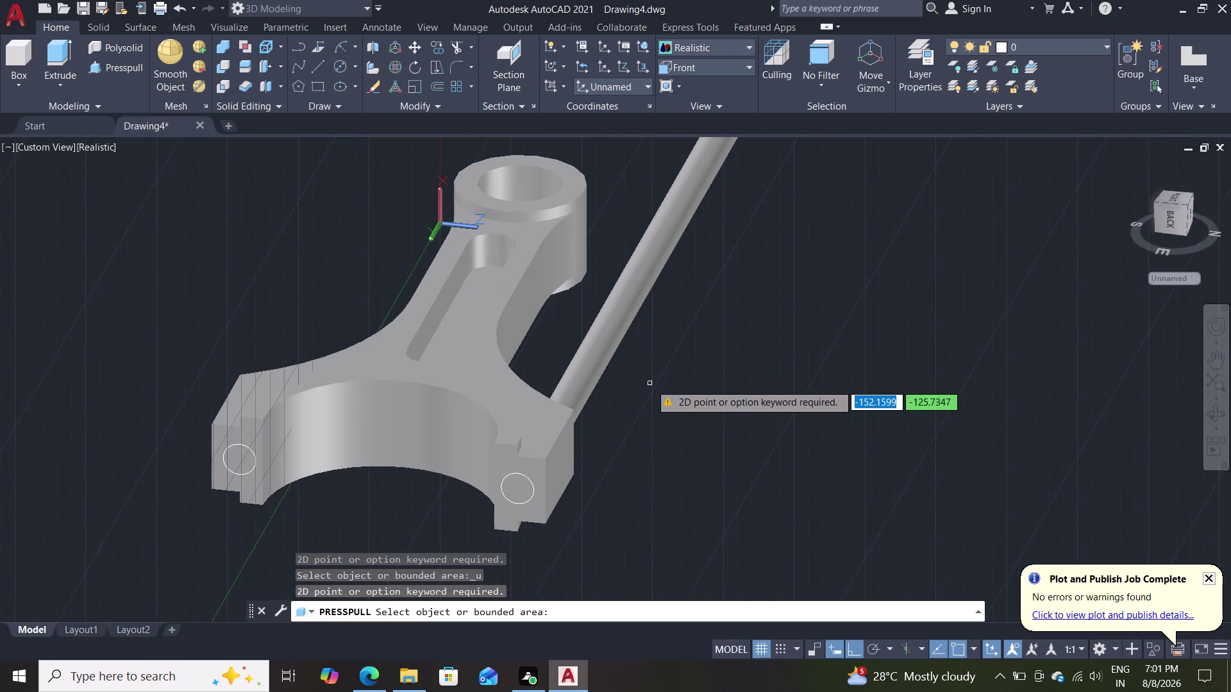
key(Escape)
key(ctrl+z)
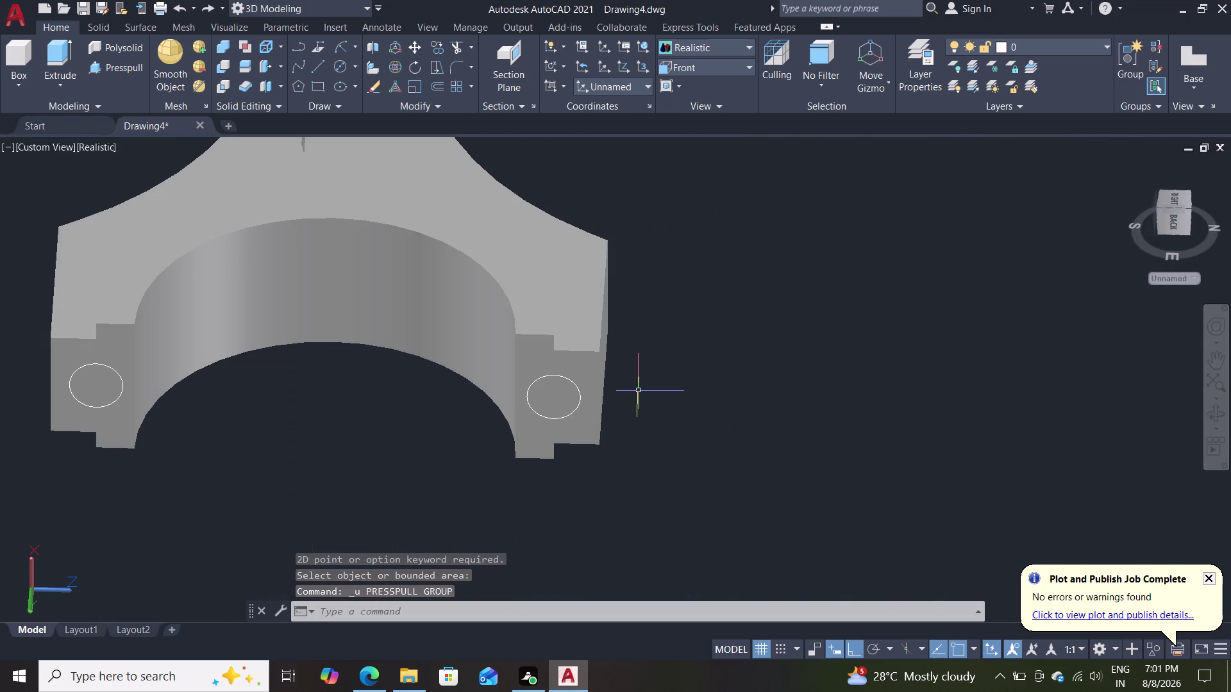
Press-pull the right pad's bolt-hole circle into a recess, cancelling the repeated pick.
click(125, 62)
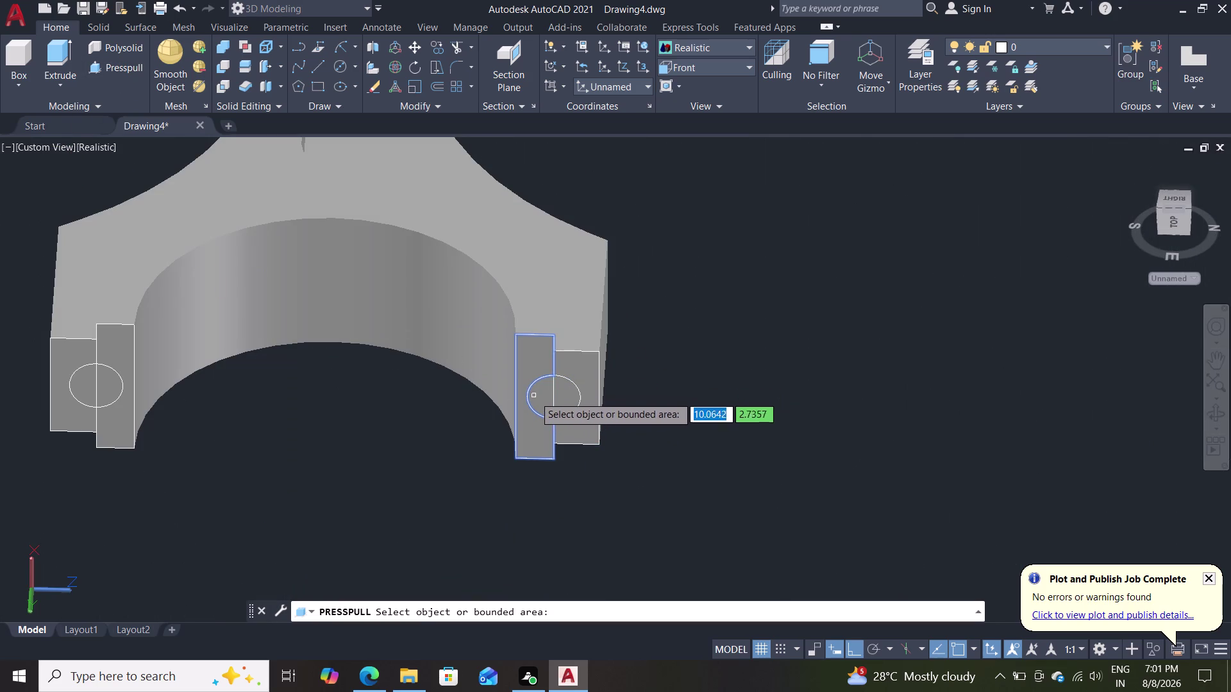
click(536, 395)
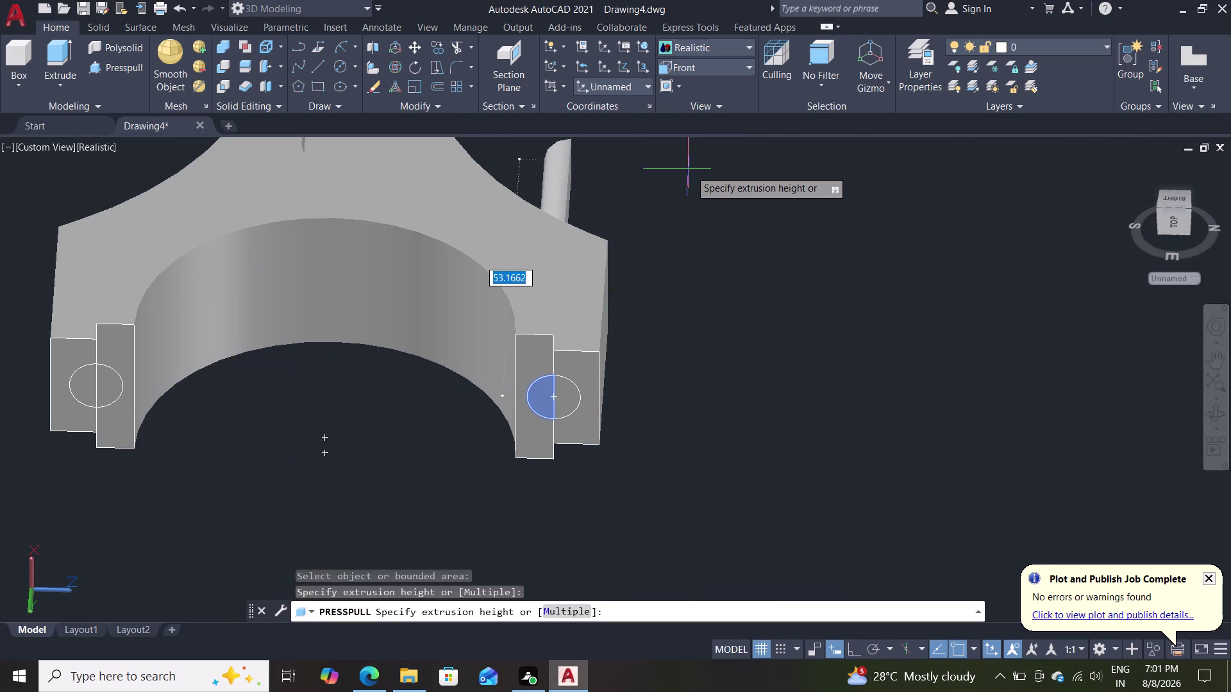
click(691, 169)
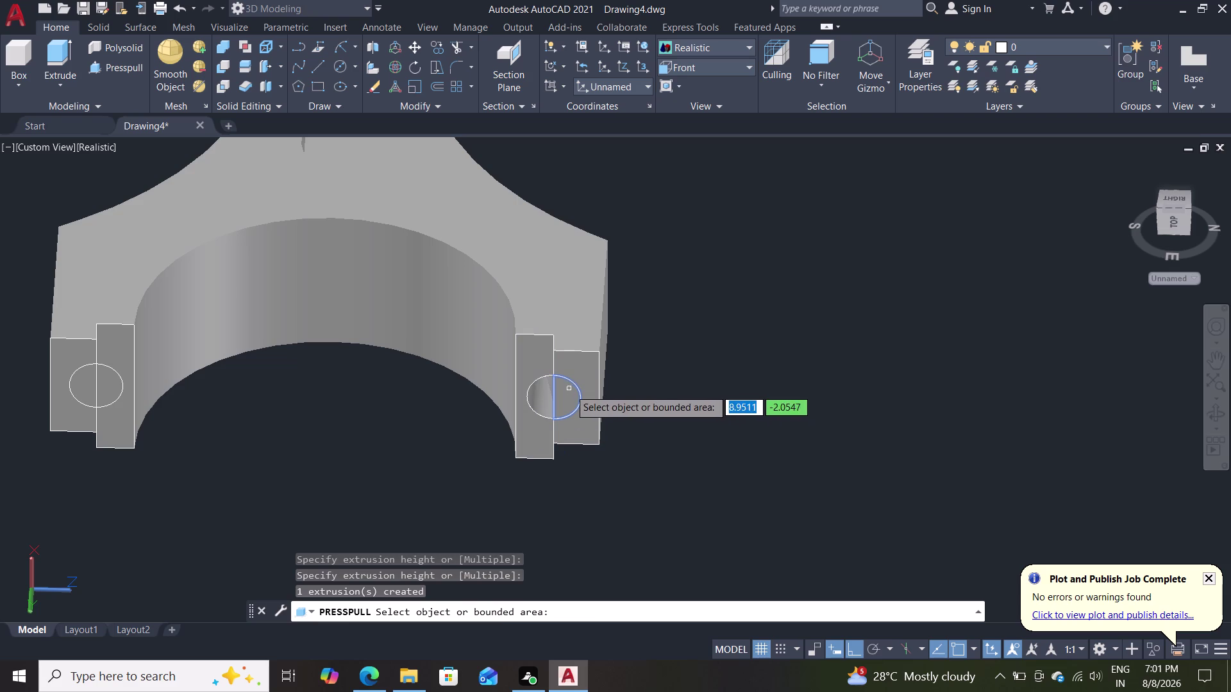
click(569, 389)
click(700, 162)
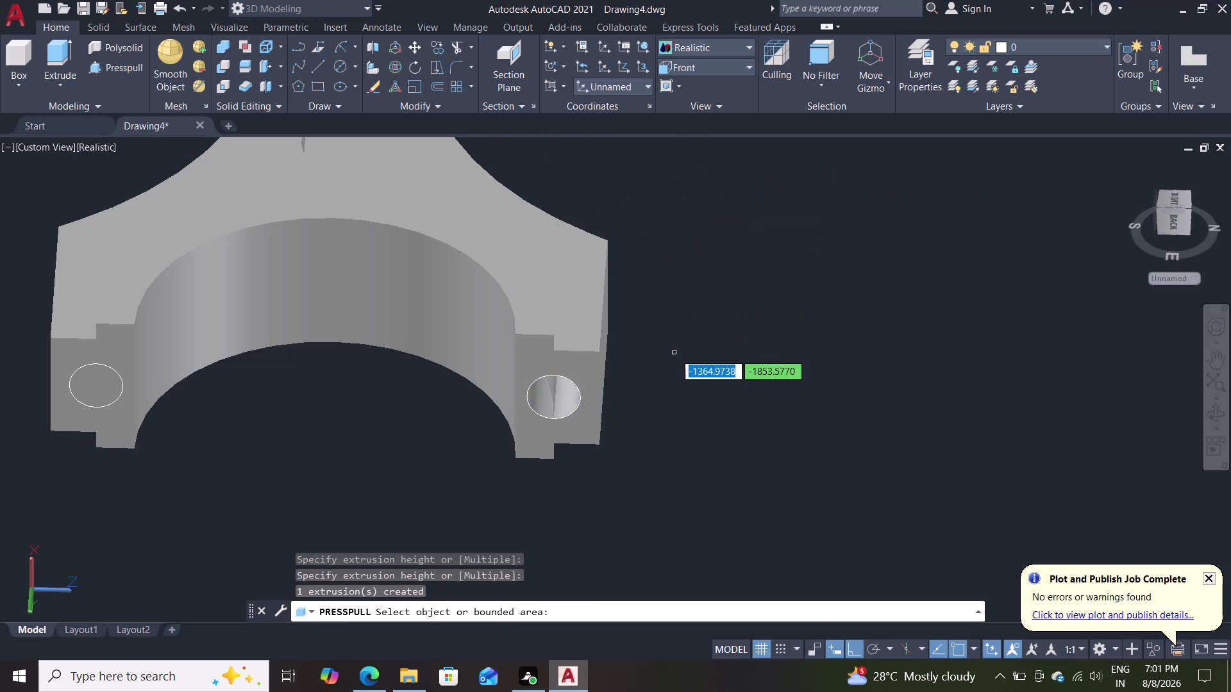
middle_drag(686, 443, 679, 368)
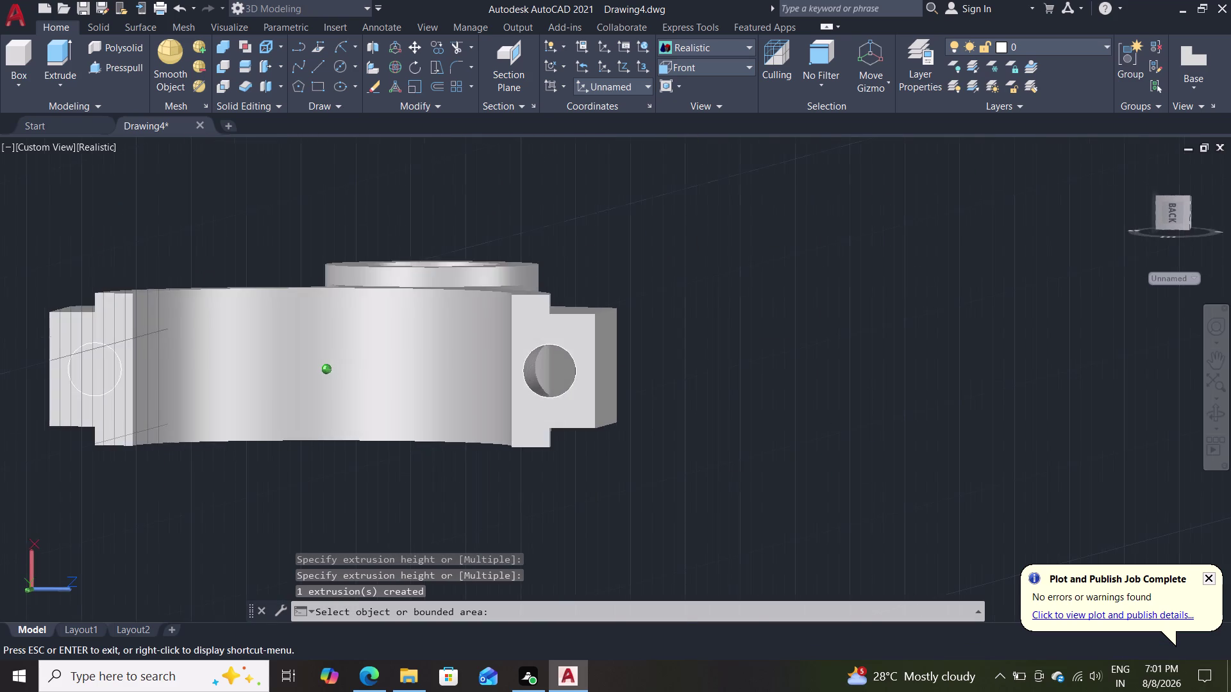
middle_drag(678, 368, 688, 362)
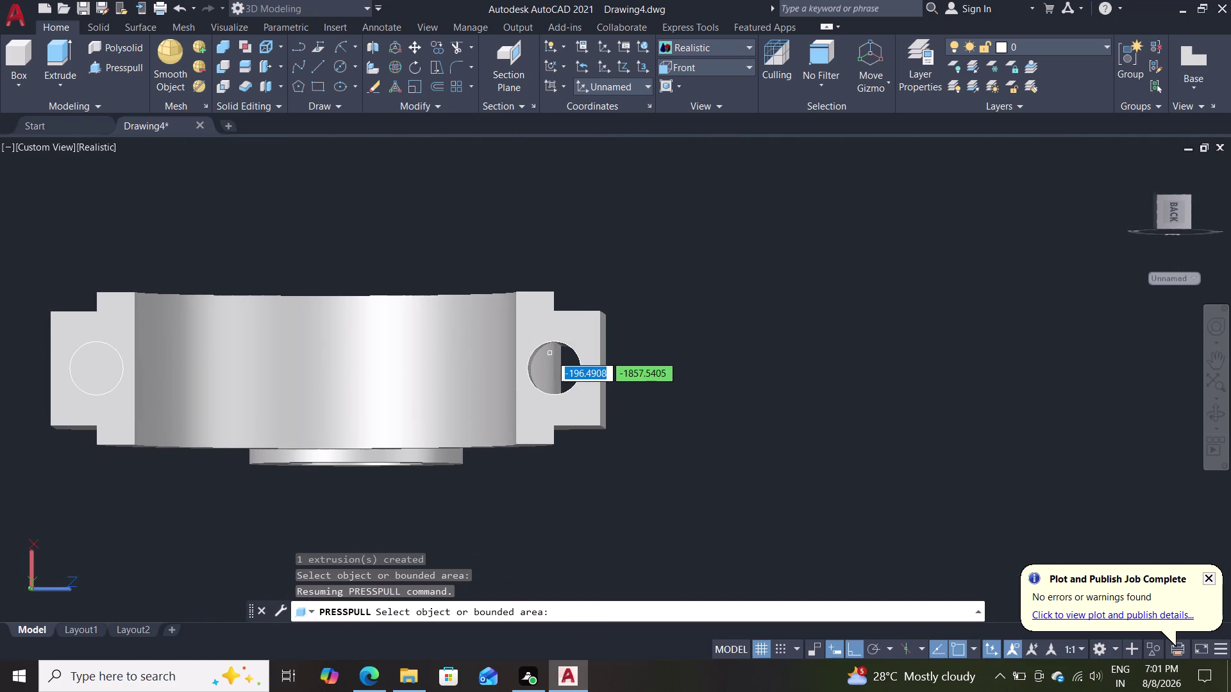
click(556, 363)
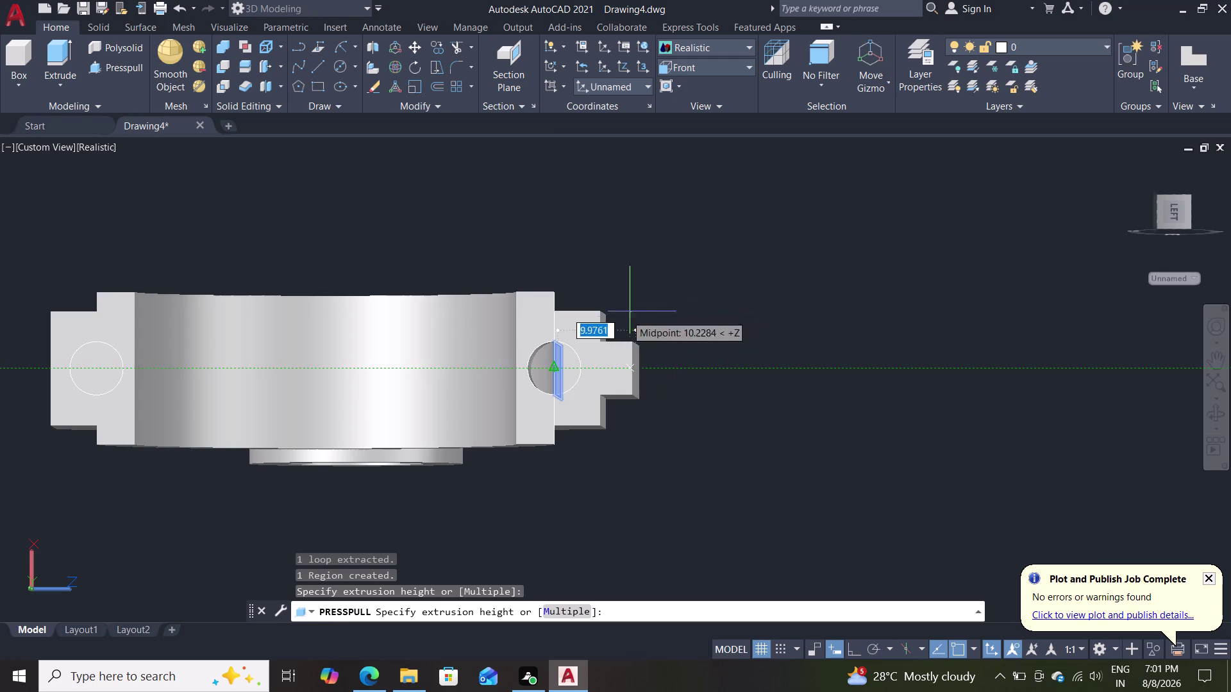
key(Escape)
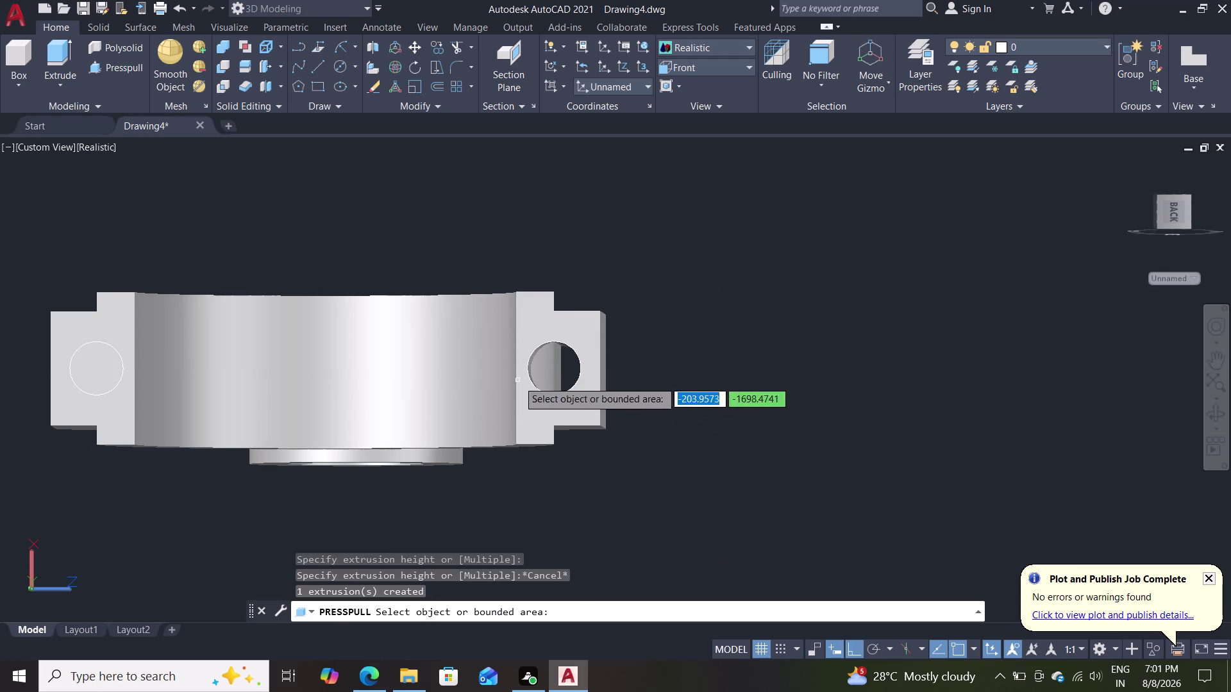
middle_drag(632, 437, 458, 466)
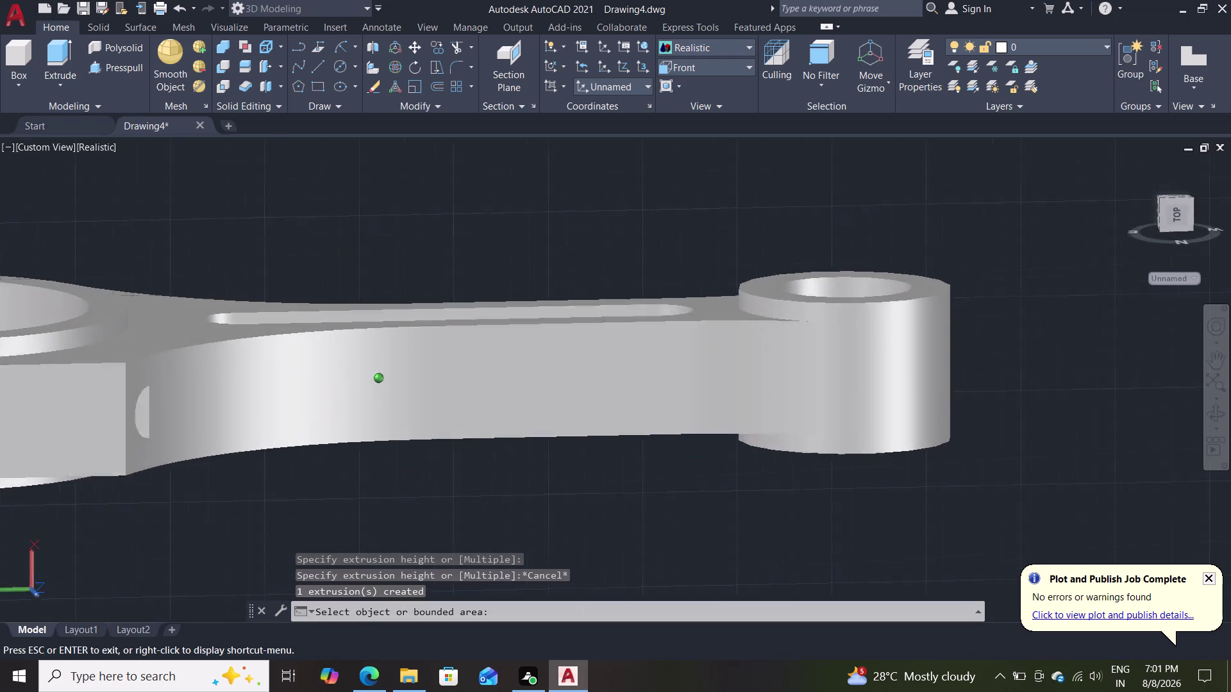
middle_drag(457, 467, 361, 439)
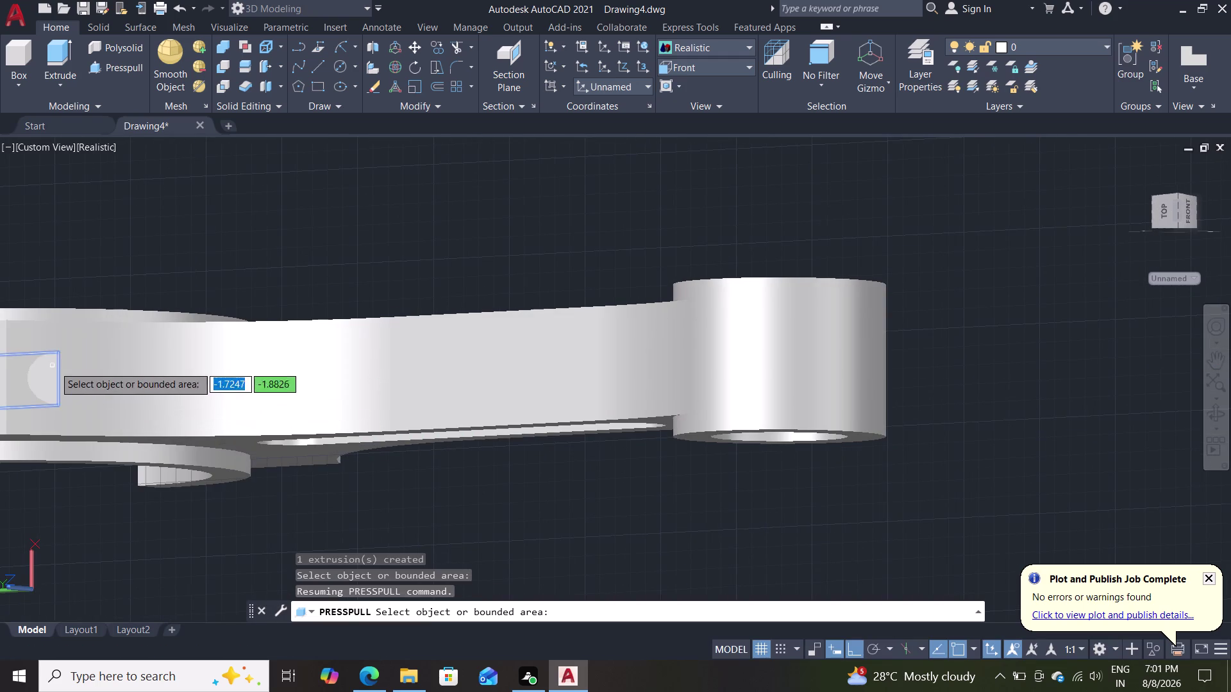
scroll(down, 3)
middle_drag(115, 521, 117, 520)
scroll(up, 3)
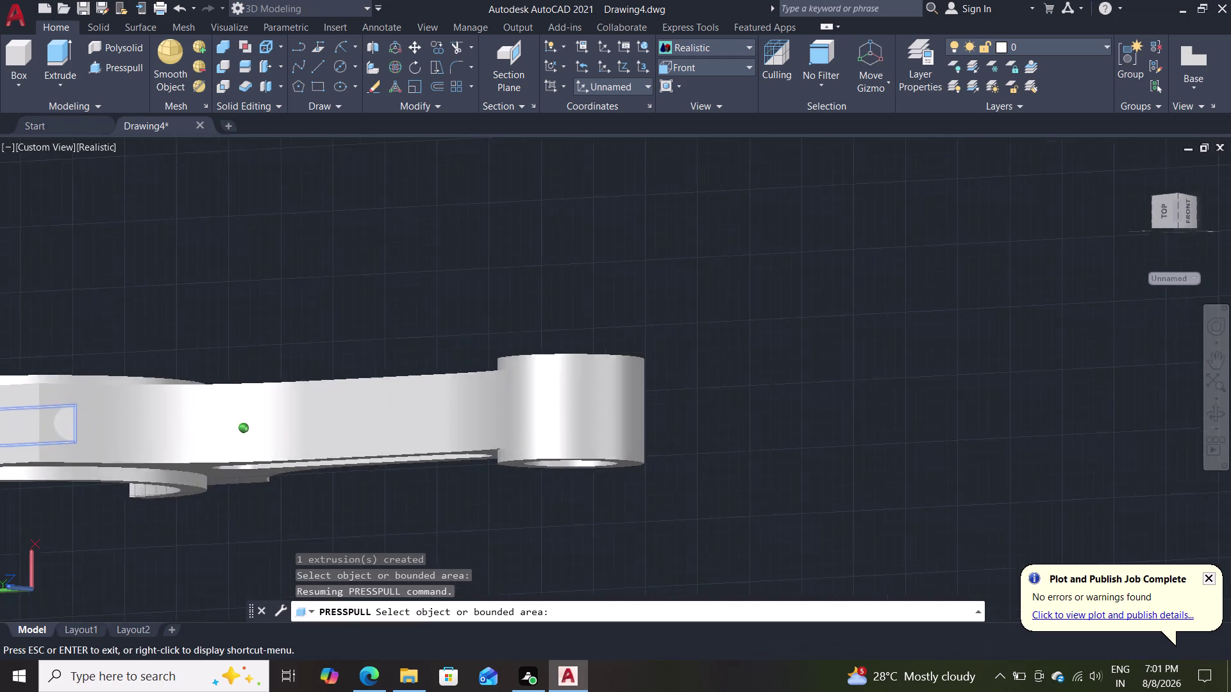
middle_drag(116, 520, 0, 553)
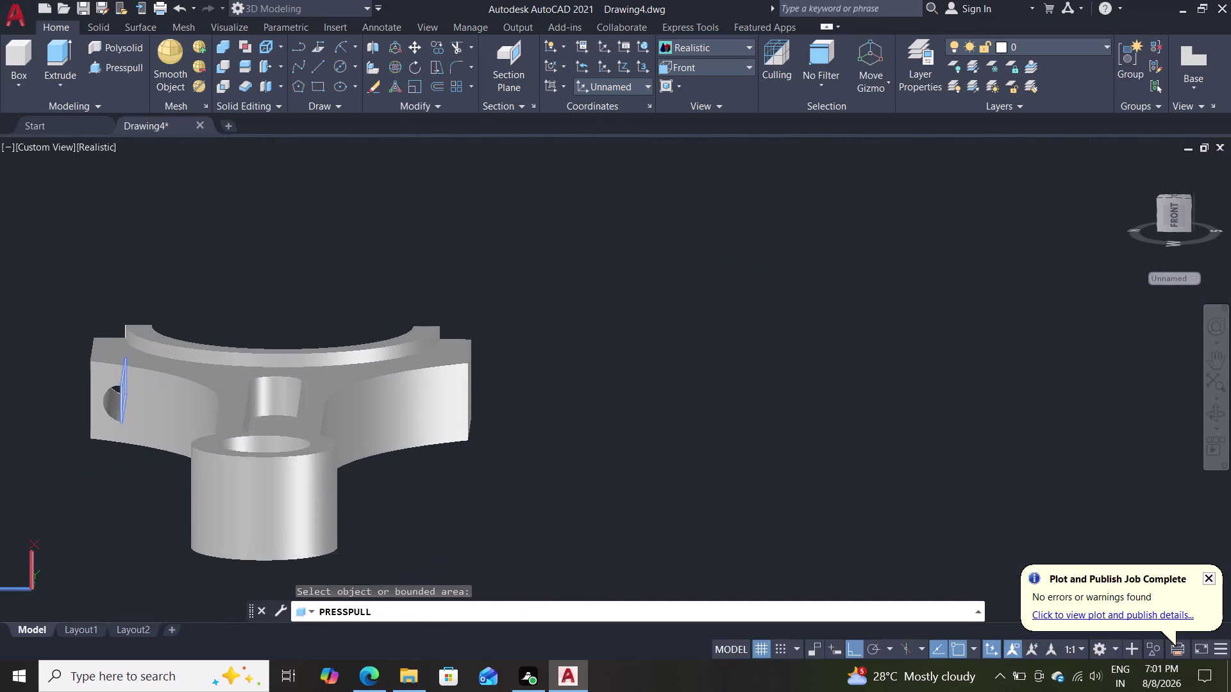
middle_drag(22, 518, 26, 511)
middle_drag(155, 502, 141, 485)
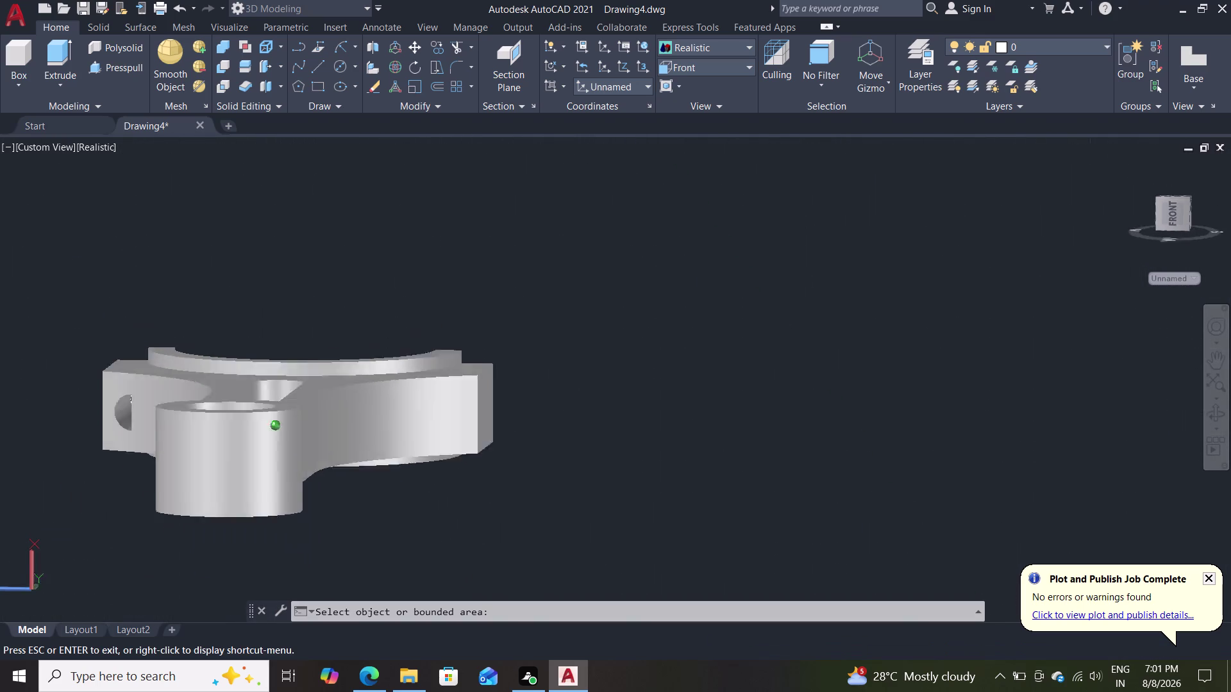
middle_drag(141, 484, 0, 493)
middle_drag(718, 414, 705, 421)
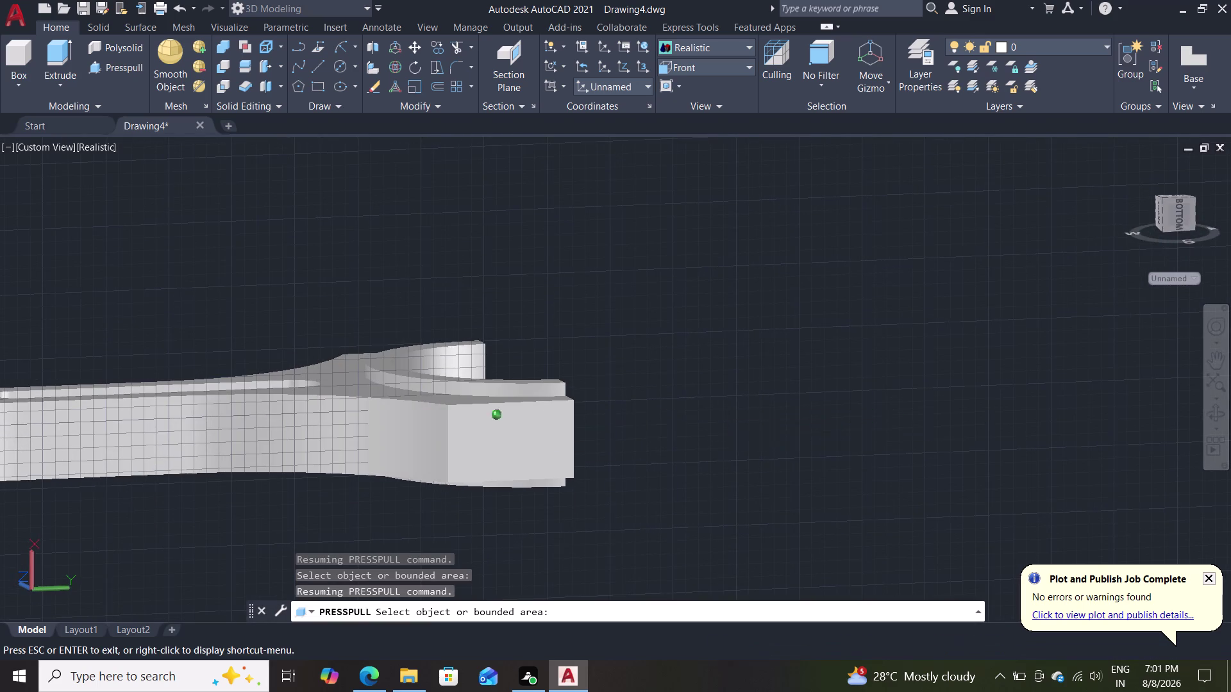
middle_drag(705, 421, 513, 422)
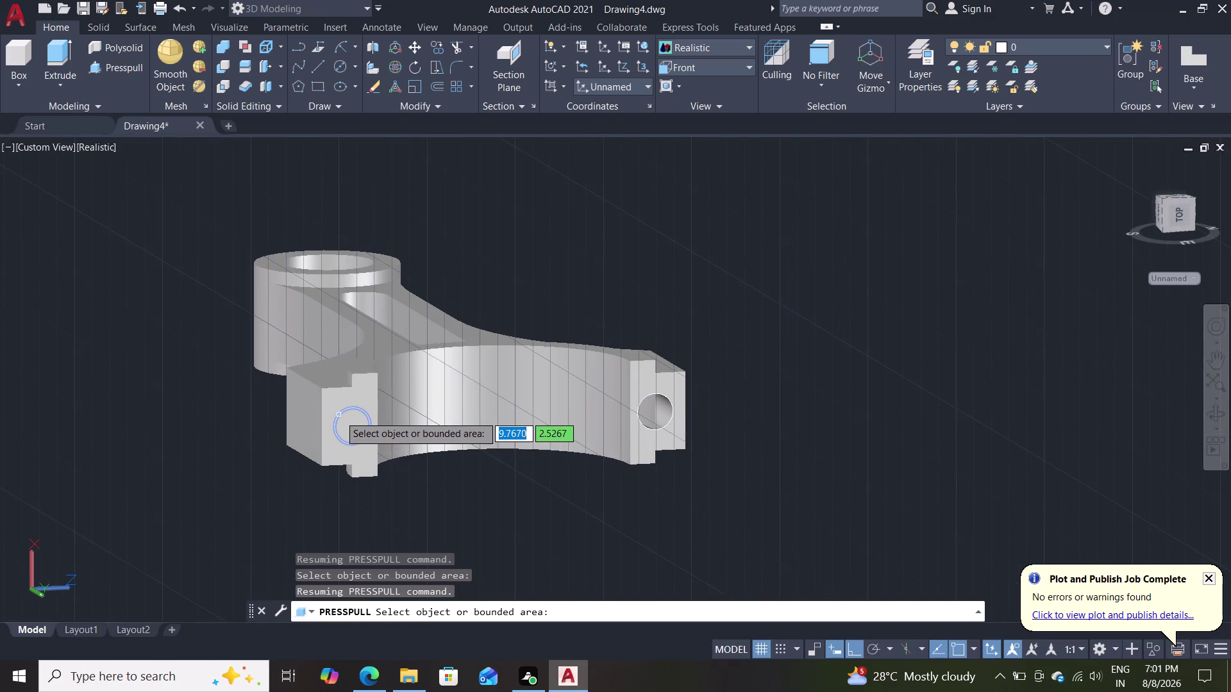
click(348, 422)
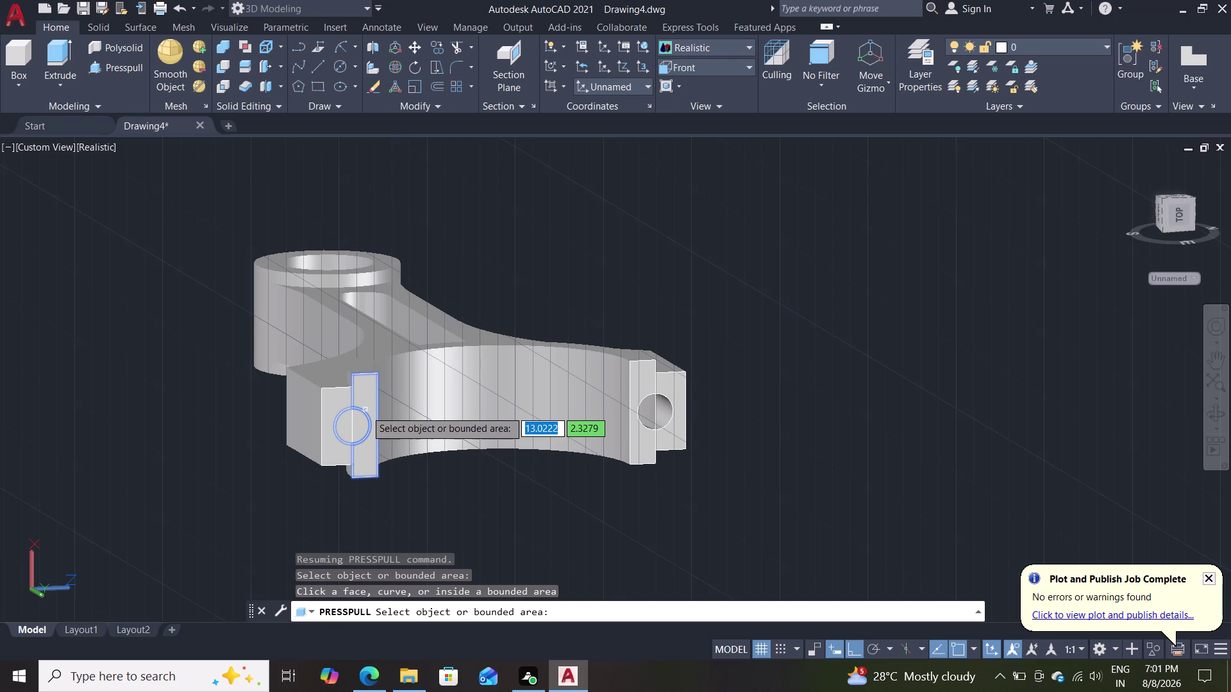
click(365, 410)
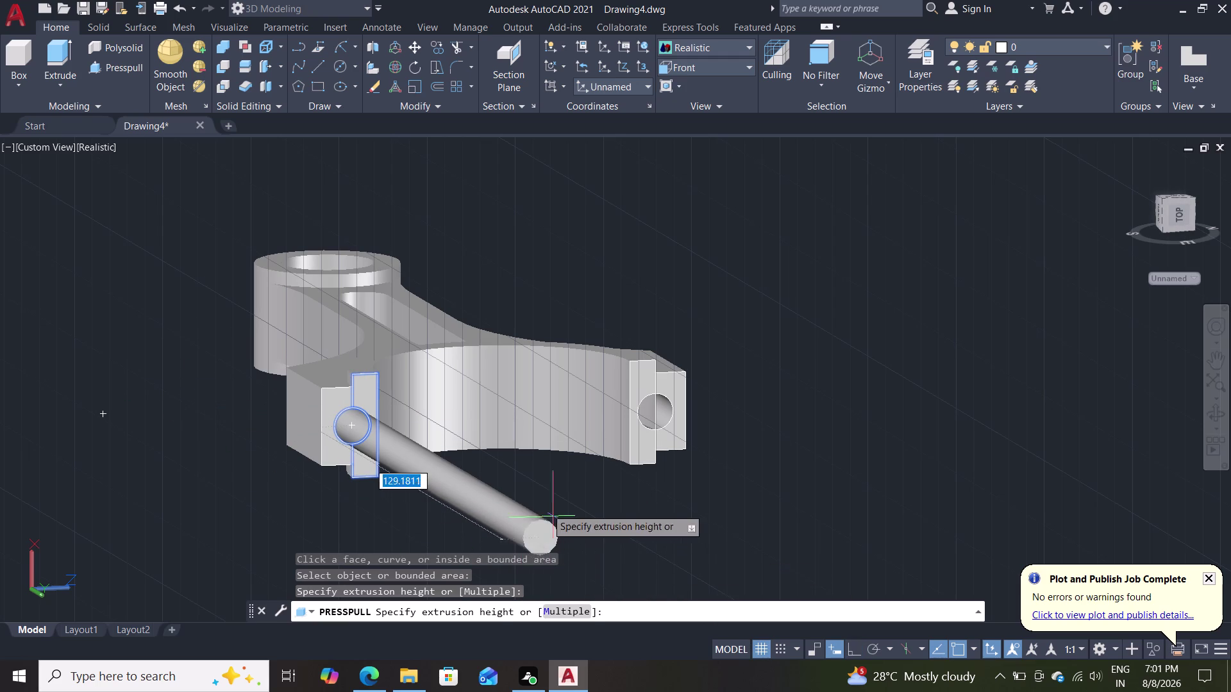
click(533, 500)
key(ctrl+z)
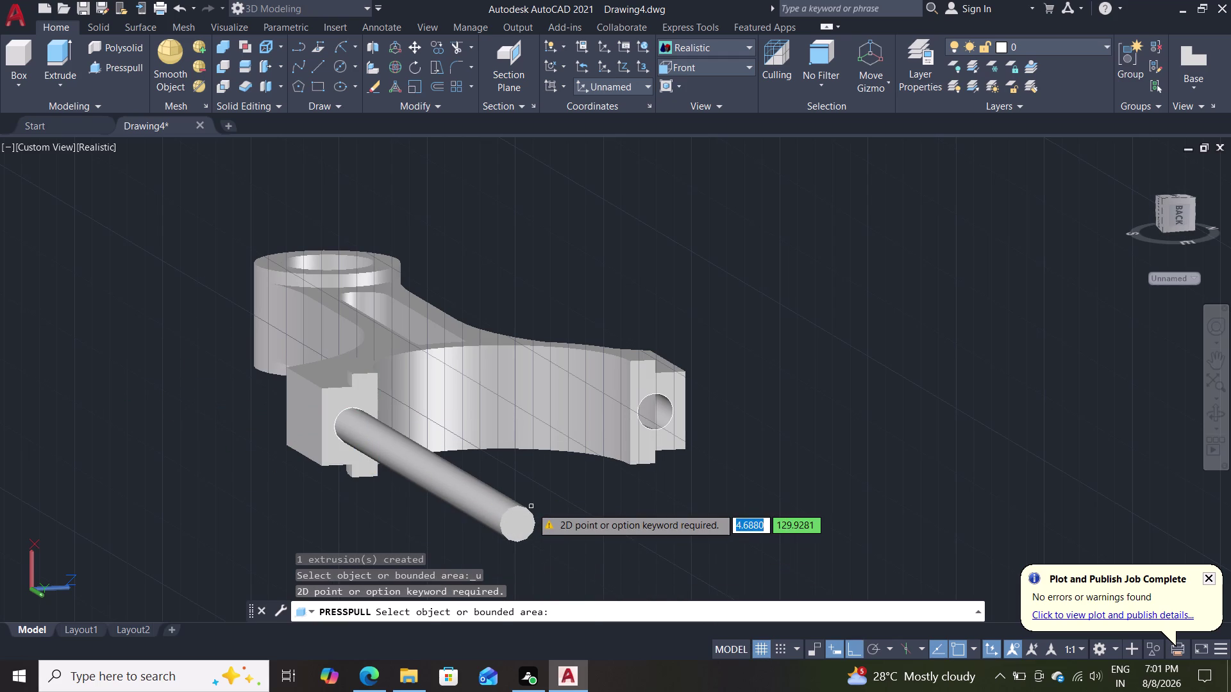
key(Escape)
key(Escape)
key(ctrl+z)
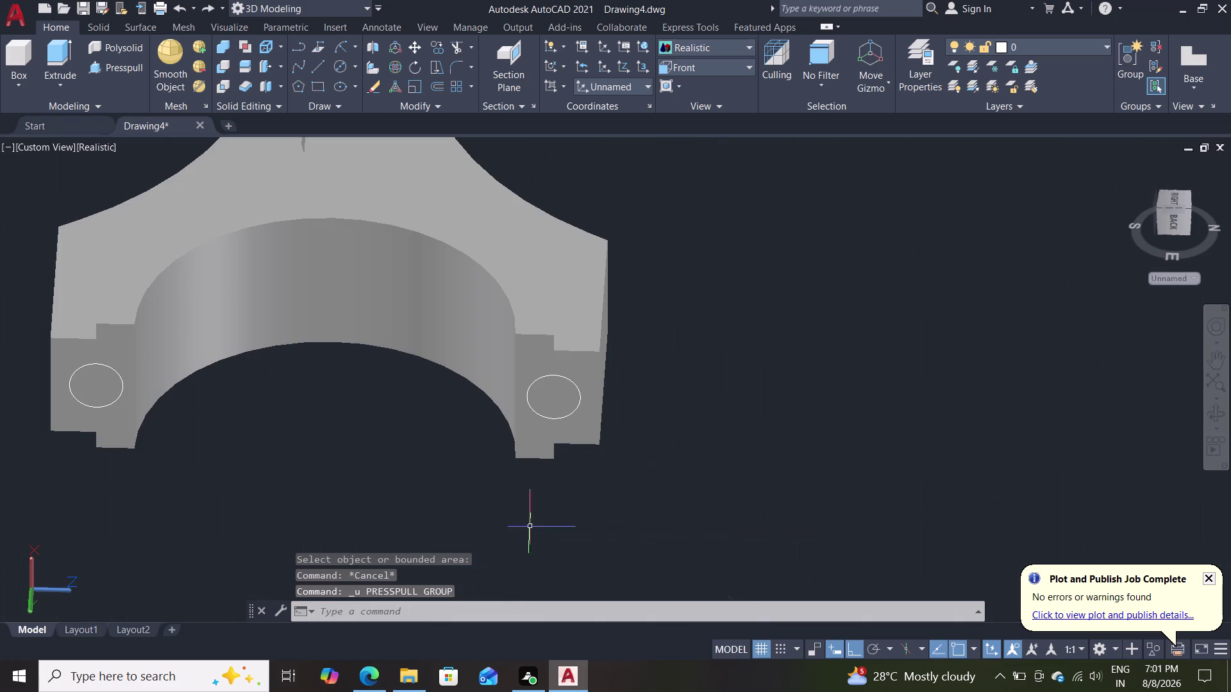
scroll(down, 3)
scroll(up, 3)
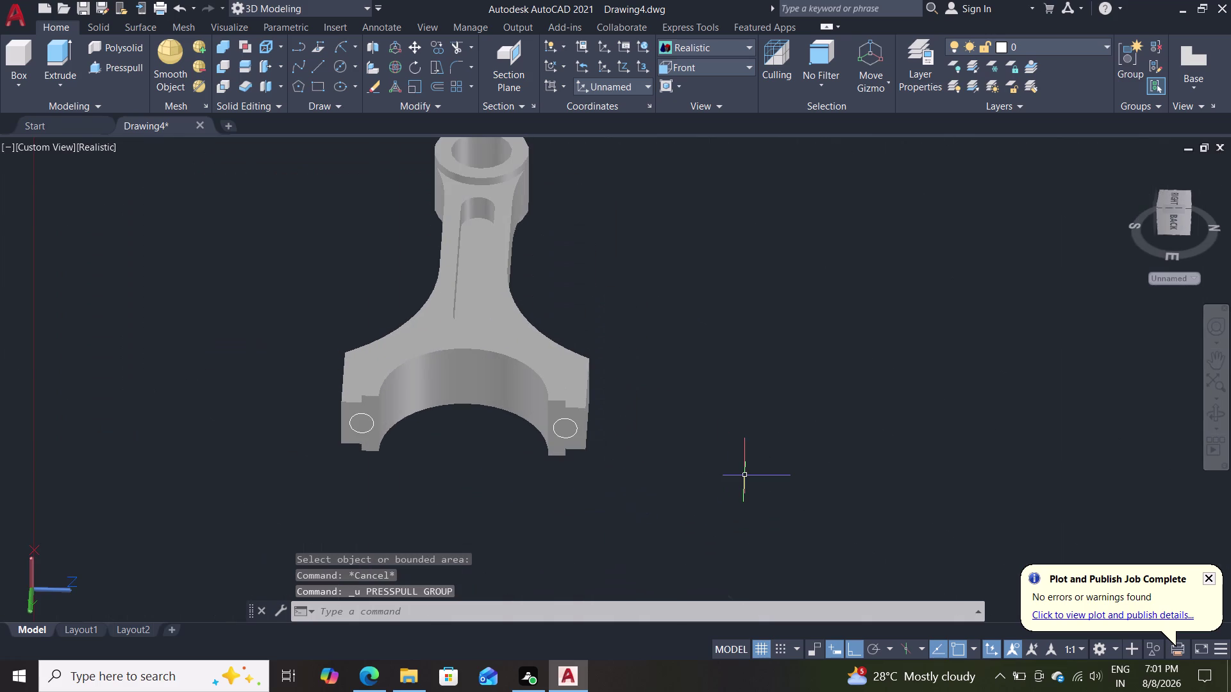
middle_drag(655, 294, 545, 446)
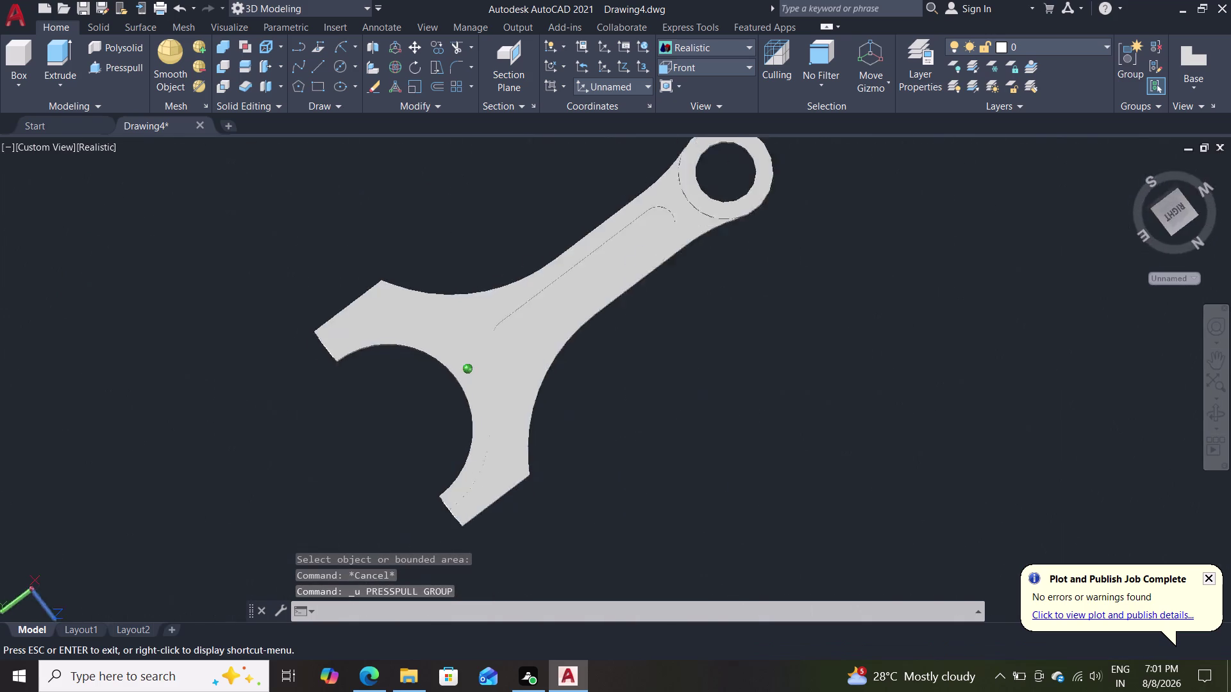
middle_drag(545, 446, 509, 187)
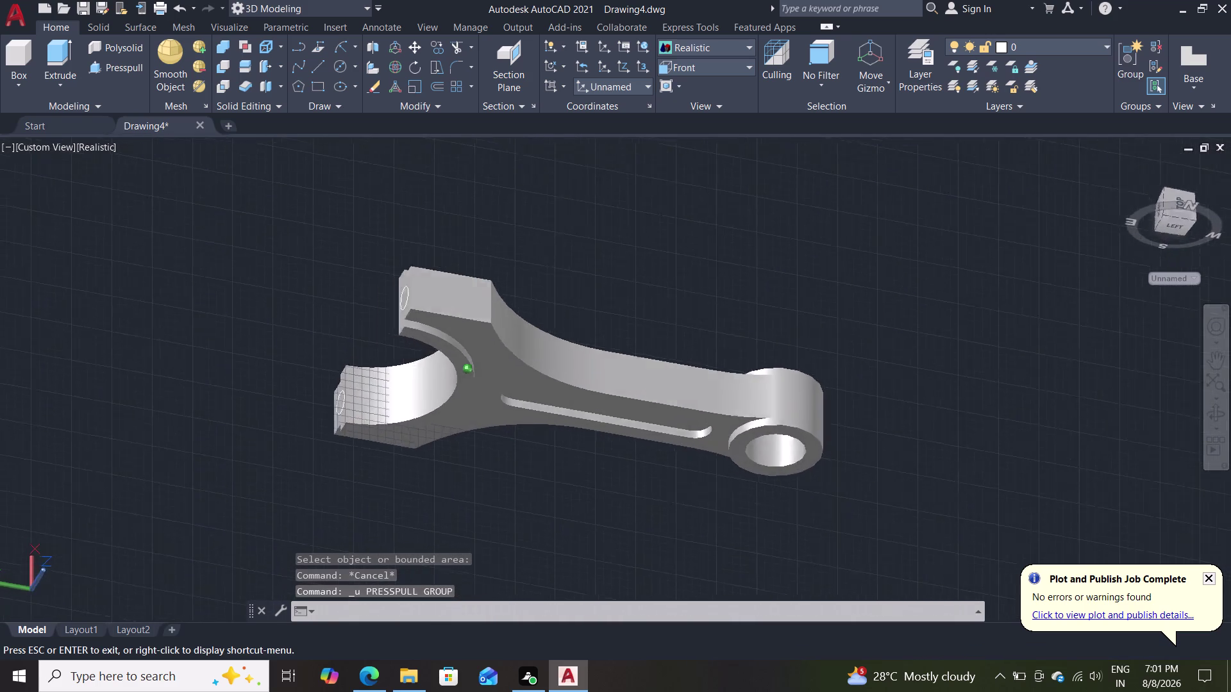
middle_drag(509, 188, 927, 325)
scroll(up, 3)
scroll(down, 3)
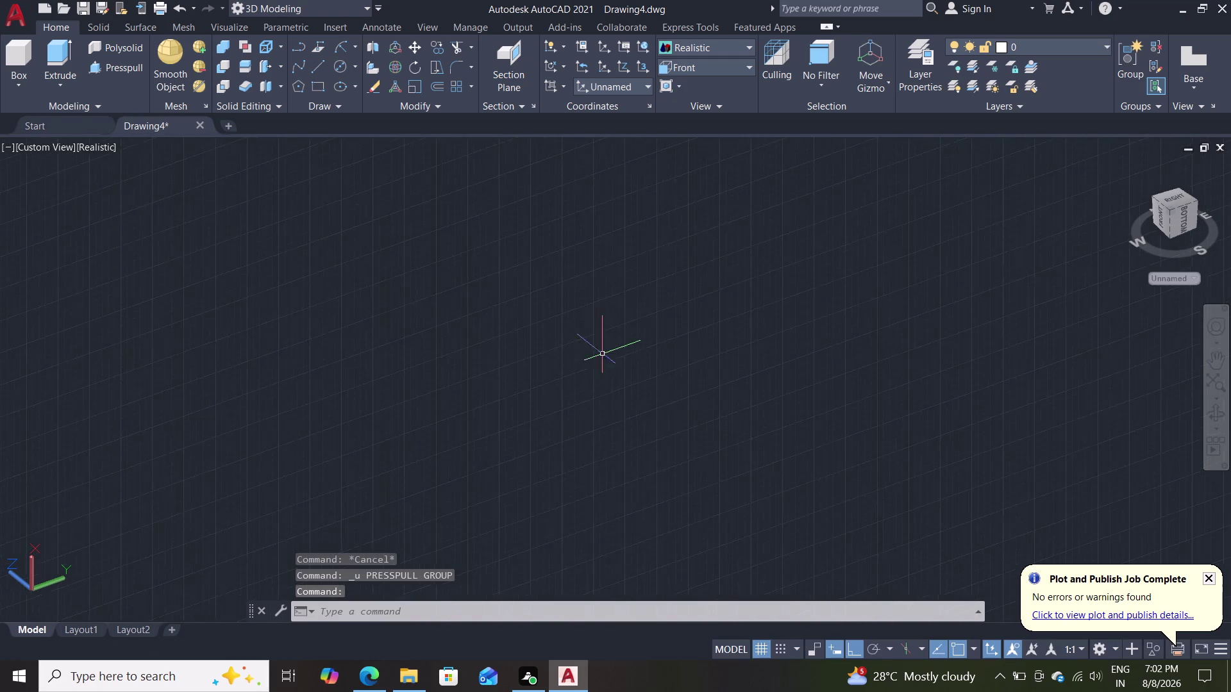
scroll(down, 3)
scroll(down, 3)
scroll(up, 3)
middle_drag(609, 188, 655, 478)
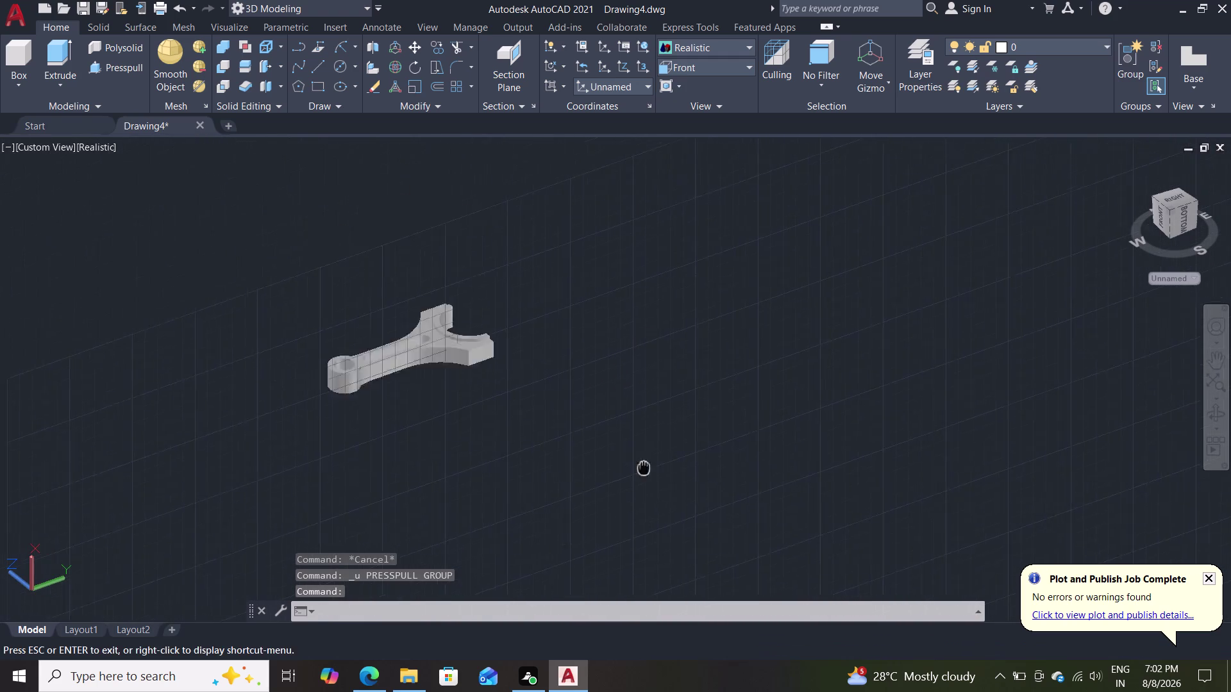
middle_drag(655, 478, 922, 326)
scroll(up, 3)
scroll(up, 3)
middle_drag(649, 275, 649, 276)
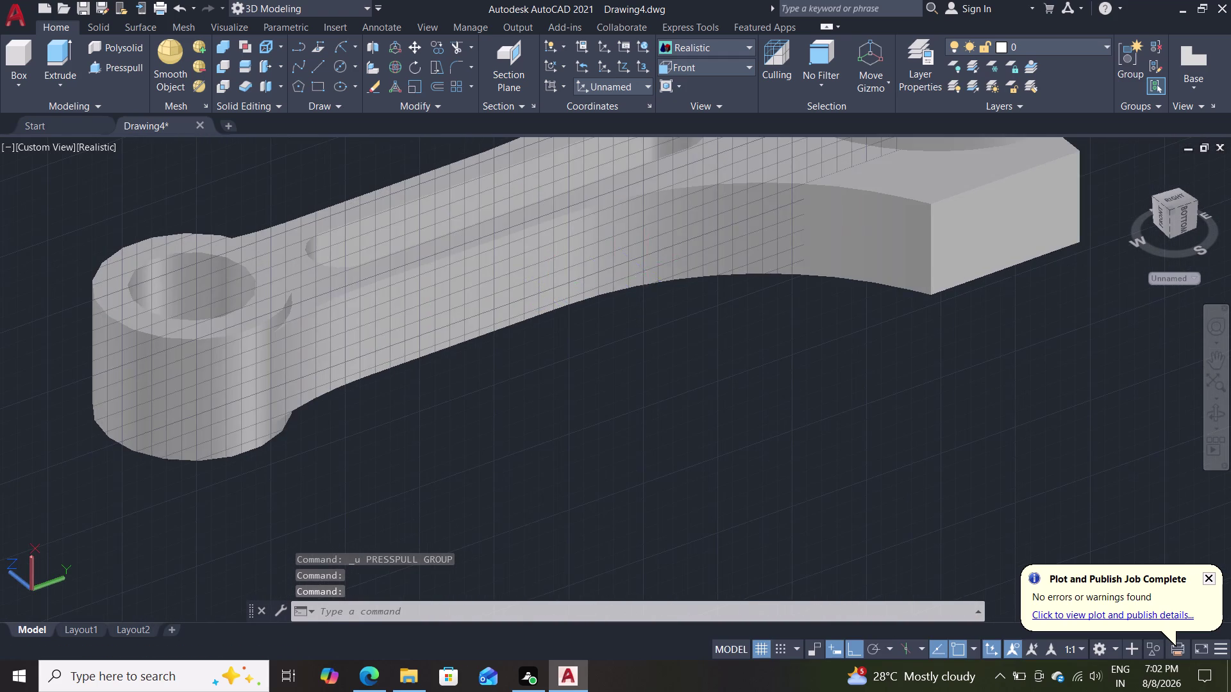
middle_drag(649, 275, 598, 452)
scroll(down, 3)
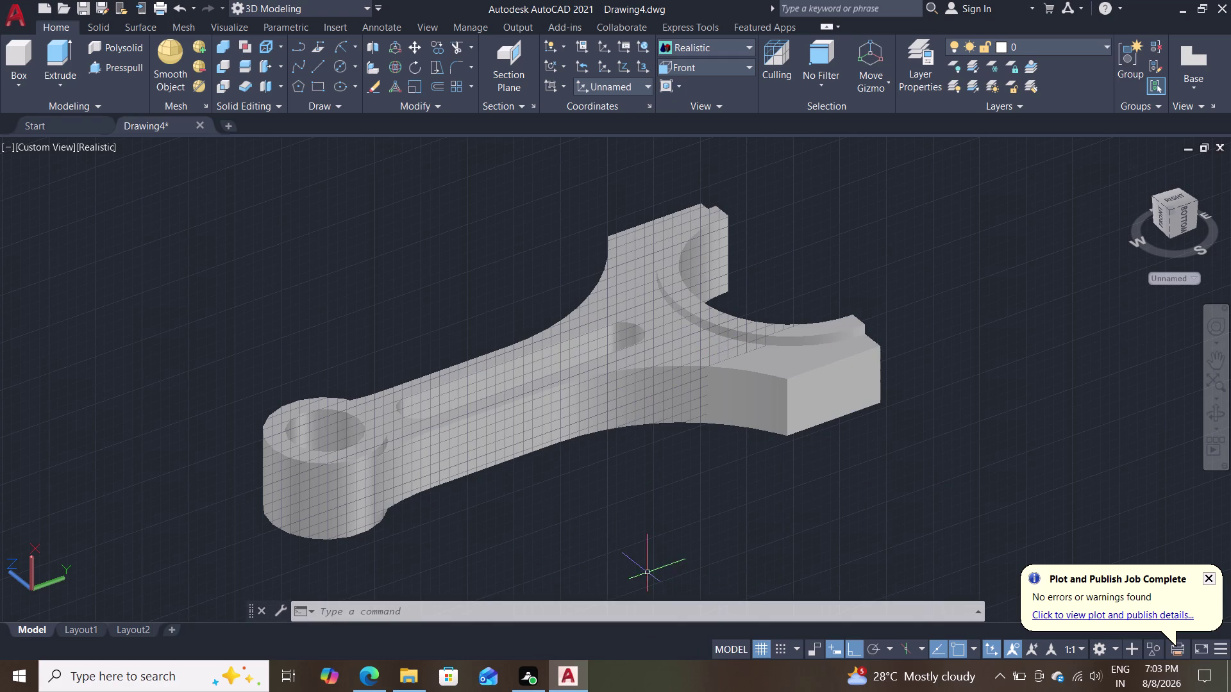
scroll(down, 3)
scroll(up, 3)
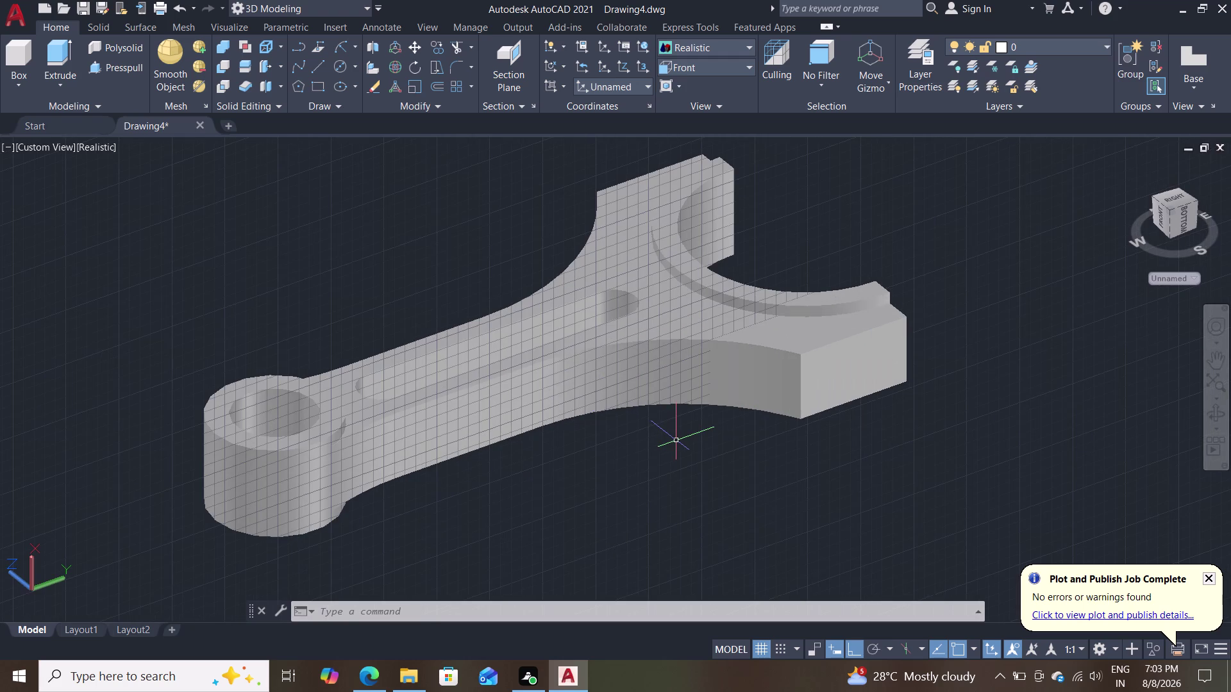
middle_drag(675, 437, 625, 477)
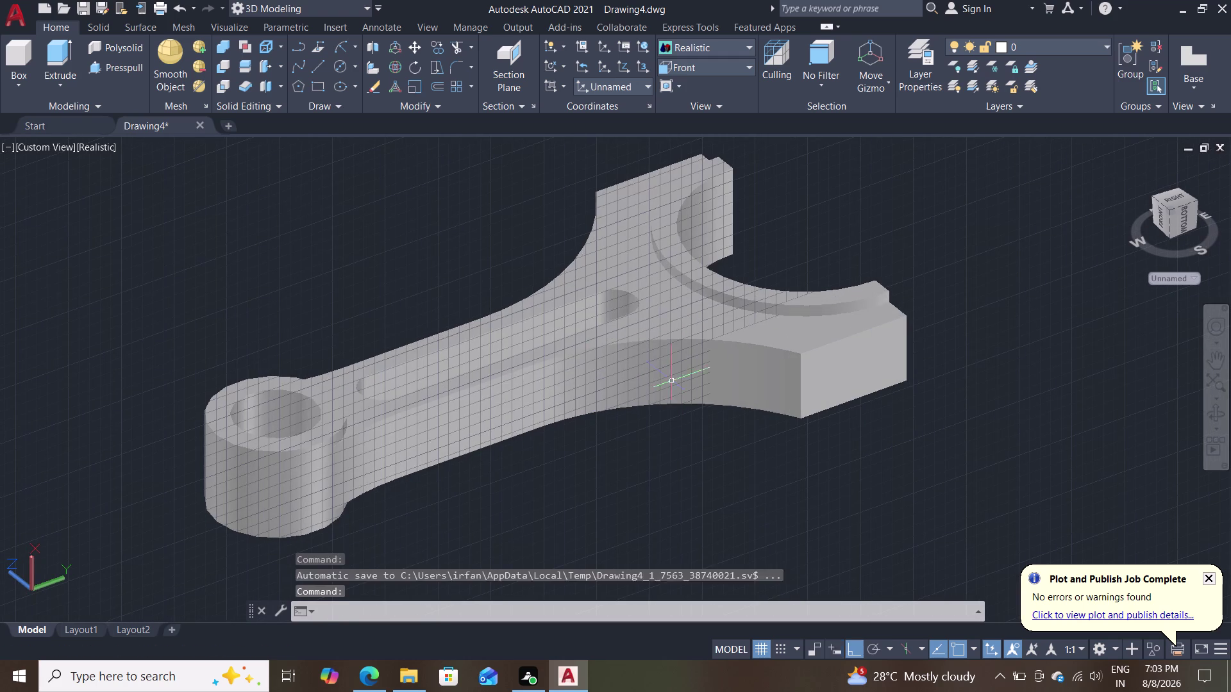
middle_drag(701, 442, 451, 396)
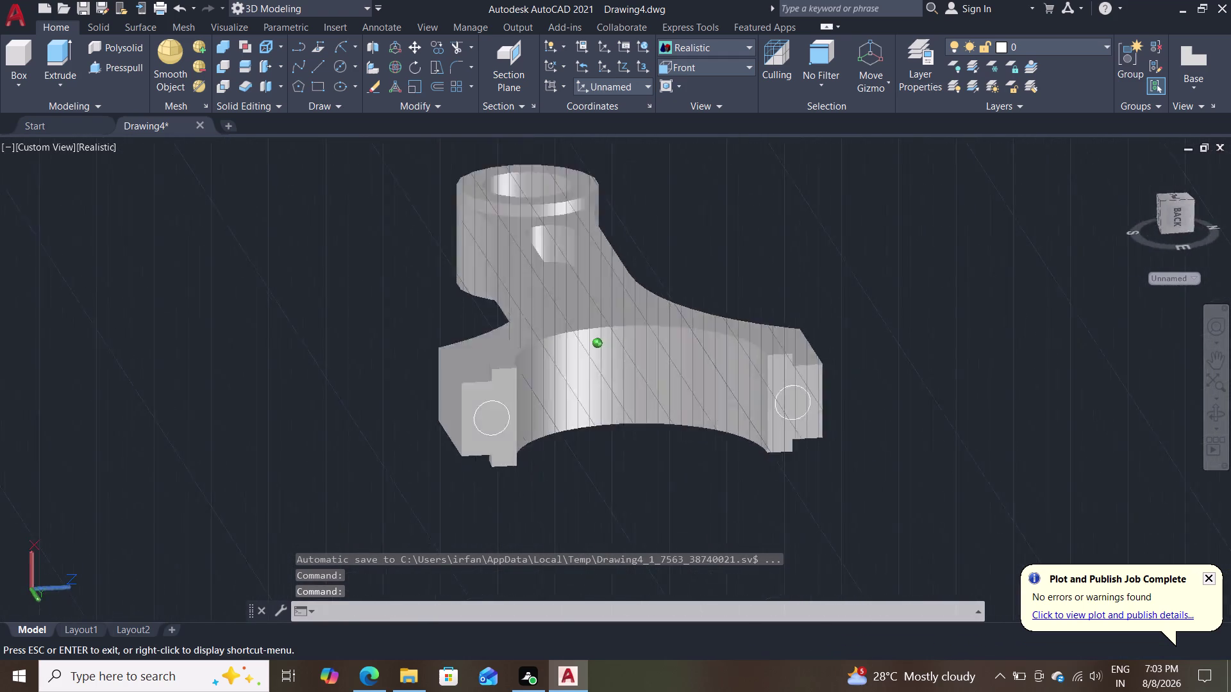
middle_drag(451, 396, 514, 405)
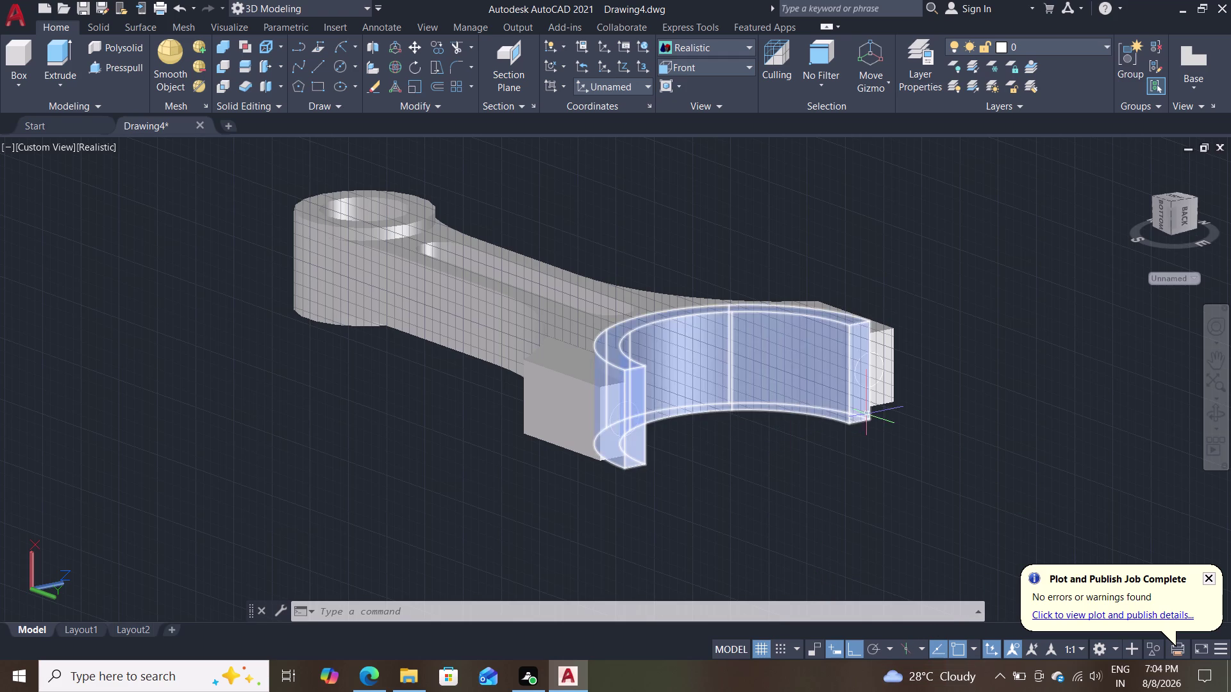
key(Escape)
middle_drag(739, 492, 910, 487)
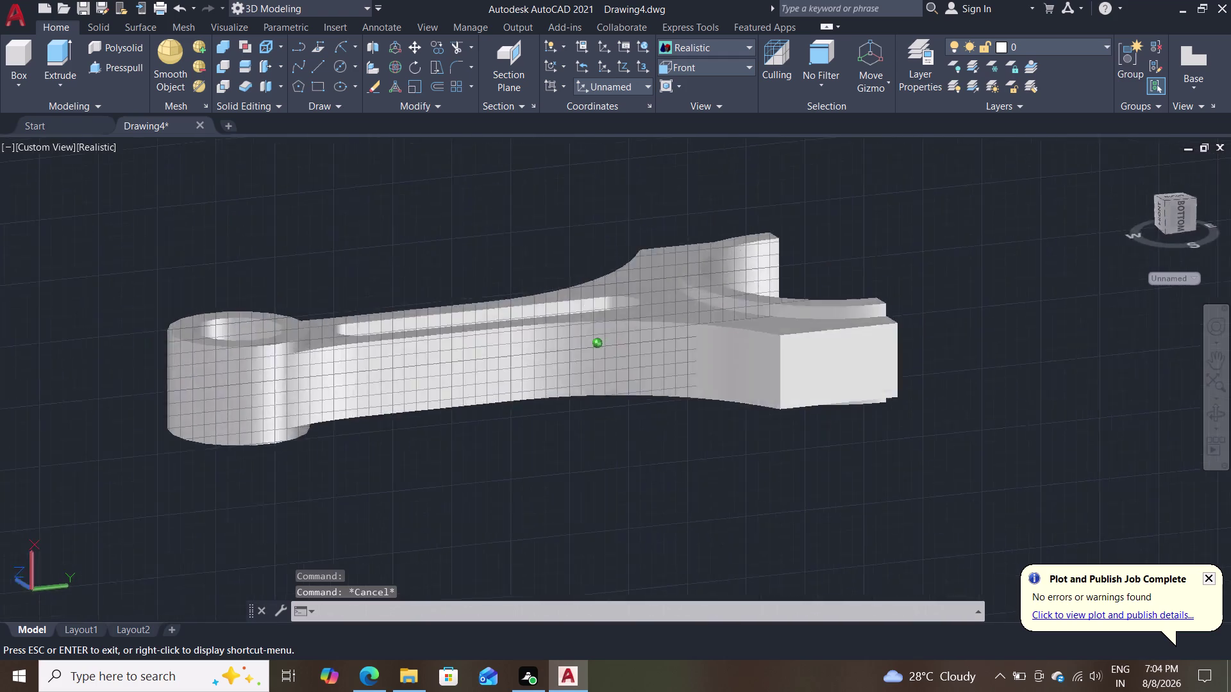
middle_drag(910, 488, 983, 449)
middle_drag(962, 329, 847, 480)
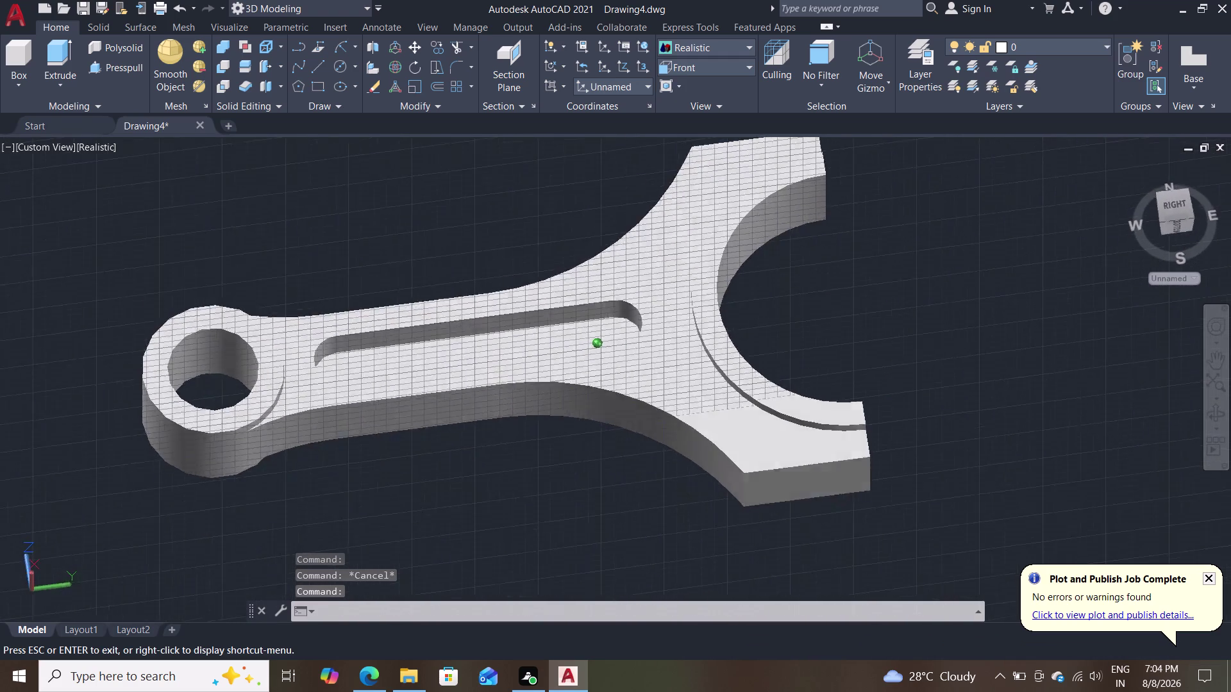
middle_drag(847, 480, 824, 484)
middle_drag(877, 401, 814, 322)
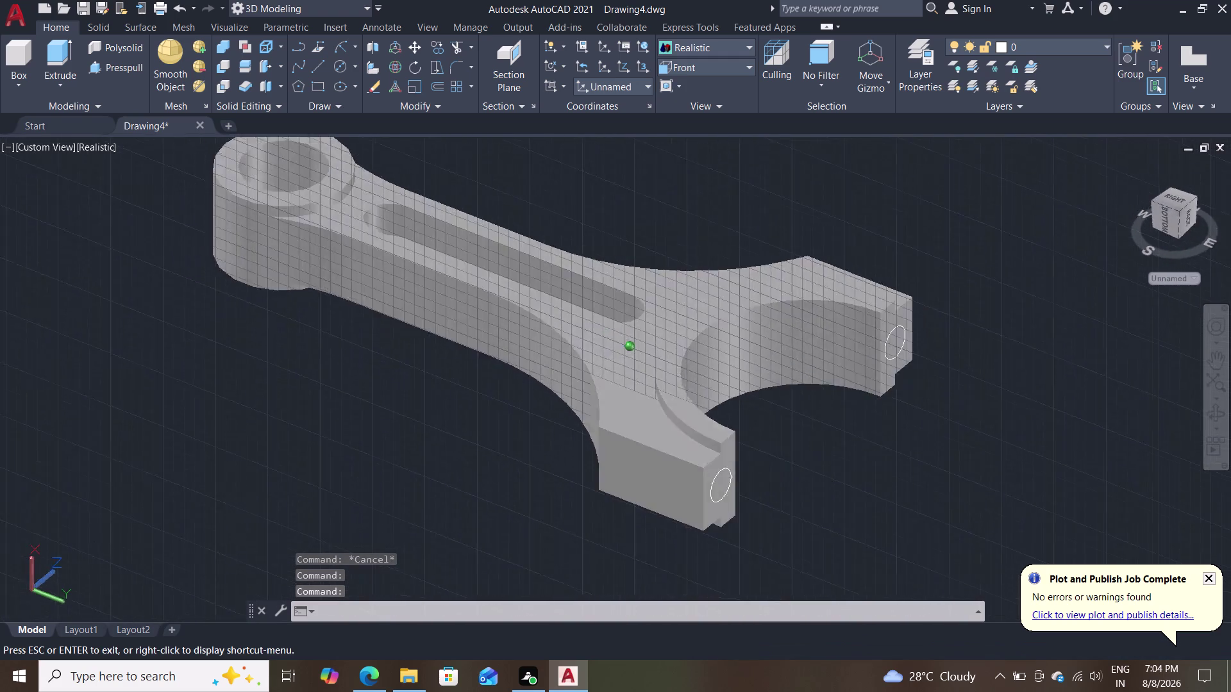
middle_drag(813, 321, 718, 301)
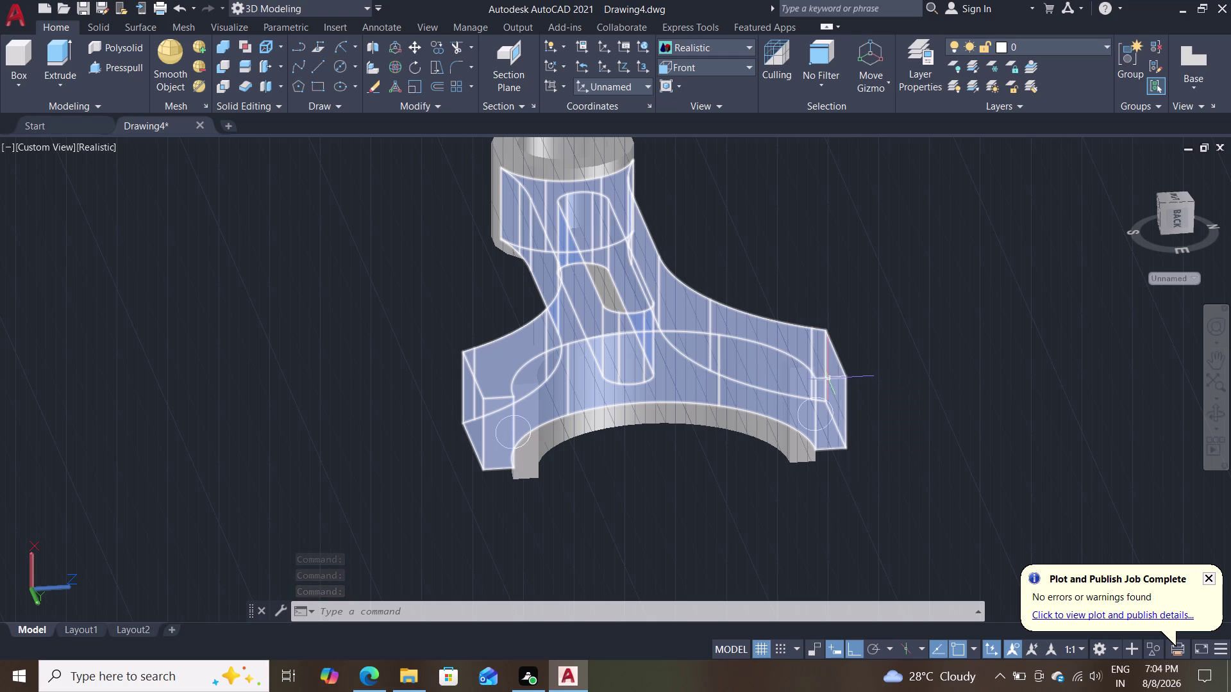
click(820, 459)
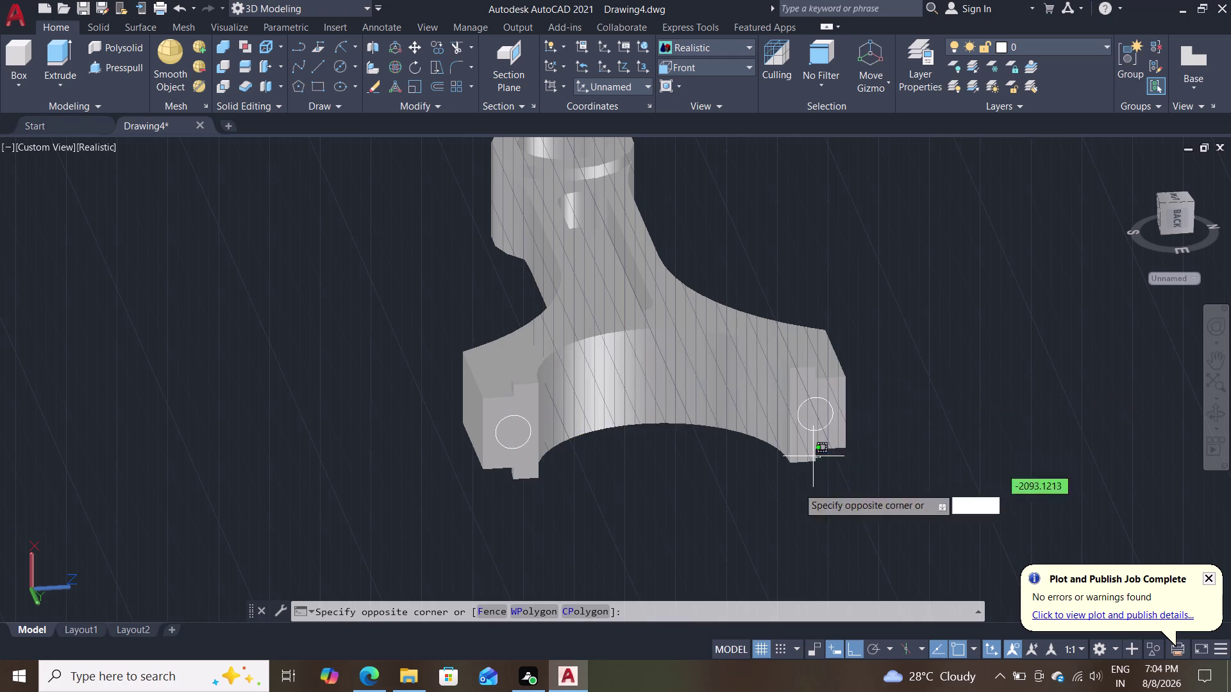
click(975, 396)
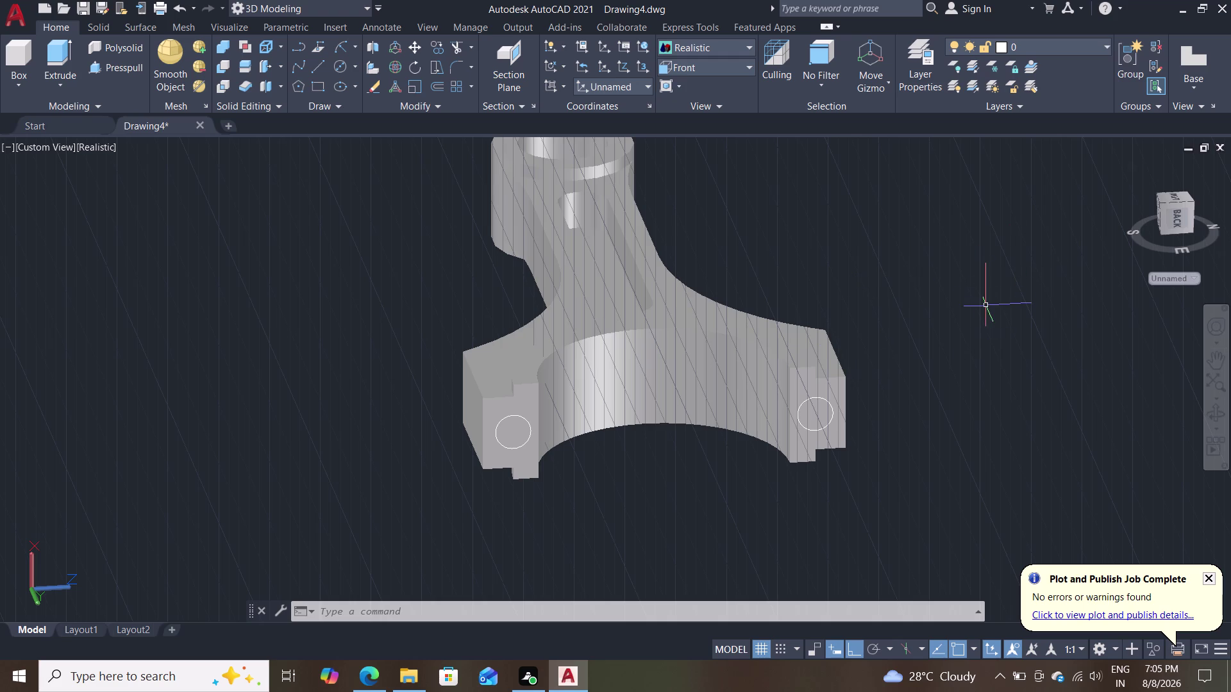
Orbit the rod to view the back of the jaw end, with its C-shaped pad and bolt circles.
middle_drag(928, 356, 902, 305)
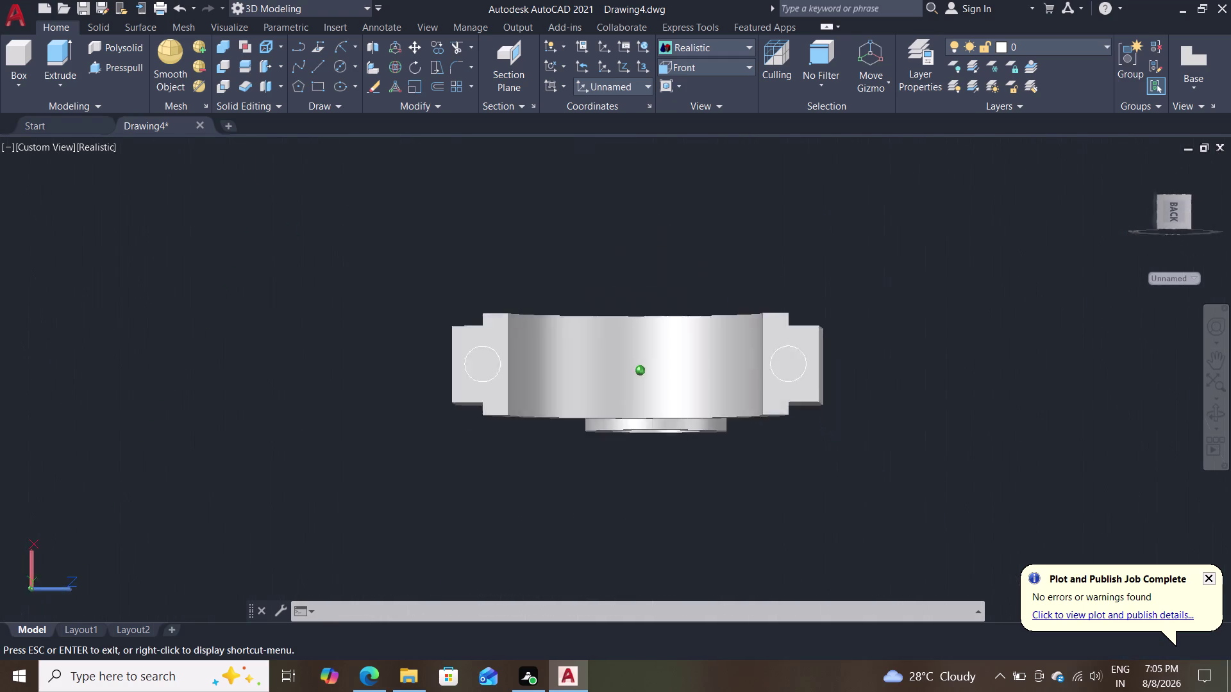
middle_drag(902, 305, 1180, 313)
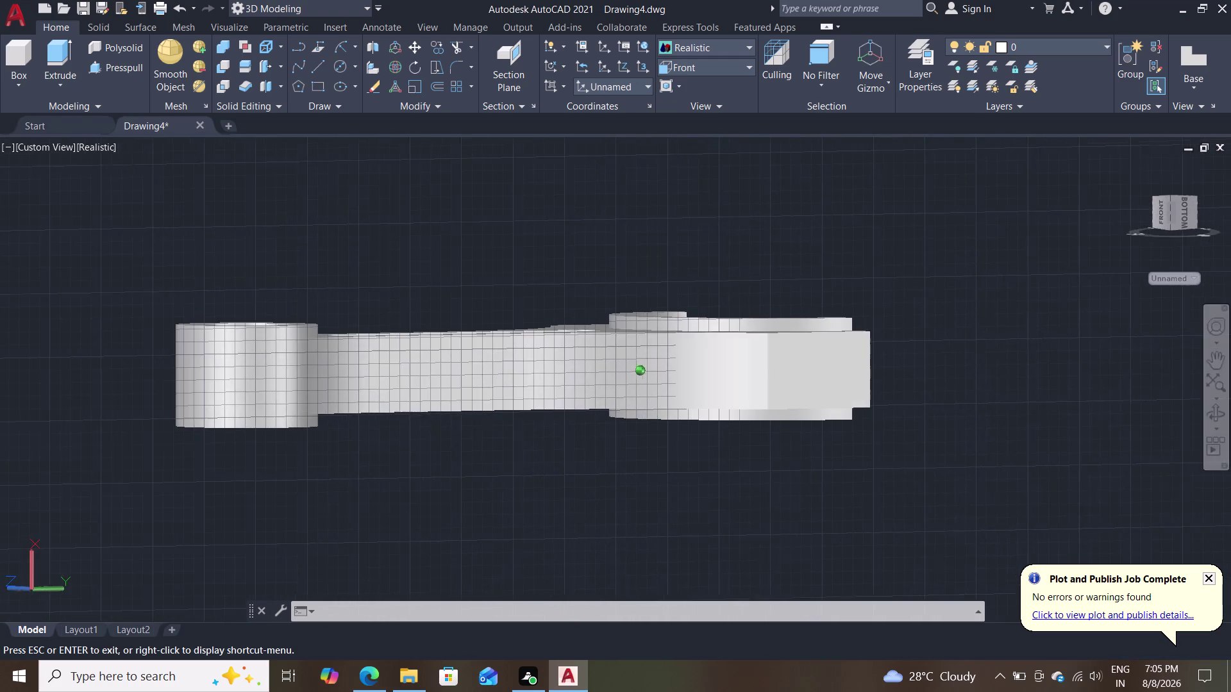
middle_drag(1180, 313, 1009, 415)
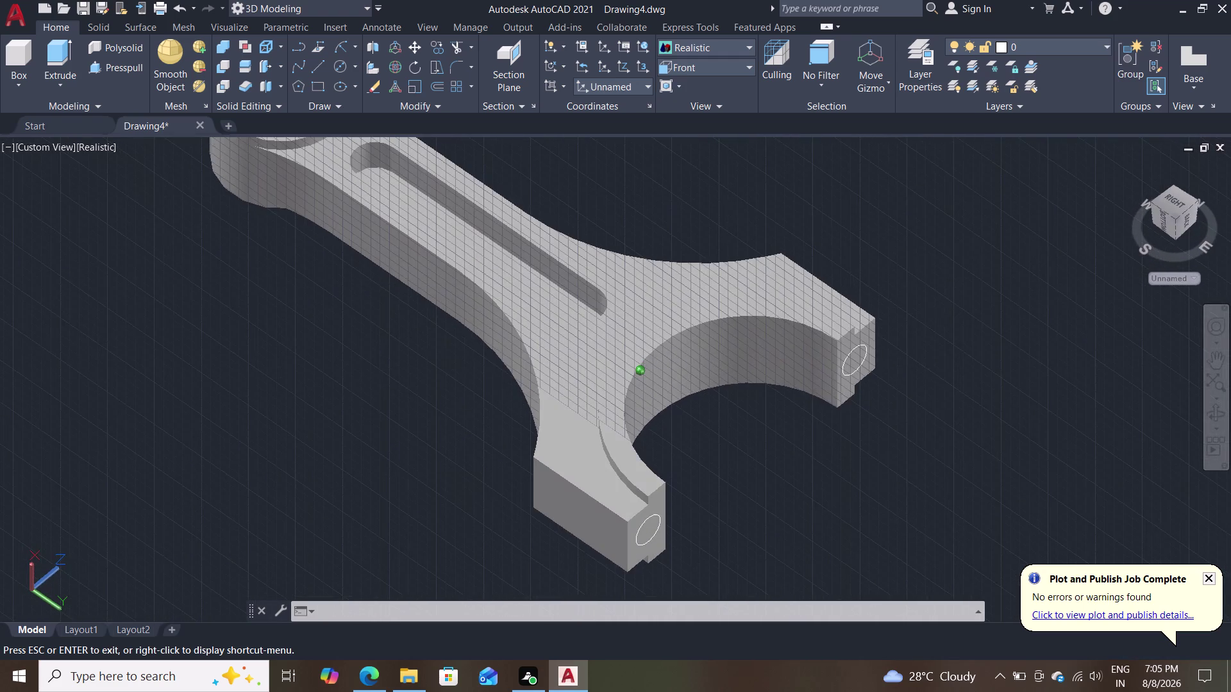
middle_drag(1009, 415, 1006, 417)
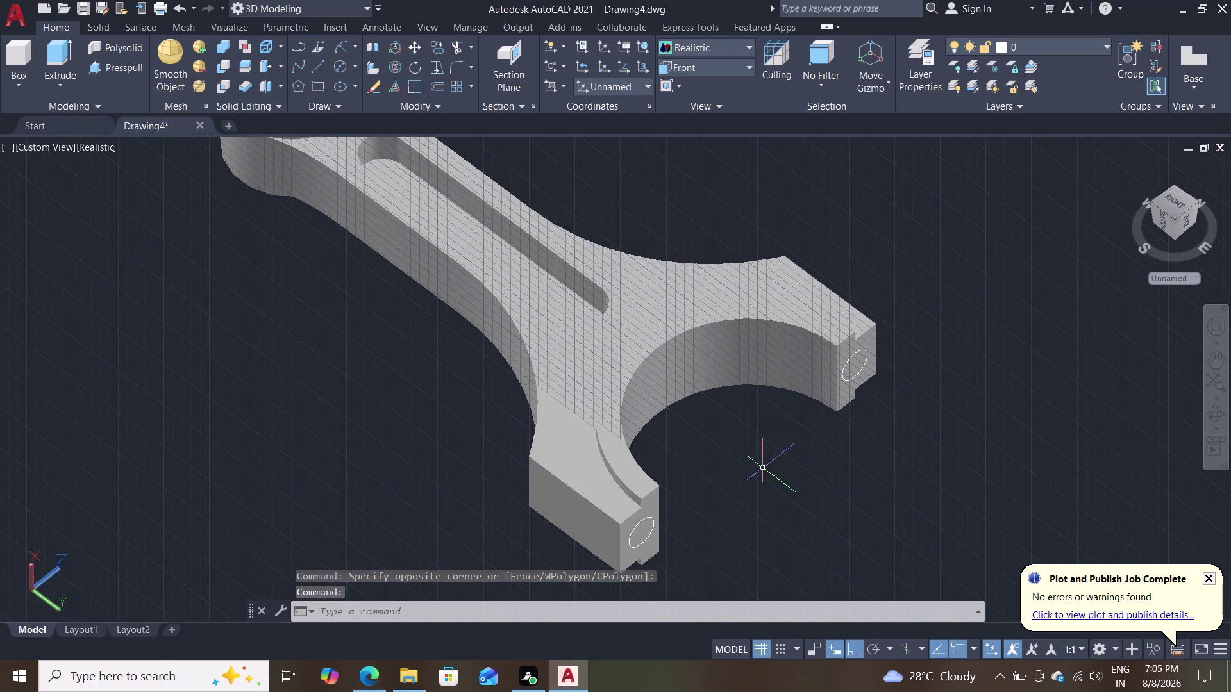
middle_drag(761, 469, 959, 405)
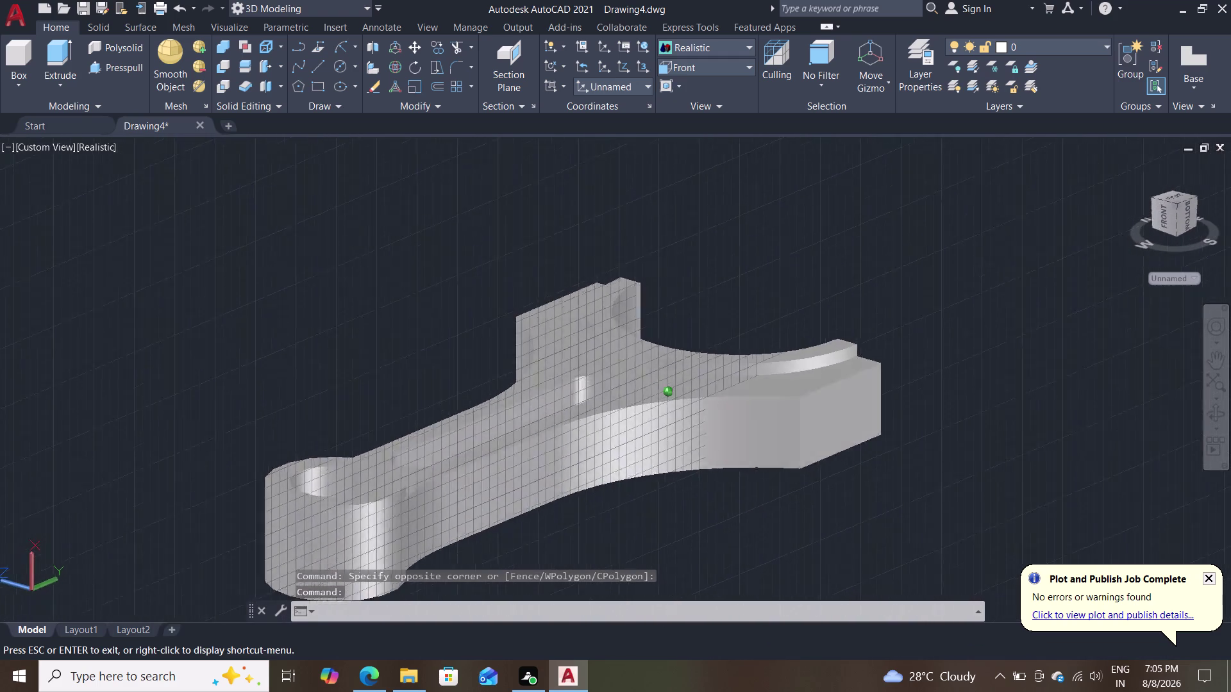
middle_drag(959, 405, 676, 388)
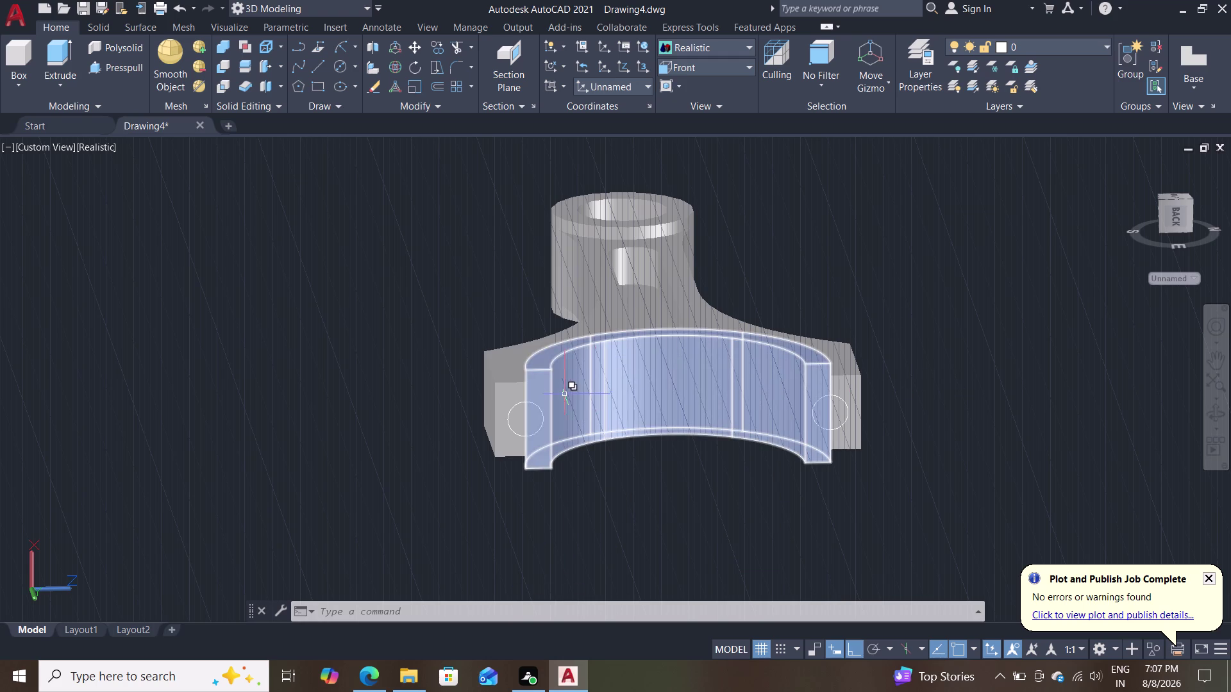
click(101, 64)
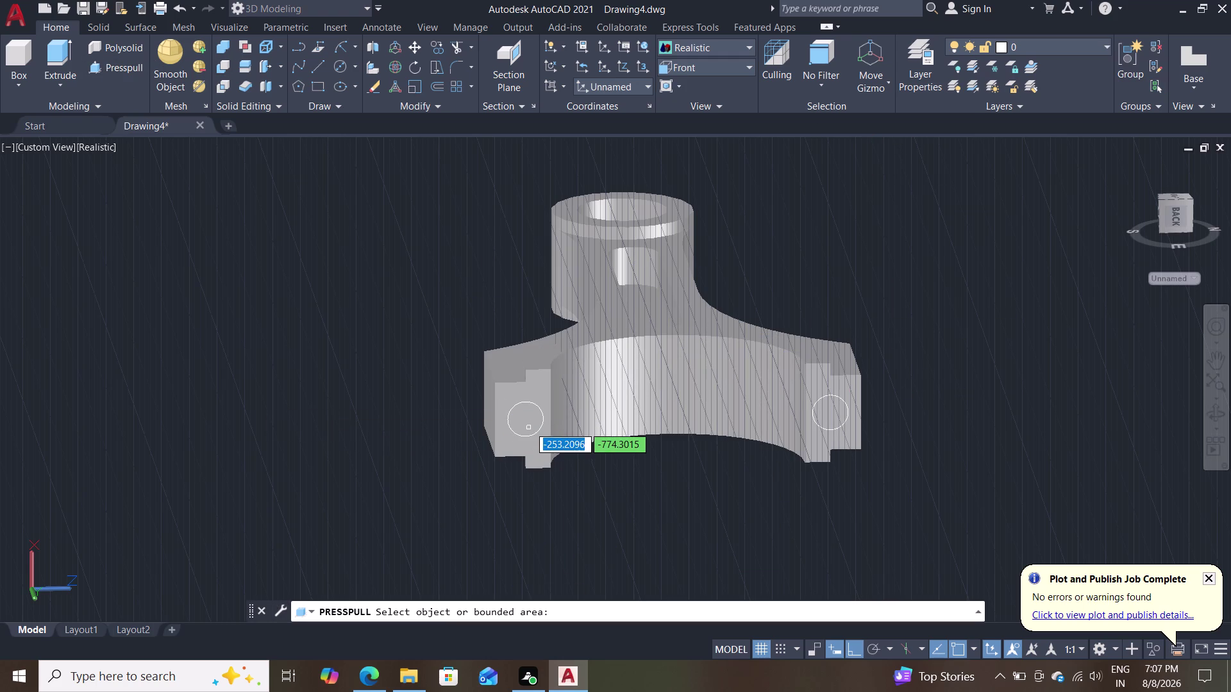
click(543, 413)
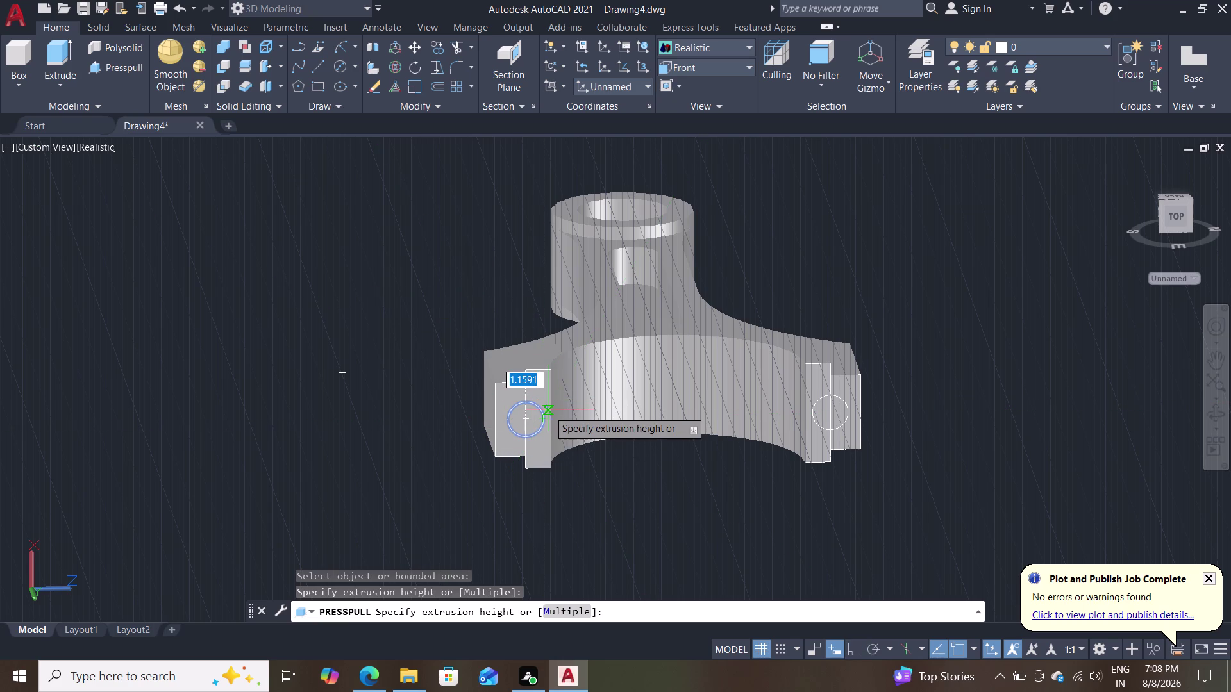
key(Escape)
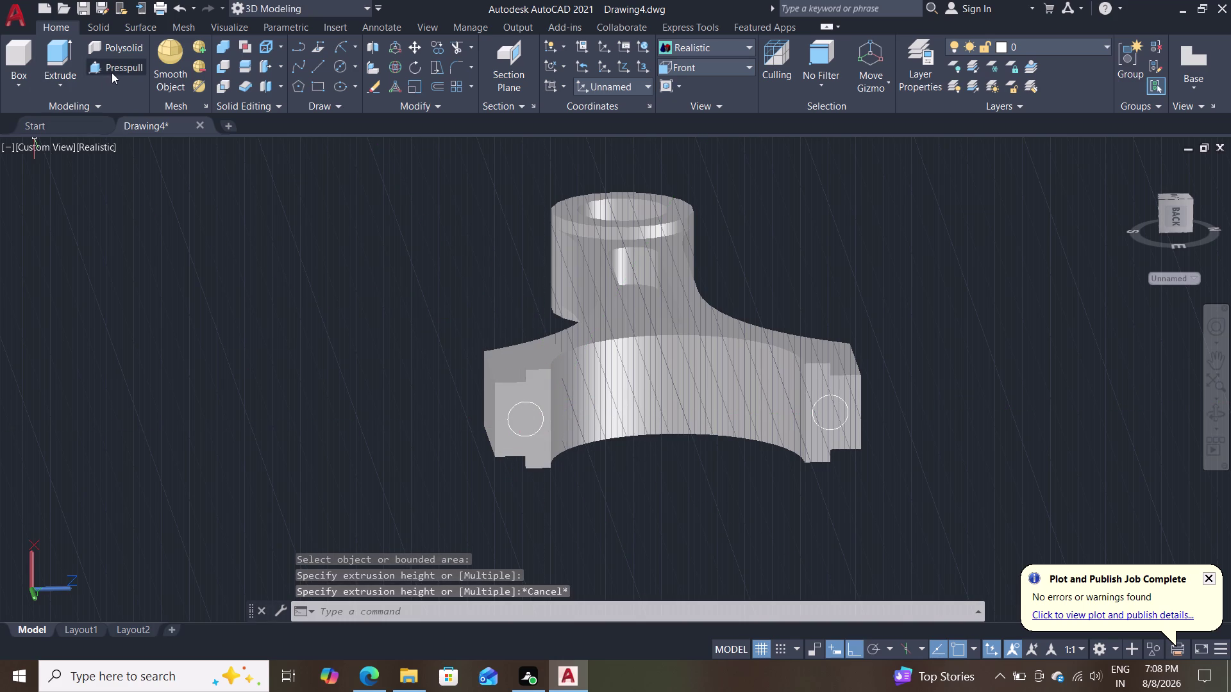
click(111, 73)
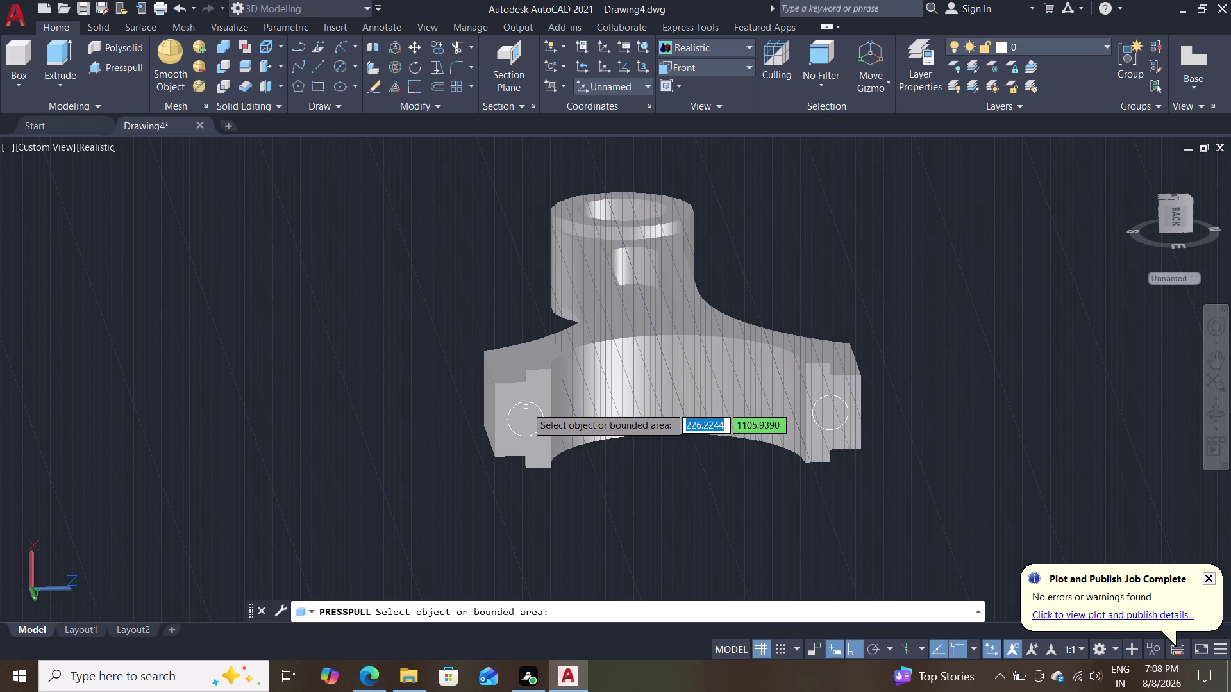
click(530, 404)
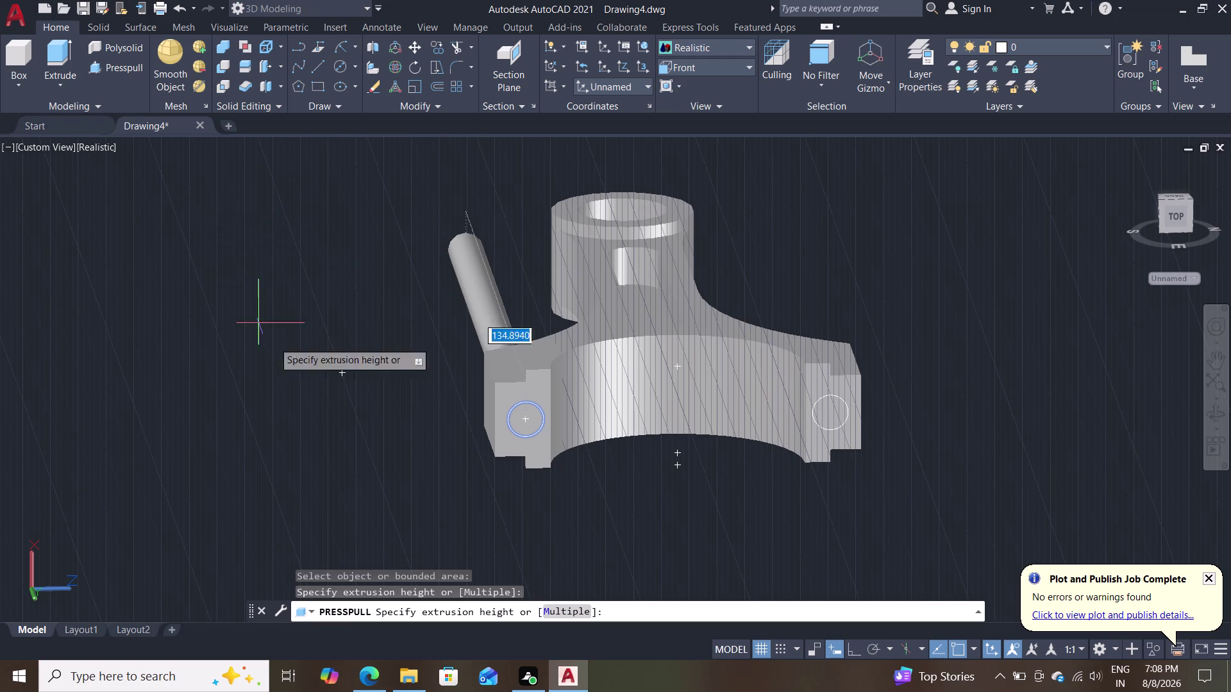
key(Escape)
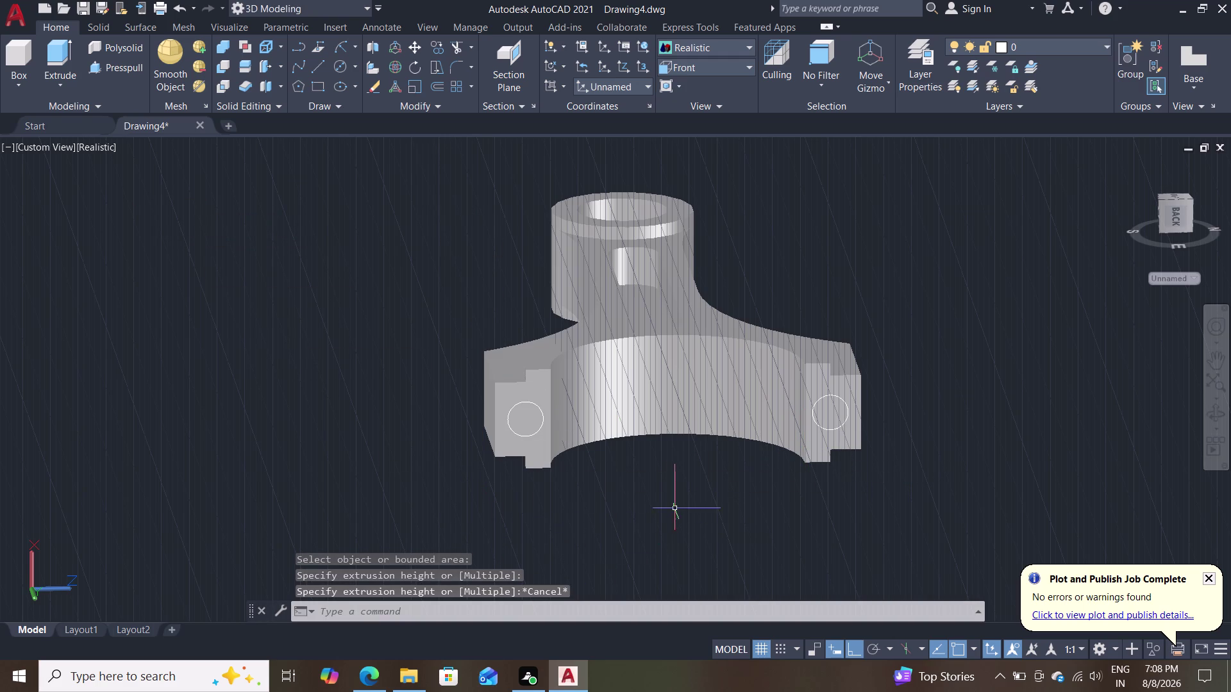
middle_drag(652, 495, 607, 546)
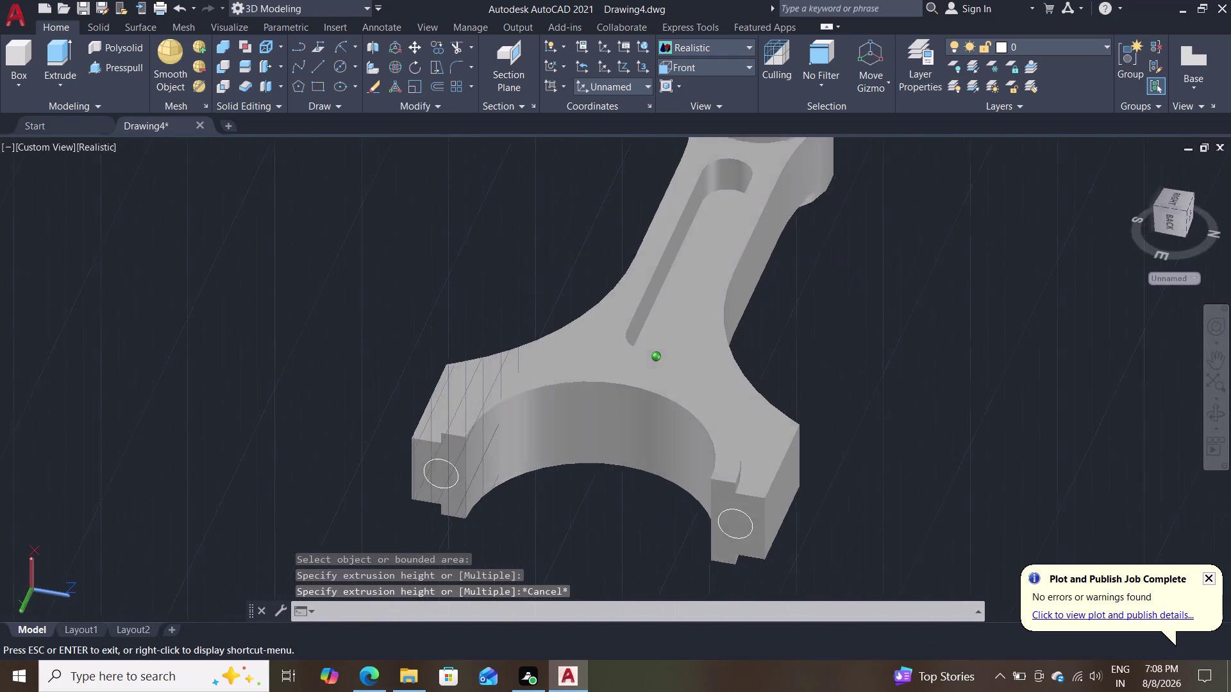
middle_drag(608, 546, 609, 548)
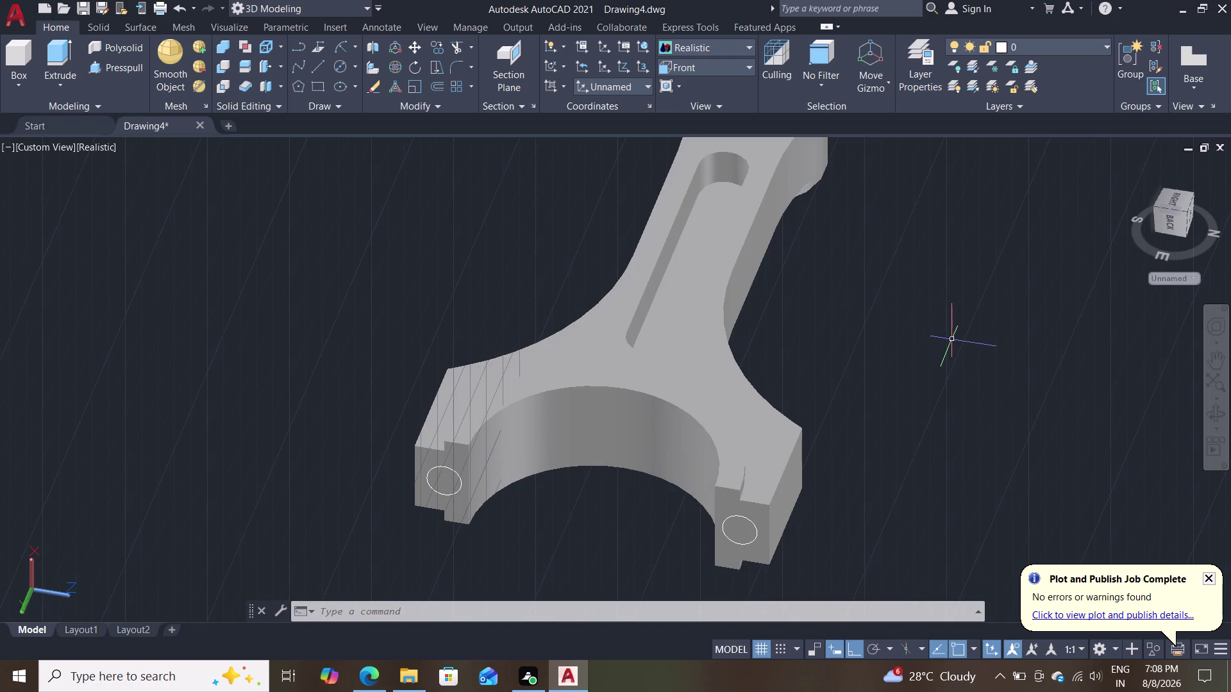
middle_drag(940, 350, 1001, 348)
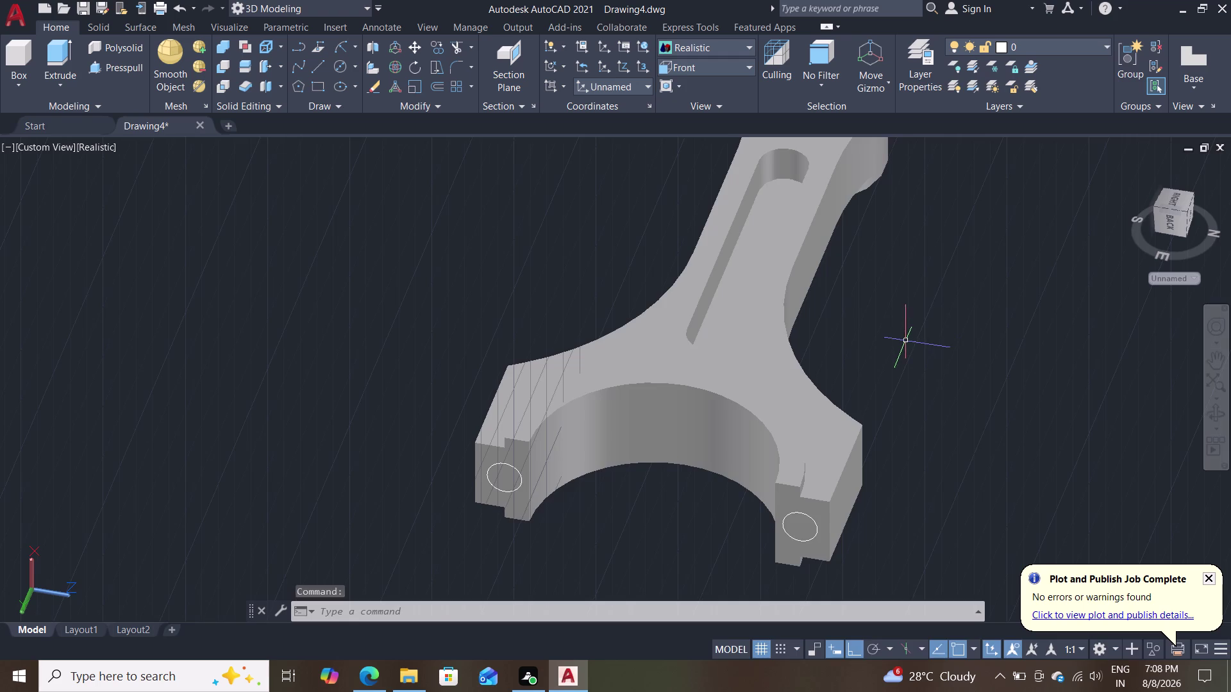
middle_drag(907, 341, 998, 339)
scroll(down, 3)
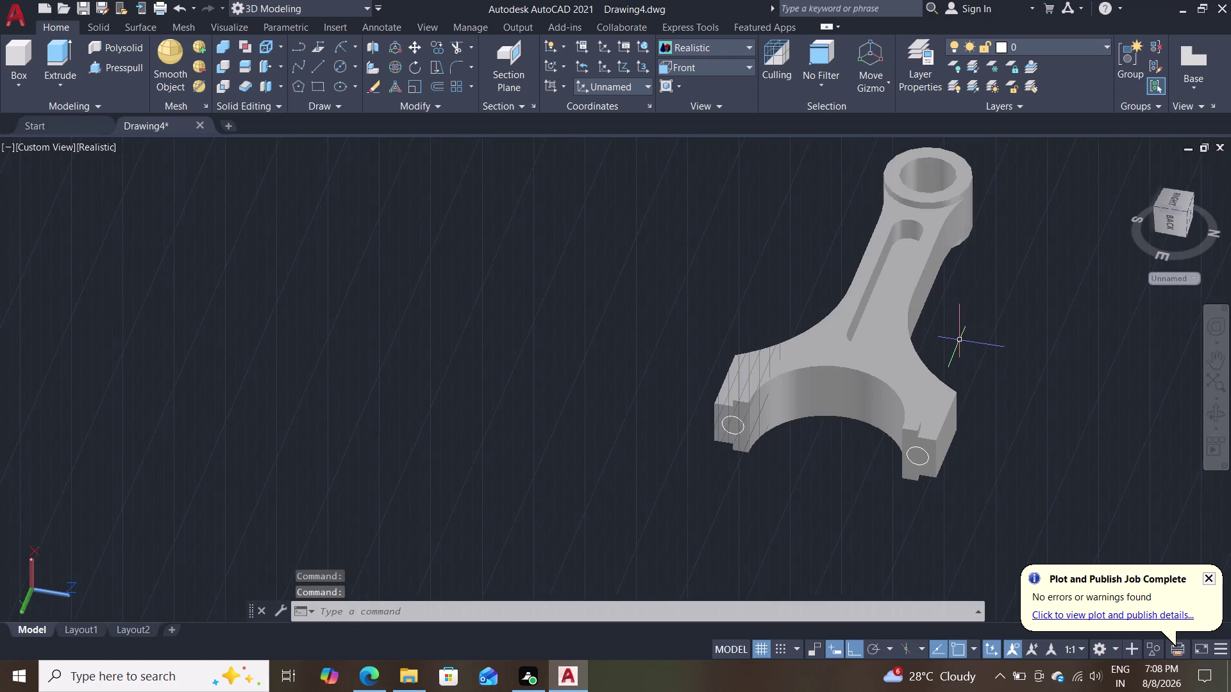
scroll(up, 3)
middle_drag(958, 322, 900, 297)
middle_drag(592, 248, 827, 216)
scroll(down, 3)
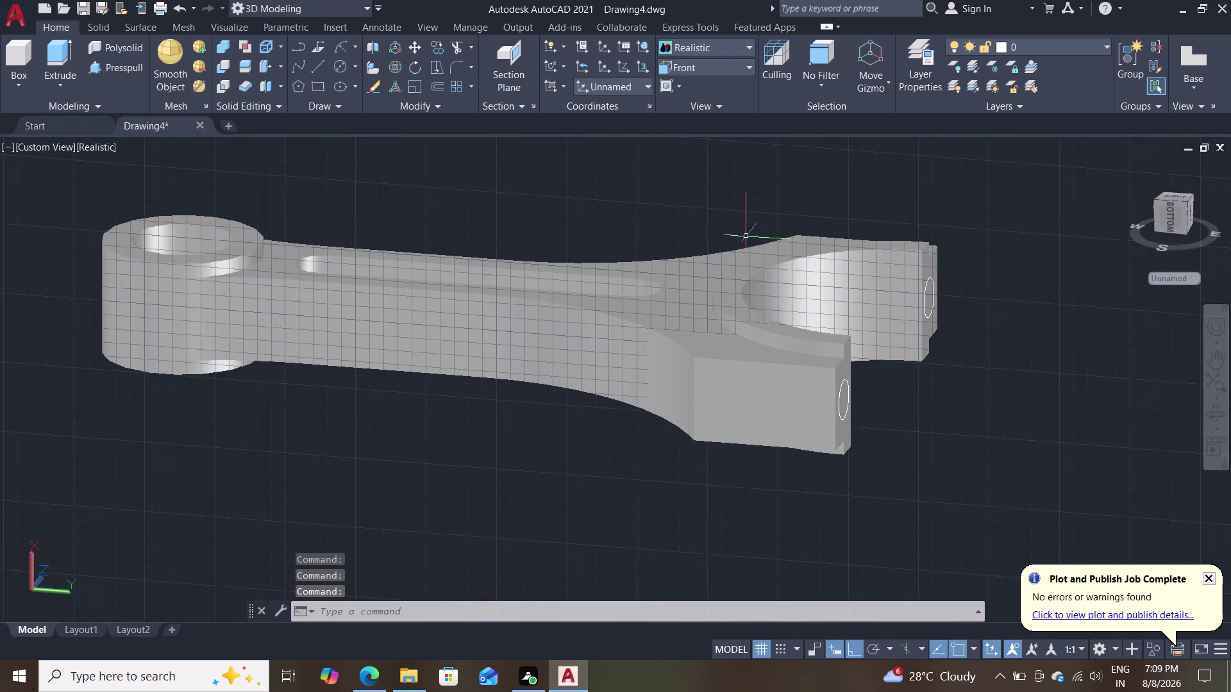
scroll(up, 3)
middle_drag(694, 213, 797, 337)
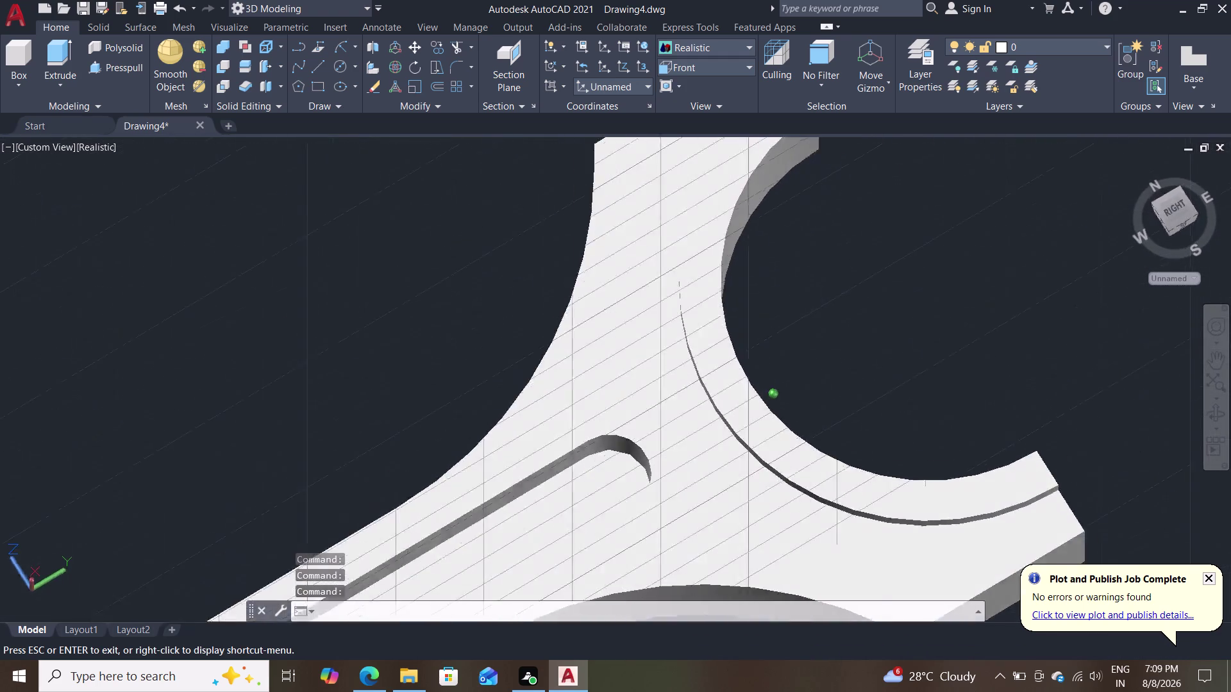
middle_drag(797, 338, 861, 248)
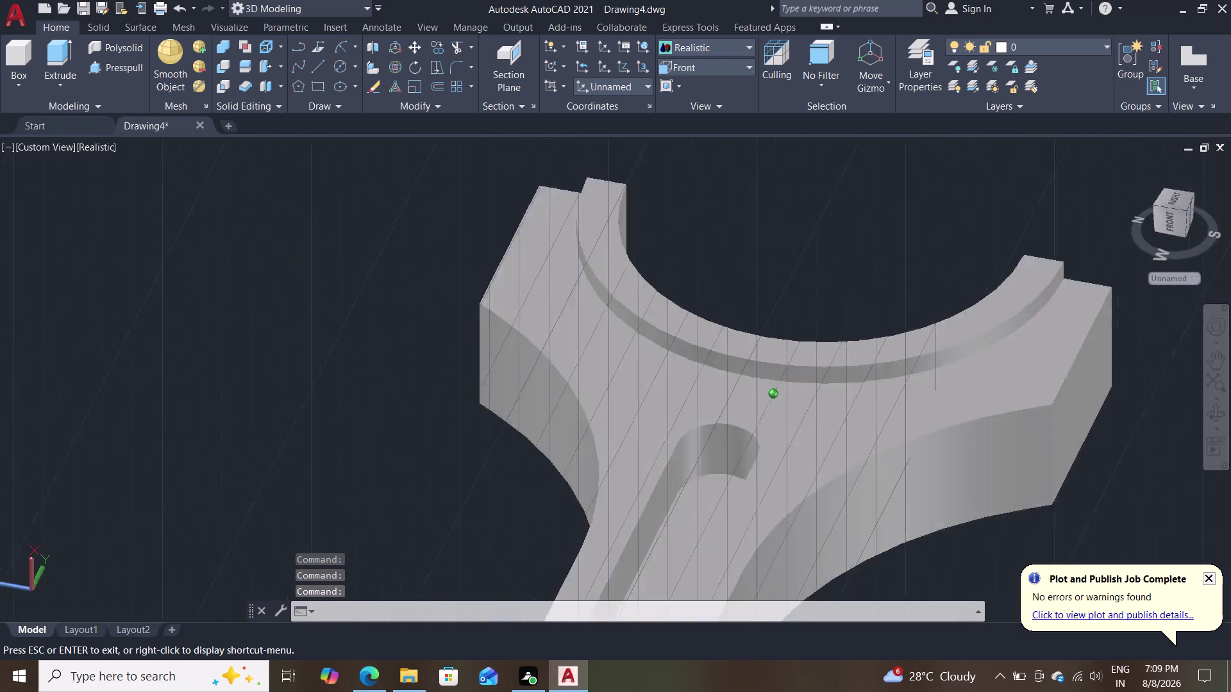
middle_drag(861, 248, 729, 250)
scroll(down, 3)
scroll(up, 3)
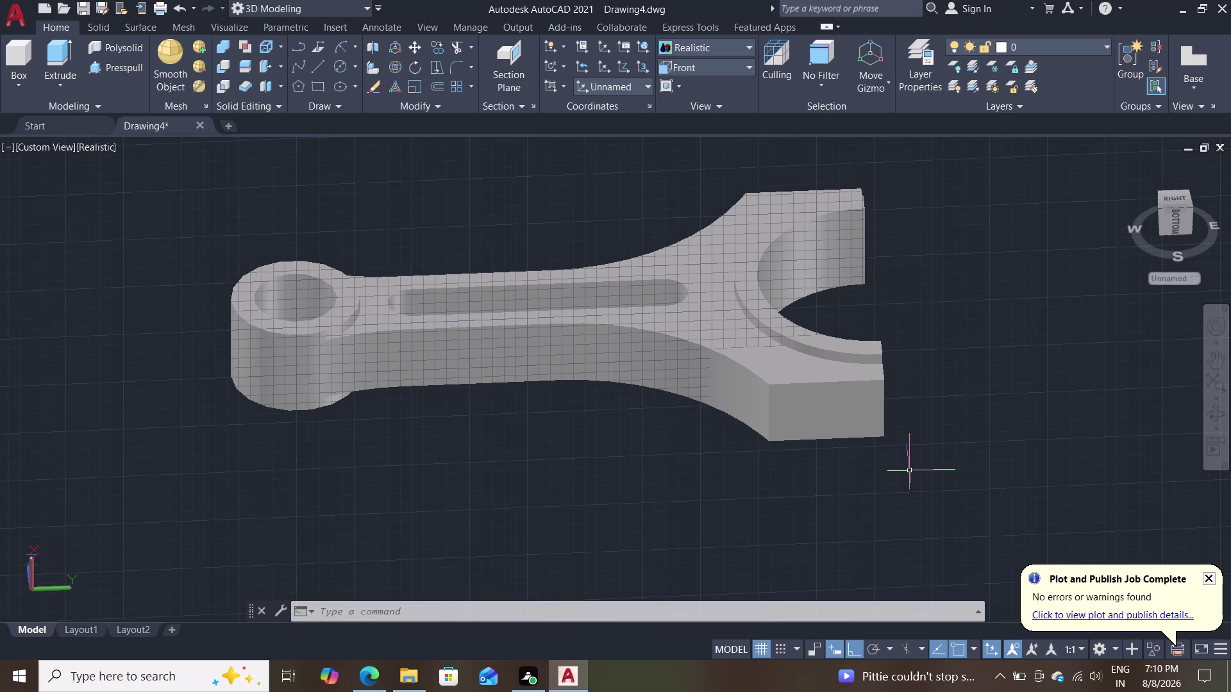
scroll(down, 3)
middle_drag(636, 484, 623, 483)
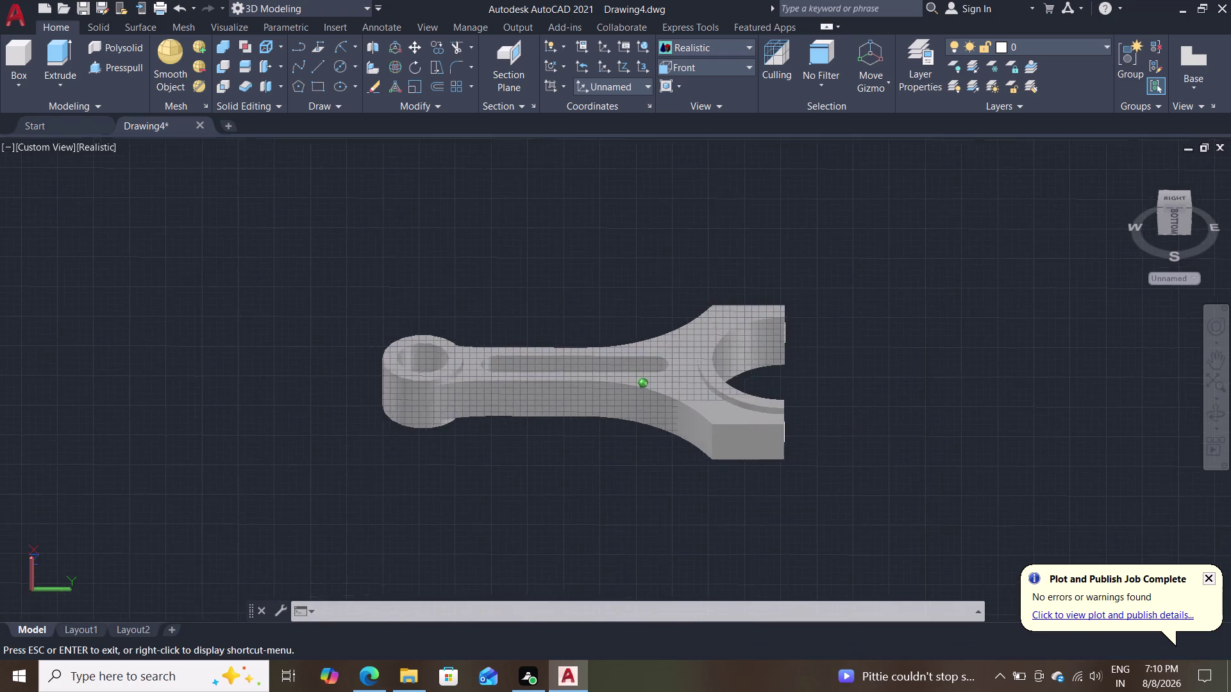
middle_drag(623, 482, 496, 536)
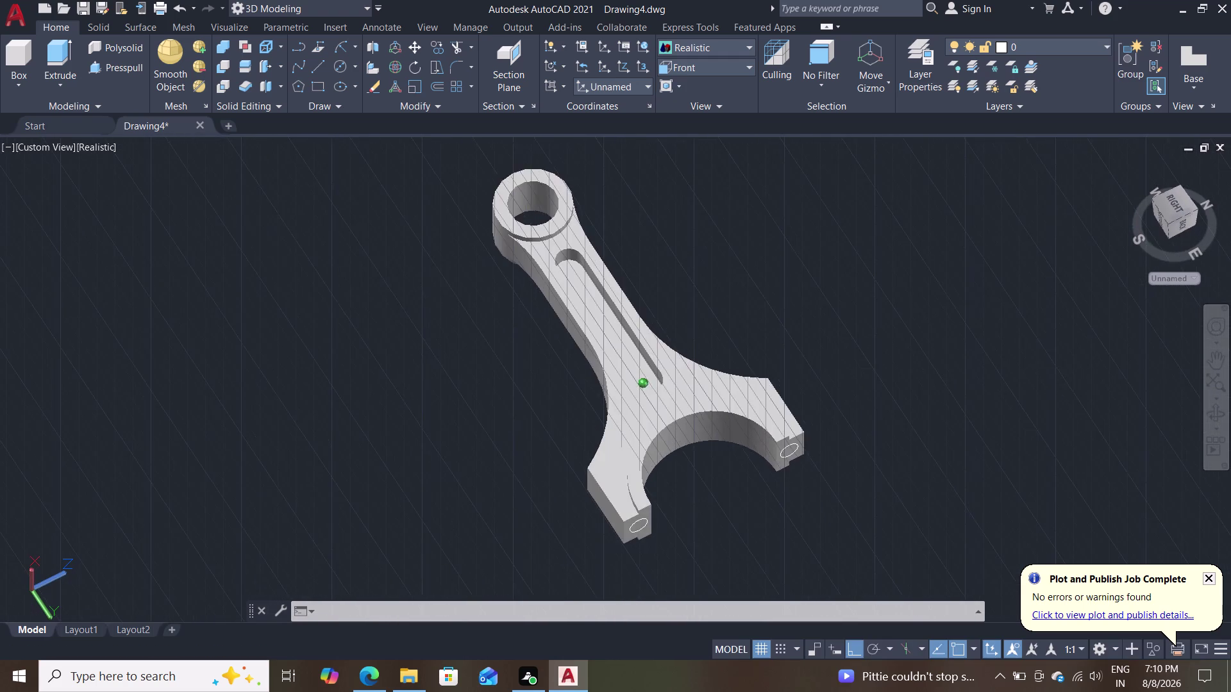
scroll(up, 3)
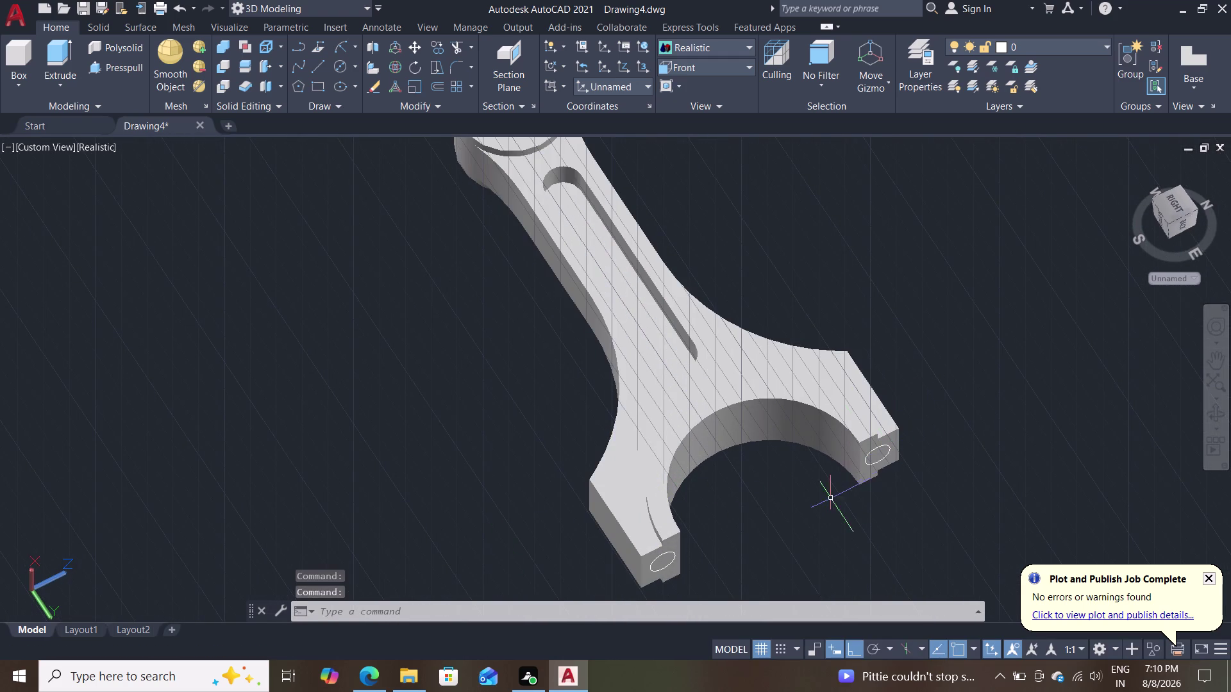
middle_drag(901, 346, 941, 310)
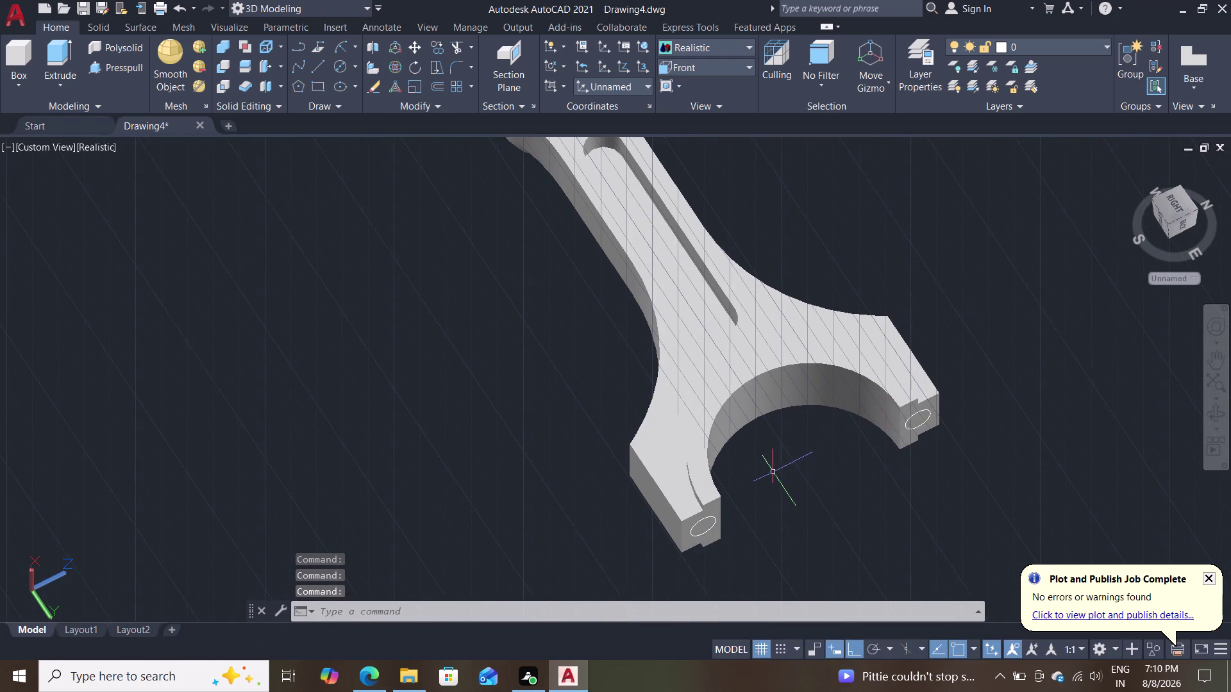
middle_drag(775, 473, 951, 430)
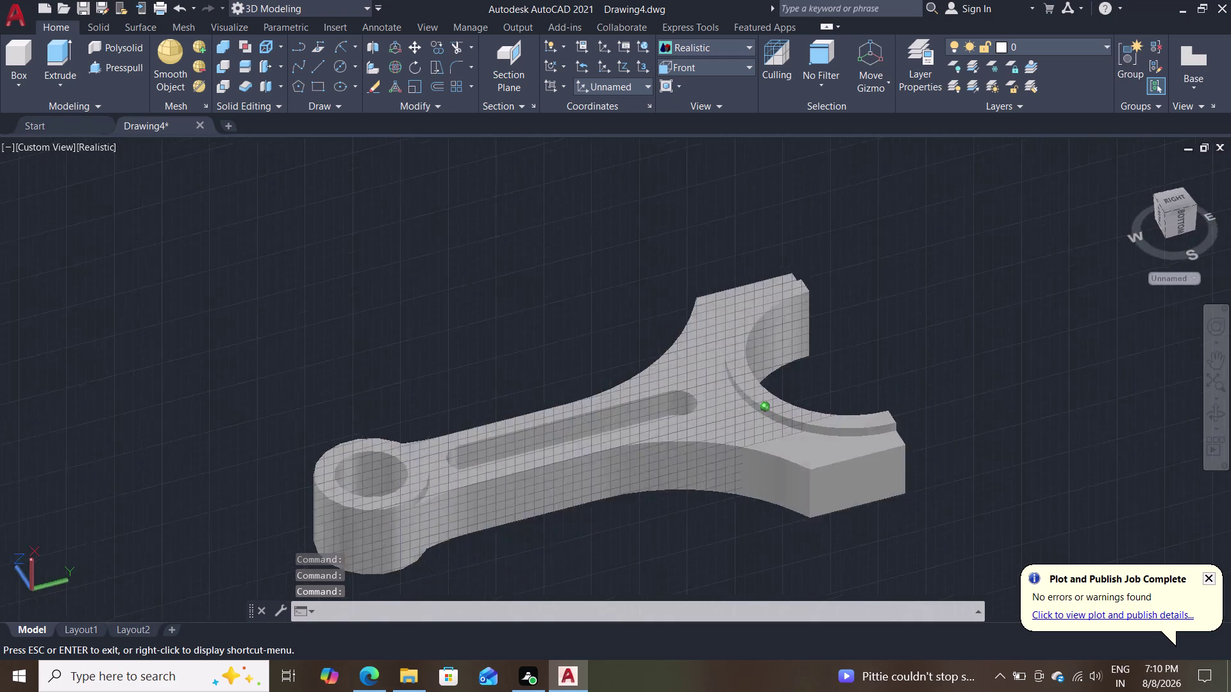
middle_drag(951, 430, 728, 383)
scroll(down, 3)
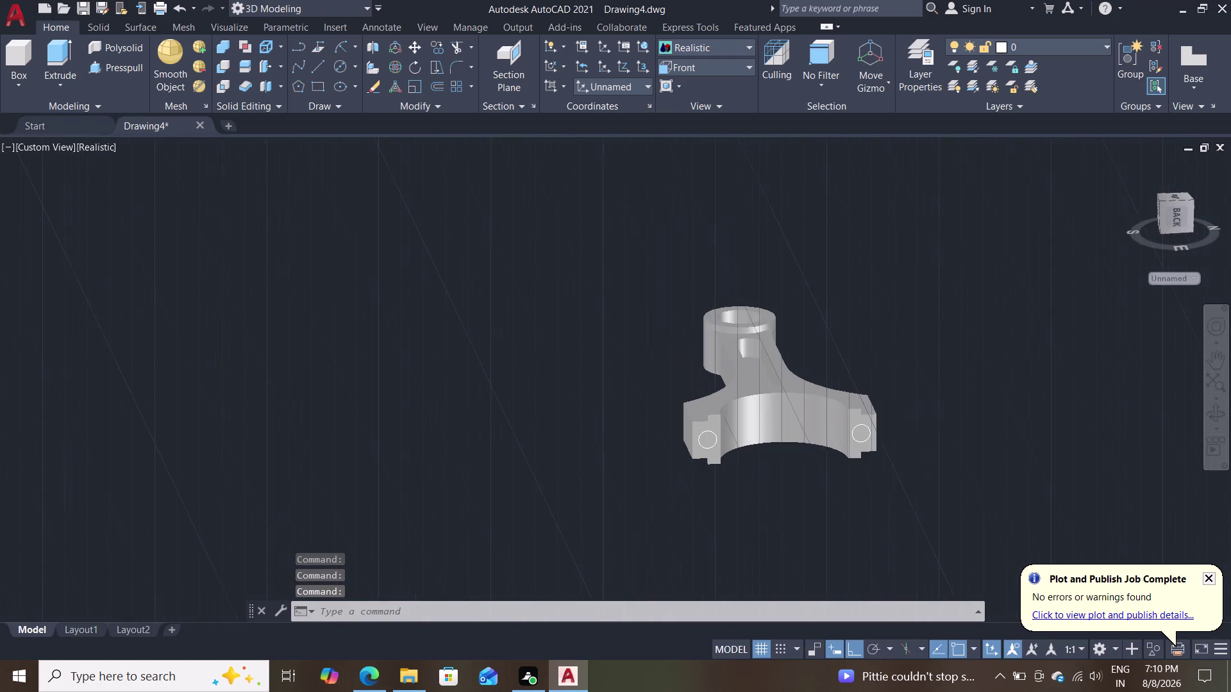
scroll(up, 3)
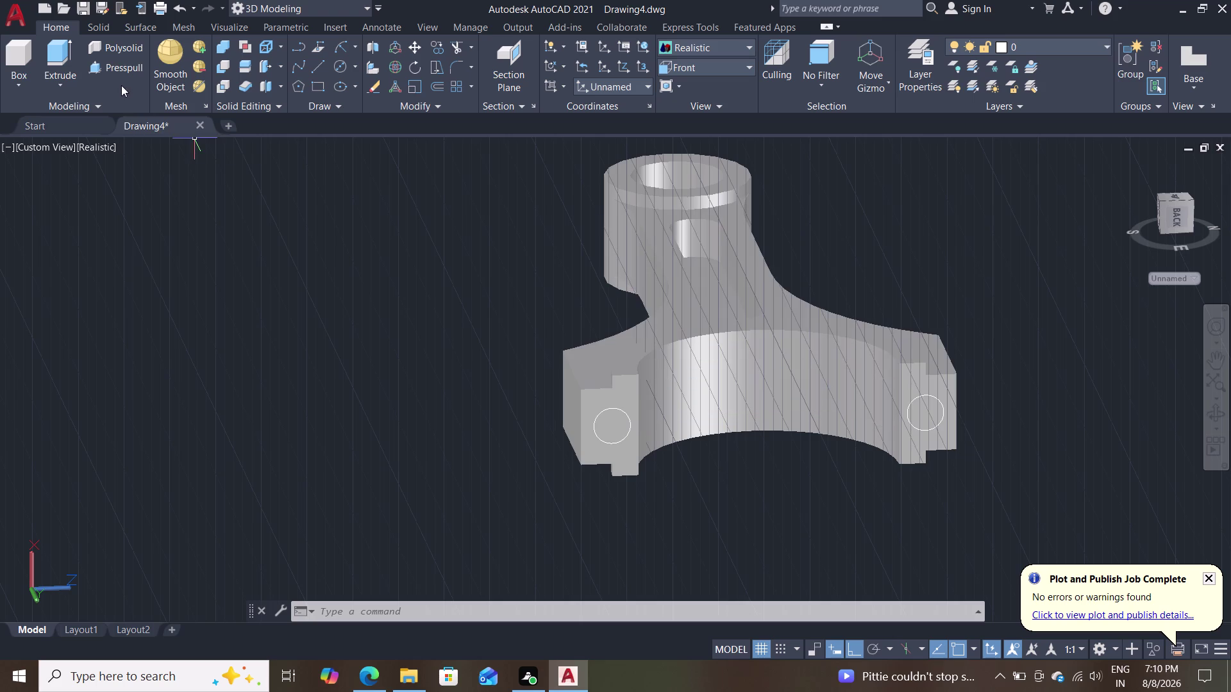
Press-pull the right bolt-hole circle twice to cut a hole into the right jaw pad.
click(122, 63)
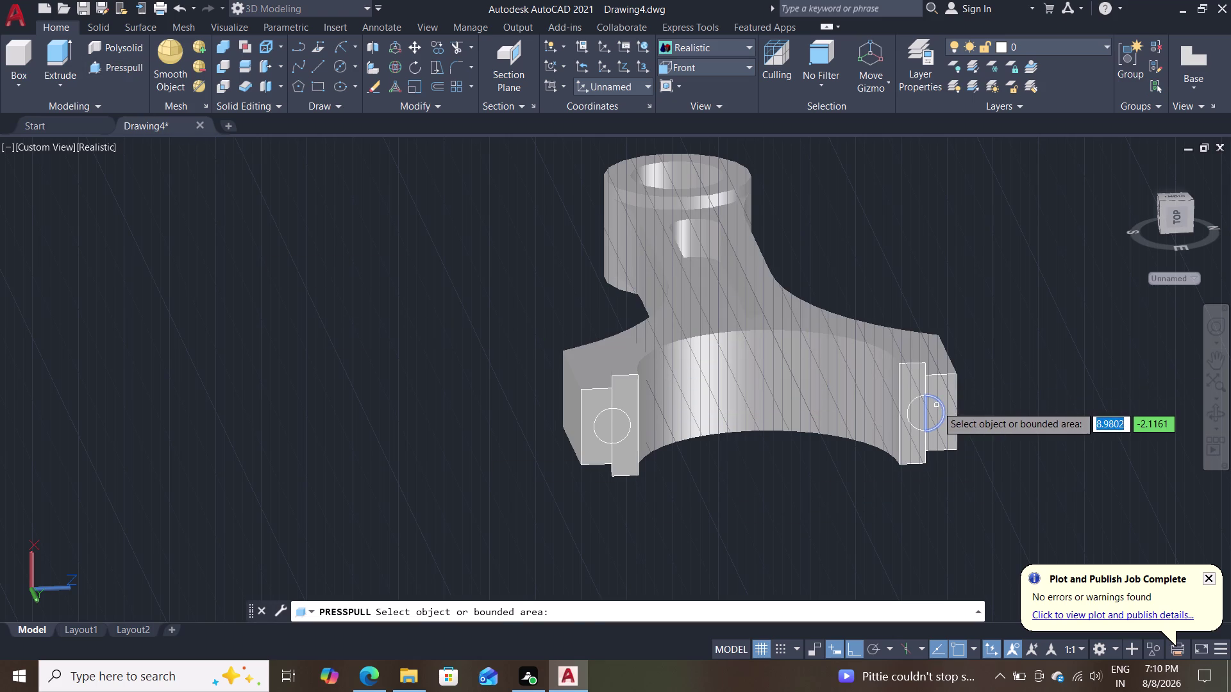
click(937, 406)
click(957, 301)
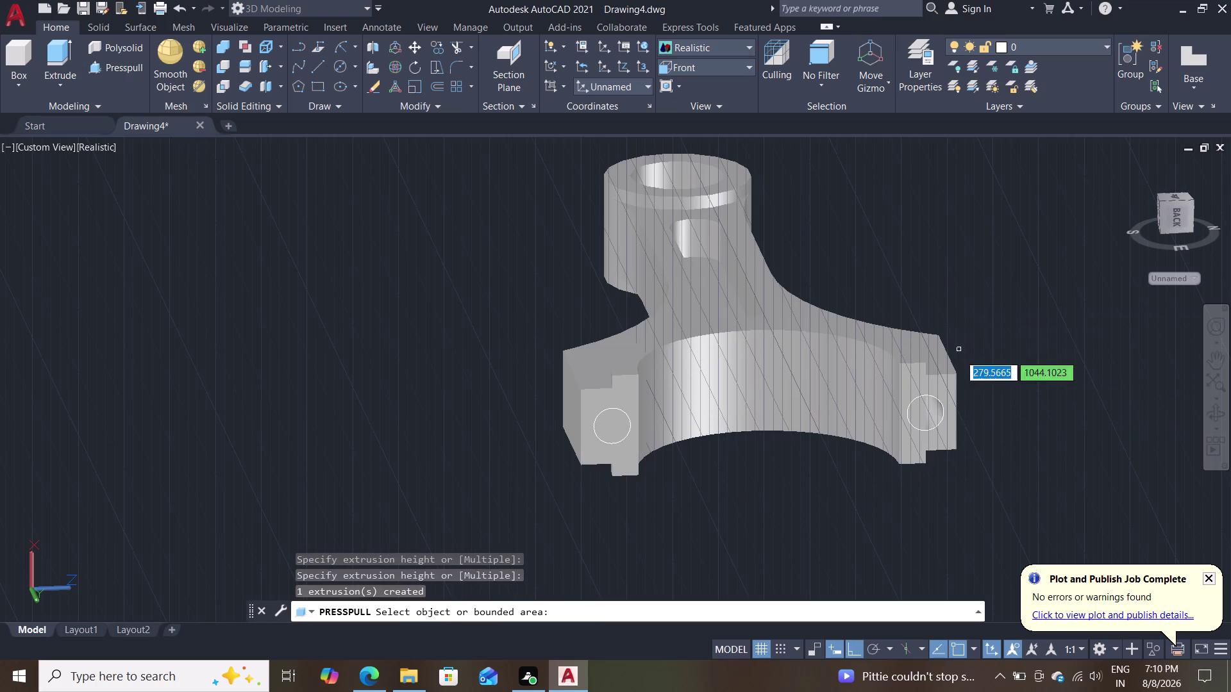
click(911, 411)
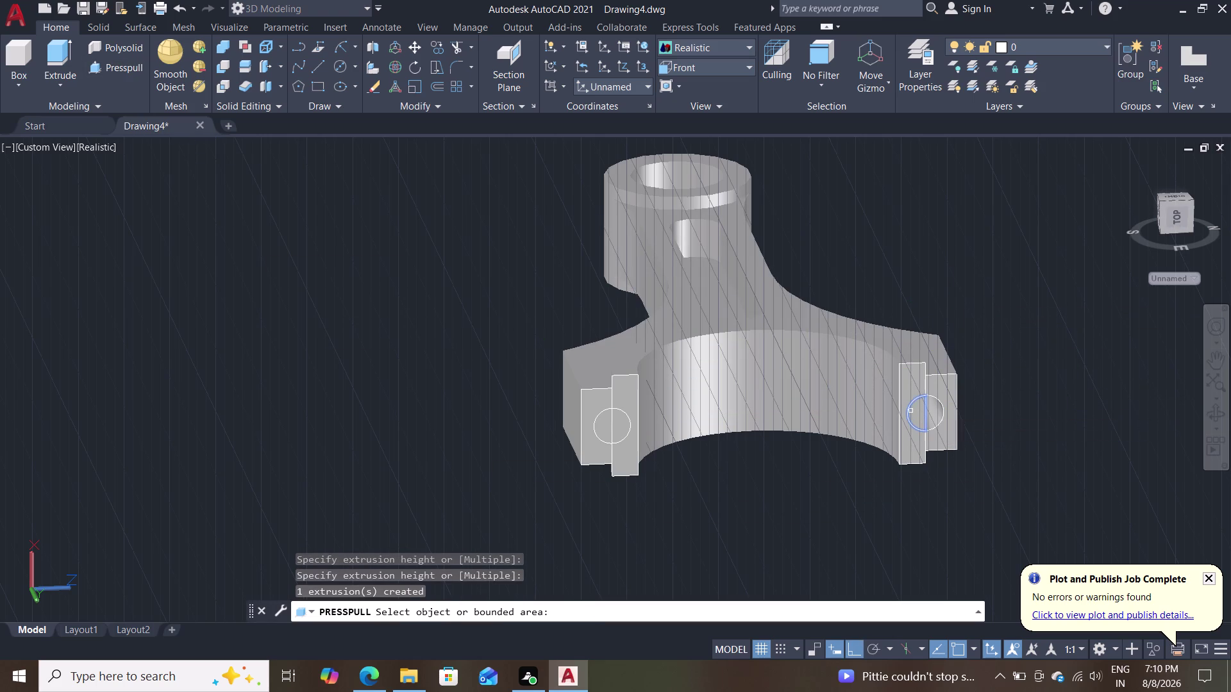
click(933, 246)
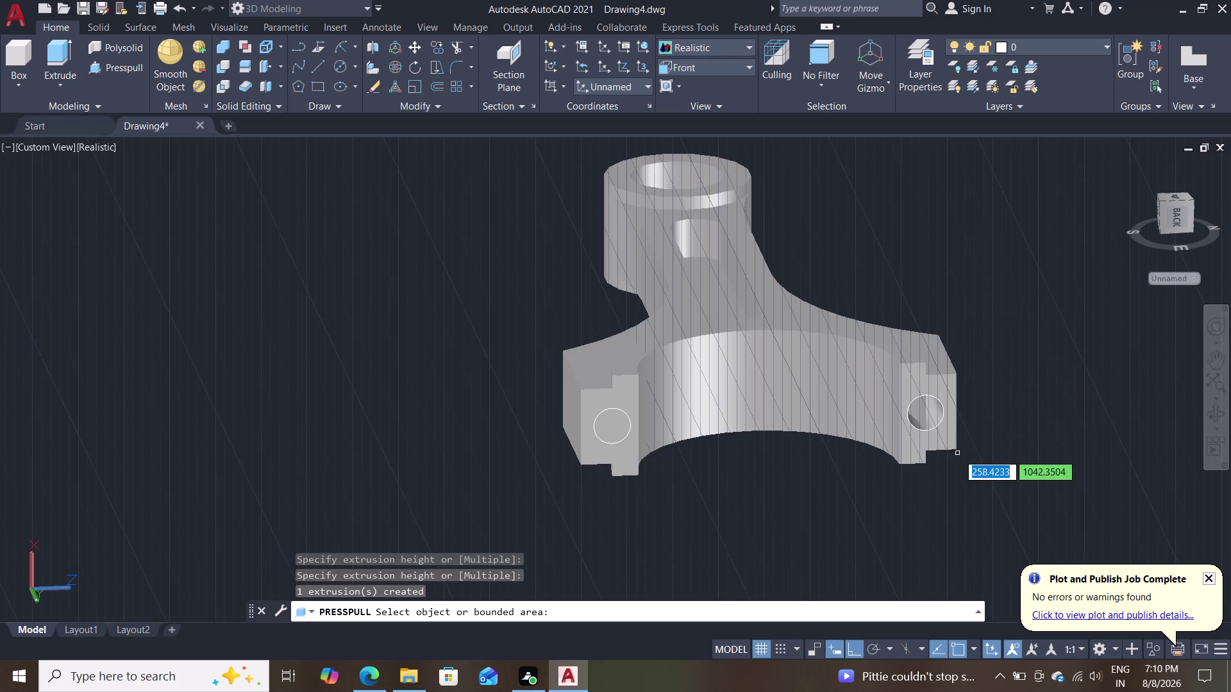
middle_drag(957, 507, 919, 471)
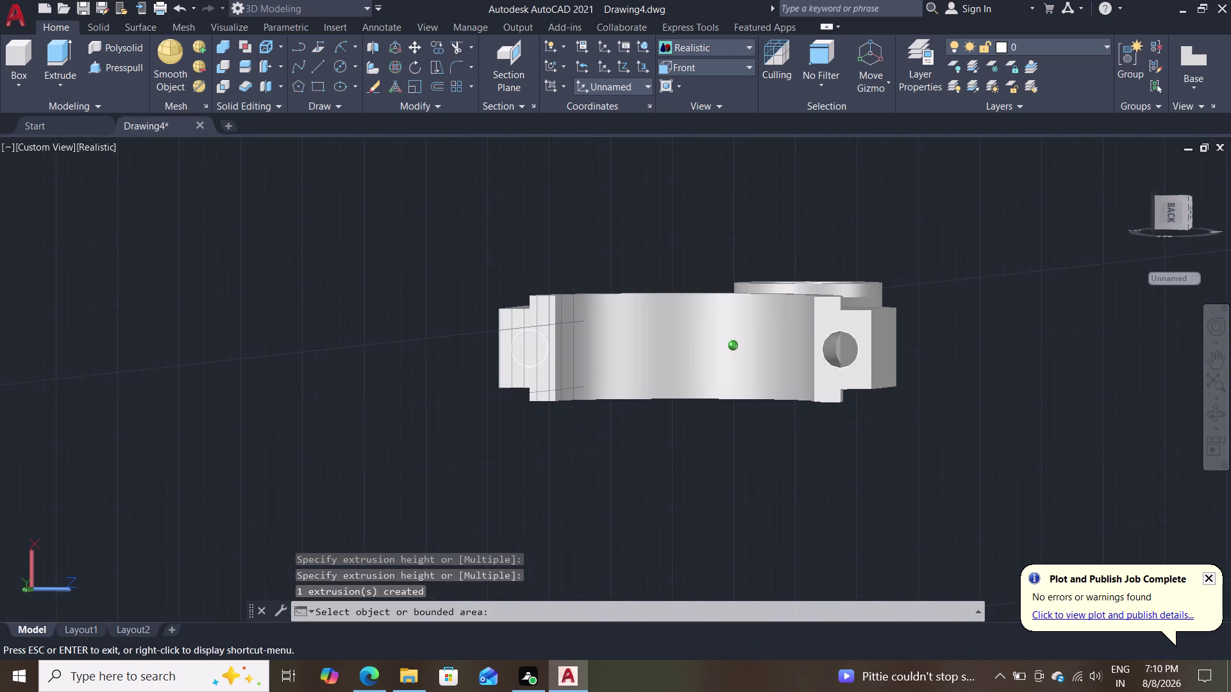
Zoom and orbit around the jaw to inspect the pad holes.
middle_drag(919, 471, 941, 473)
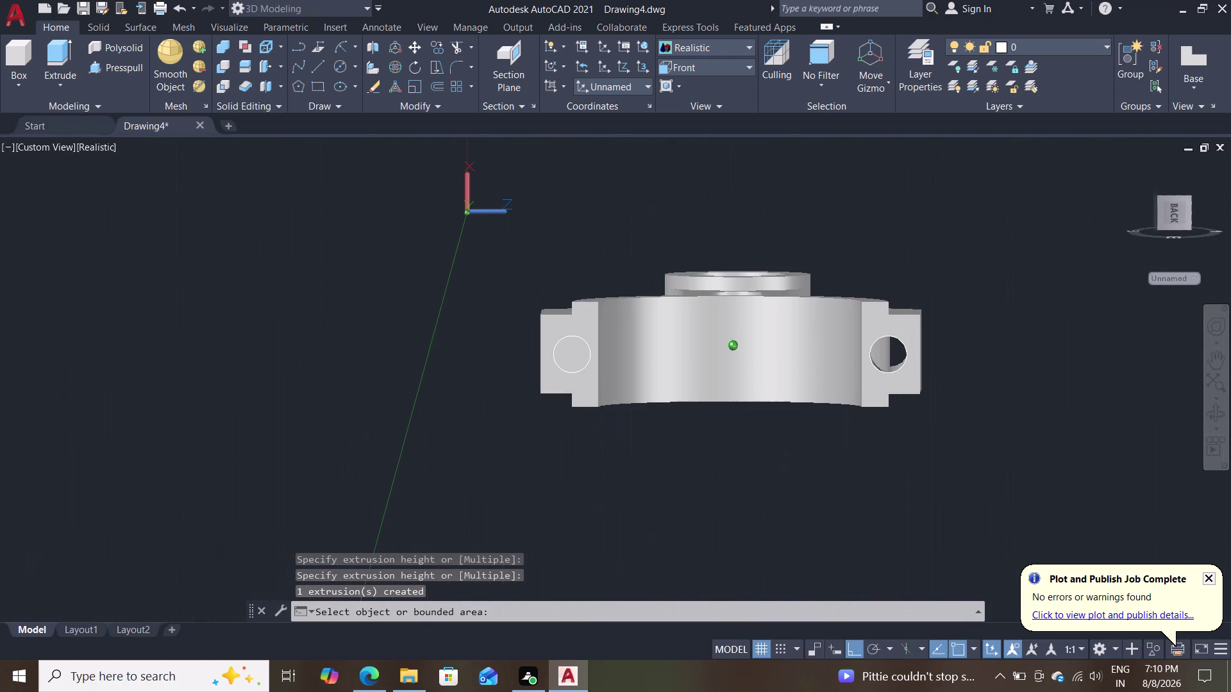
scroll(up, 3)
middle_drag(870, 441, 767, 514)
middle_drag(836, 450, 837, 449)
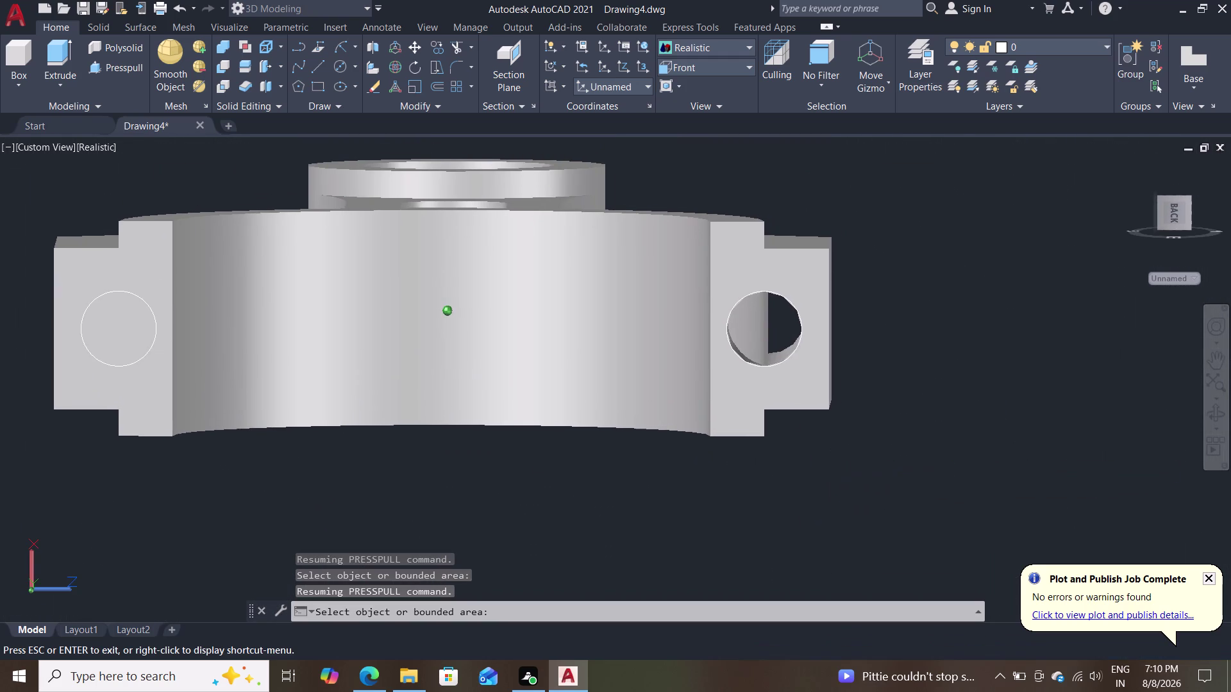
middle_drag(836, 449, 819, 450)
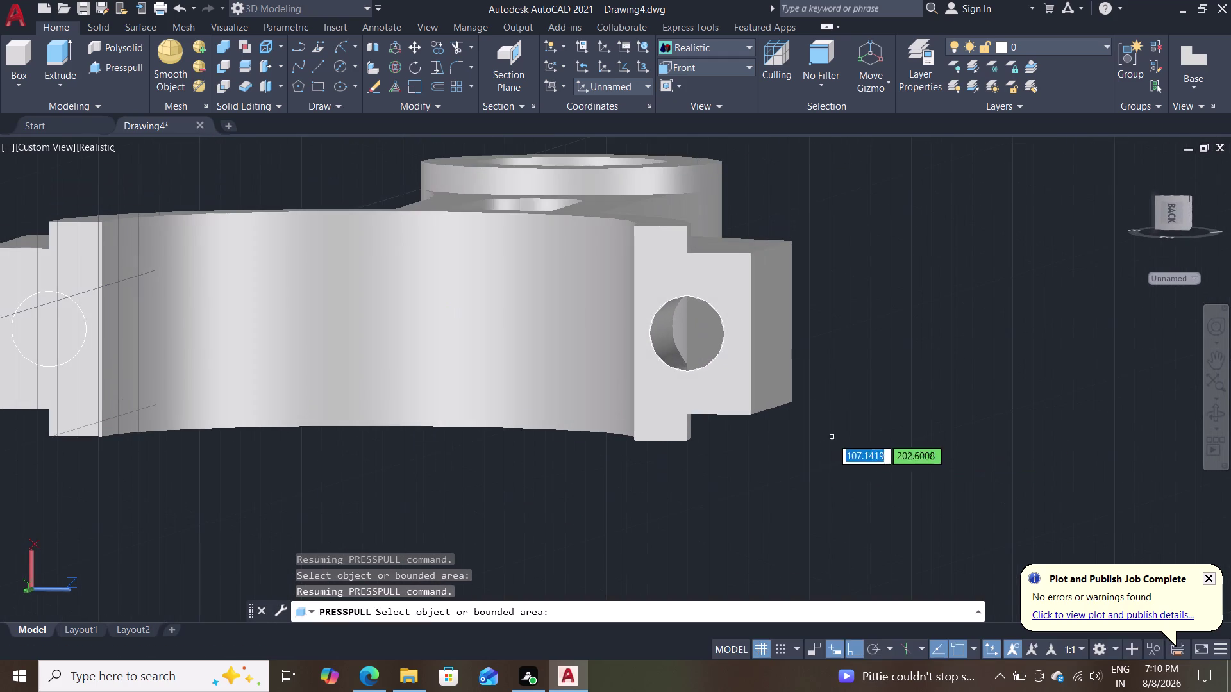
middle_drag(835, 439, 858, 422)
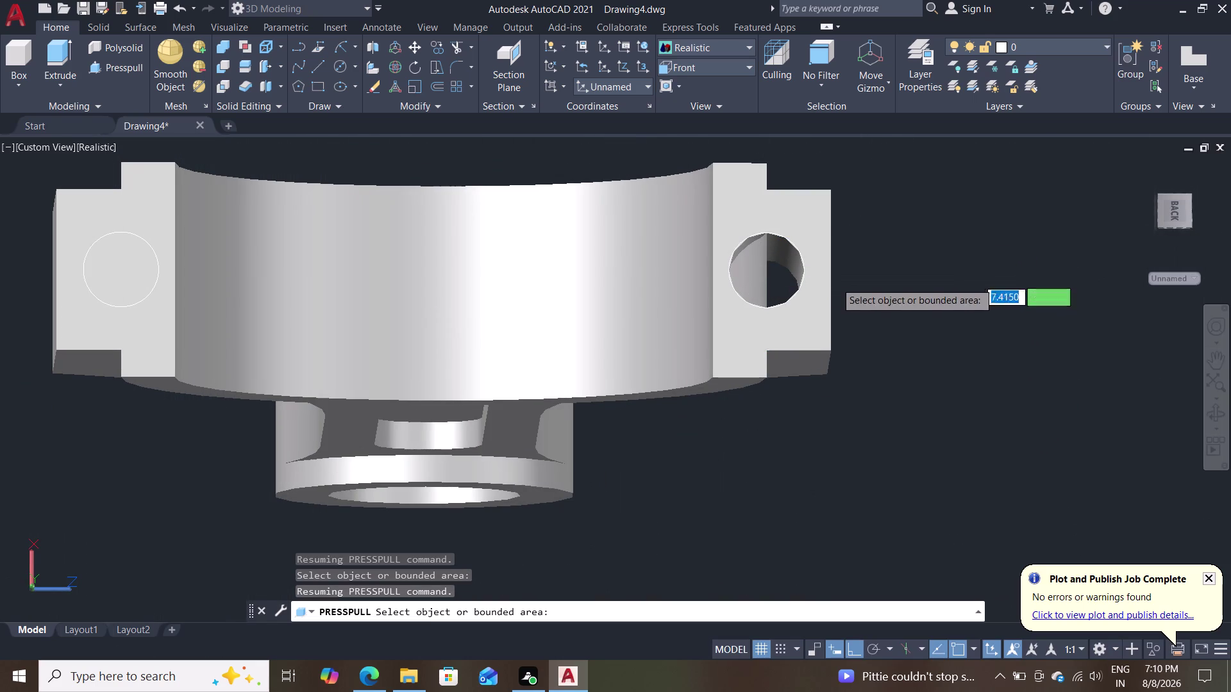
middle_drag(875, 284, 879, 315)
middle_click(874, 300)
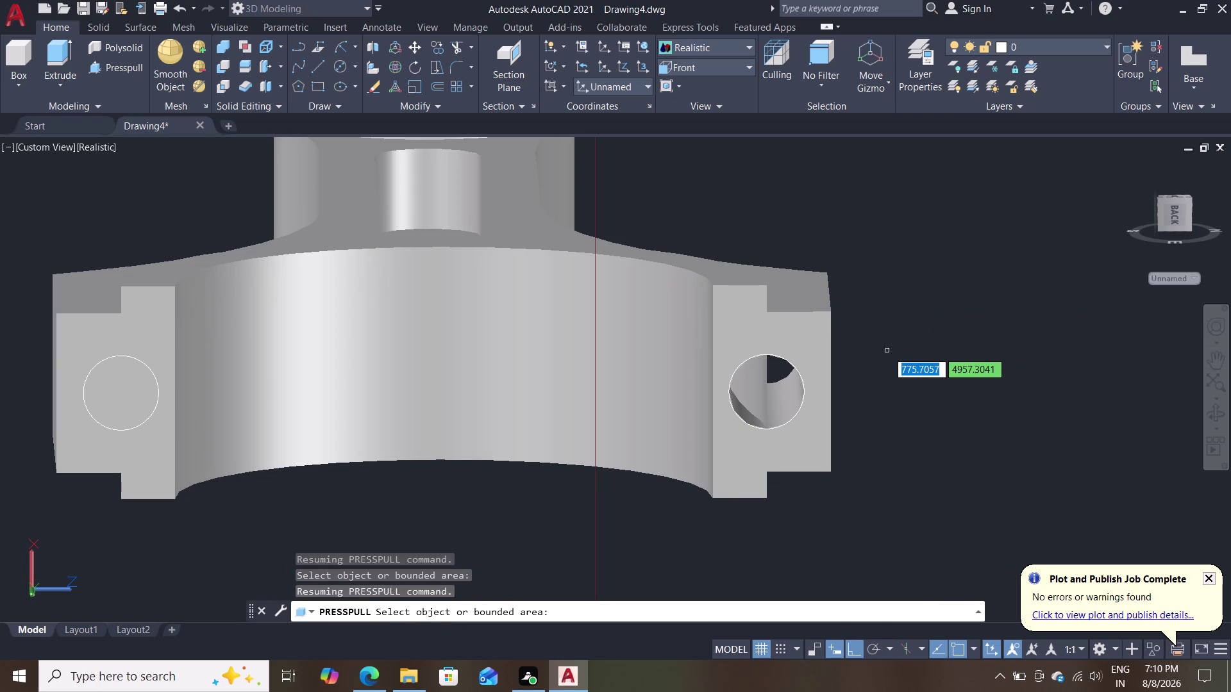
End the active press-pull with a right-click and Esc.
right_drag(887, 351, 894, 370)
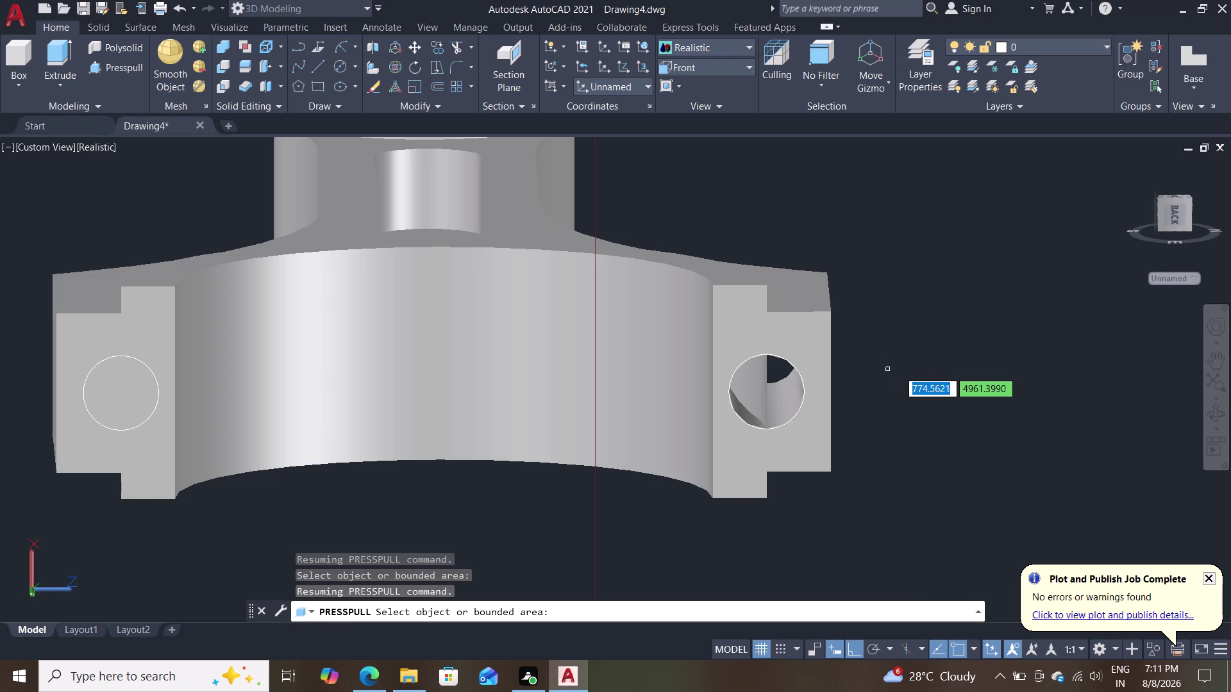
right_drag(894, 370, 900, 352)
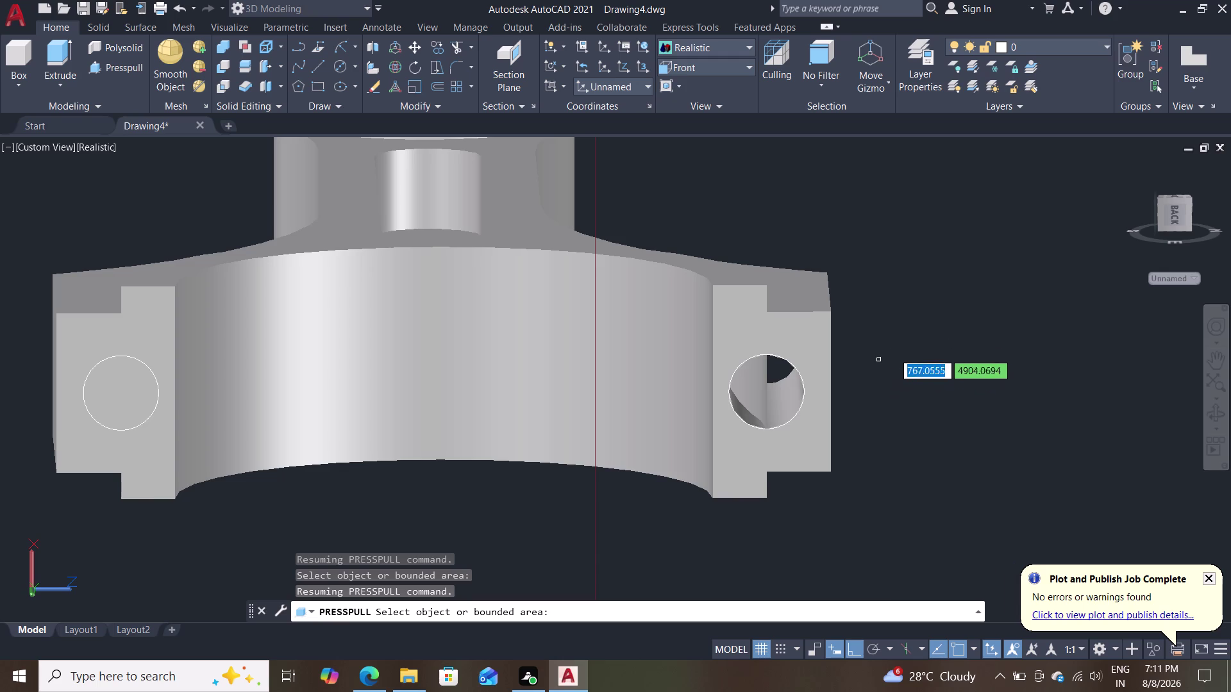
right_drag(899, 352, 914, 364)
right_click(914, 364)
key(Escape)
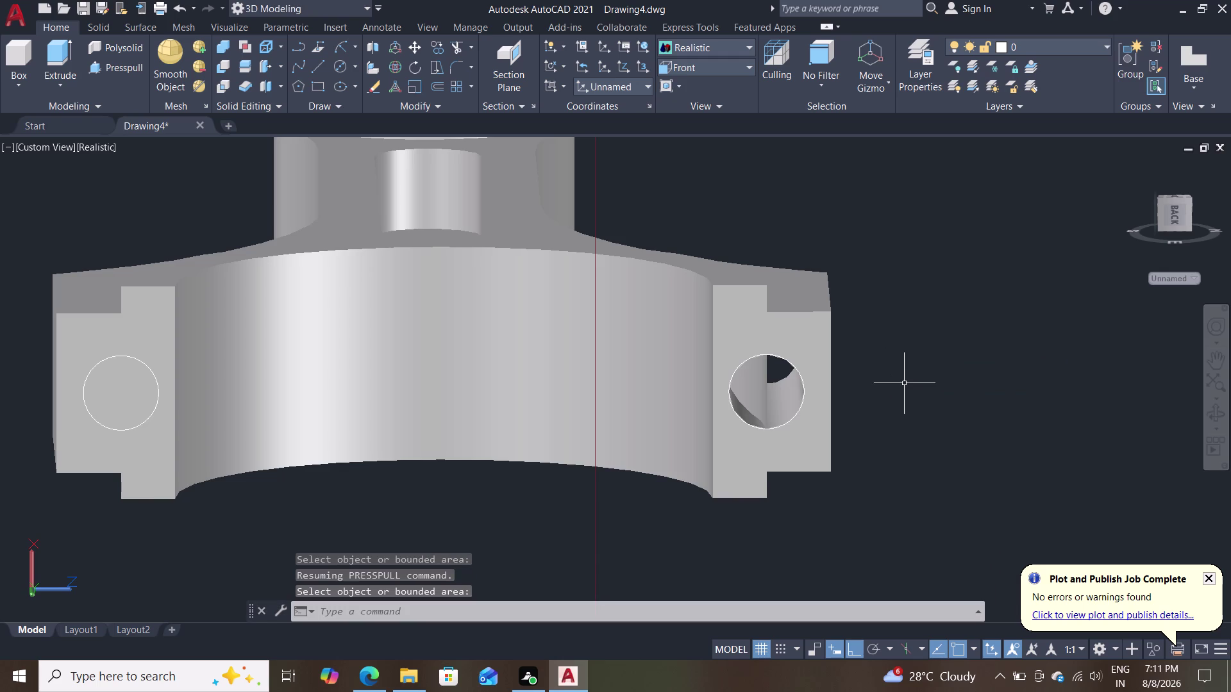
key(Escape)
scroll(down, 3)
scroll(up, 3)
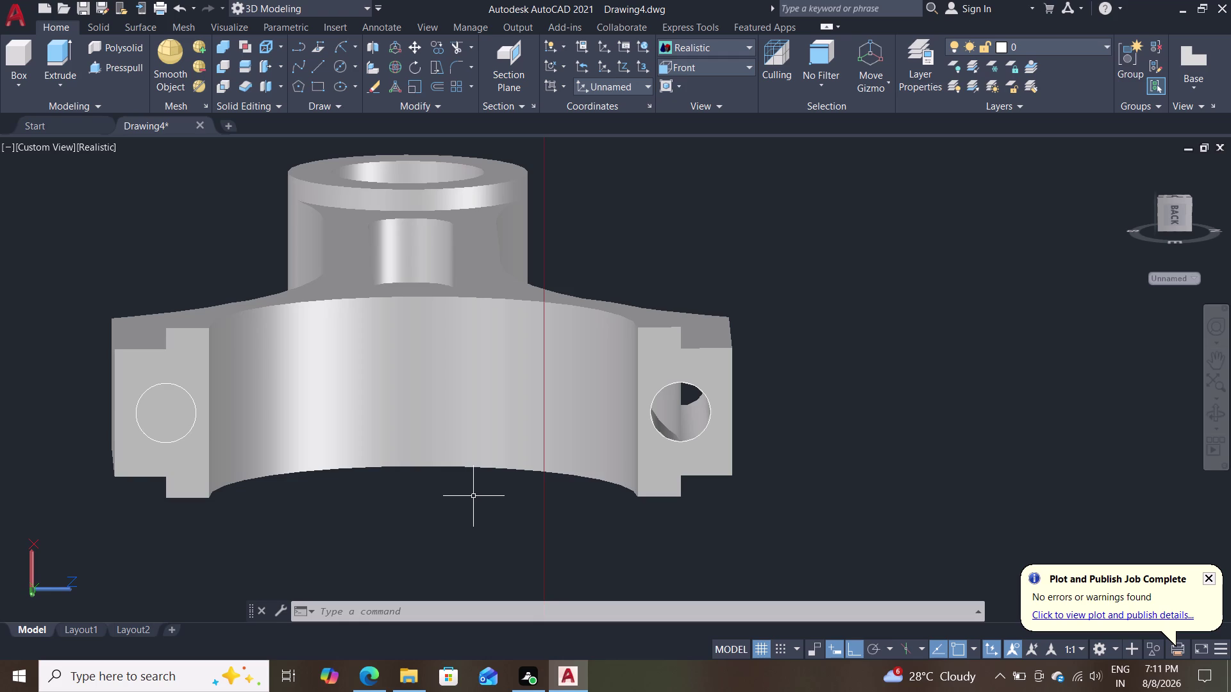
Drag a selection window, cancel it, and undo the bolt-hole press-pull.
middle_click(552, 510)
right_click(553, 511)
click(620, 575)
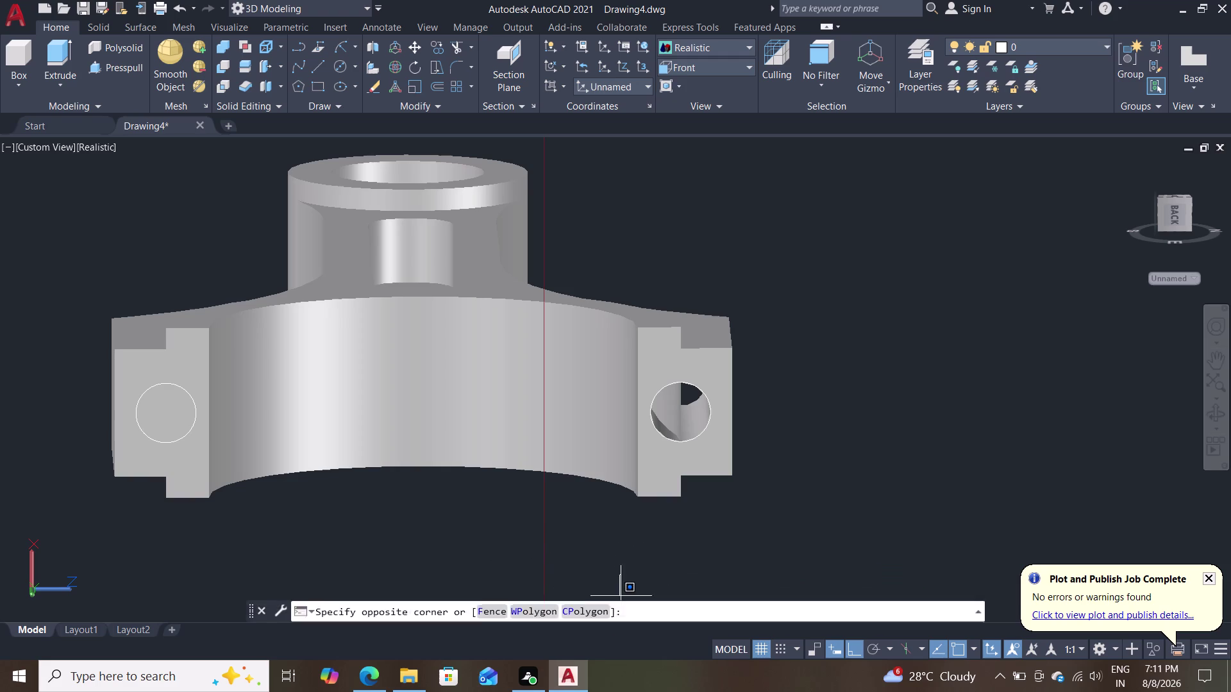
click(908, 472)
key(Escape)
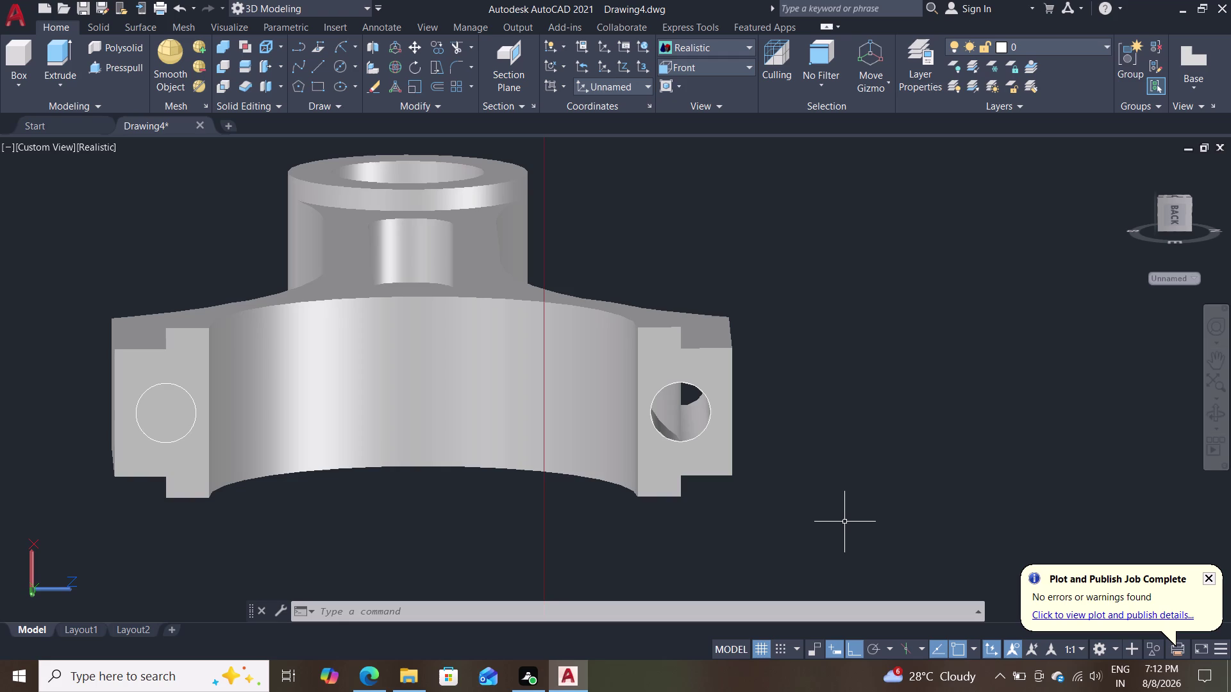
key(Escape)
key(ctrl+z)
key(ctrl+z)
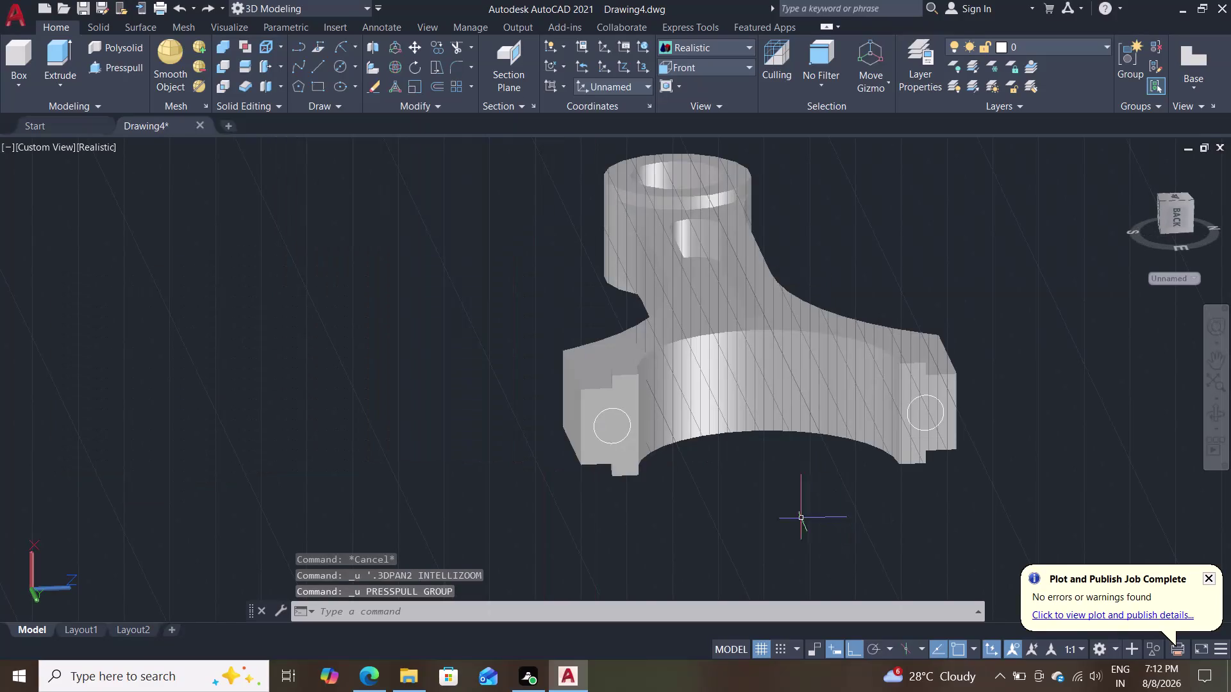
Zoom to the jaw pads and press-pull both the left and right pad circles.
middle_drag(736, 500, 682, 479)
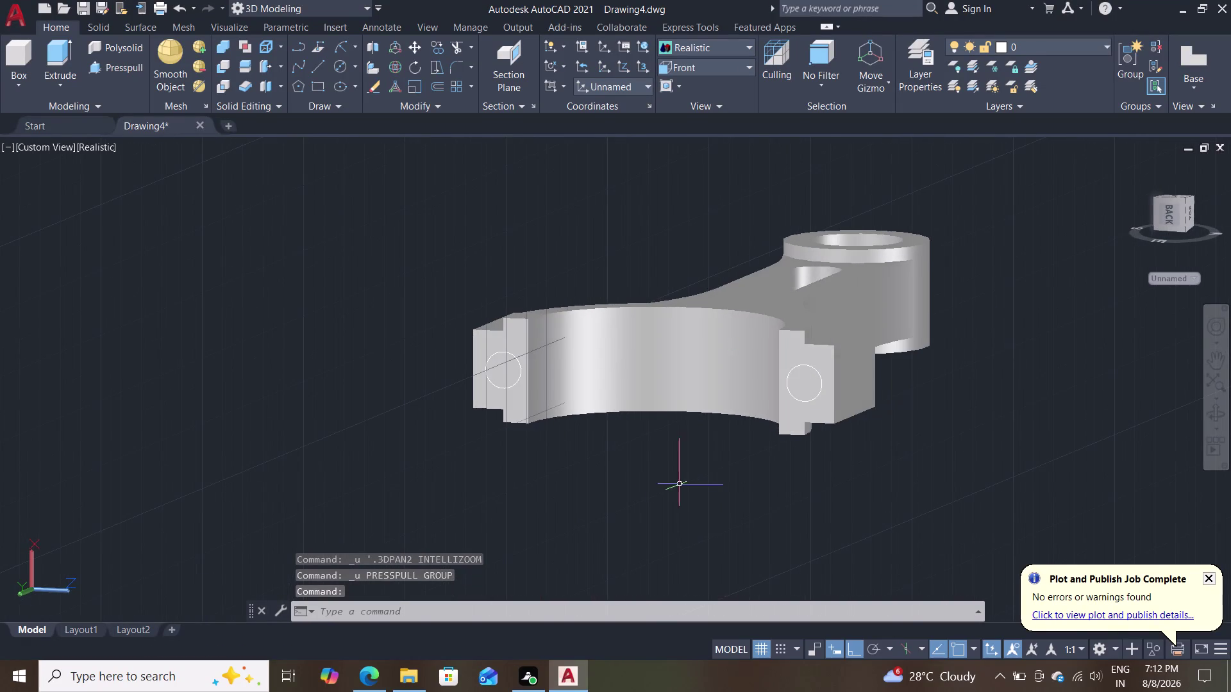
scroll(down, 3)
scroll(up, 3)
middle_drag(650, 477, 647, 546)
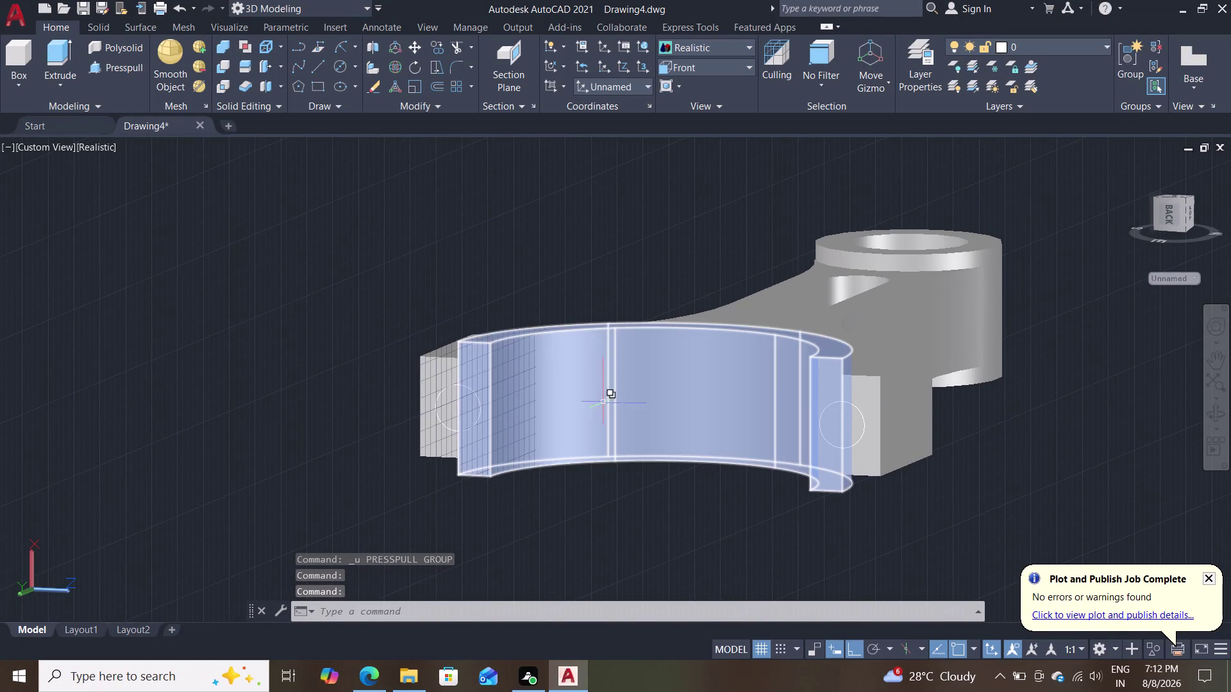
click(124, 63)
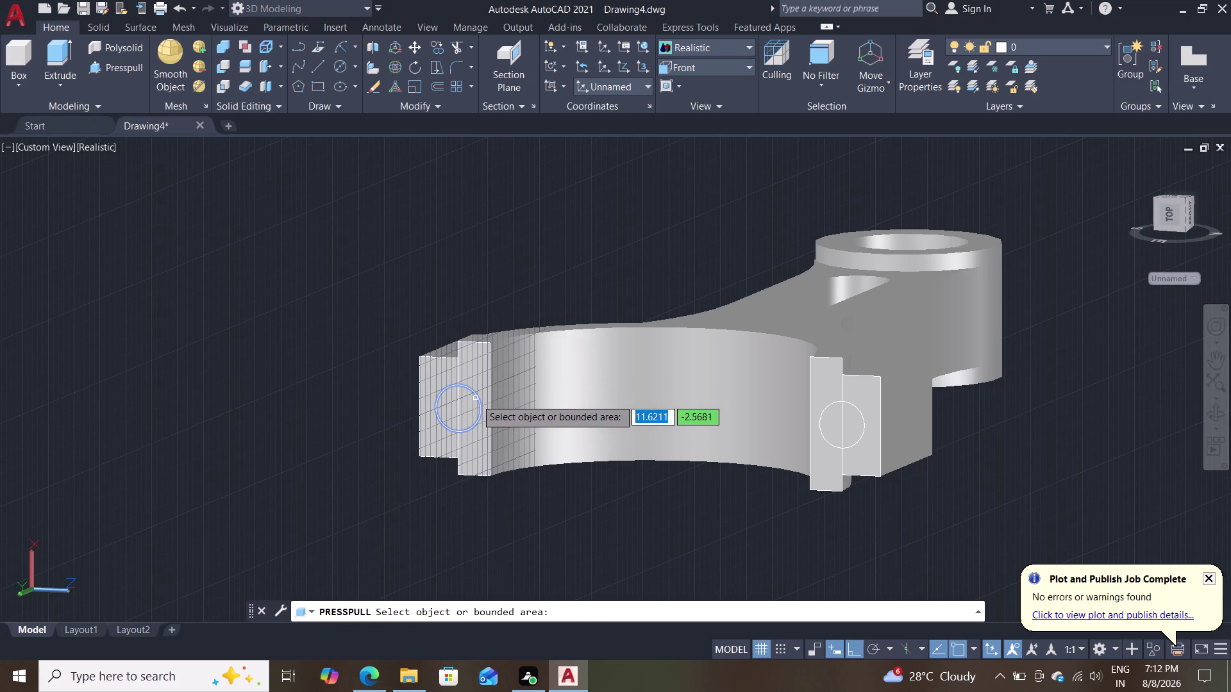
click(476, 399)
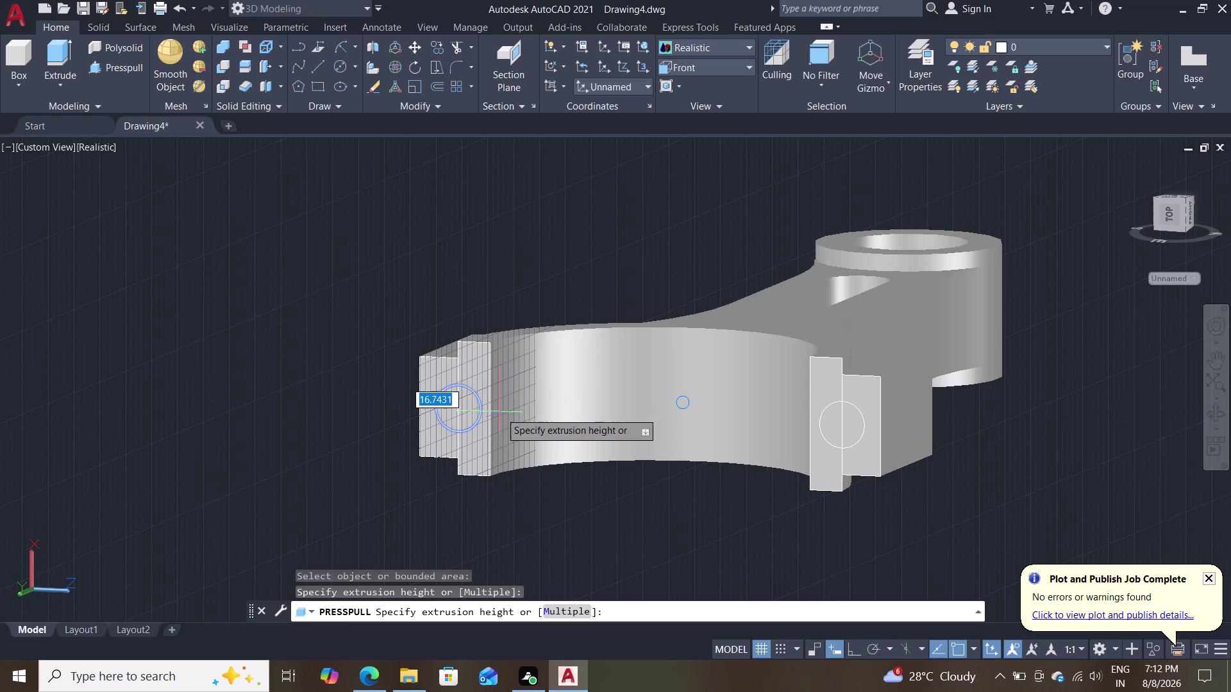
click(541, 385)
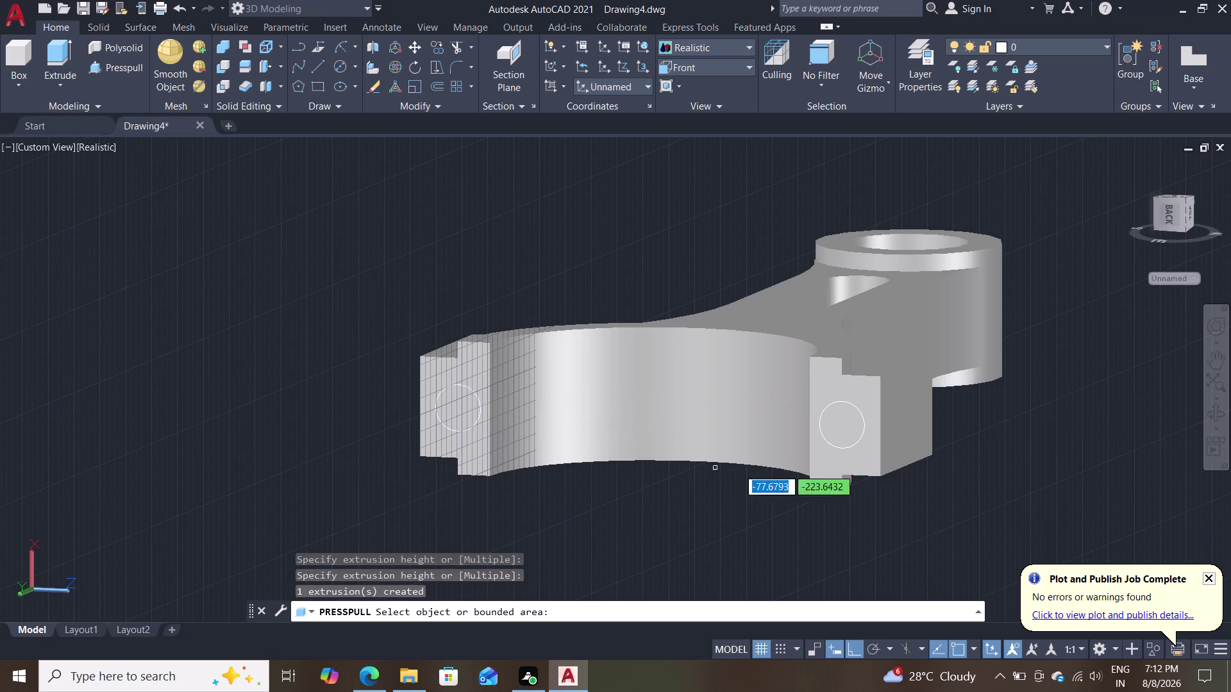
click(842, 406)
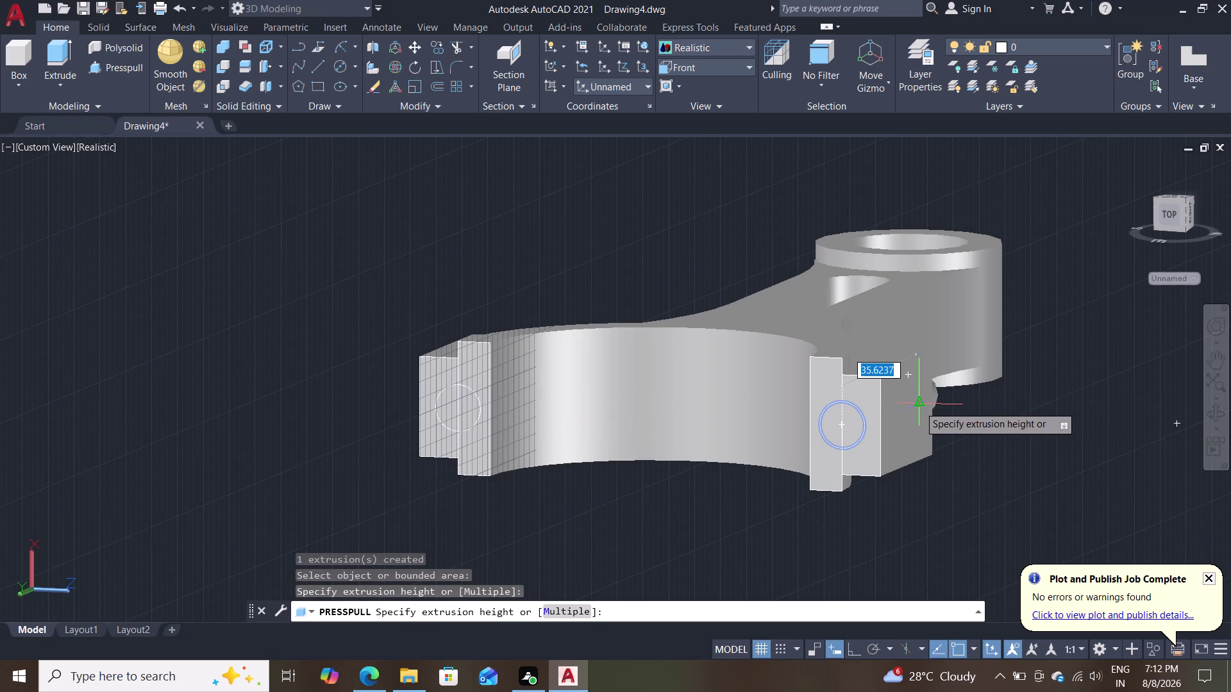
click(919, 406)
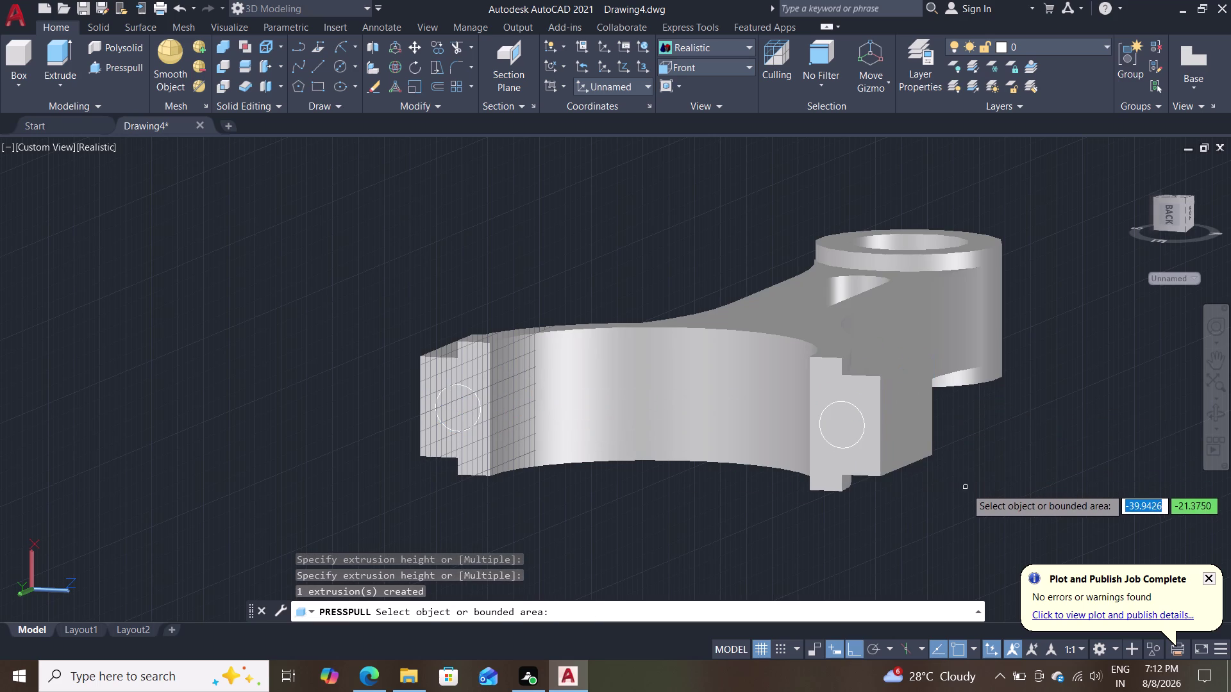
Orbit the rod to inspect it from below, above and the jaw front.
middle_drag(954, 513, 1159, 537)
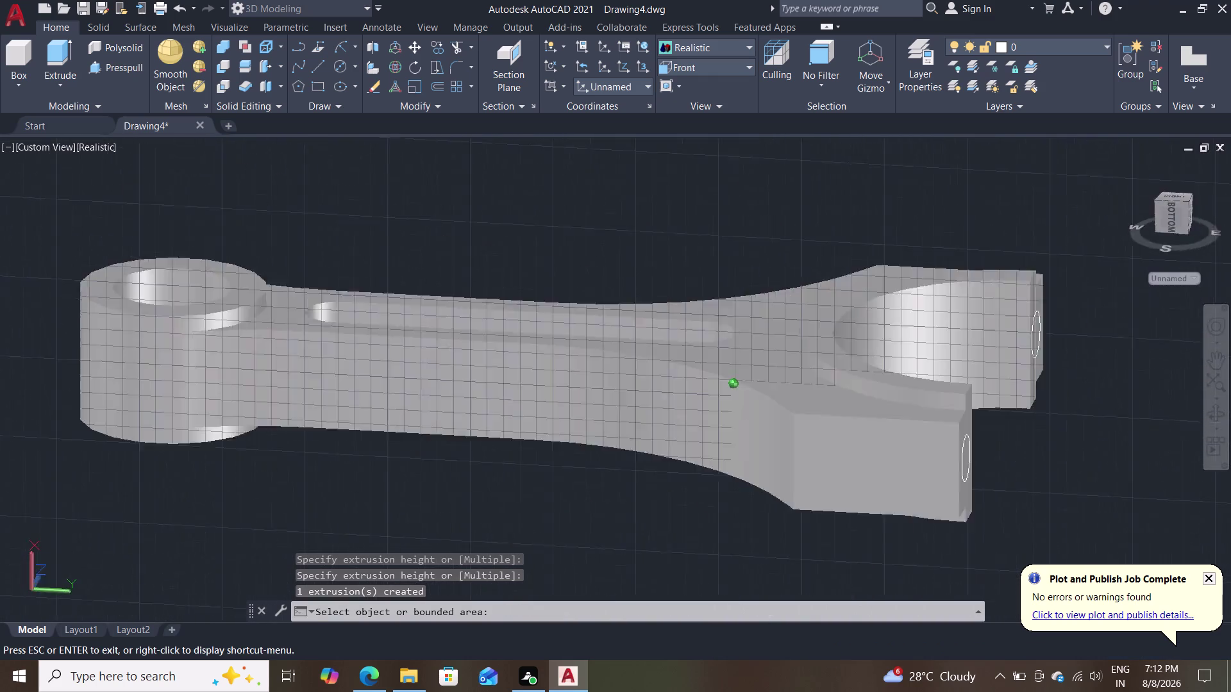
middle_drag(1159, 536, 691, 468)
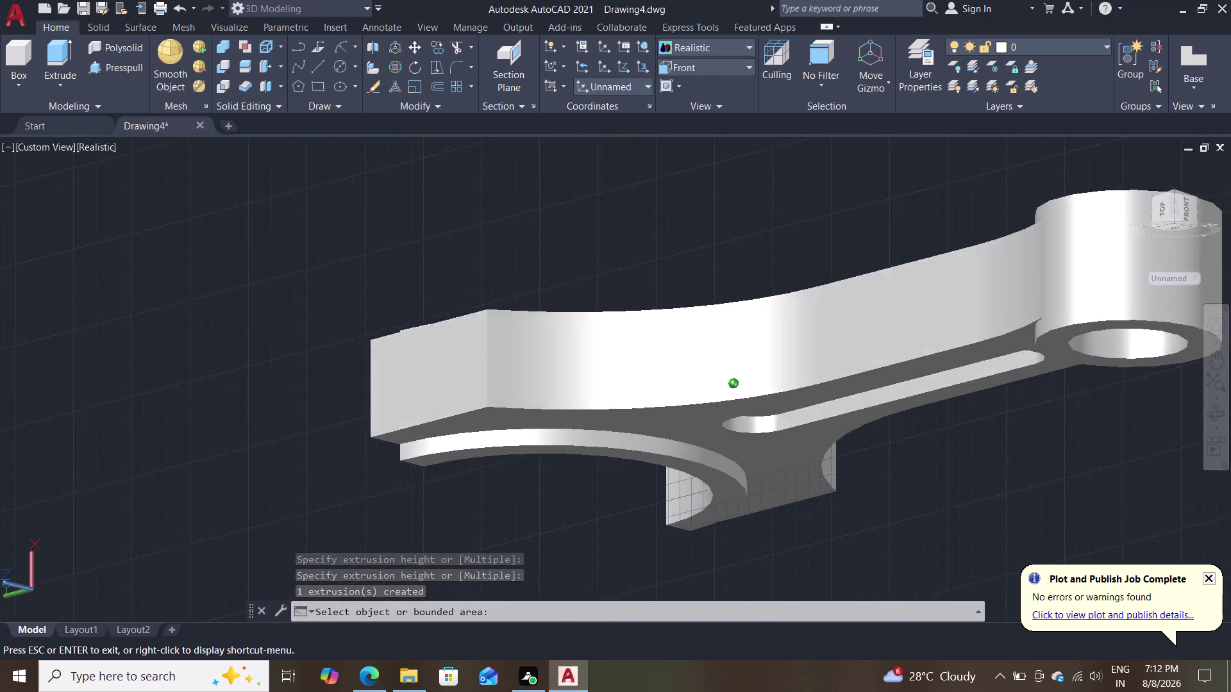
middle_drag(691, 468, 998, 500)
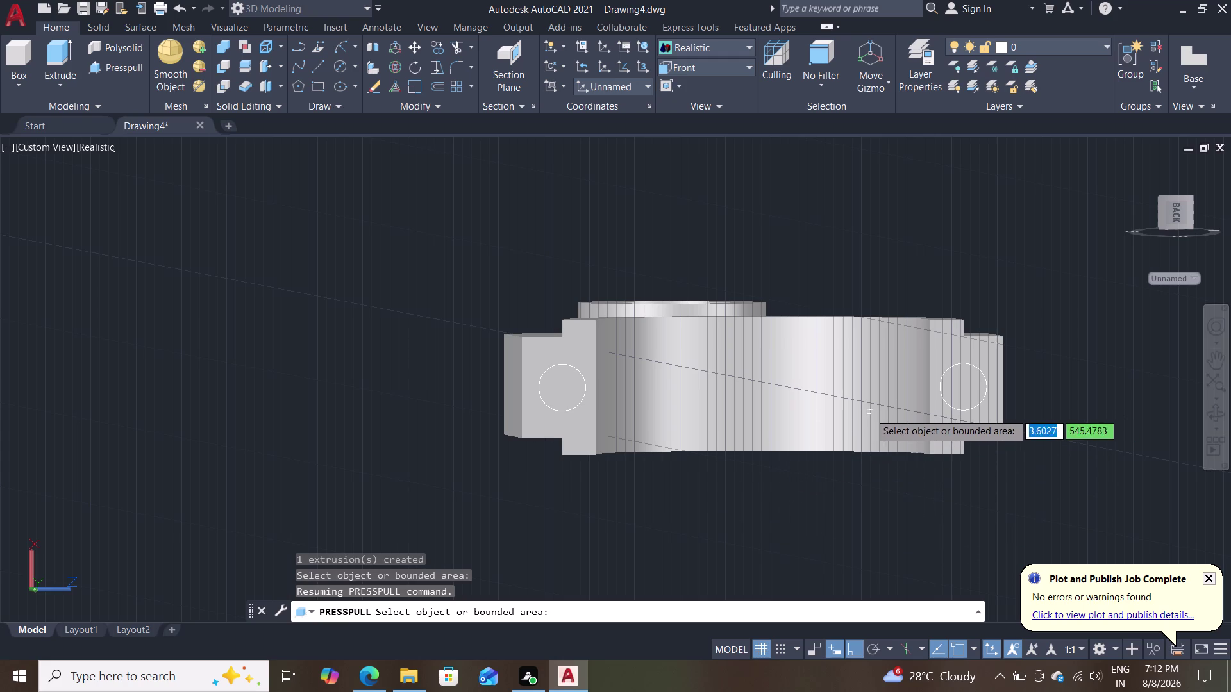
End the press-pull and orbit to view the jaw pads from the front.
key(Escape)
scroll(down, 3)
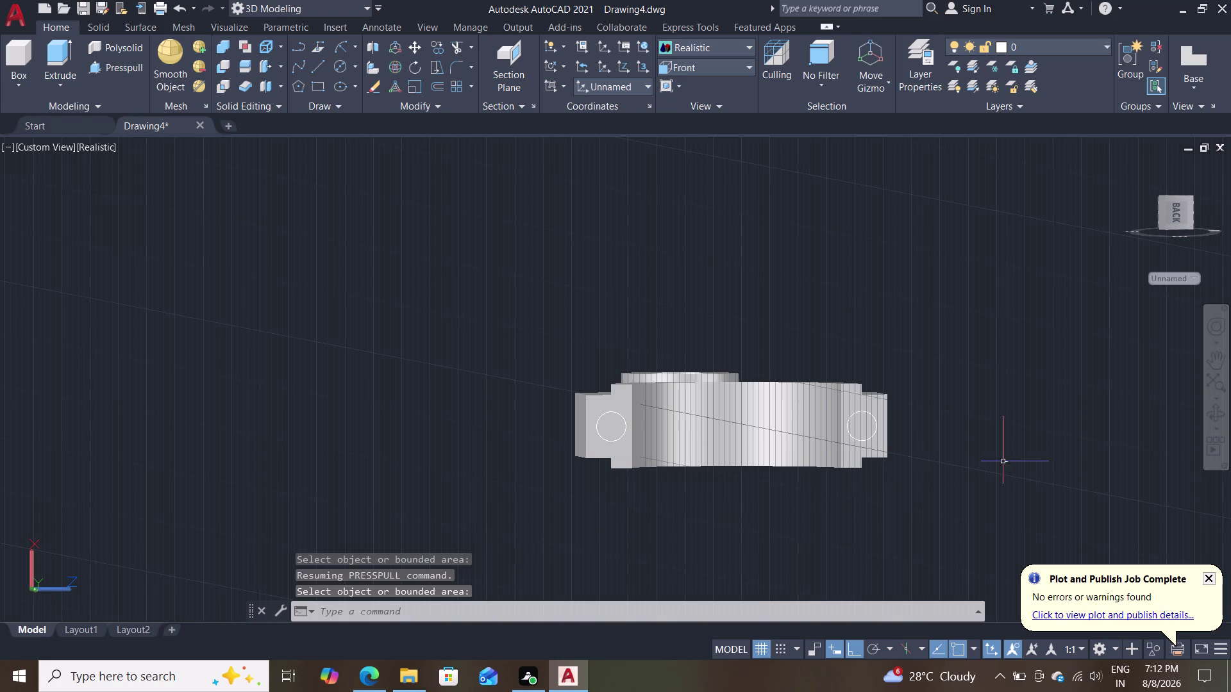
middle_drag(969, 473, 942, 475)
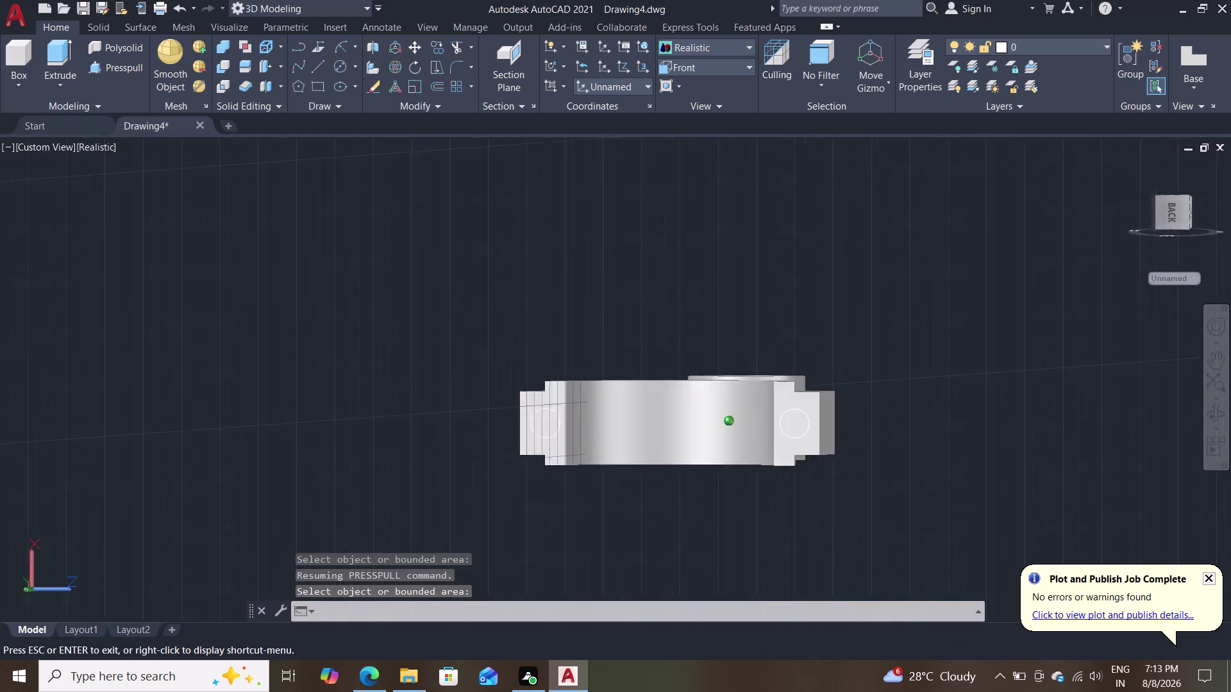
middle_drag(941, 475, 984, 516)
middle_drag(954, 471, 911, 397)
scroll(up, 3)
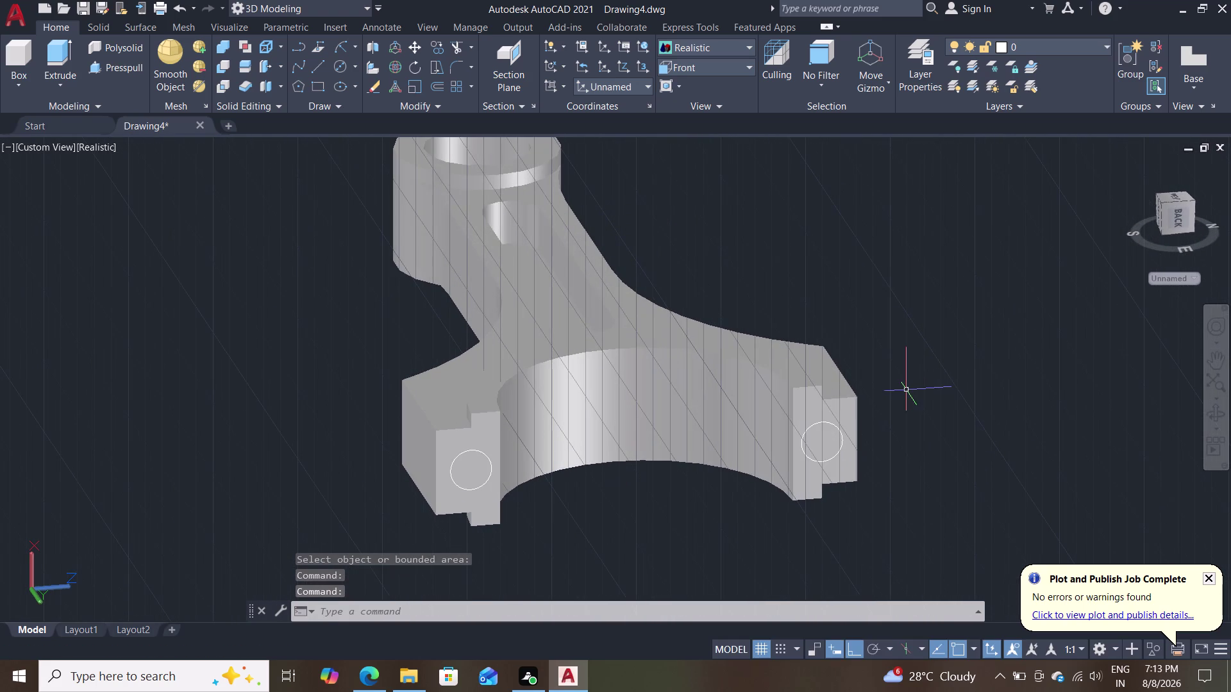
Press-pull the left jaw pad's circle to a new height.
click(95, 70)
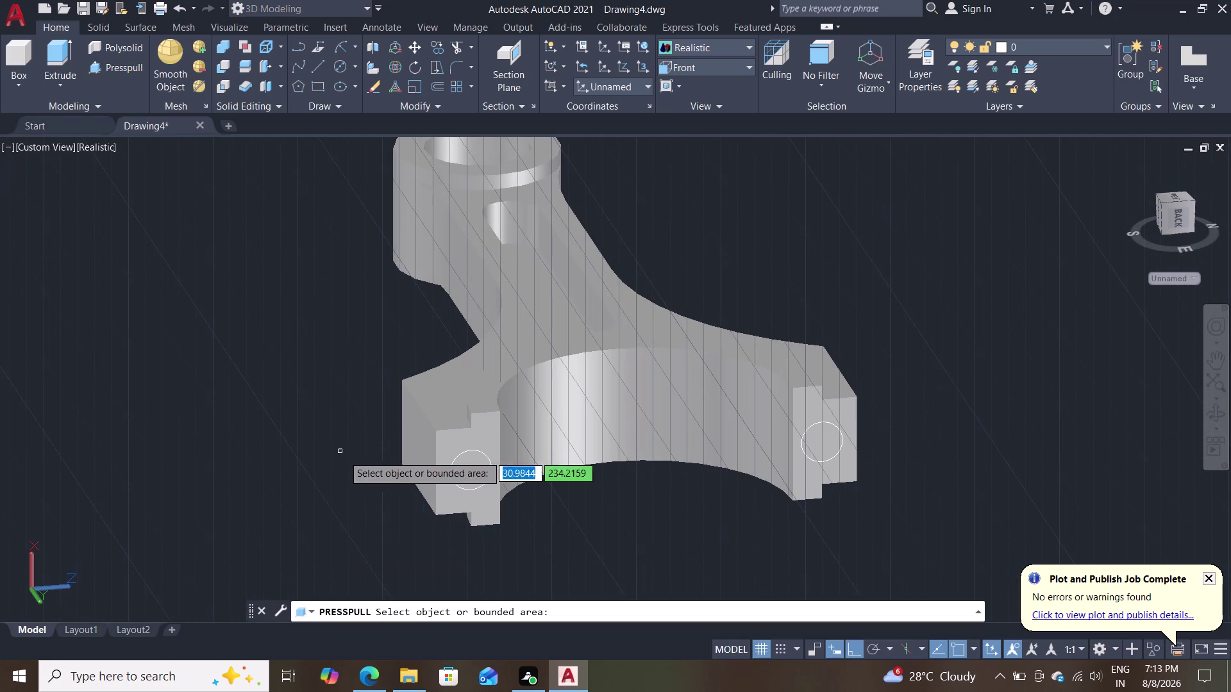
click(479, 474)
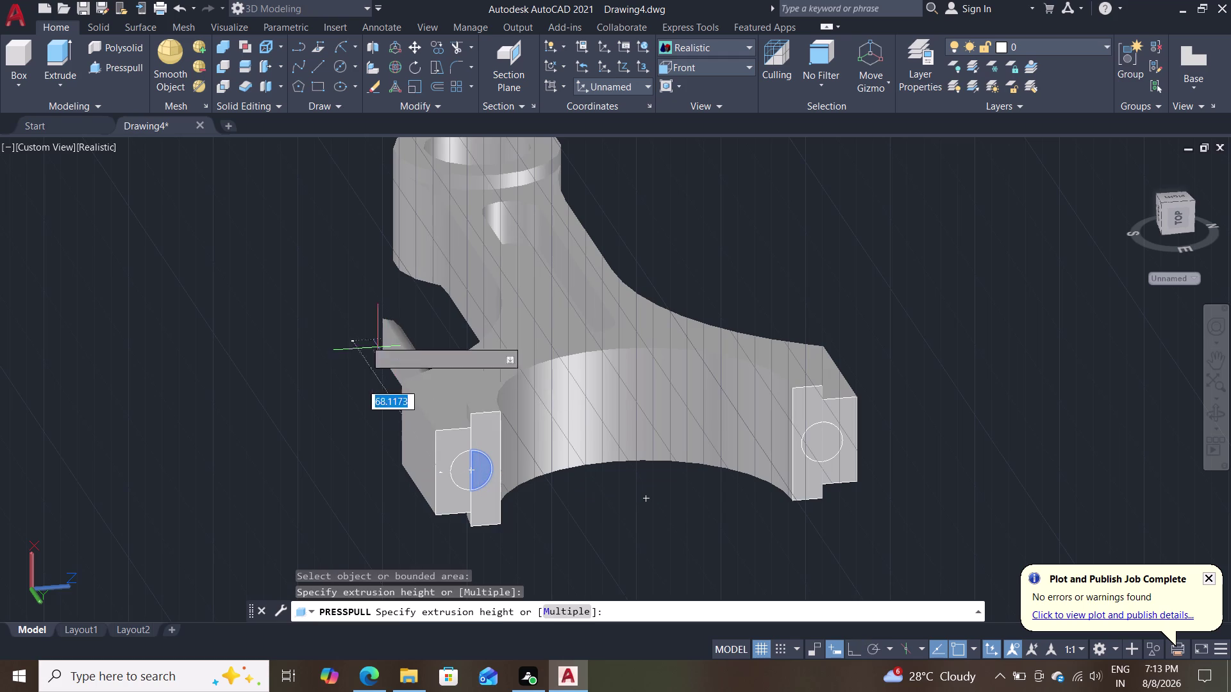
click(304, 321)
click(460, 482)
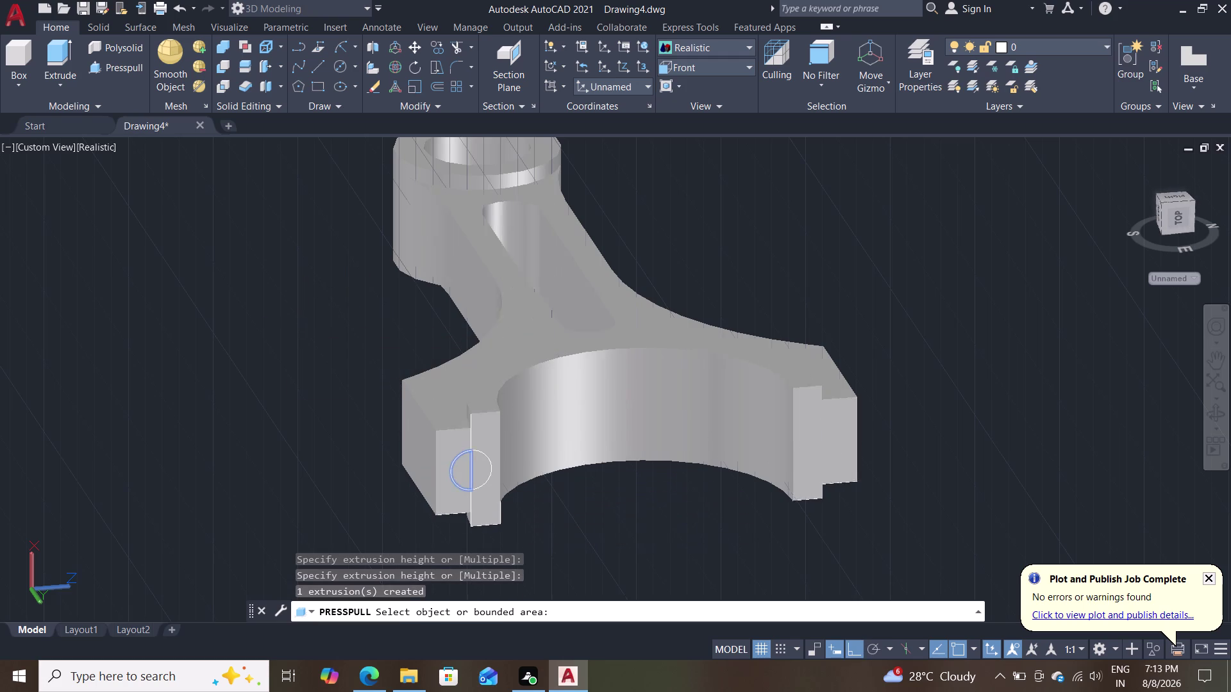
click(95, 280)
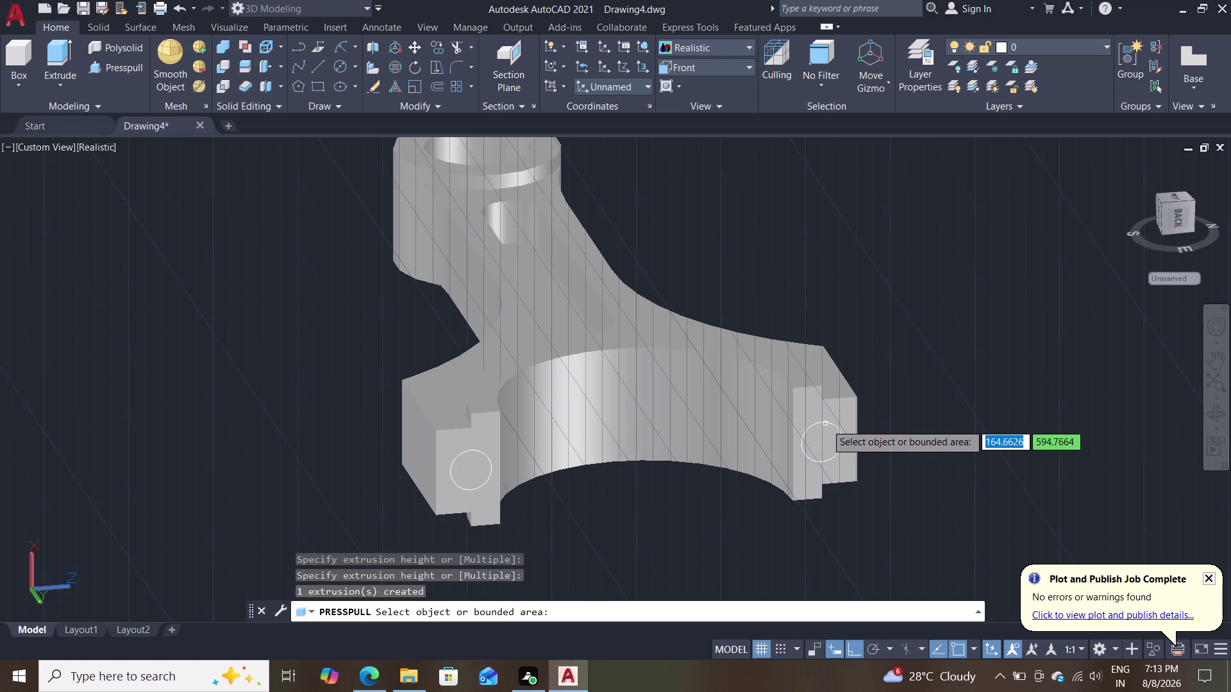
Press-pull the right jaw pad's circle, setting its pull height twice.
click(836, 433)
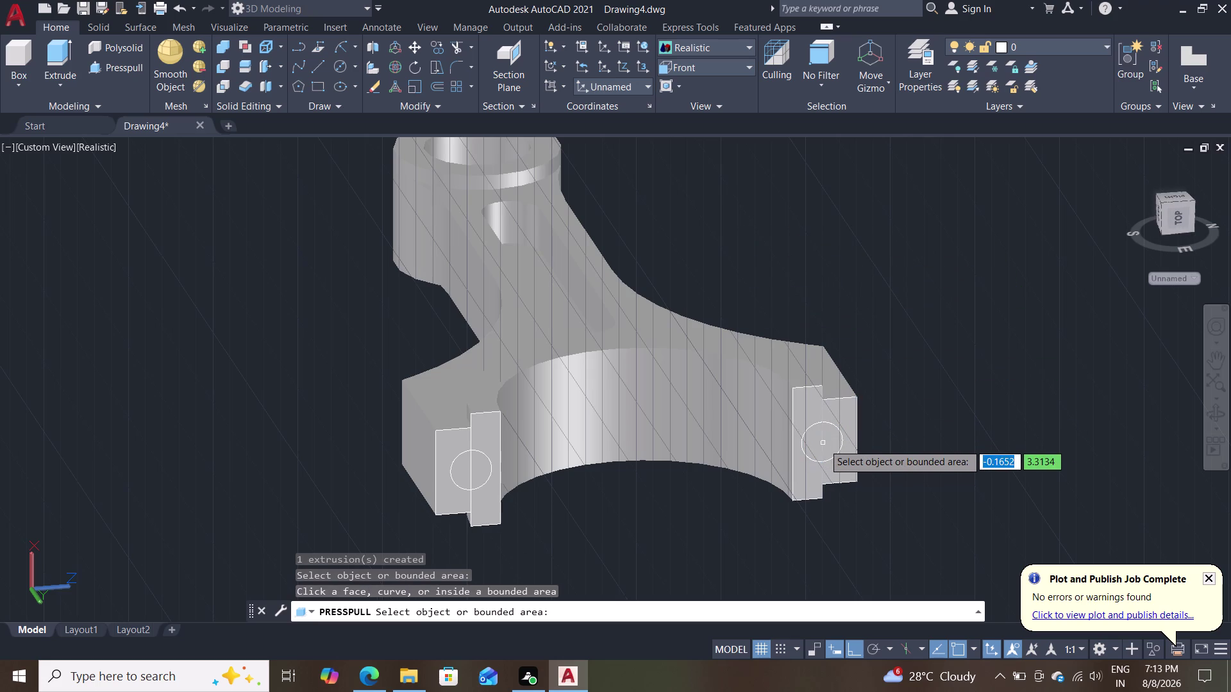
click(825, 443)
click(785, 264)
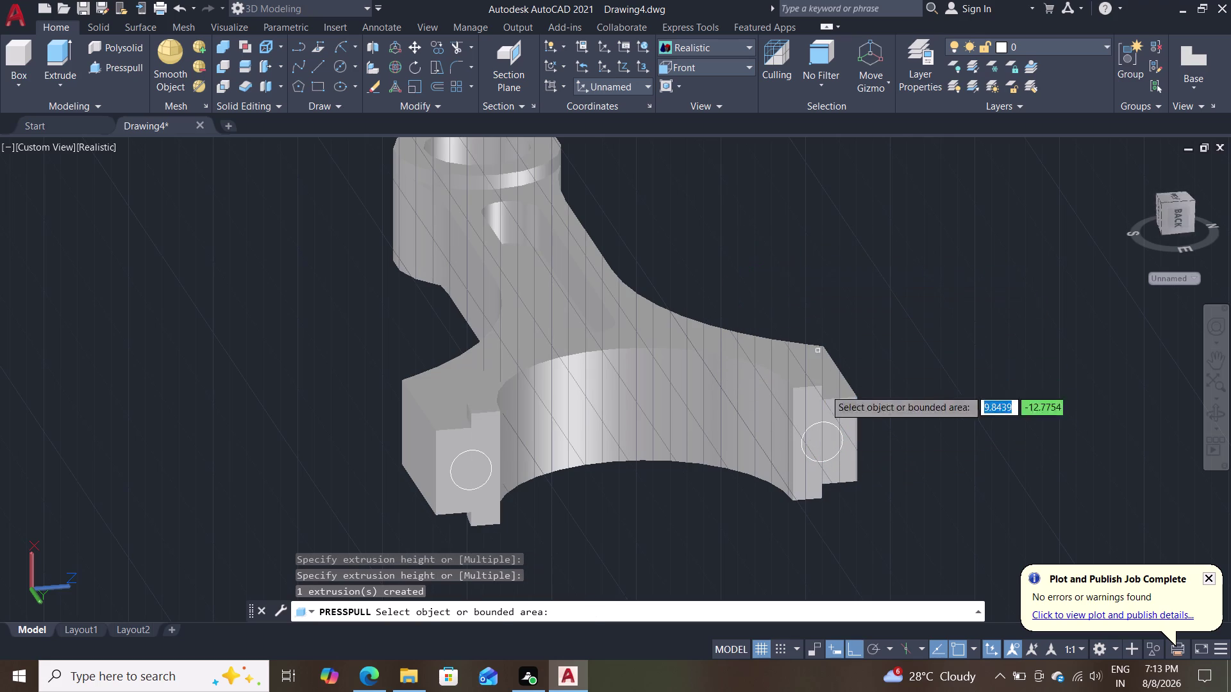
click(839, 428)
click(784, 232)
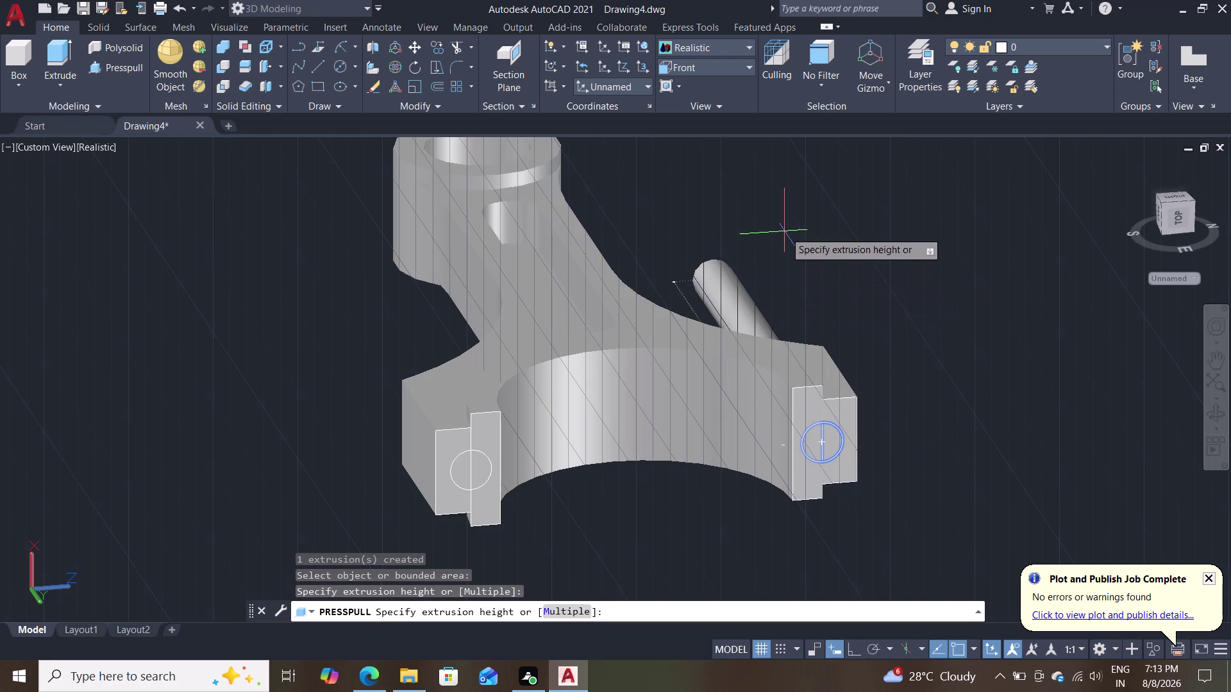
Cancel press-pull, undo the last extrusion, and check the battery status flyout.
key(Escape)
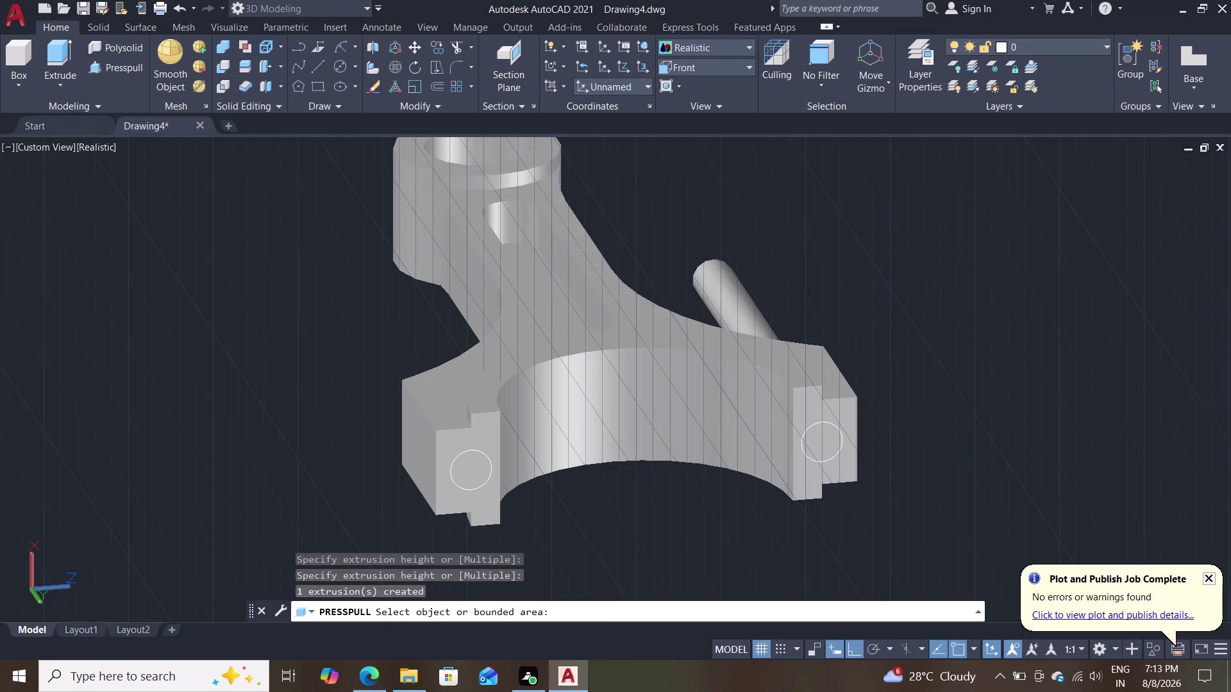
key(Escape)
key(ctrl+z)
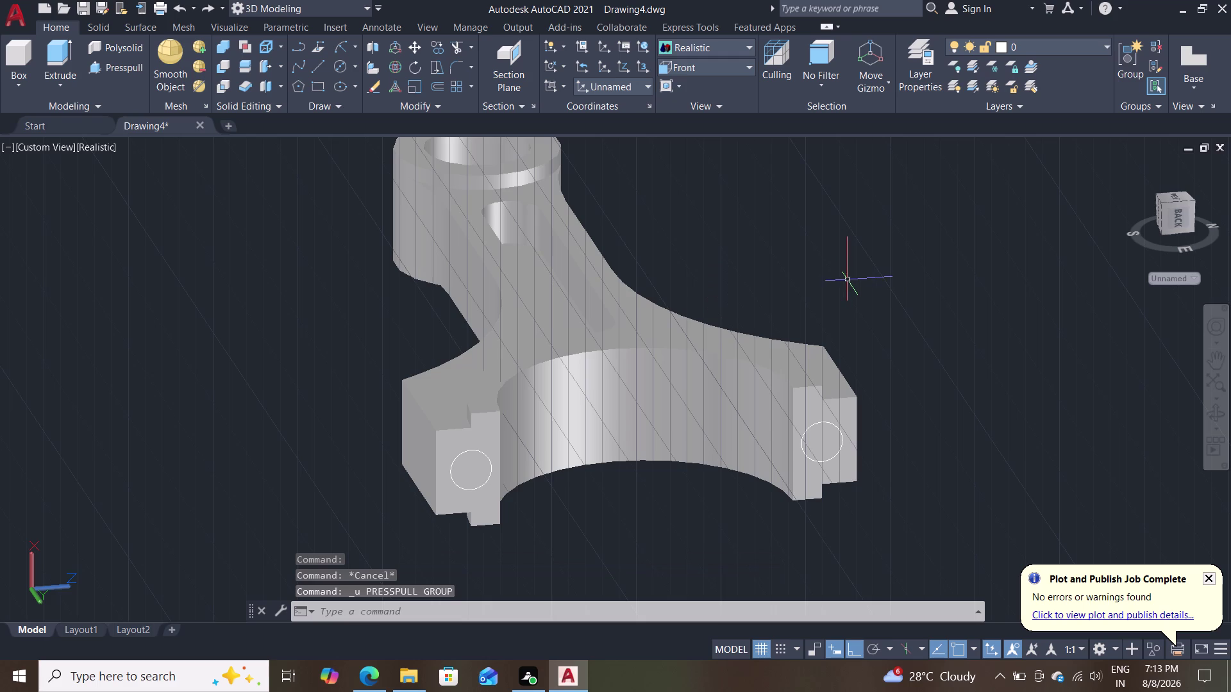
click(1019, 682)
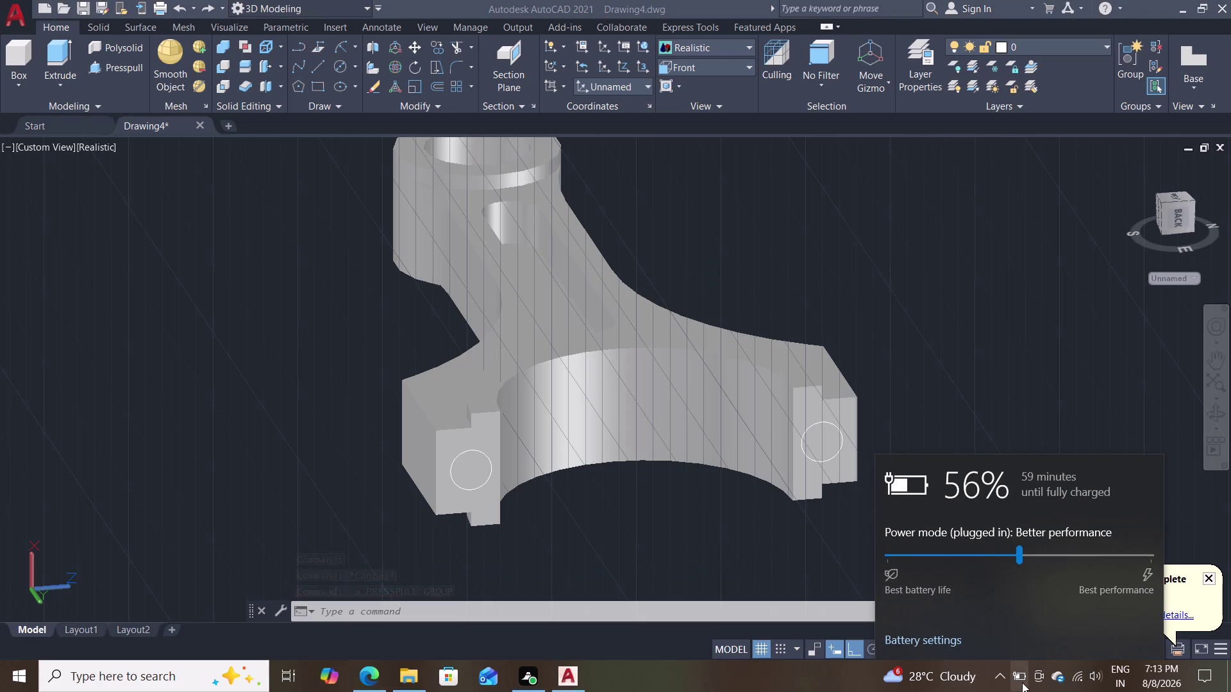
click(1020, 676)
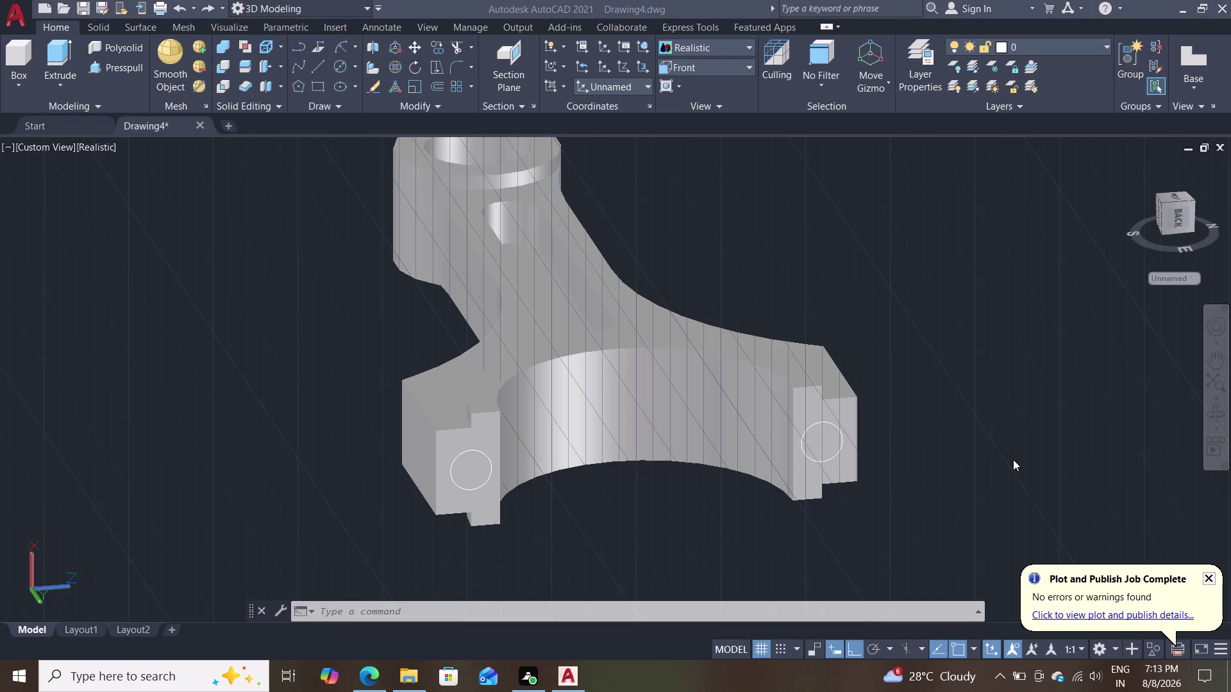
key(Escape)
key(Escape)
middle_click(1013, 459)
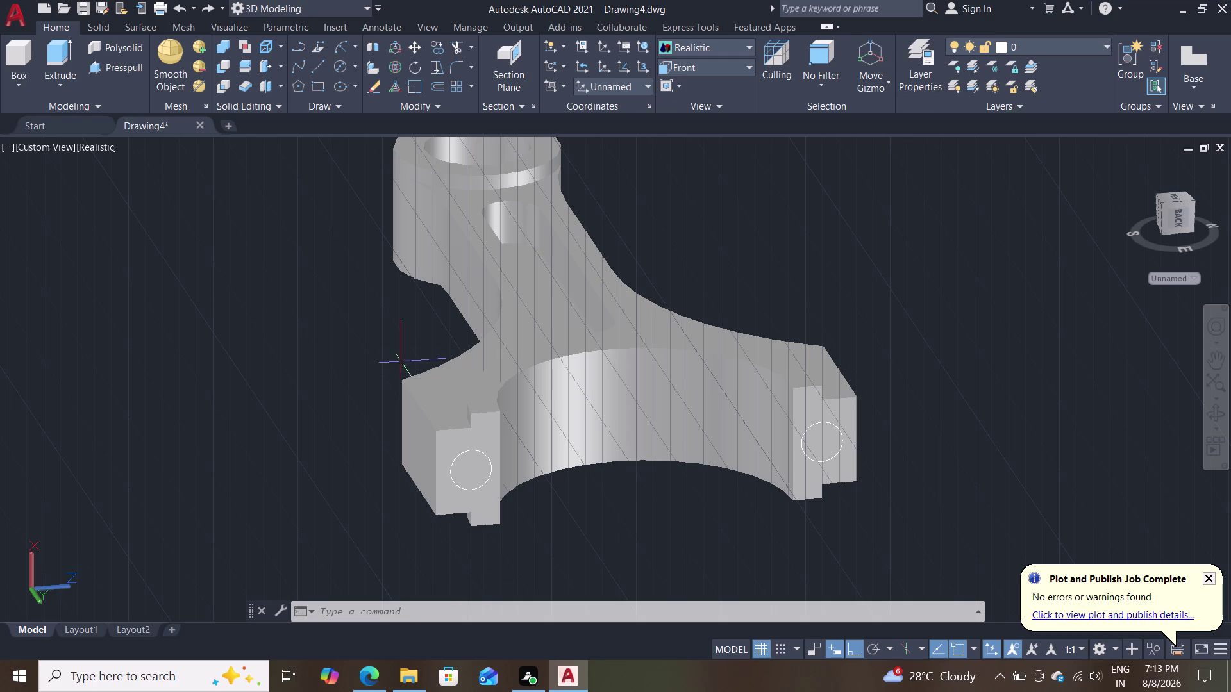
scroll(down, 3)
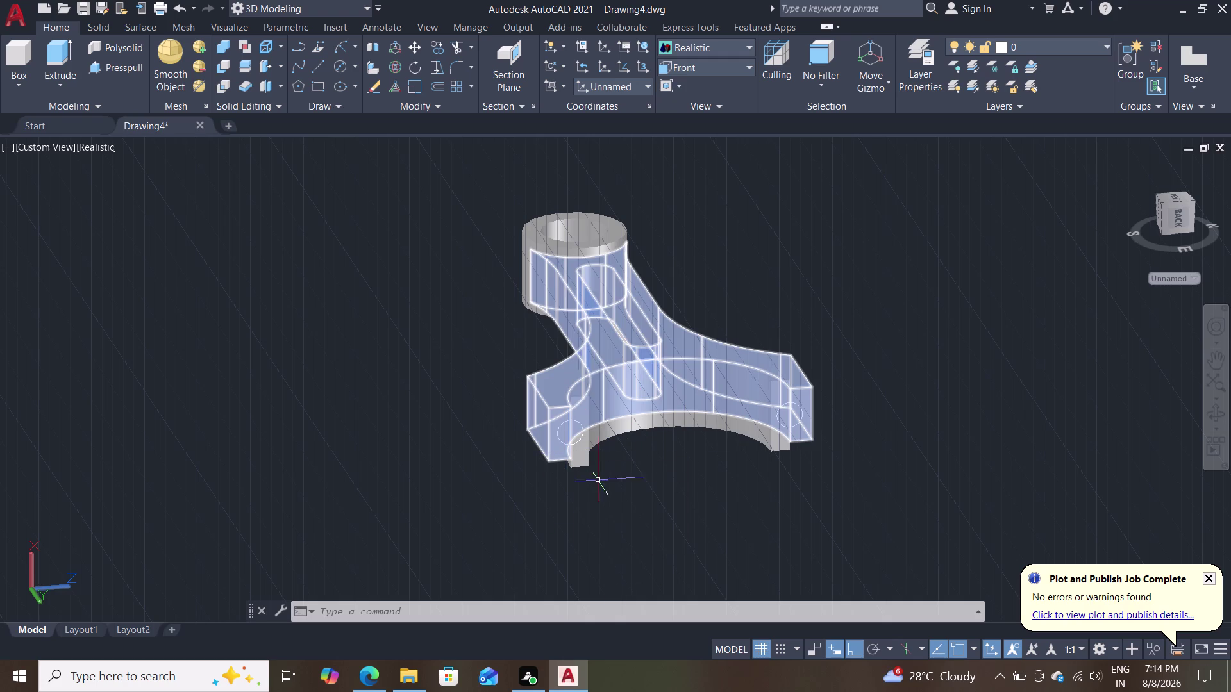
key(Escape)
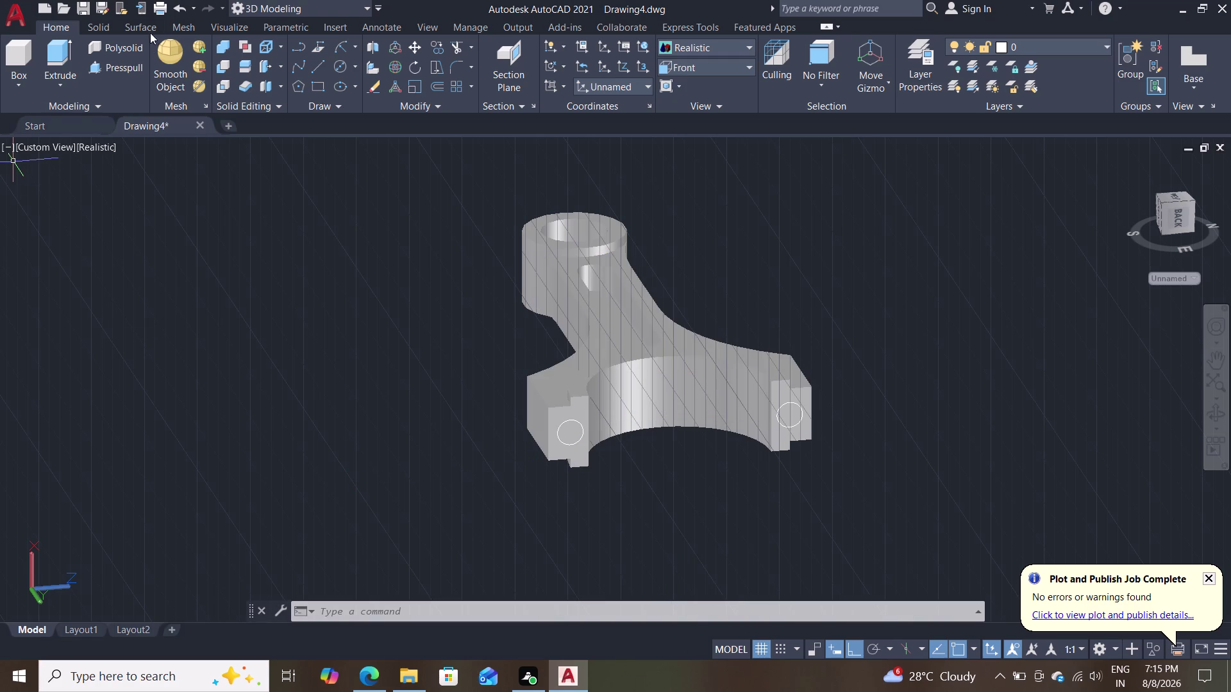
click(120, 68)
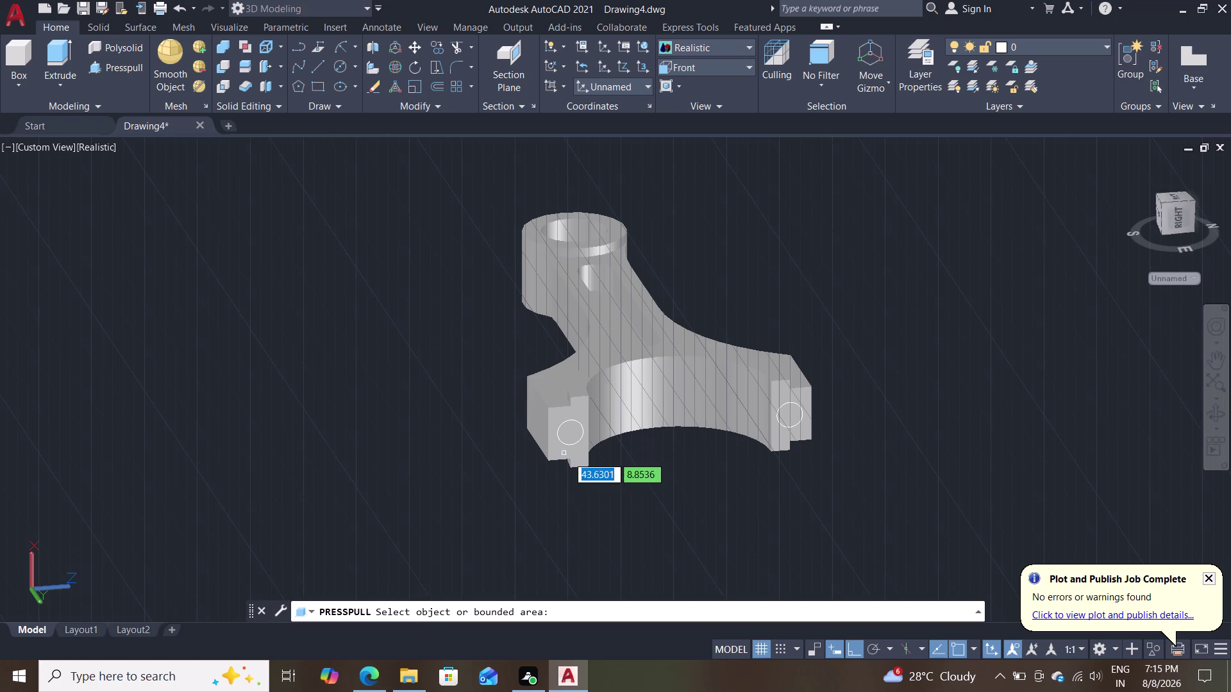
click(580, 426)
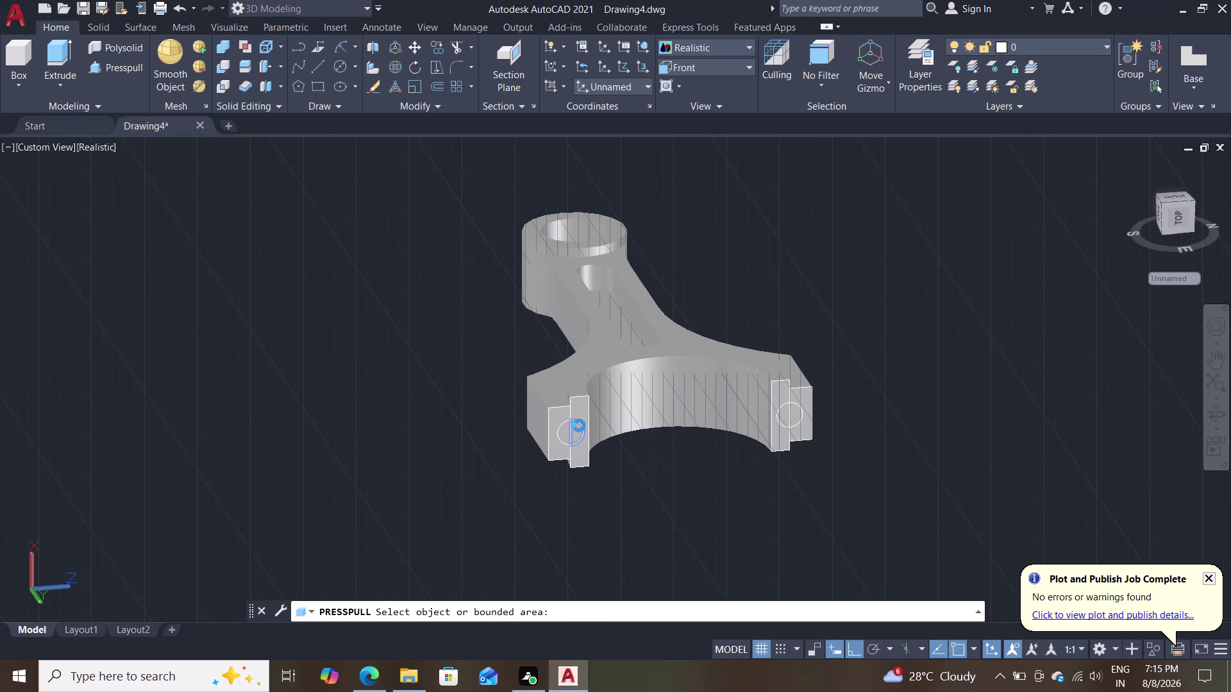
click(439, 356)
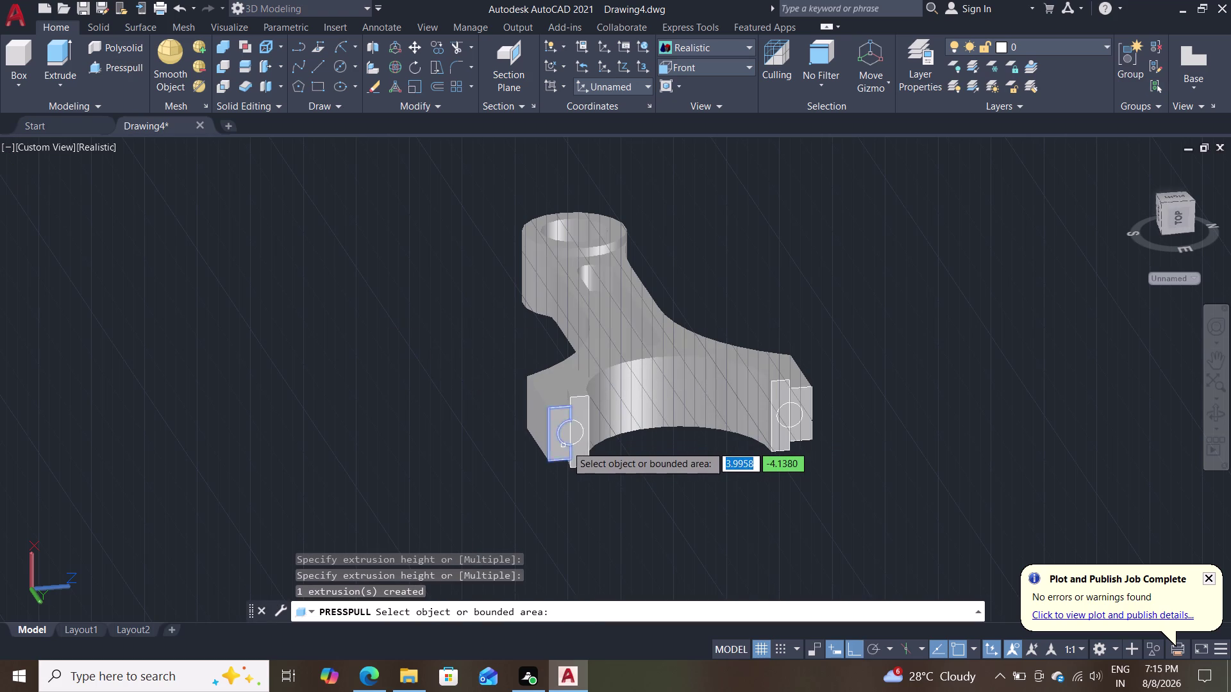
click(571, 433)
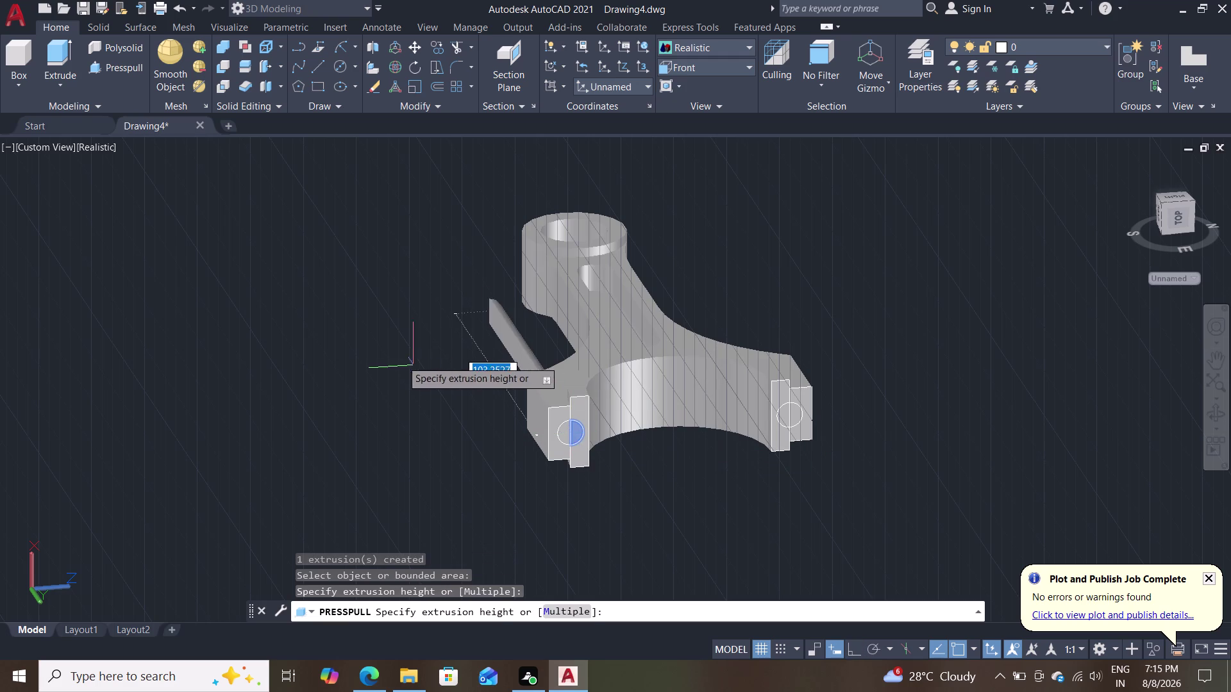
click(405, 354)
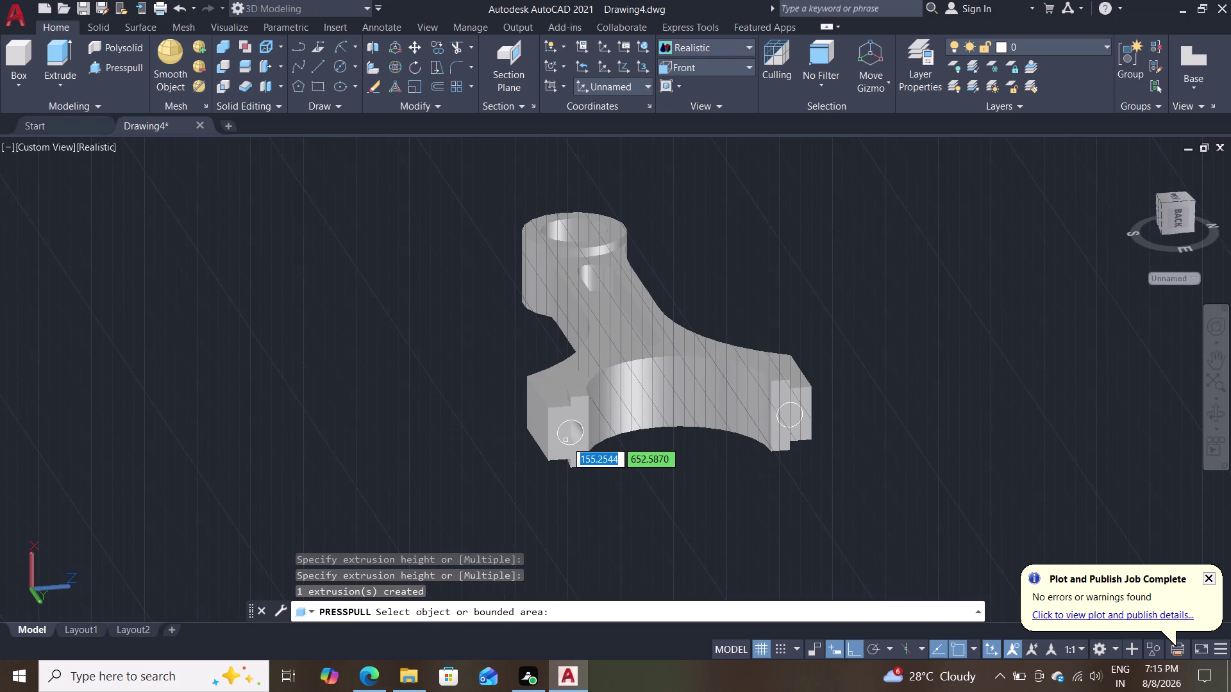
click(559, 433)
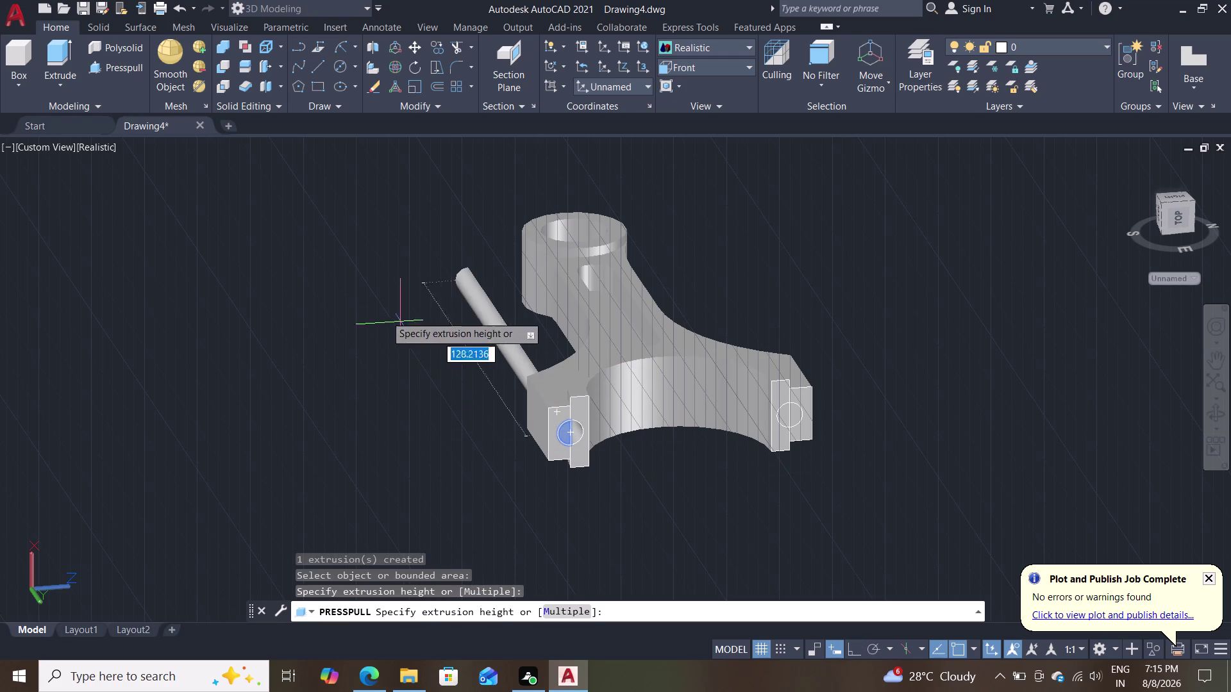
click(362, 301)
middle_drag(582, 473, 581, 460)
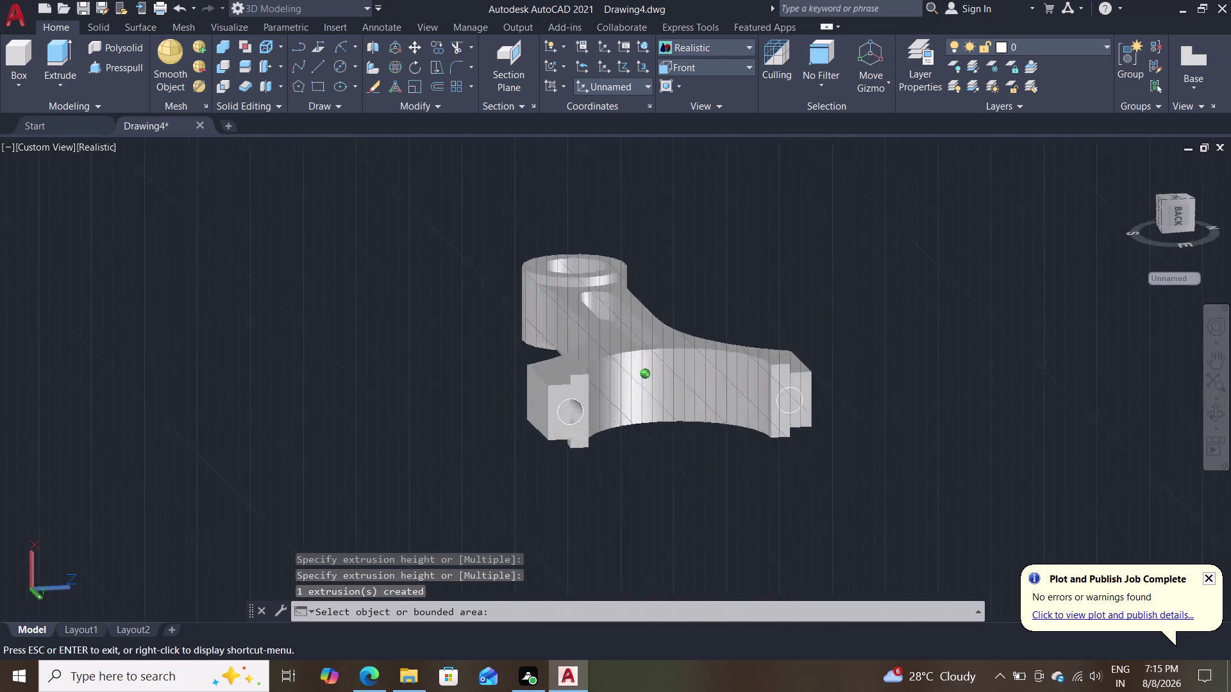
middle_drag(582, 460, 555, 520)
scroll(up, 3)
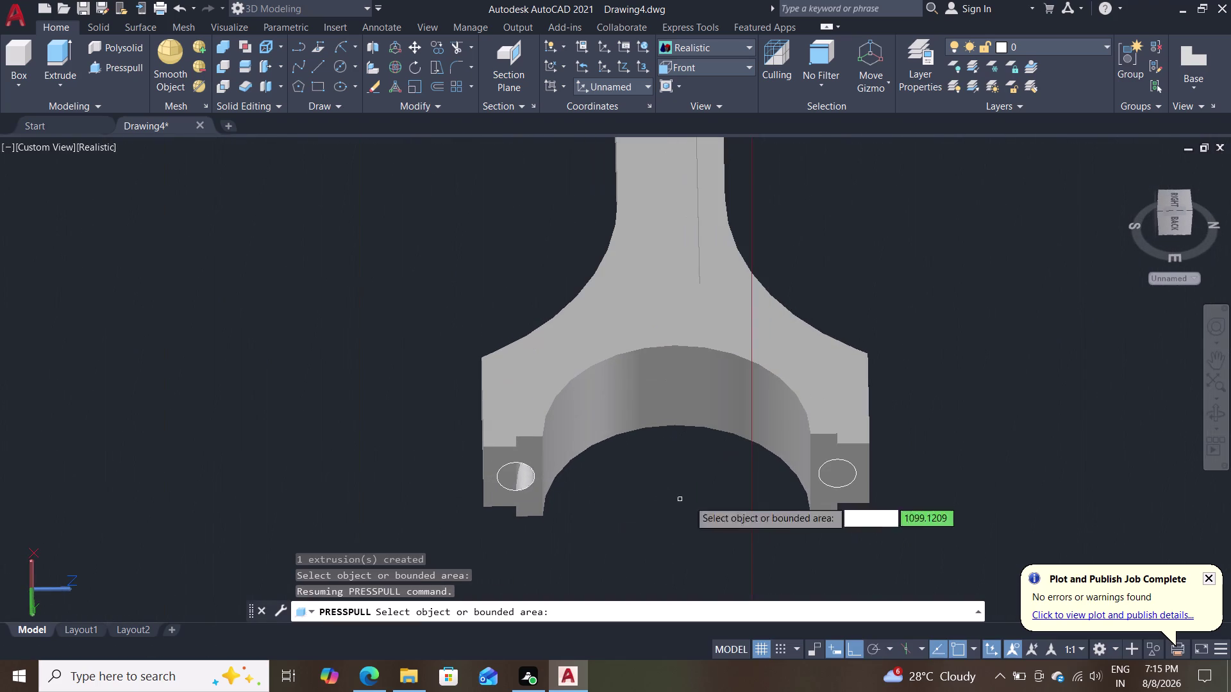
click(851, 467)
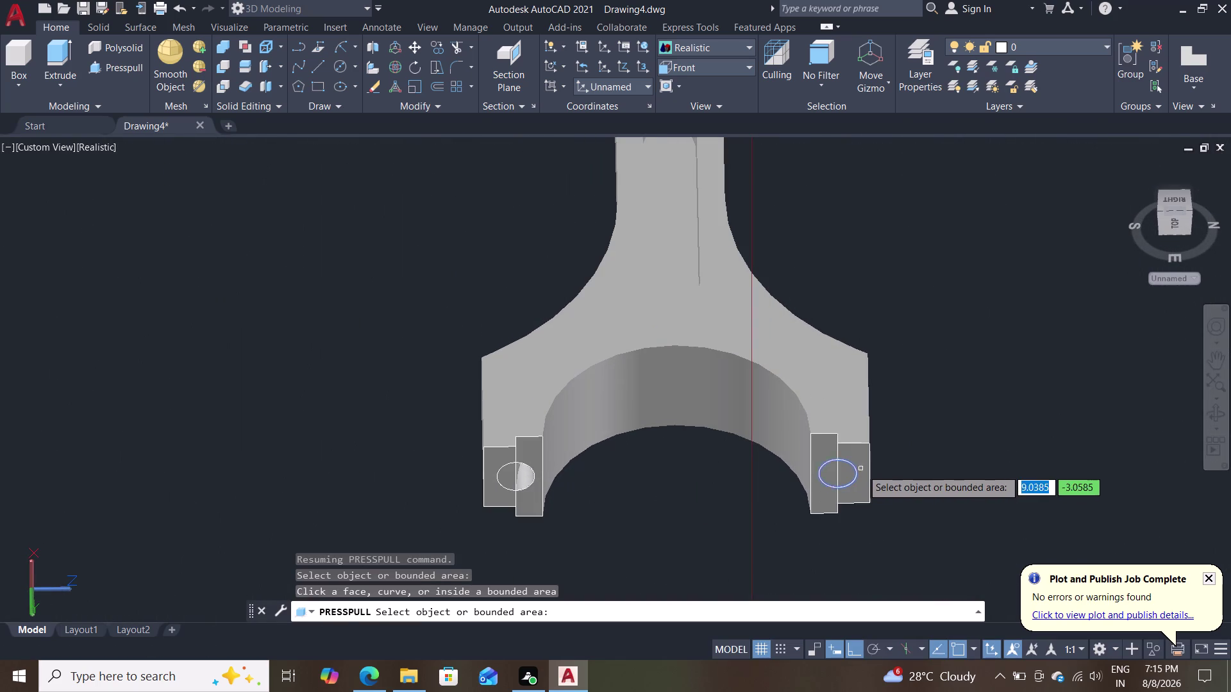
click(852, 471)
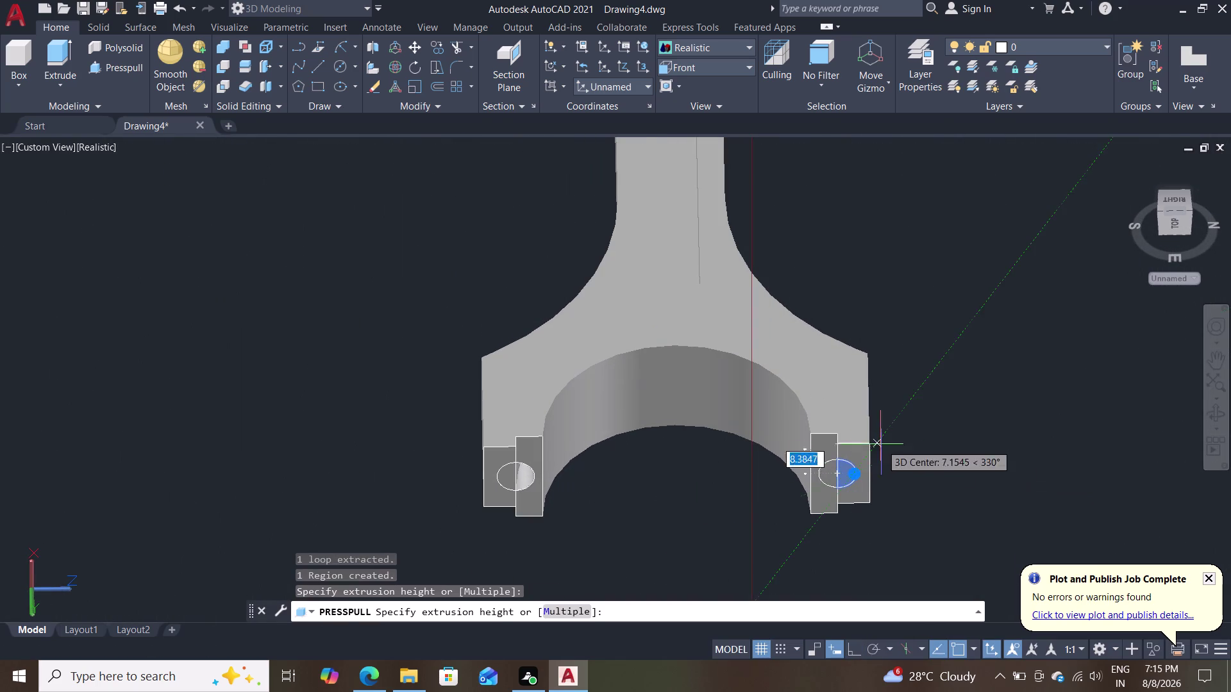
click(918, 244)
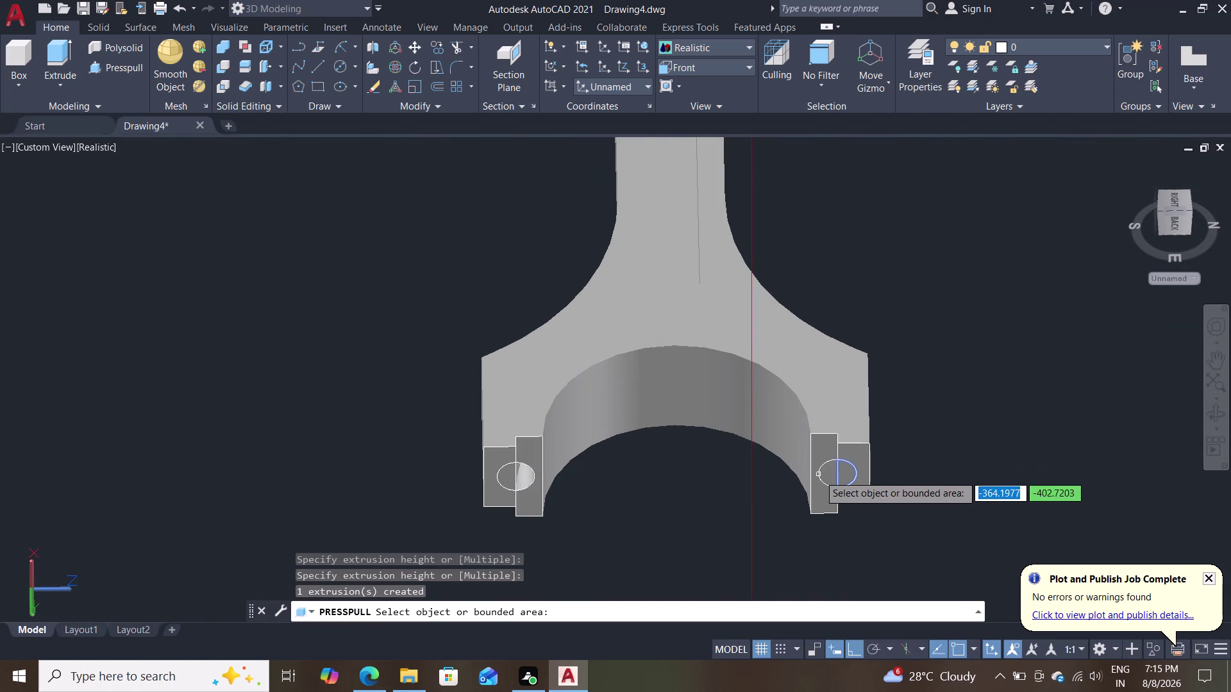
click(833, 471)
click(850, 181)
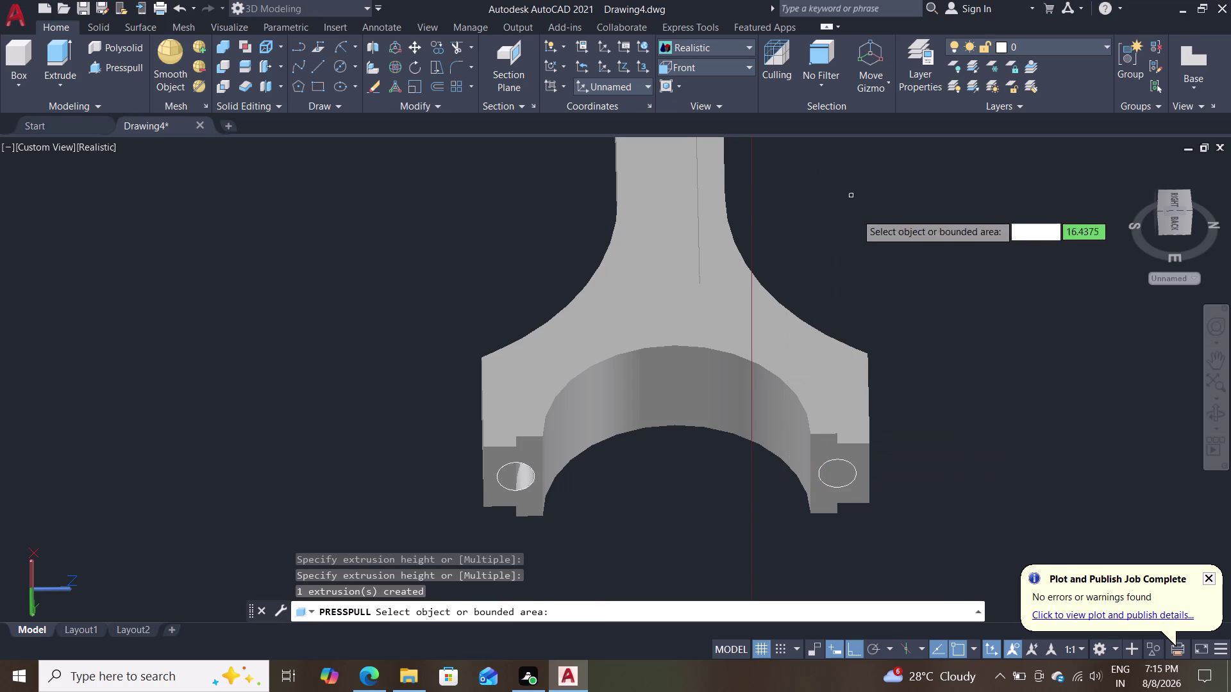
middle_drag(640, 511, 658, 421)
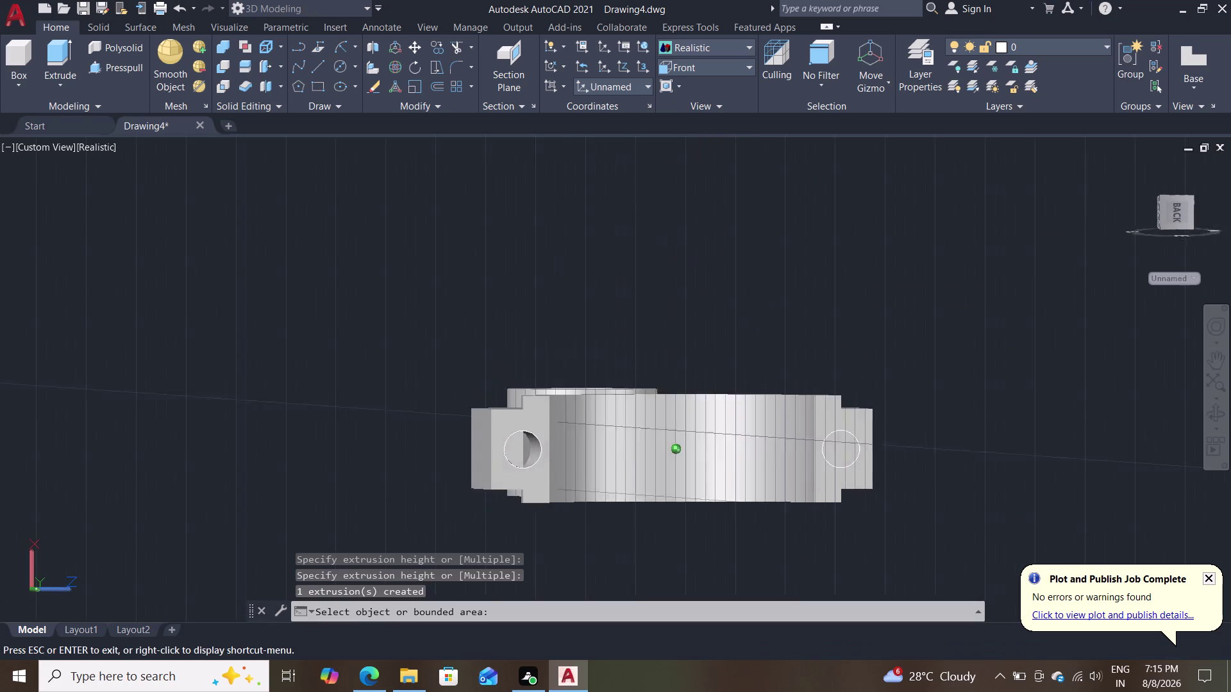
middle_drag(658, 422, 675, 414)
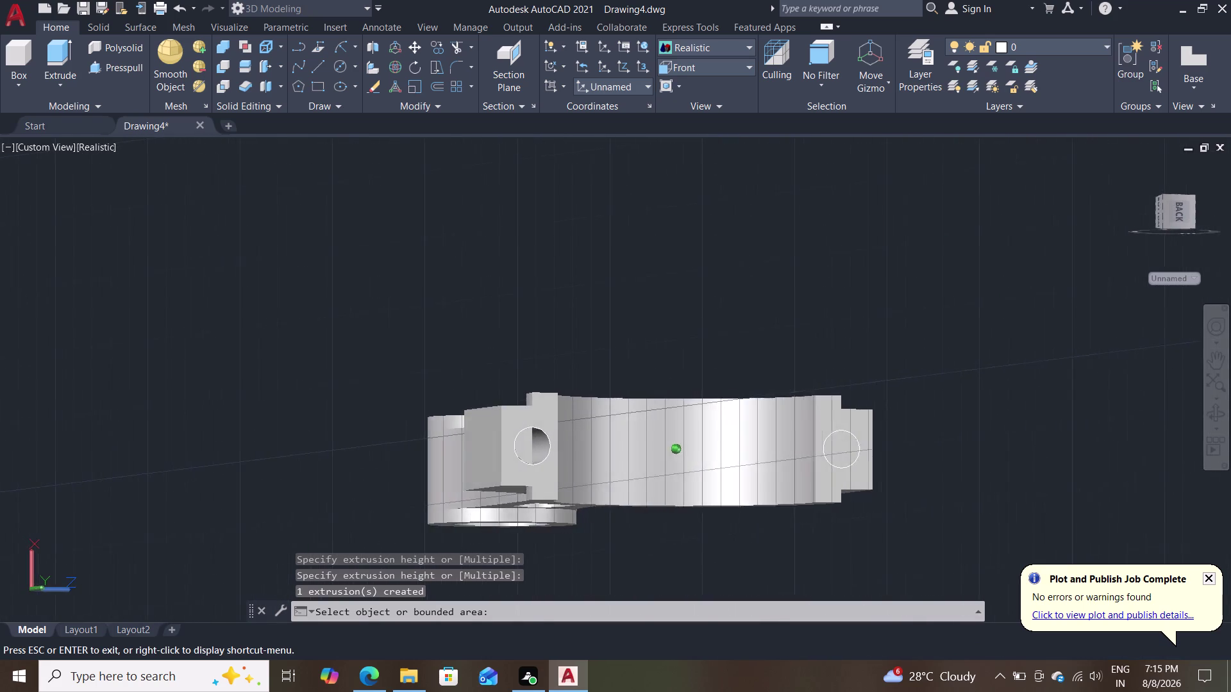
middle_drag(674, 414, 819, 504)
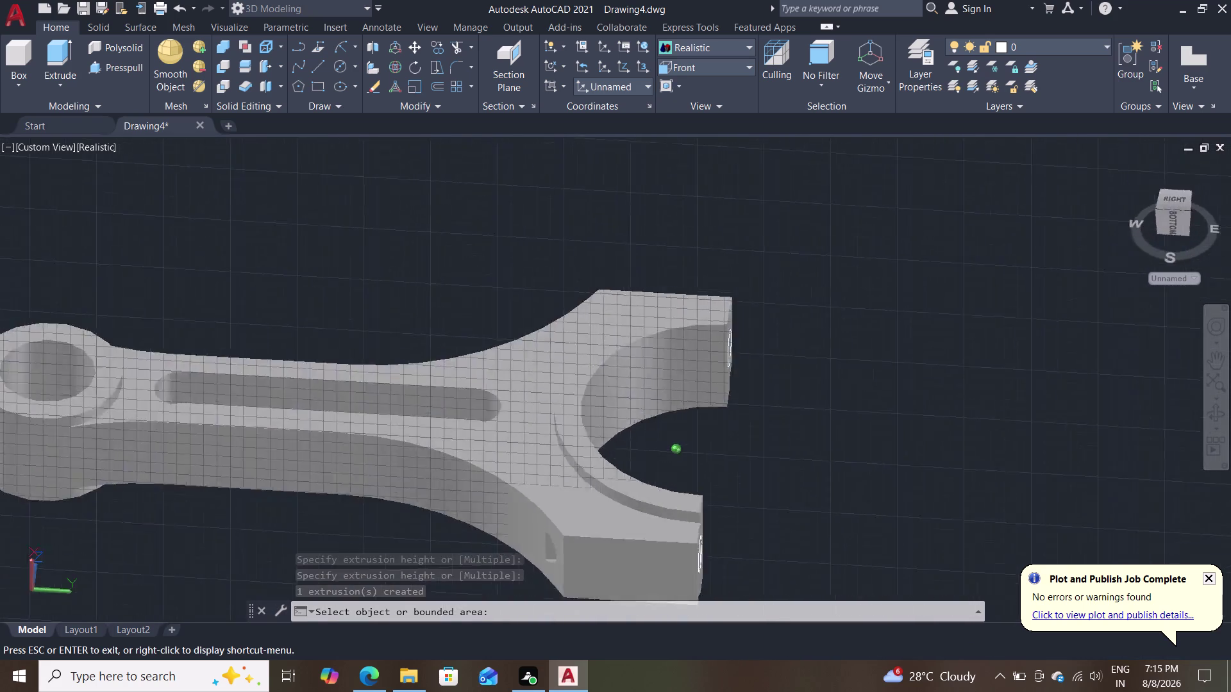
middle_drag(819, 503, 739, 500)
middle_drag(725, 497, 589, 430)
middle_click(588, 430)
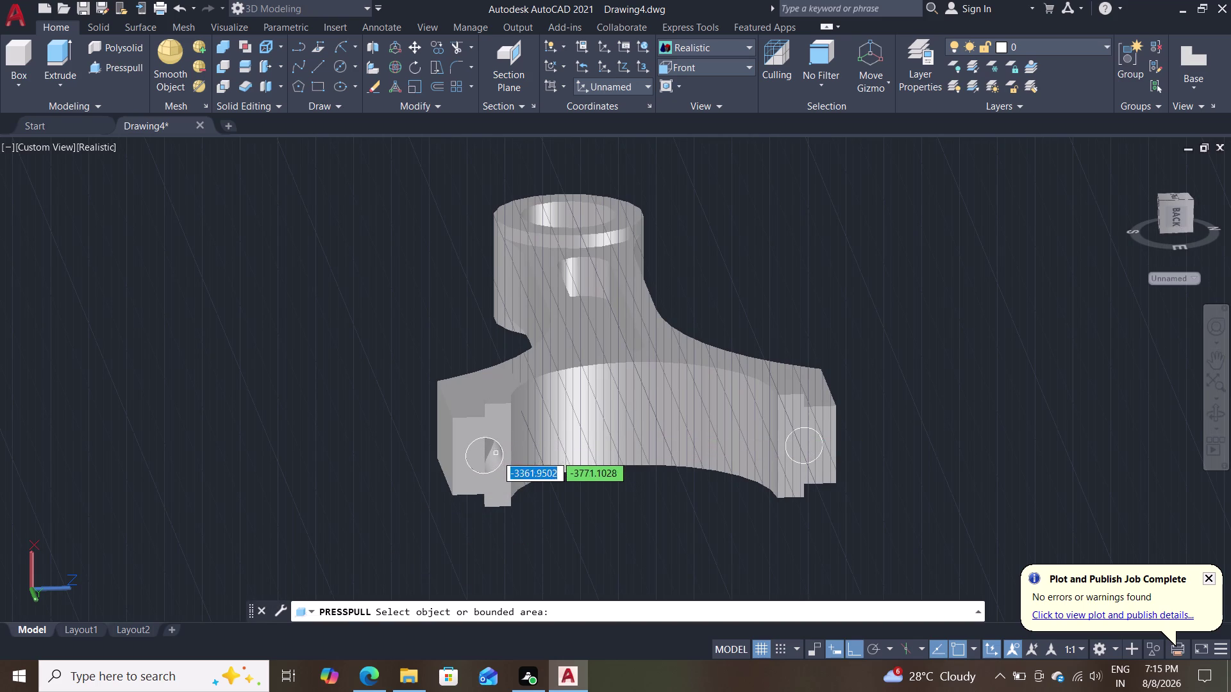
key(Escape)
key(Escape)
key(ctrl+z)
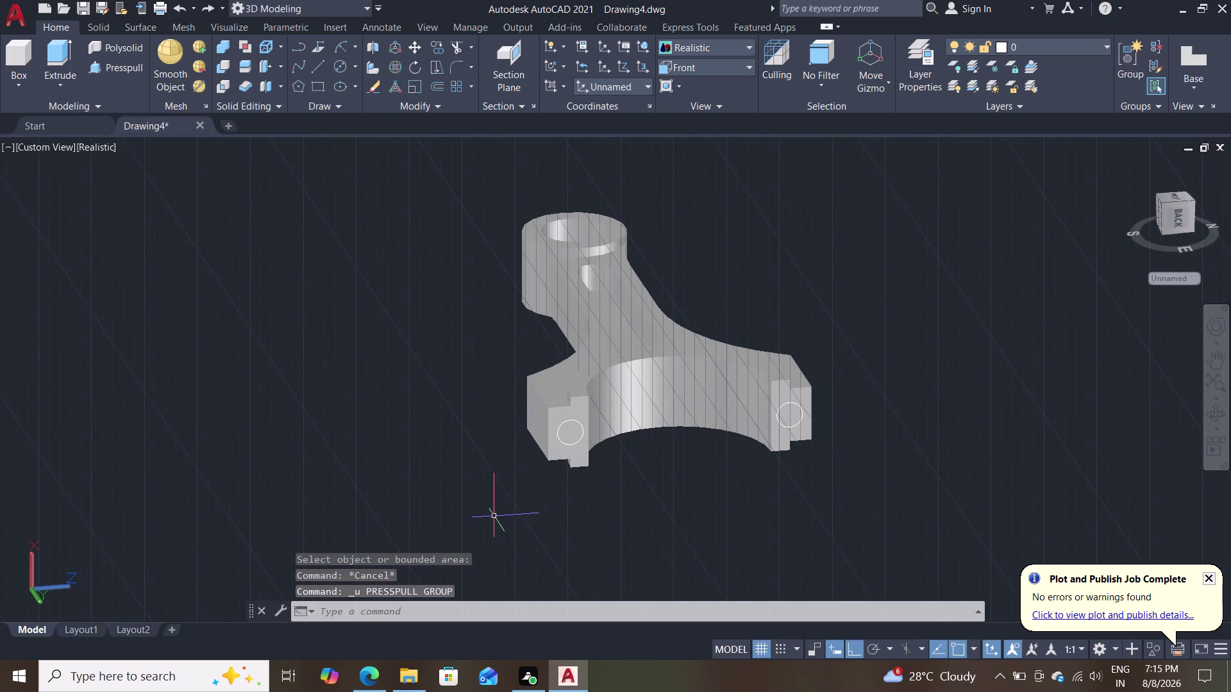
scroll(up, 3)
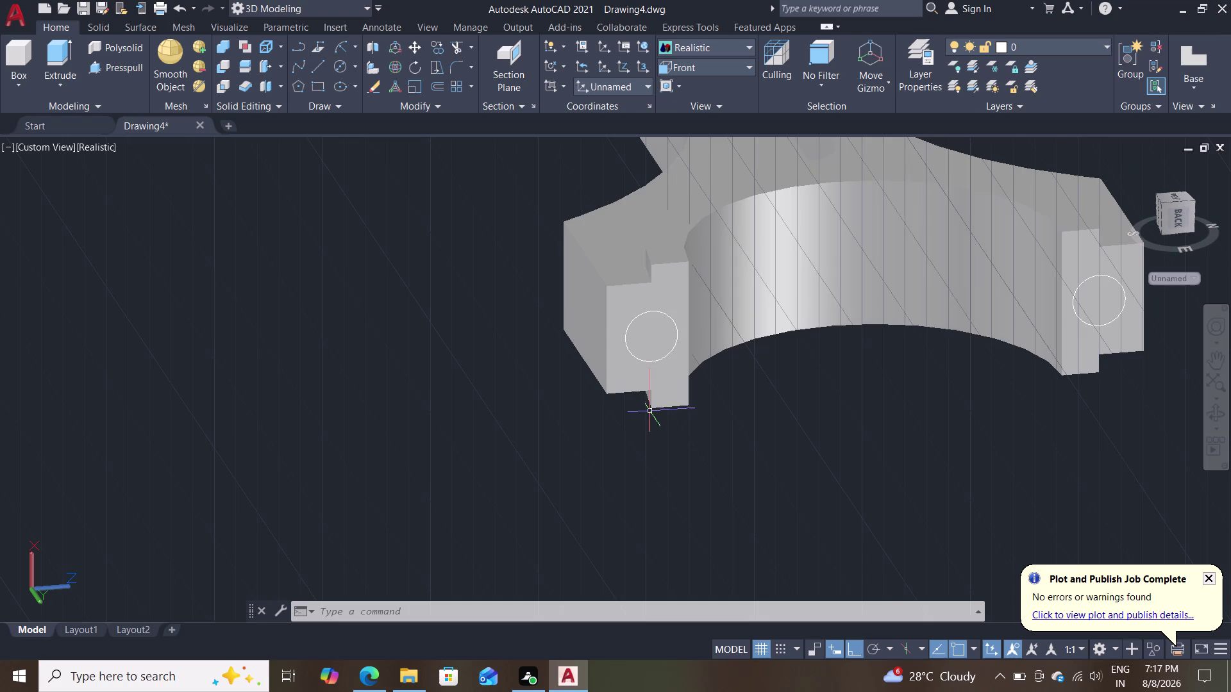
key(Escape)
scroll(down, 3)
scroll(up, 3)
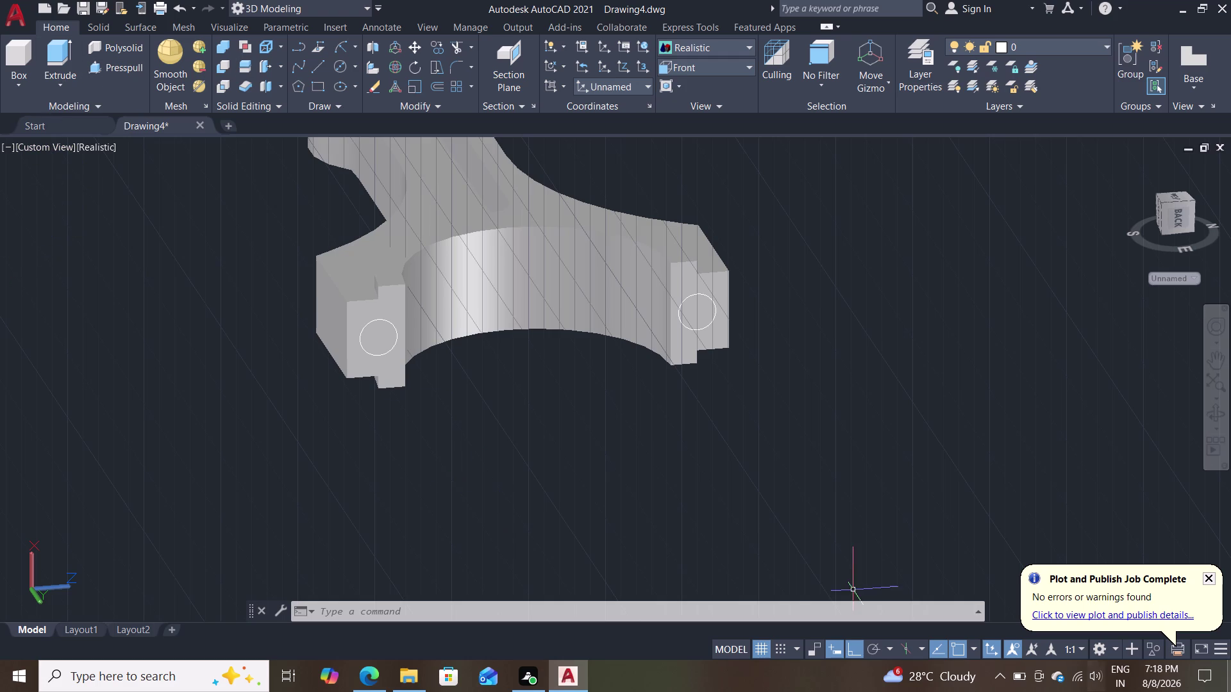
click(131, 65)
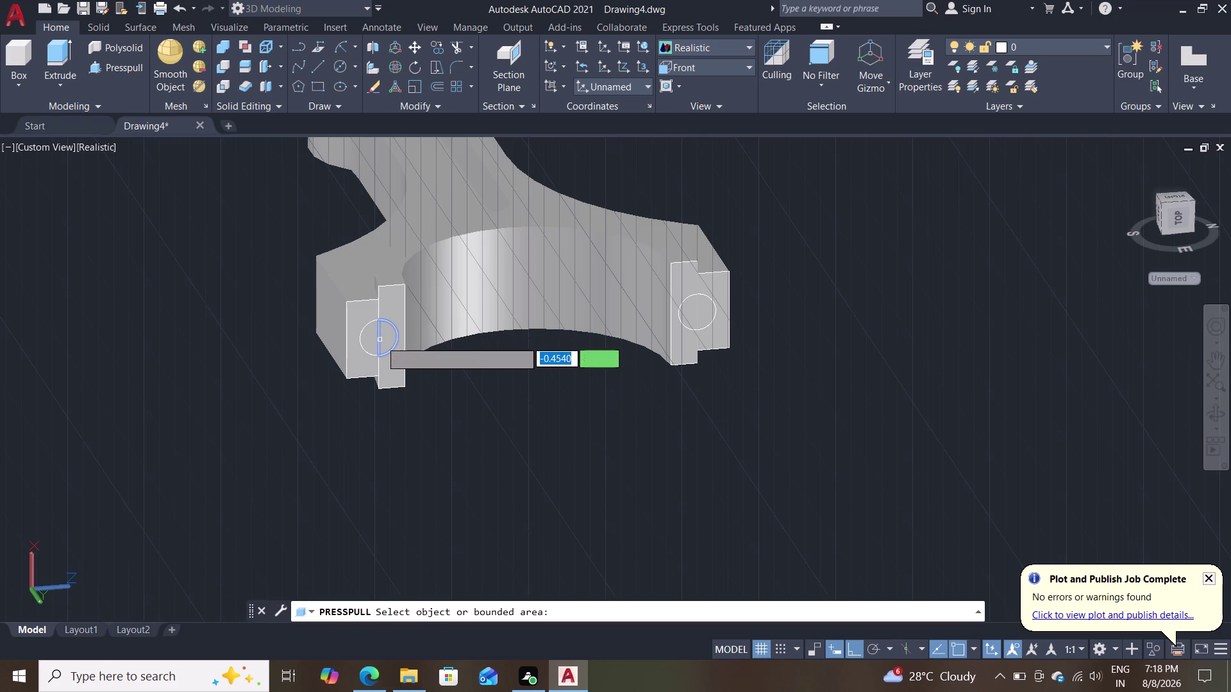
click(374, 347)
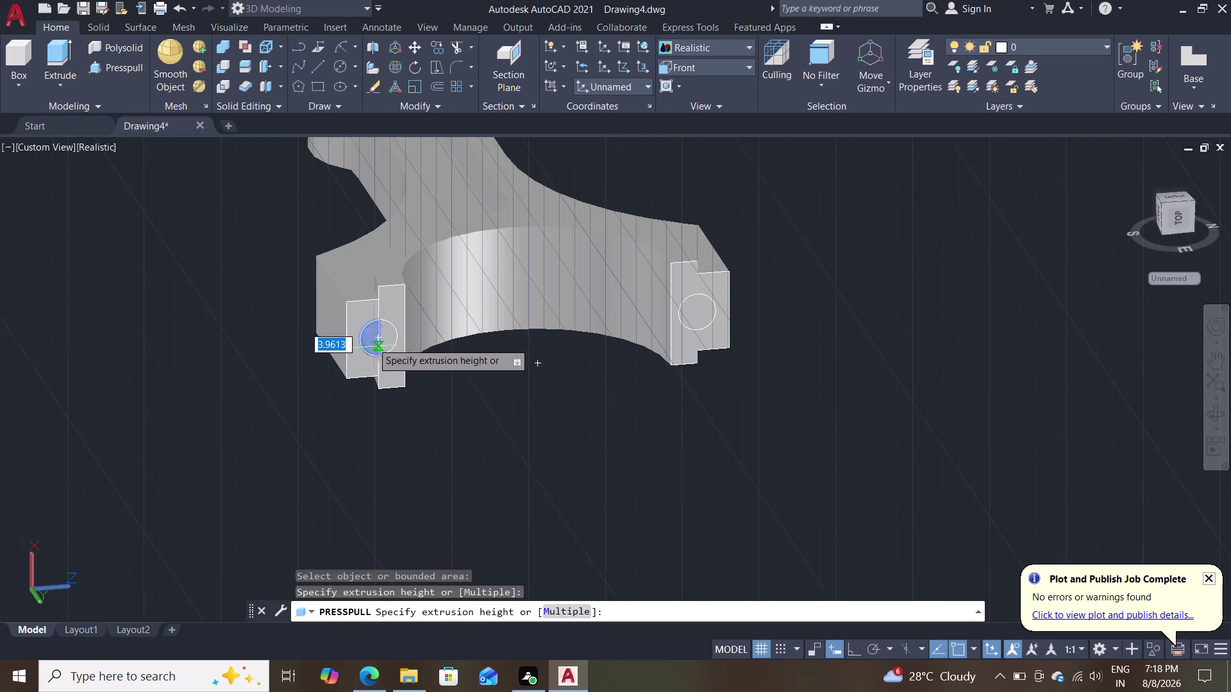
drag(265, 230, 184, 160)
drag(253, 315, 249, 299)
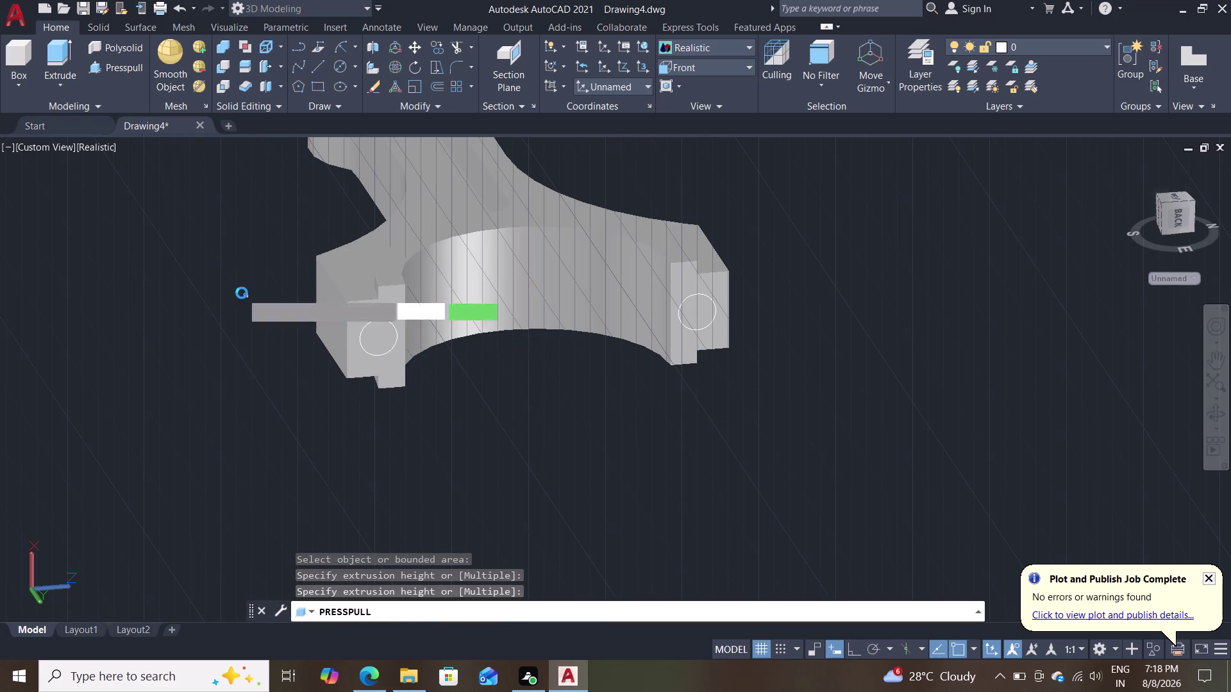
scroll(up, 3)
middle_drag(433, 388, 459, 396)
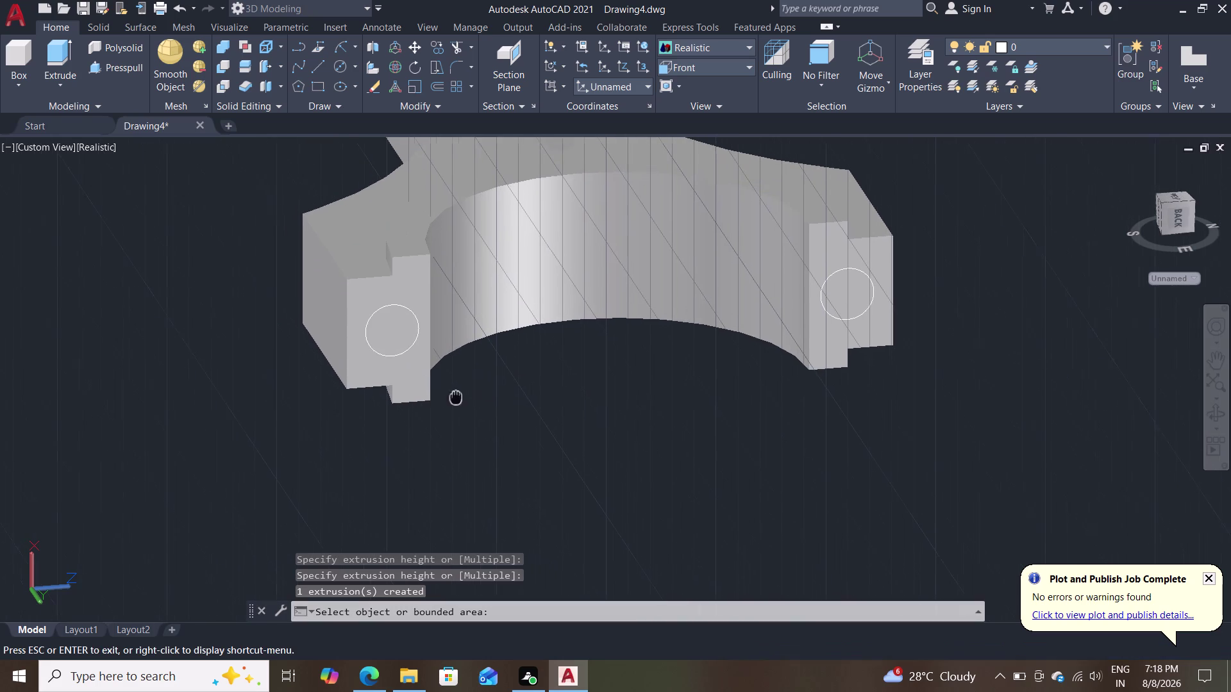
middle_drag(459, 396, 486, 400)
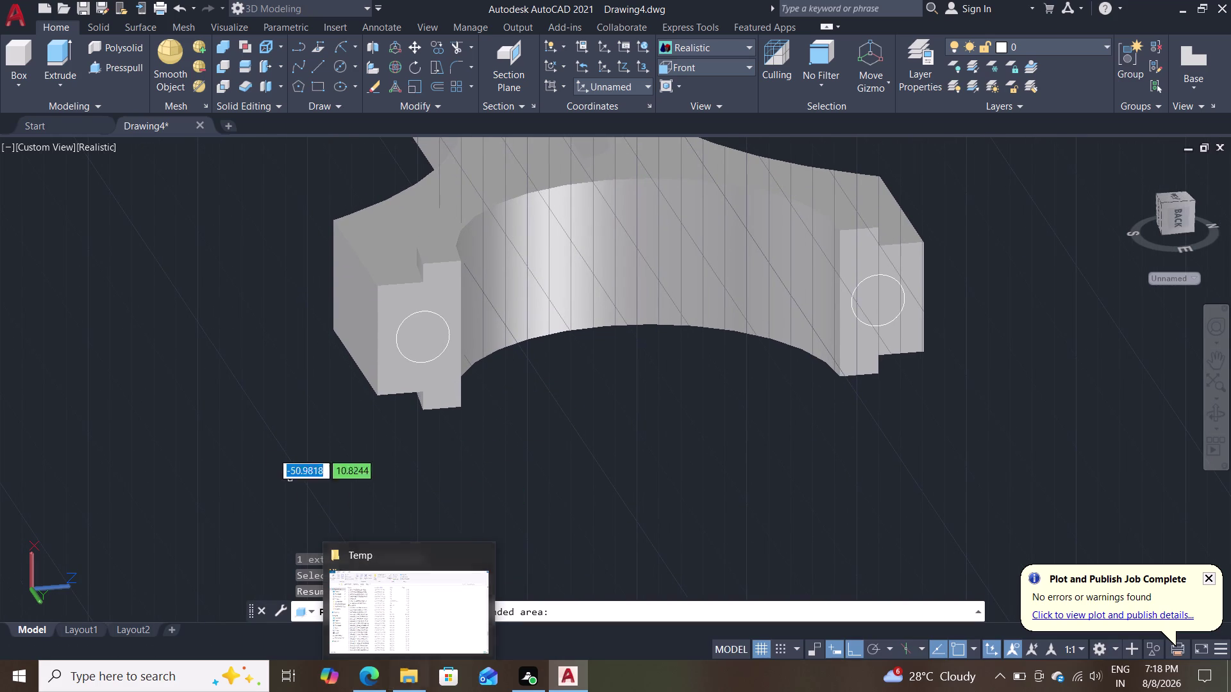
drag(216, 379, 325, 408)
key(Escape)
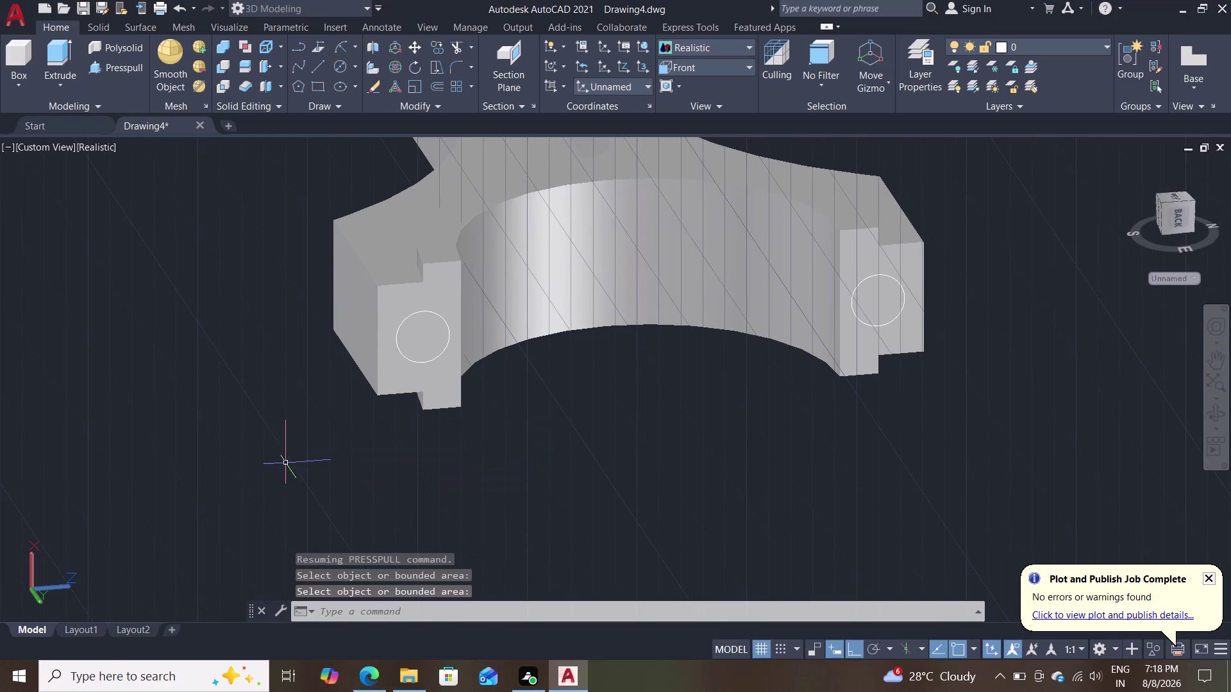
drag(241, 457, 302, 461)
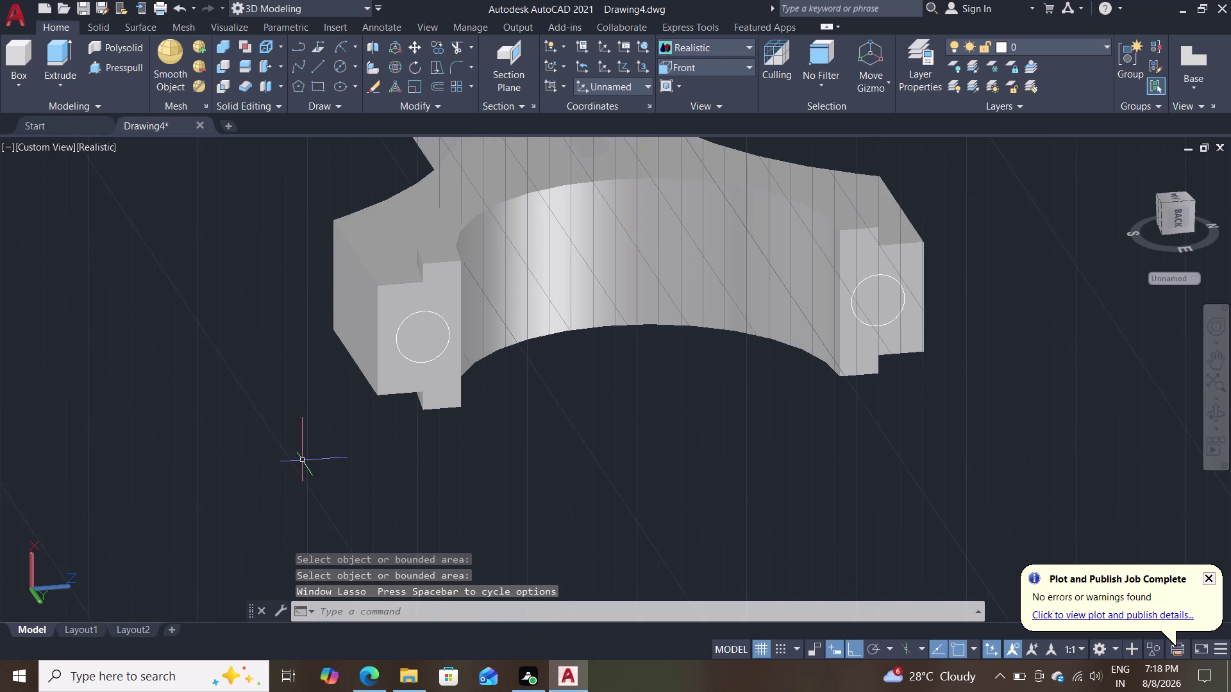
key(Escape)
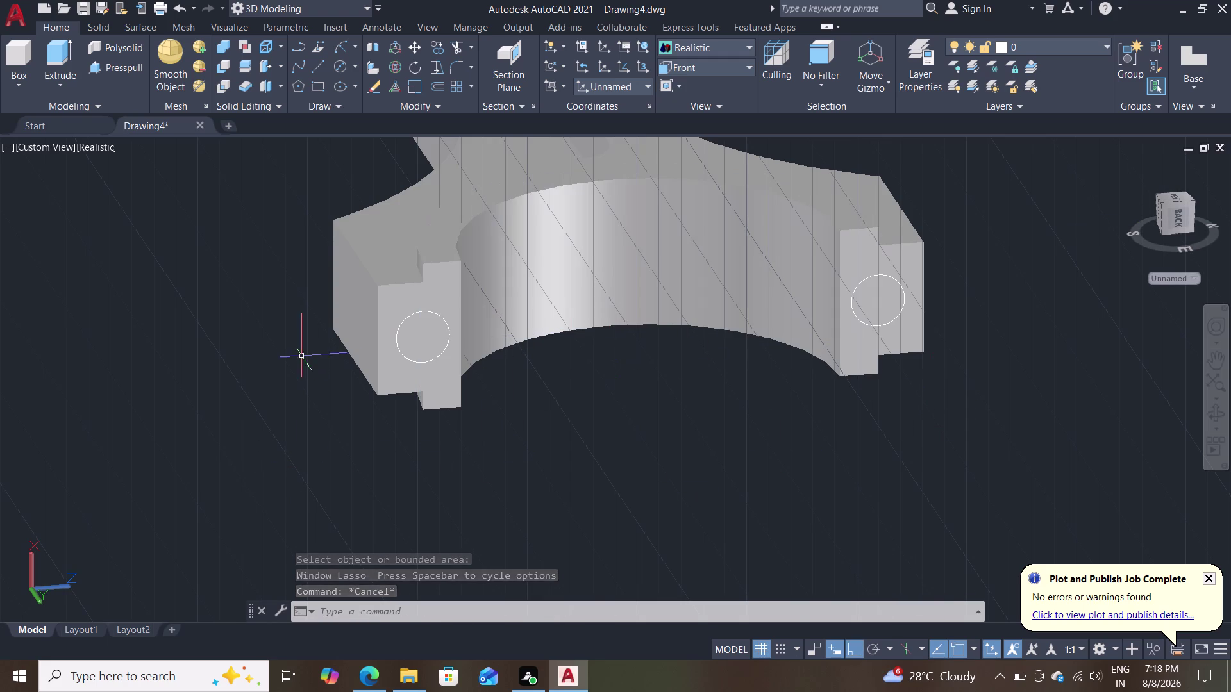
middle_drag(288, 345, 333, 333)
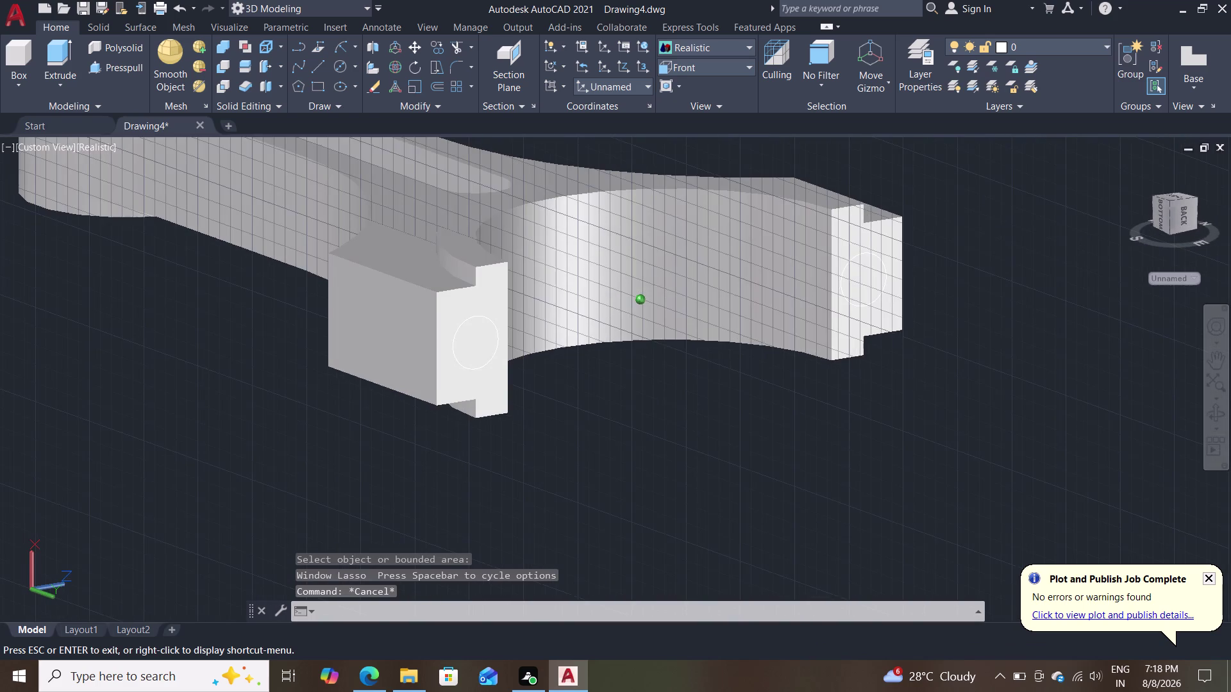
middle_drag(332, 333, 349, 334)
scroll(up, 3)
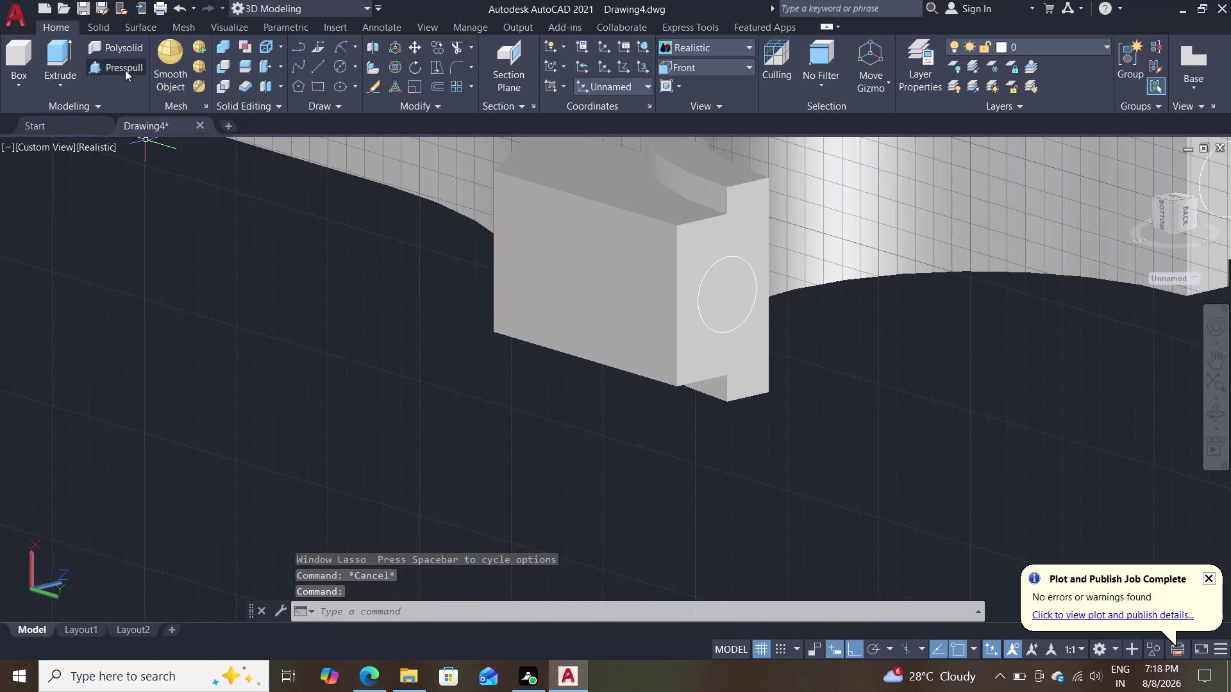
Press-pull the first half of the bolt-hole circle and set its depth.
click(125, 70)
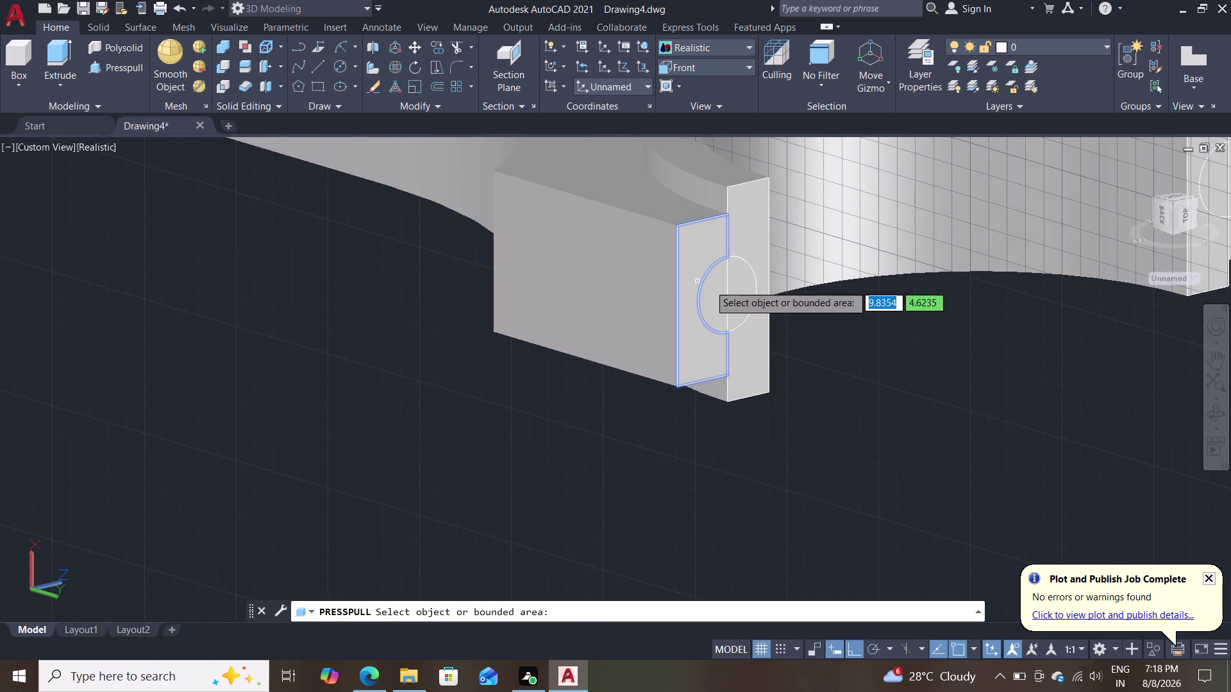
double_click(718, 289)
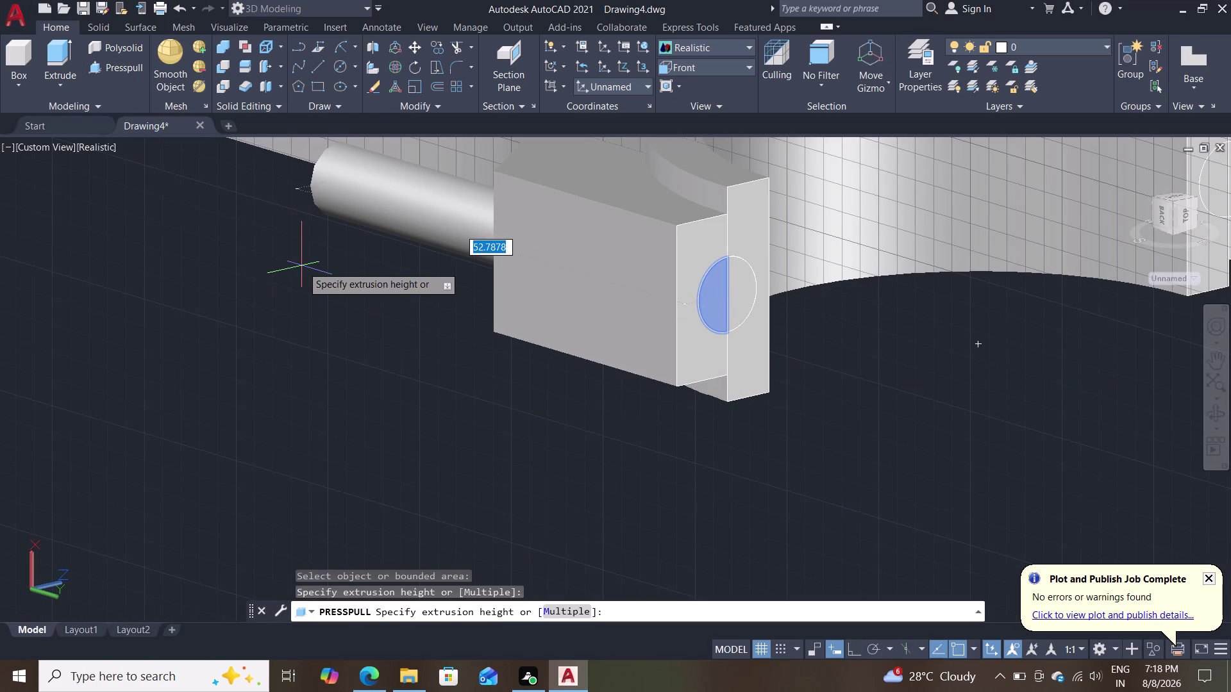
scroll(up, 3)
scroll(down, 3)
scroll(down, 3)
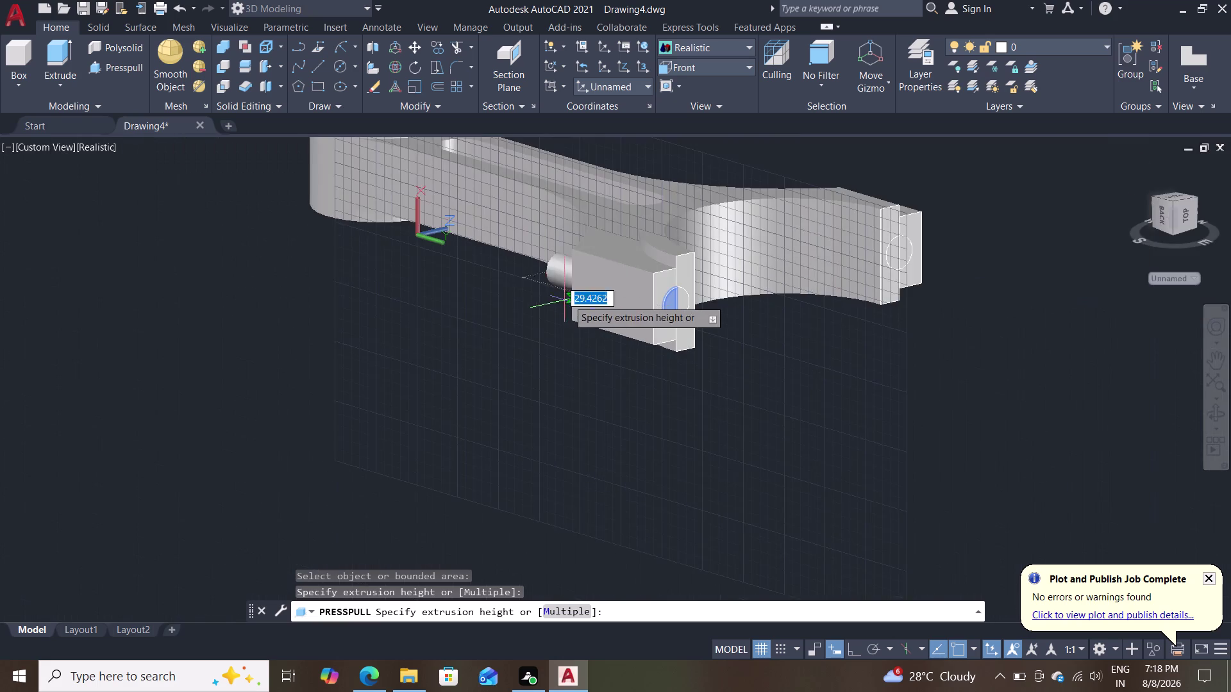
scroll(up, 3)
scroll(down, 3)
click(282, 244)
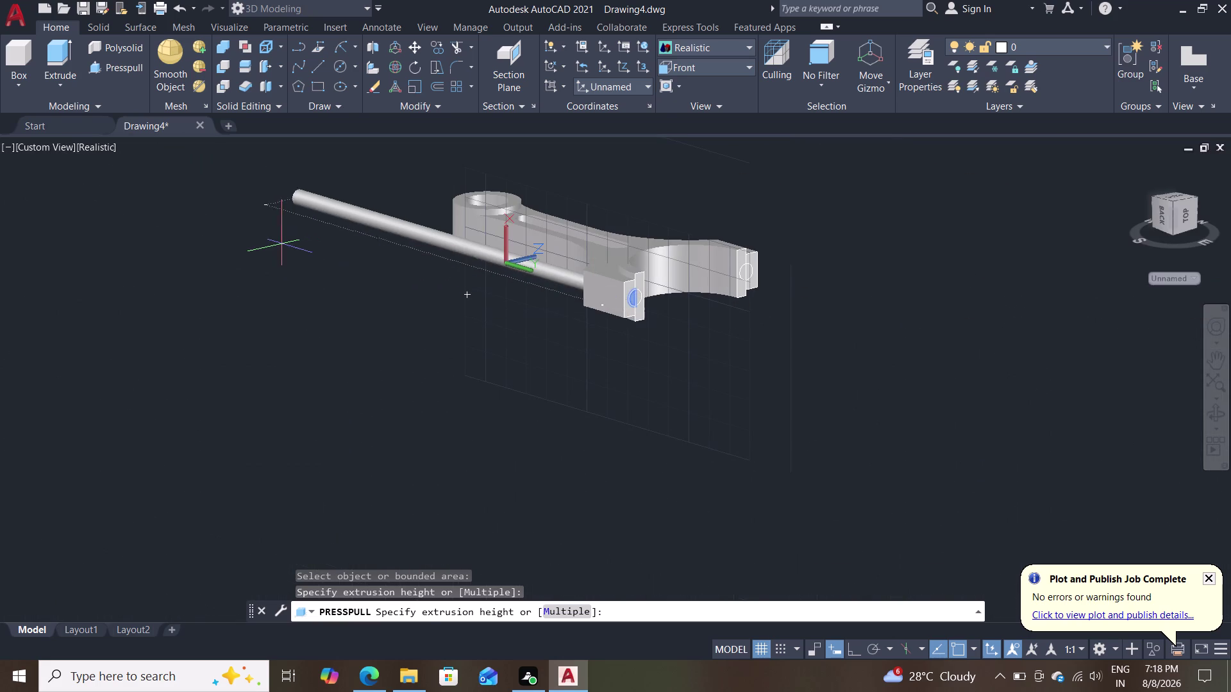
Press-pull the other half of the bolt-hole circle, set its depth, and finish.
scroll(down, 3)
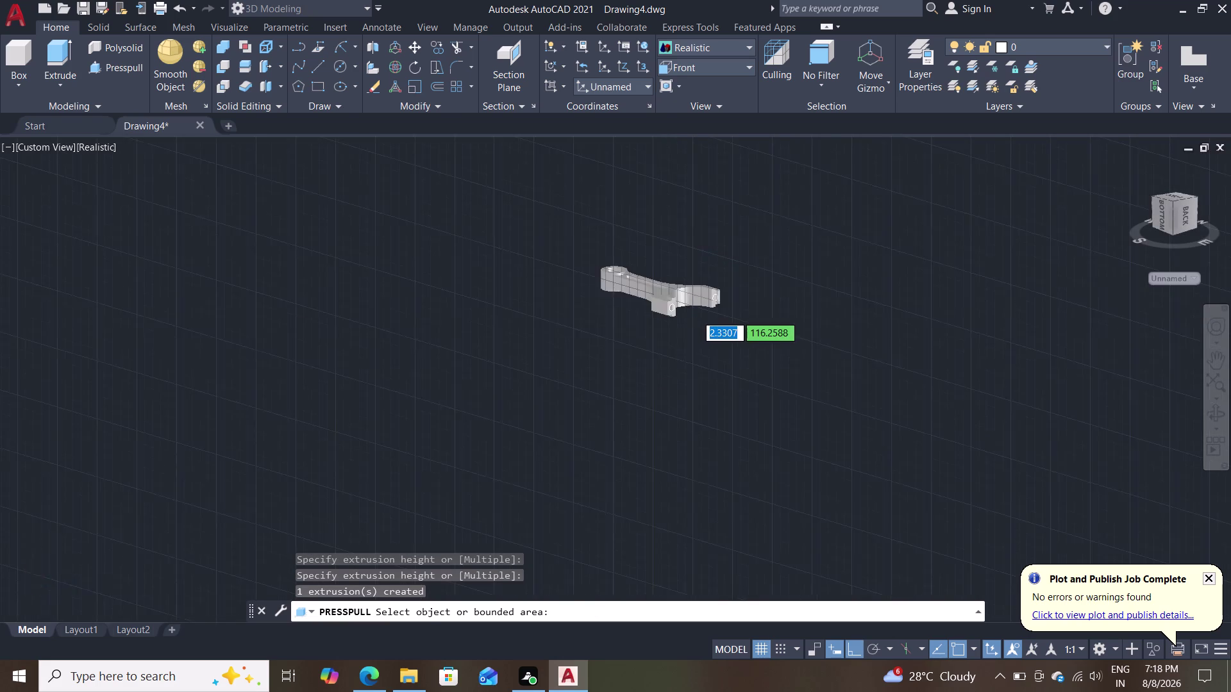
scroll(up, 3)
scroll(up, 3)
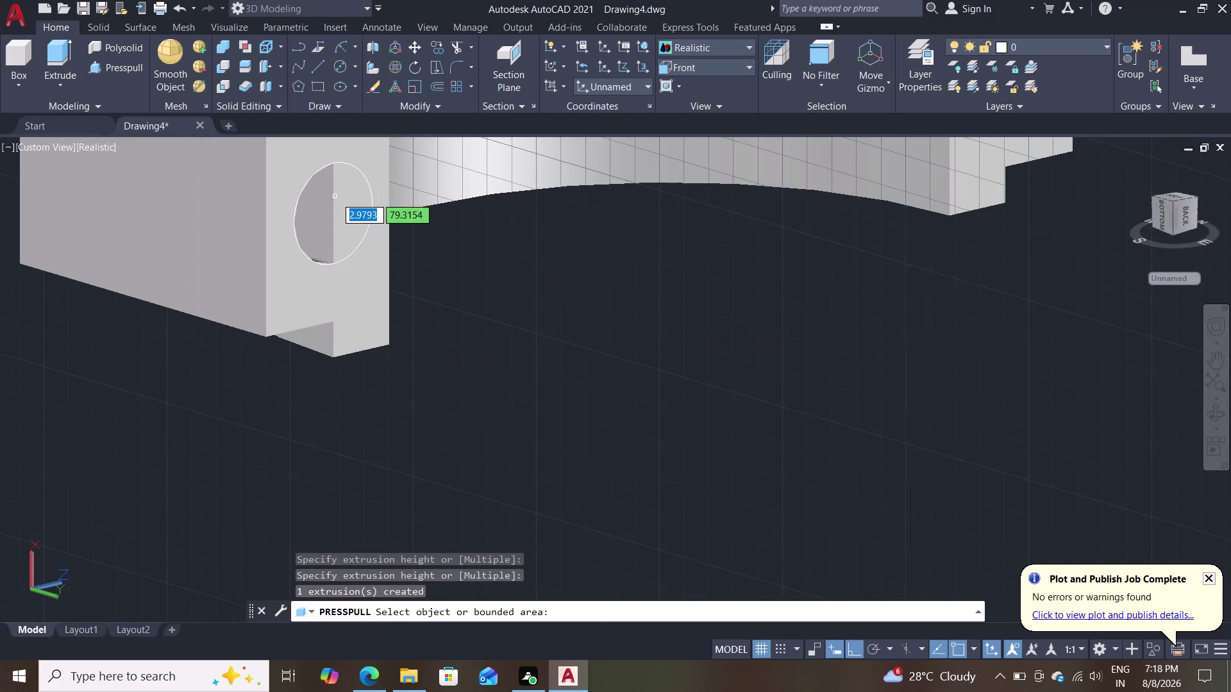
click(347, 205)
scroll(up, 3)
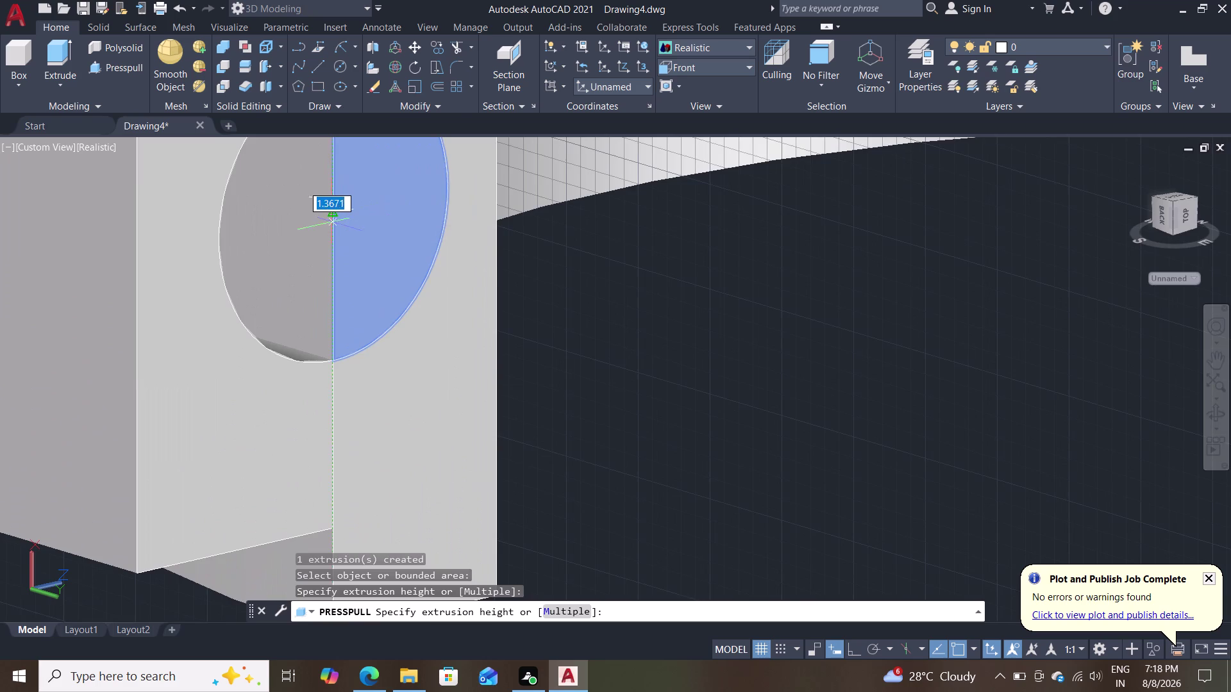
scroll(down, 3)
scroll(down, 3)
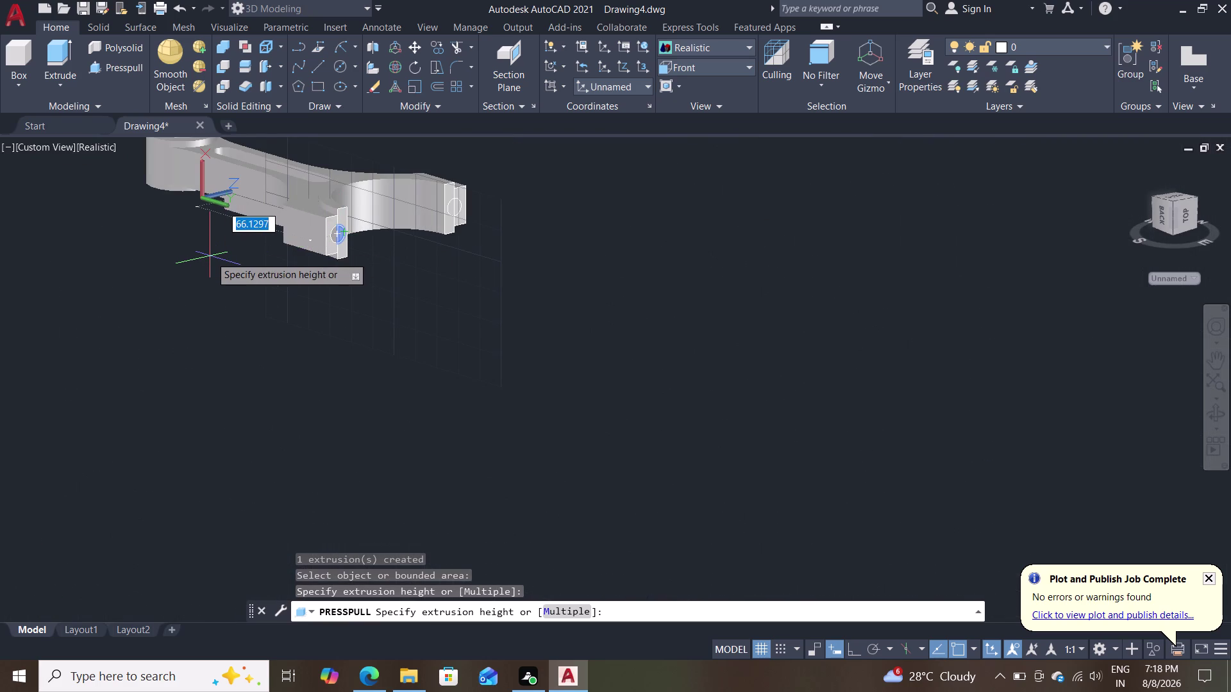
scroll(down, 3)
middle_drag(206, 249, 292, 272)
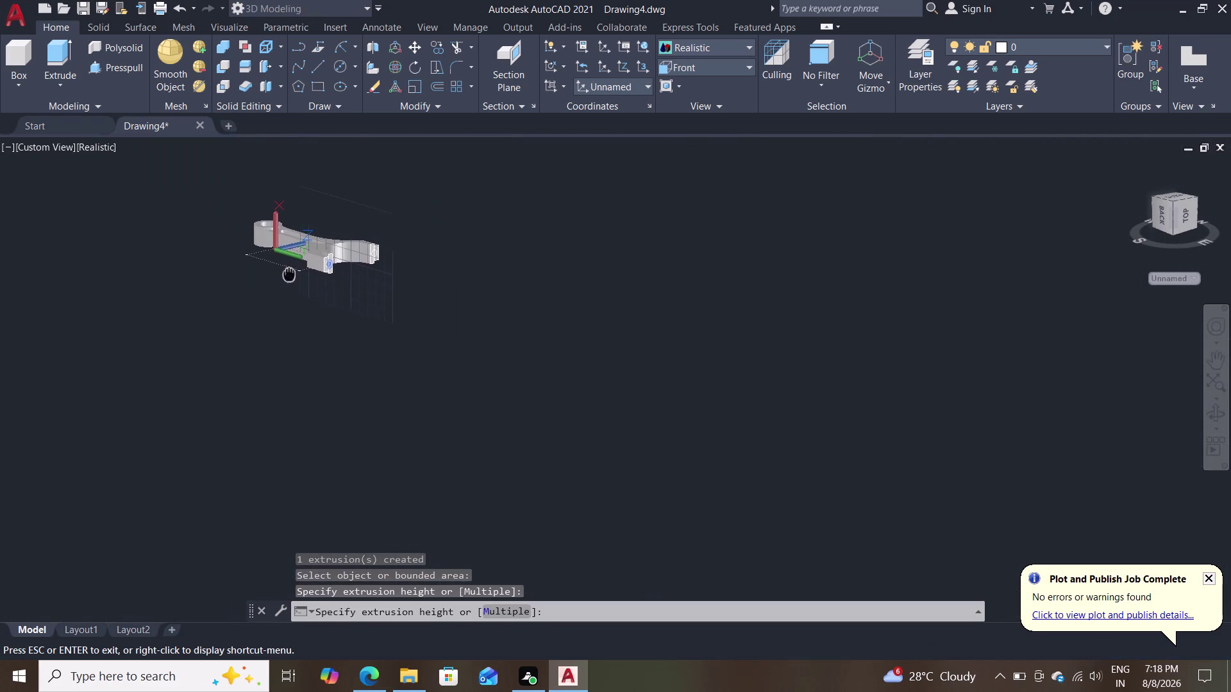
middle_drag(291, 272, 408, 307)
click(224, 225)
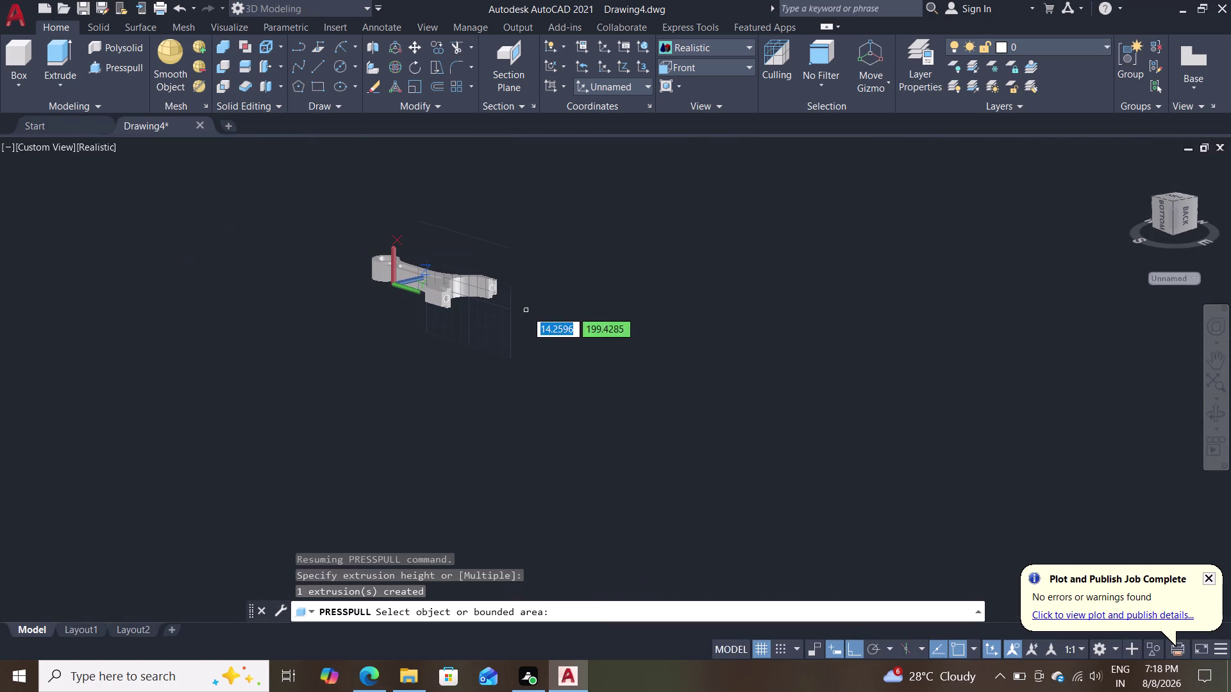
key(Escape)
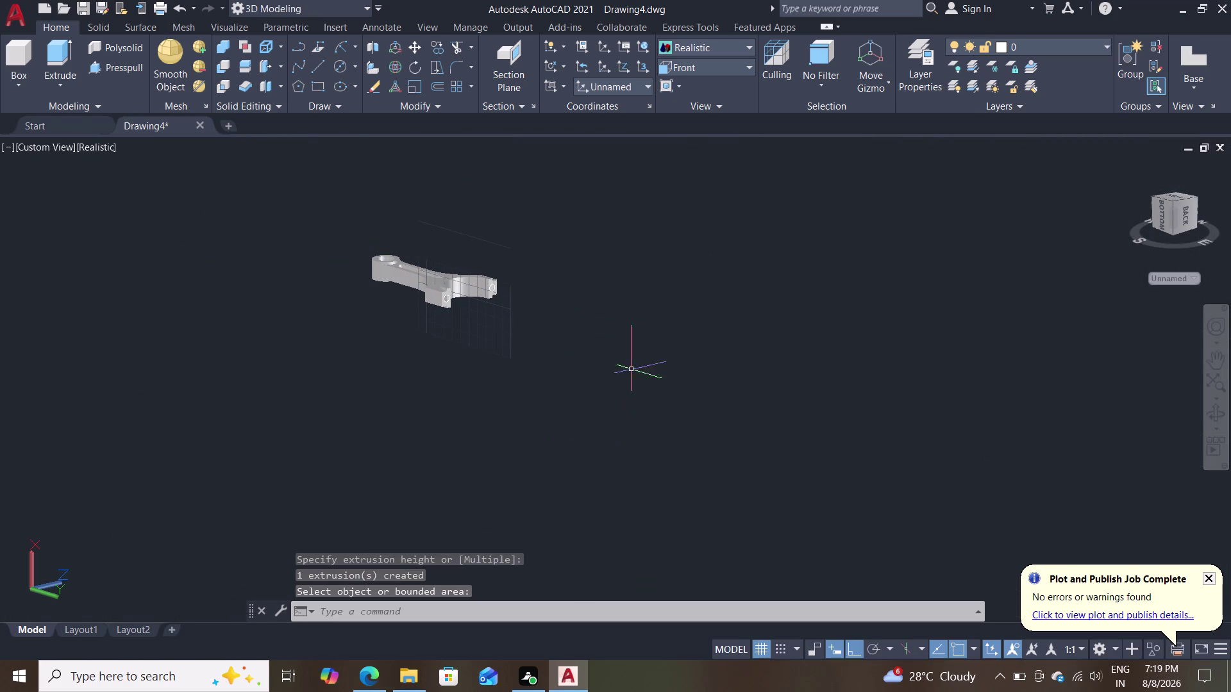
middle_drag(627, 301, 516, 310)
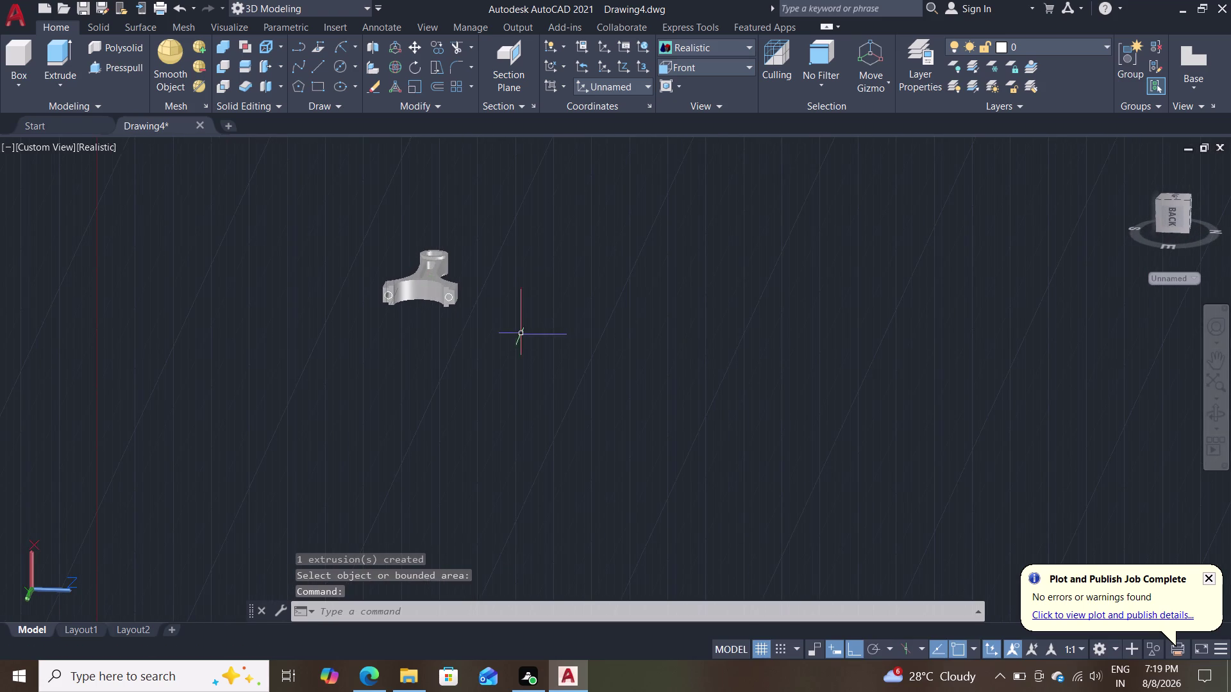
scroll(up, 3)
scroll(down, 3)
scroll(up, 3)
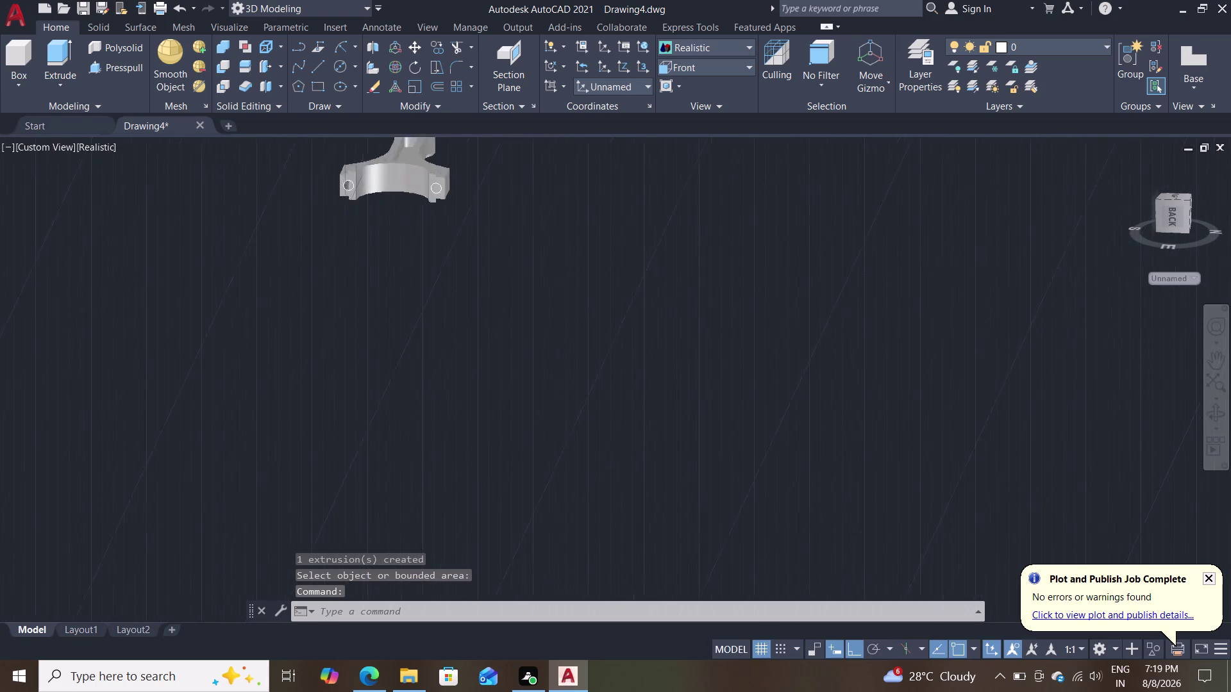
scroll(up, 3)
scroll(down, 3)
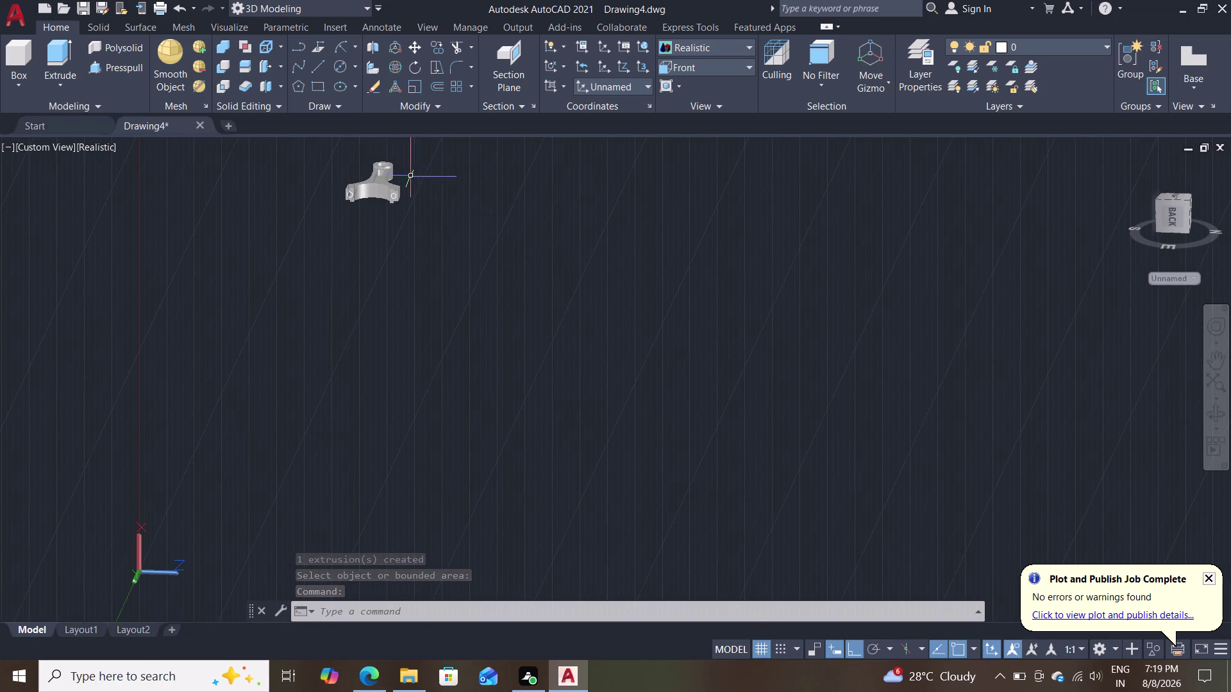
scroll(down, 3)
scroll(up, 3)
middle_drag(427, 186, 434, 258)
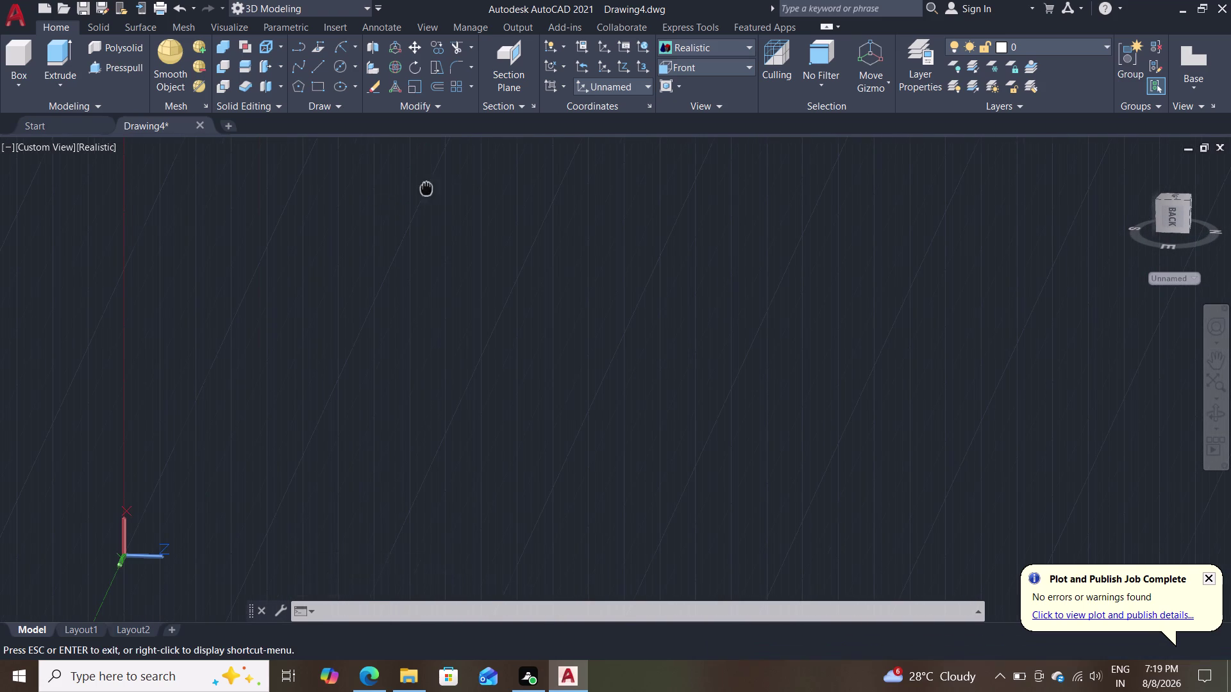
middle_drag(433, 259, 431, 523)
scroll(up, 3)
scroll(up, 3)
middle_drag(531, 468, 559, 443)
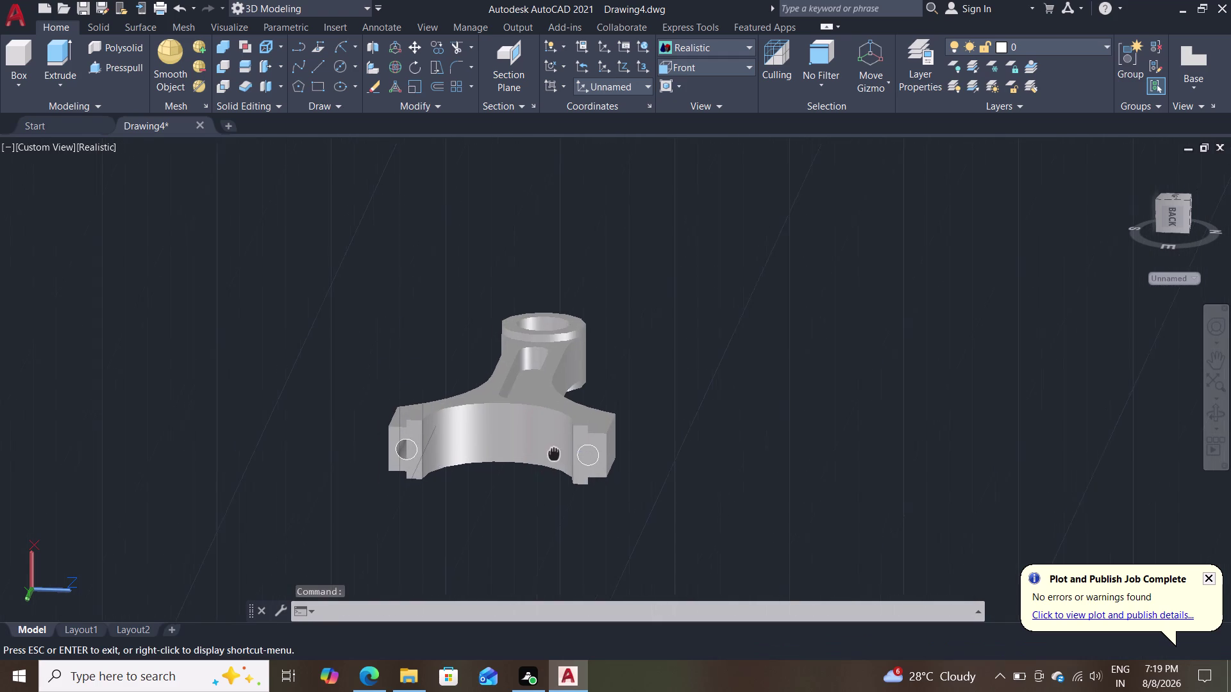
middle_drag(559, 443, 441, 420)
middle_drag(361, 437, 397, 438)
scroll(up, 3)
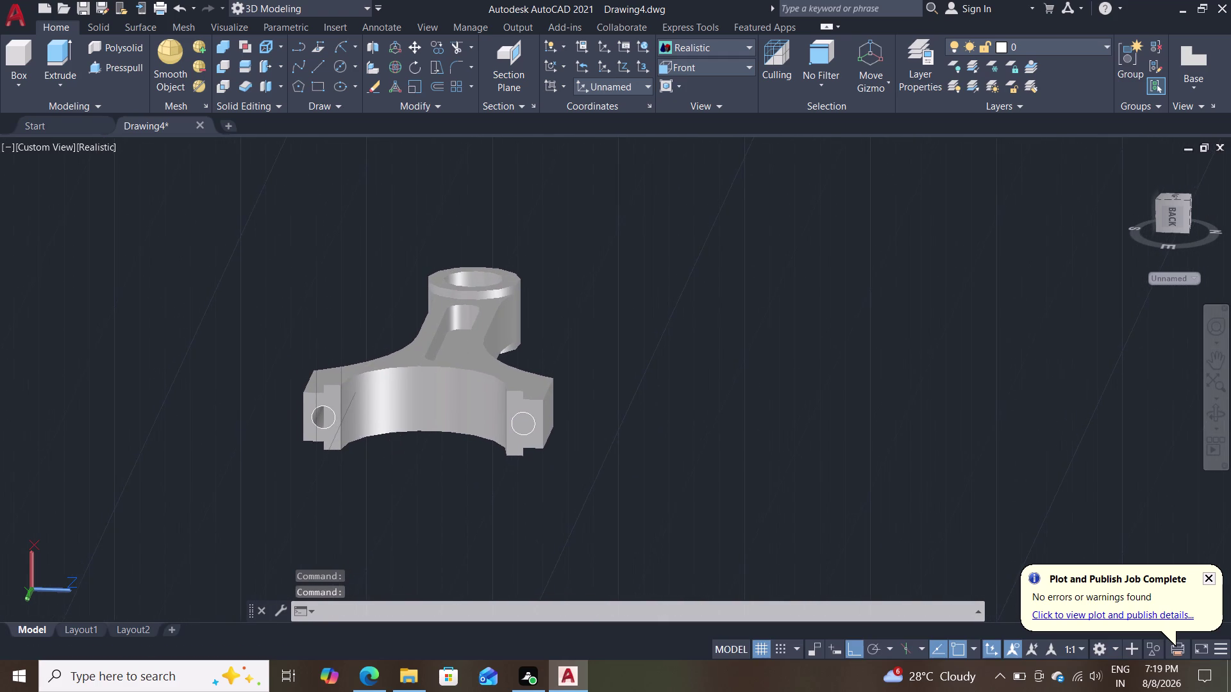
scroll(up, 3)
middle_drag(501, 456, 572, 346)
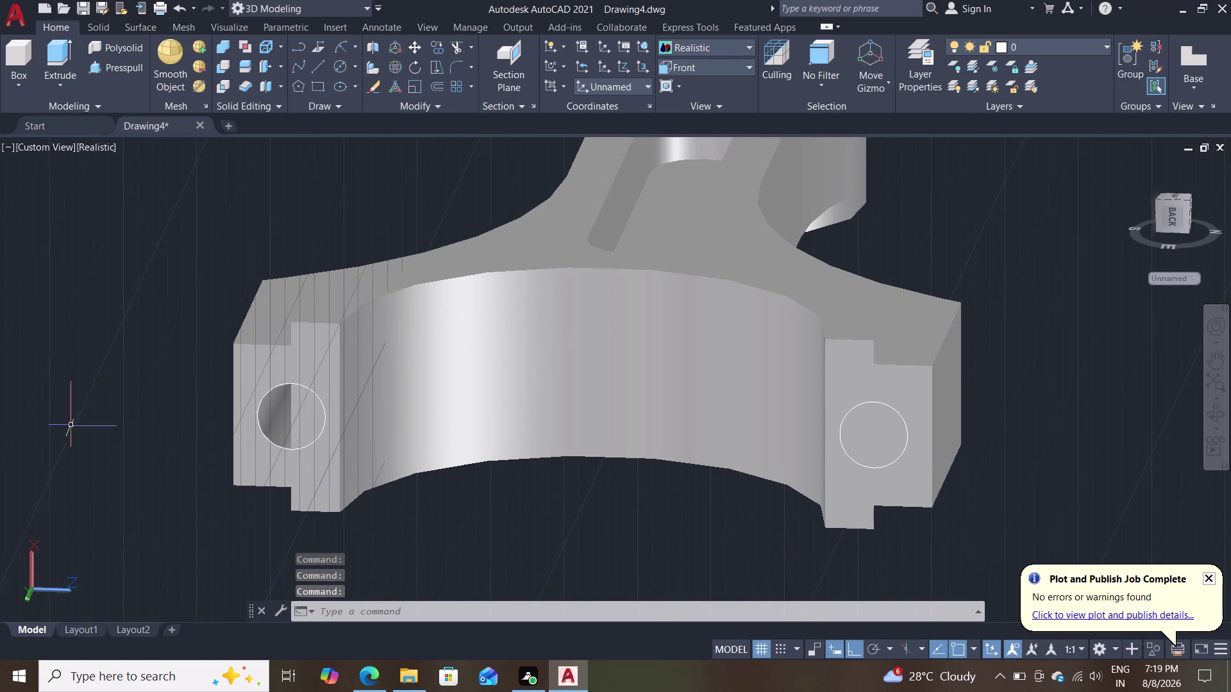
key(Escape)
middle_drag(147, 384, 199, 337)
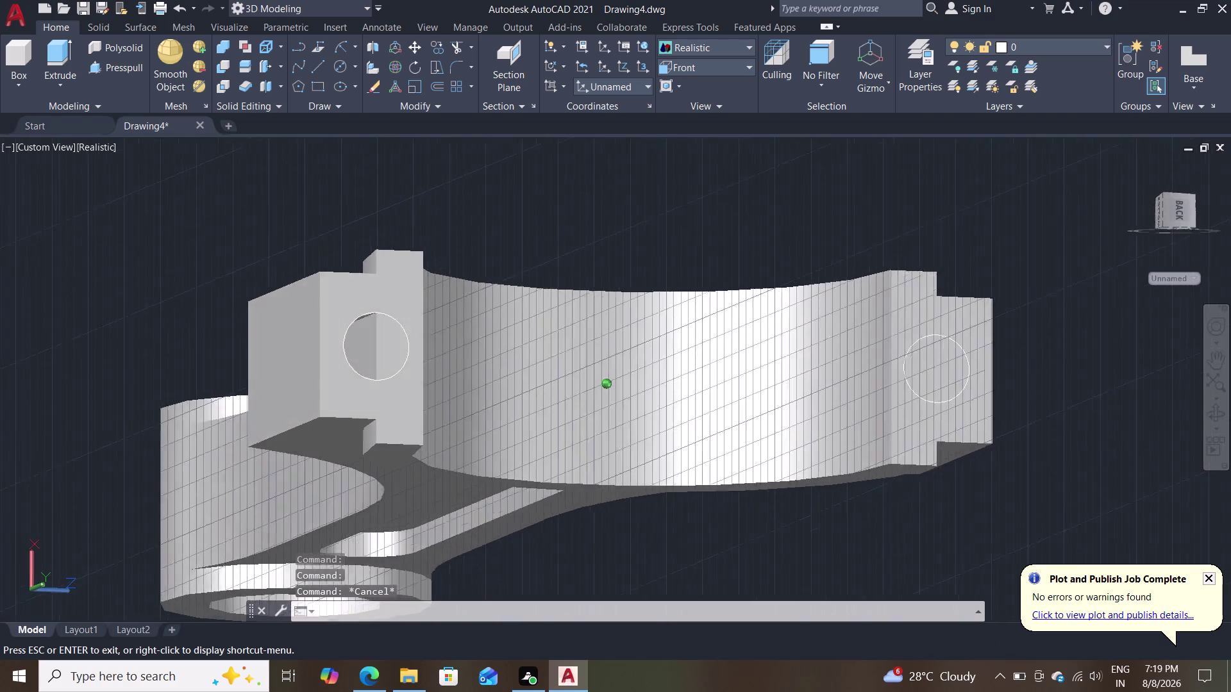
middle_drag(199, 337, 274, 383)
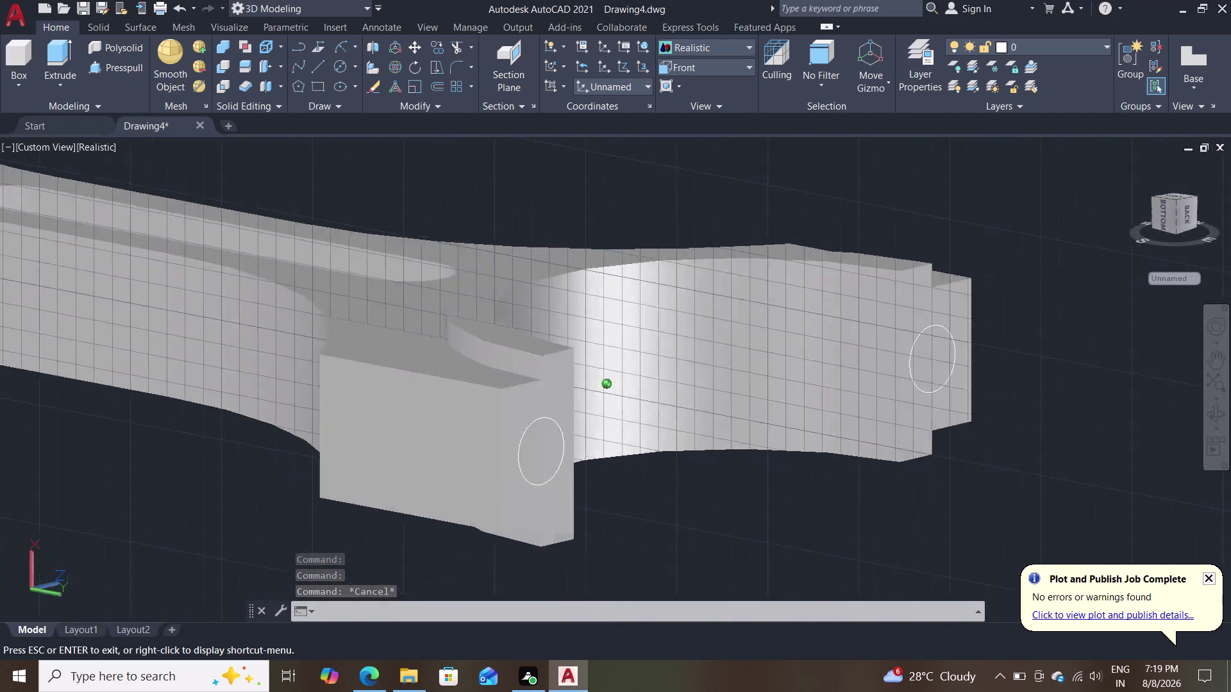
middle_drag(274, 382, 582, 378)
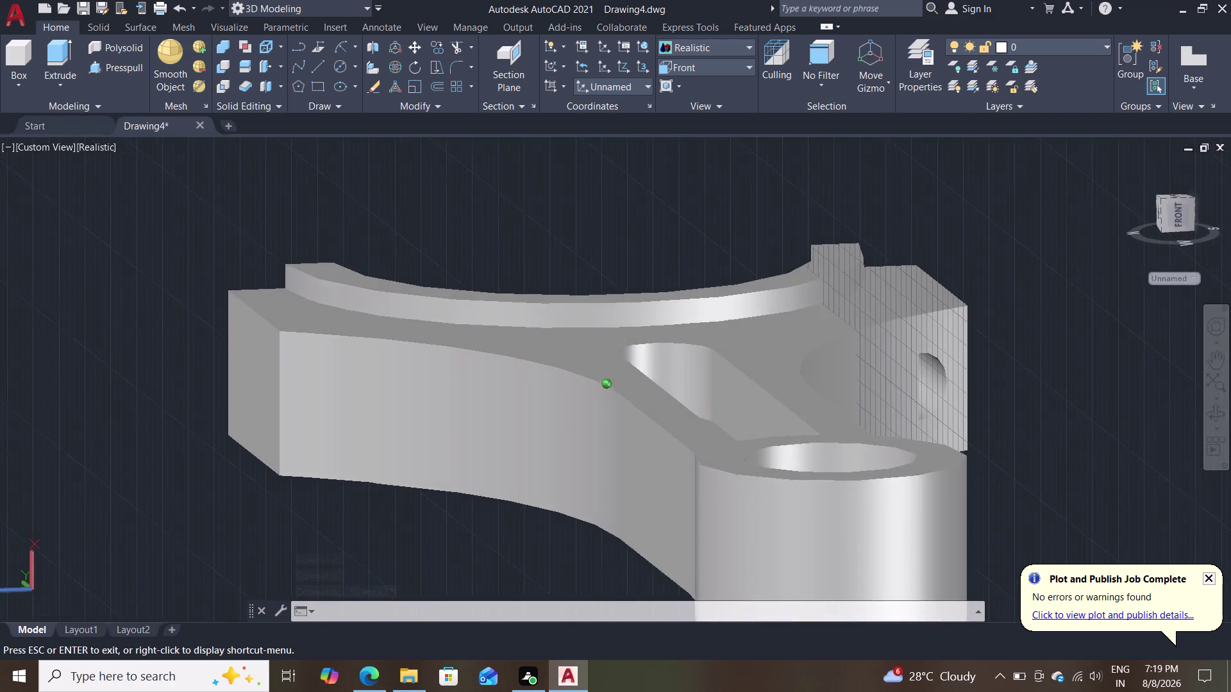
middle_drag(582, 378, 177, 367)
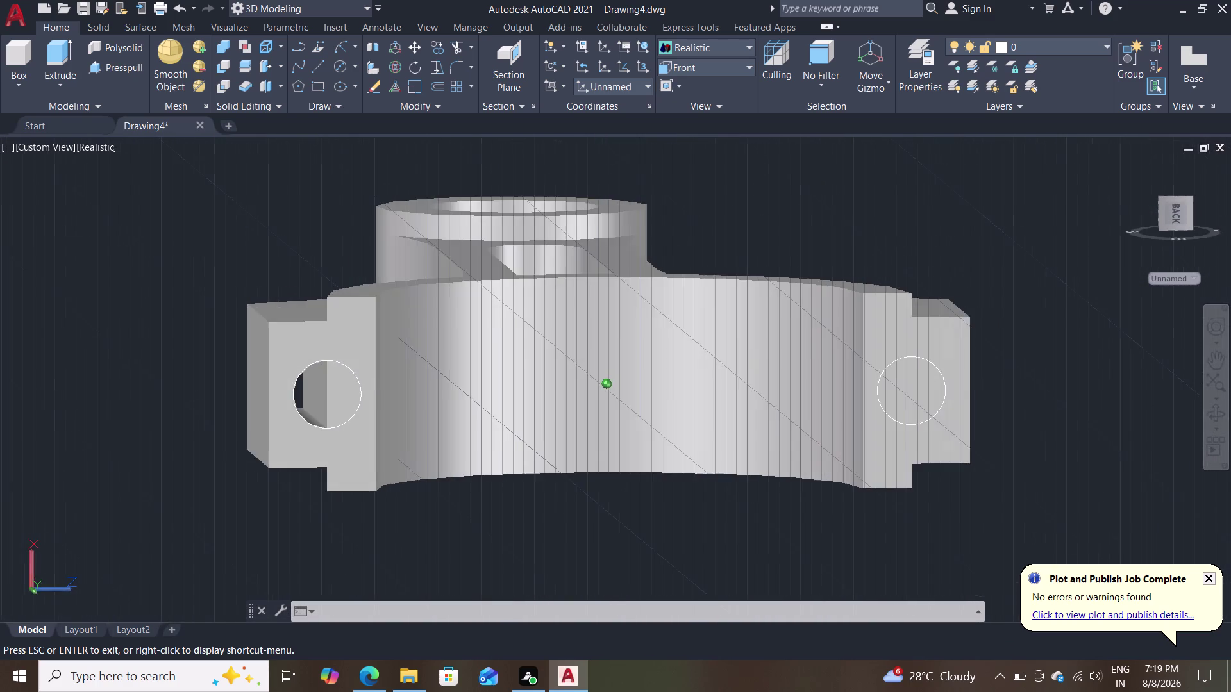
middle_drag(177, 366, 171, 361)
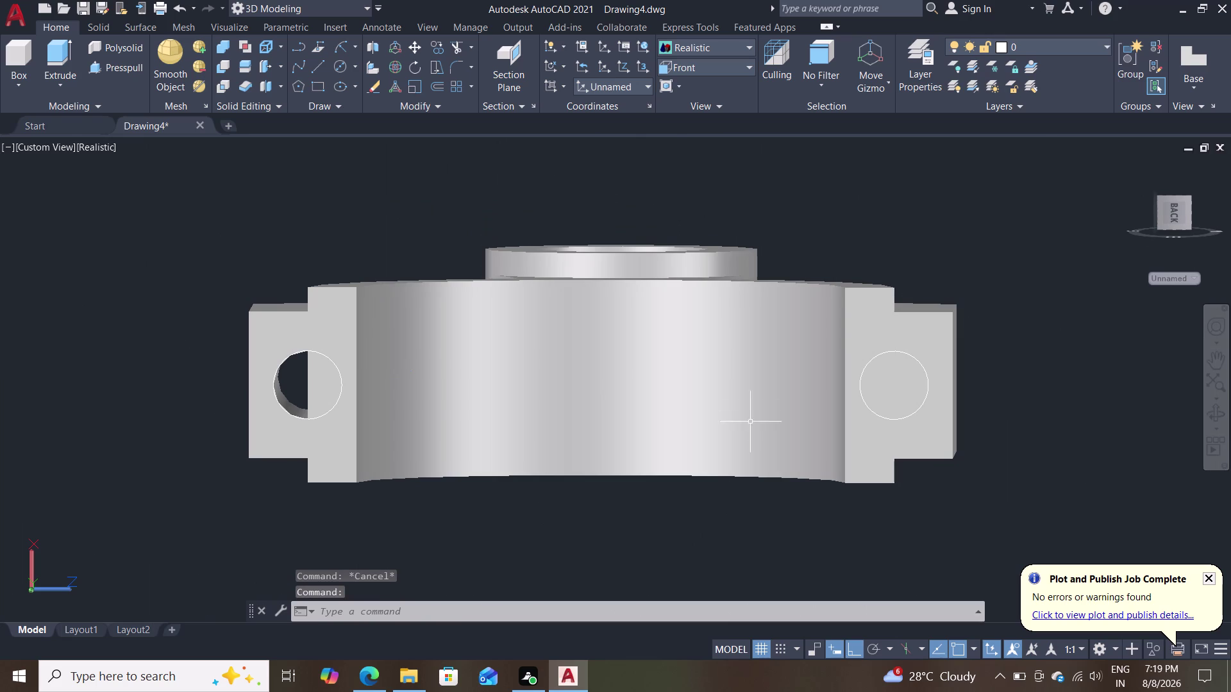
click(96, 63)
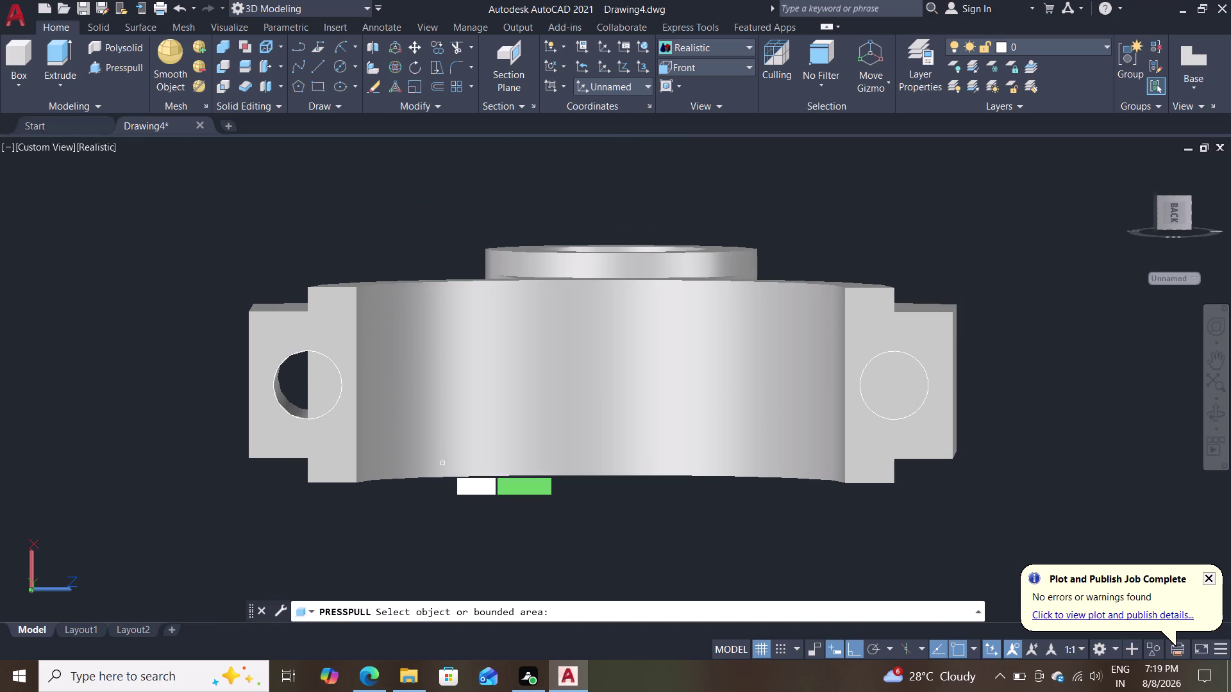
Press-pull the remaining half of the left bolt hole to a set height.
click(324, 387)
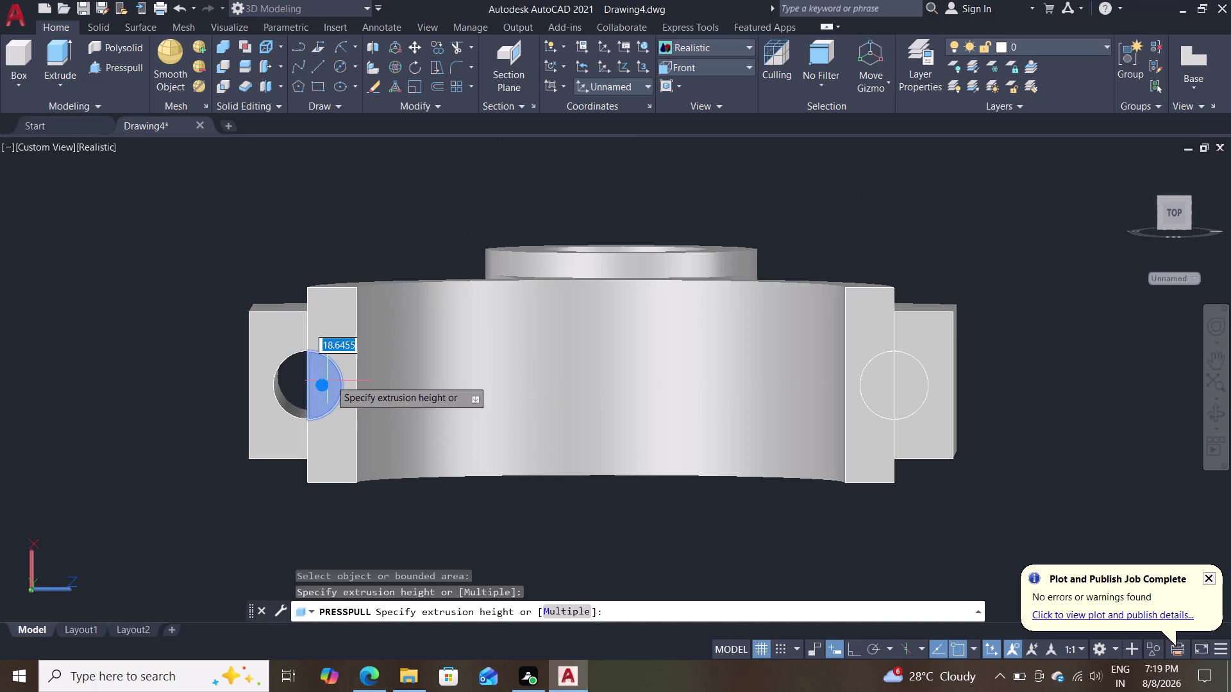
middle_drag(360, 385, 380, 370)
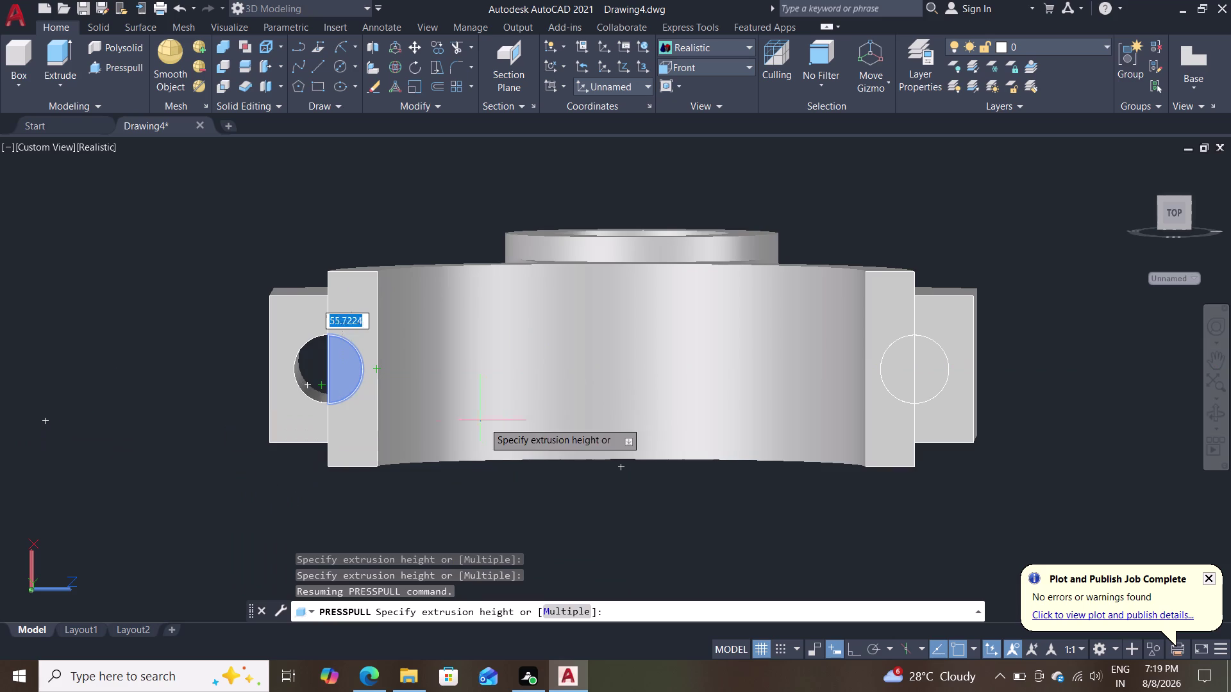
middle_drag(472, 388, 561, 434)
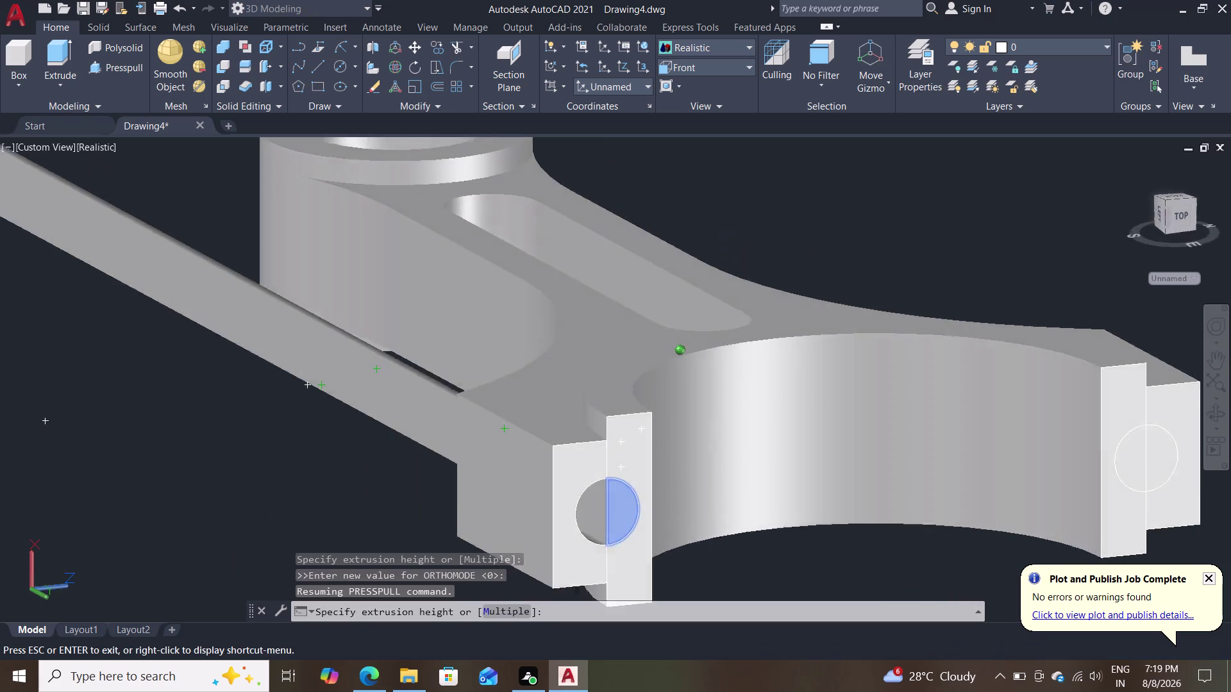
middle_drag(561, 433, 653, 417)
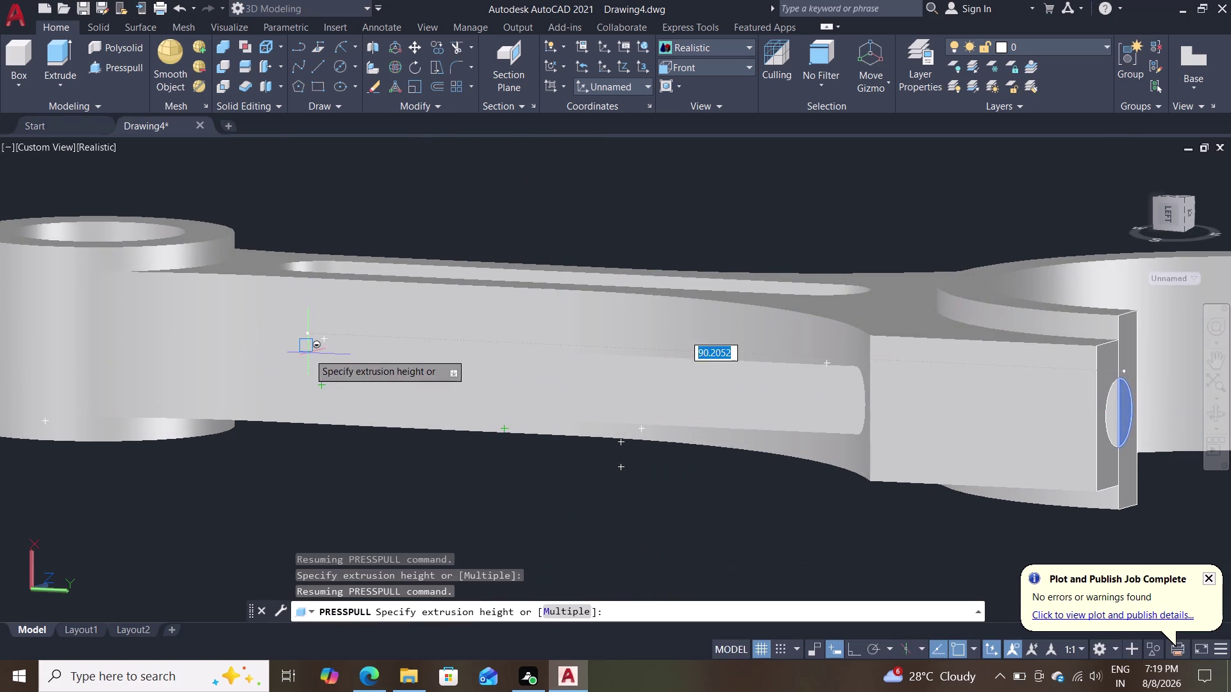
scroll(up, 3)
middle_drag(311, 352, 413, 310)
scroll(down, 3)
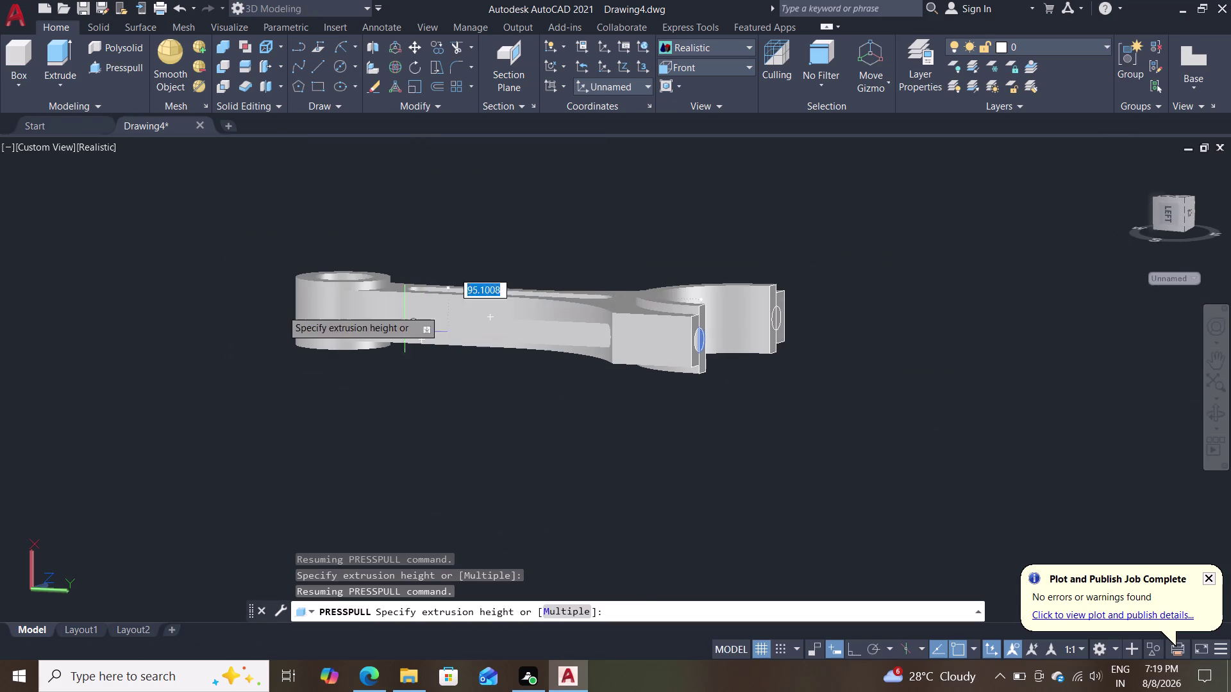
drag(43, 307, 0, 299)
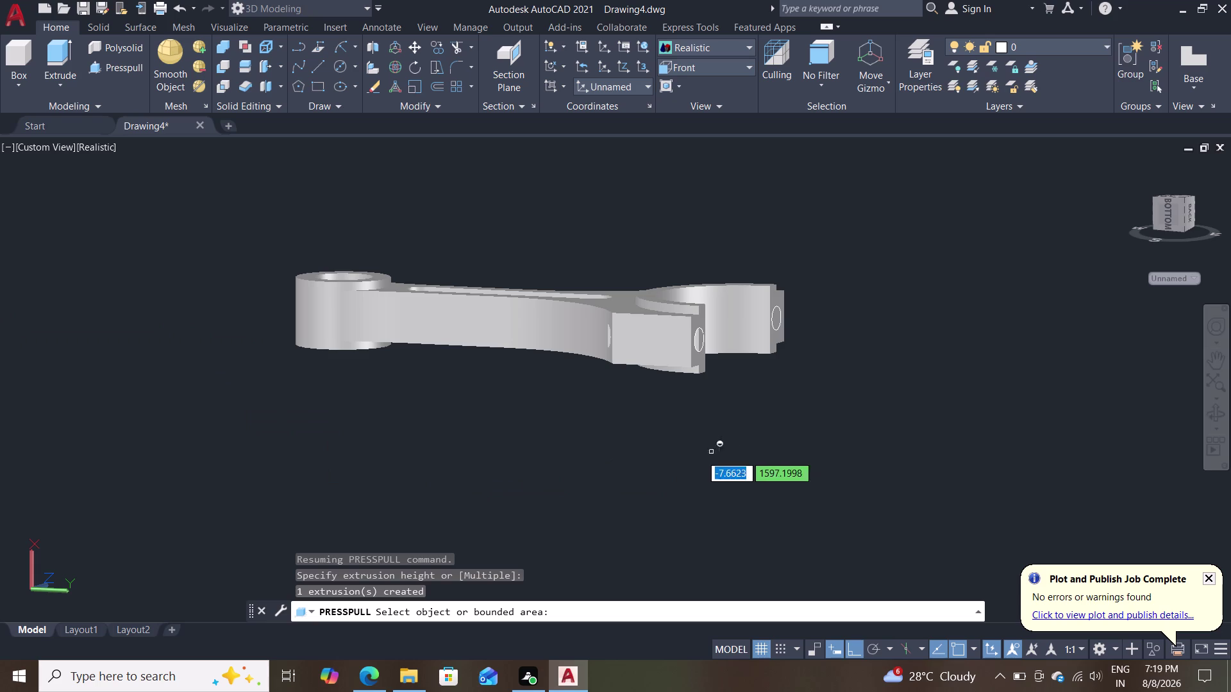
key(Escape)
Press-pull the jaw pad's bolt-hole circle into a long cylinder.
middle_drag(699, 348, 674, 347)
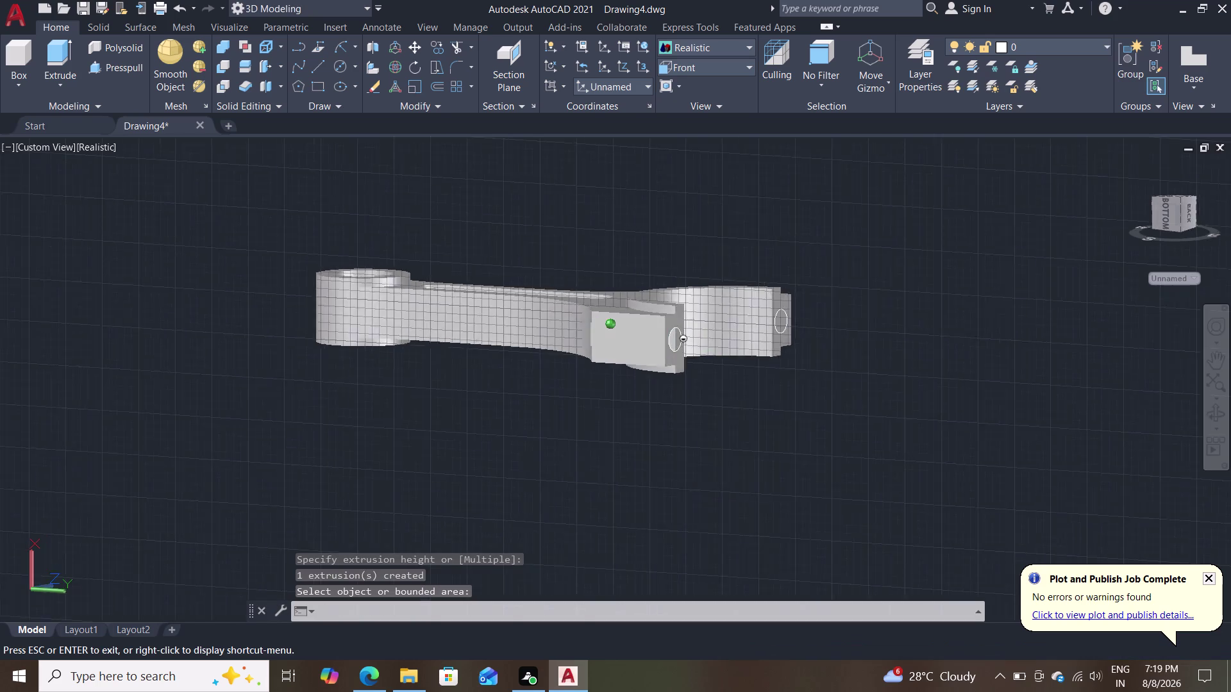
middle_drag(674, 346, 605, 344)
scroll(up, 3)
scroll(up, 3)
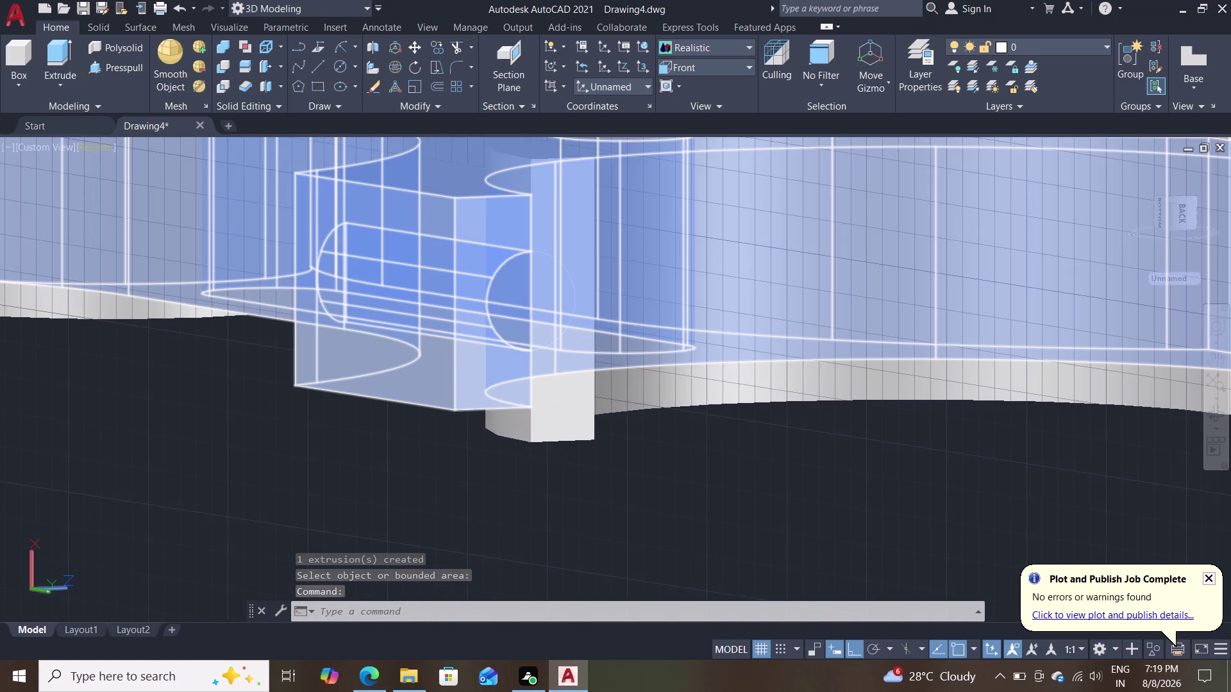
double_click(126, 64)
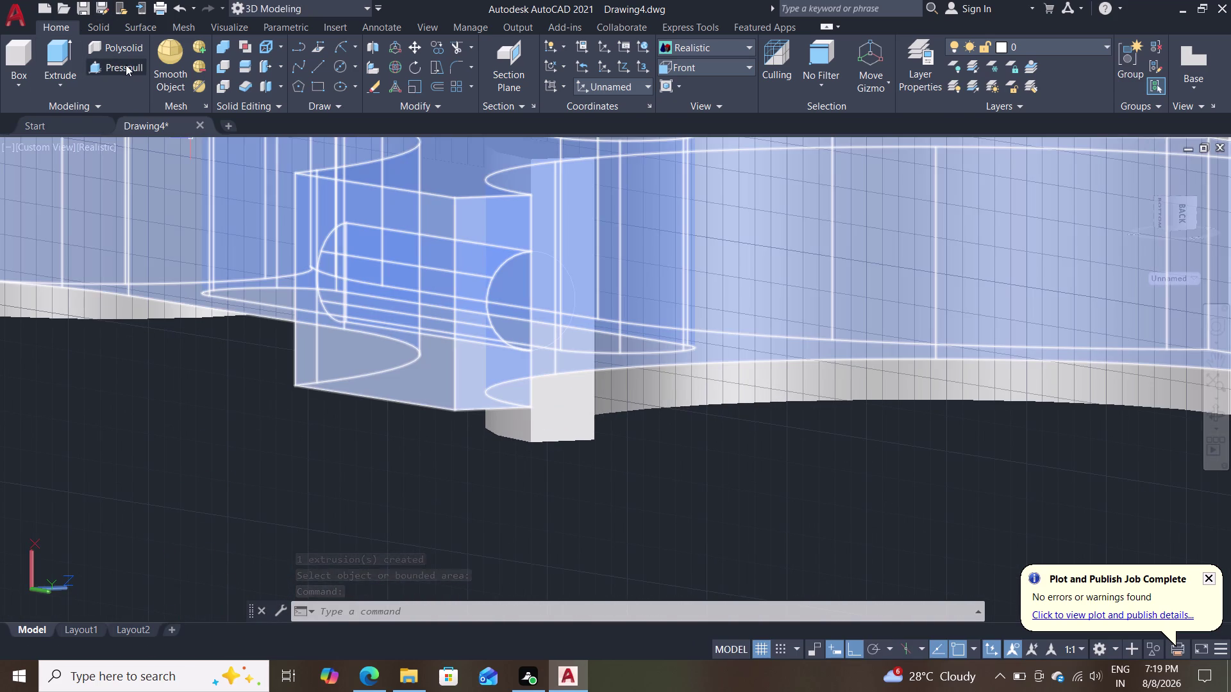
click(550, 317)
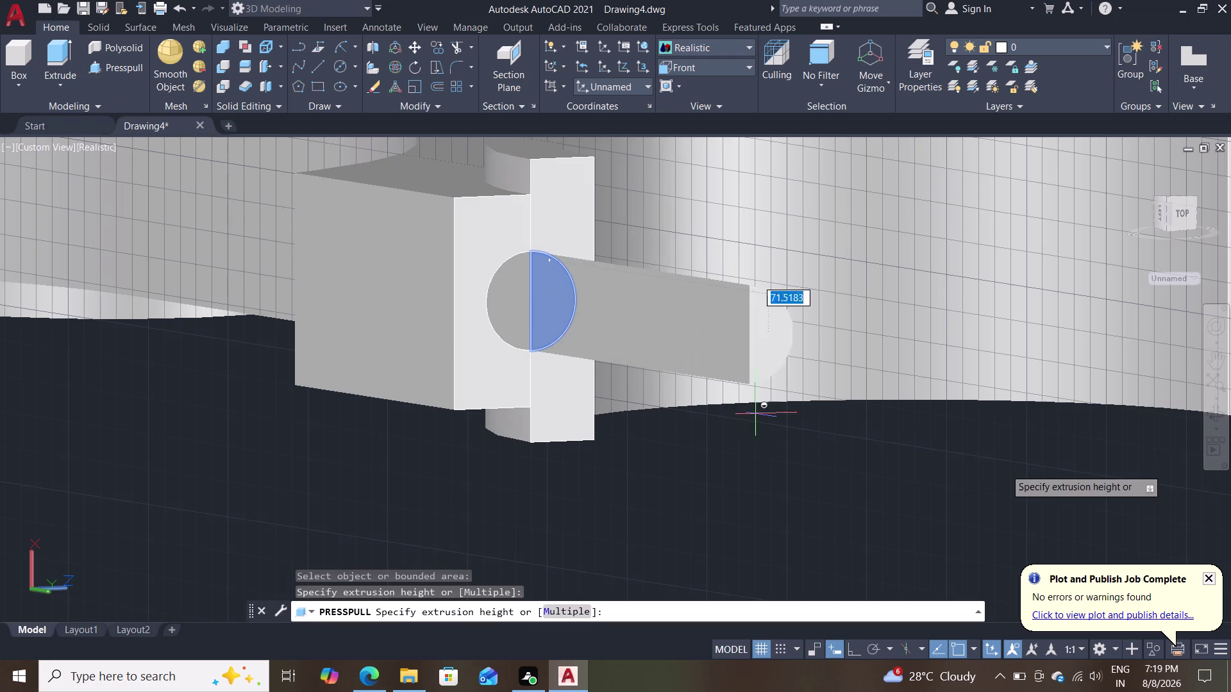
scroll(up, 3)
scroll(down, 3)
scroll(down, 3)
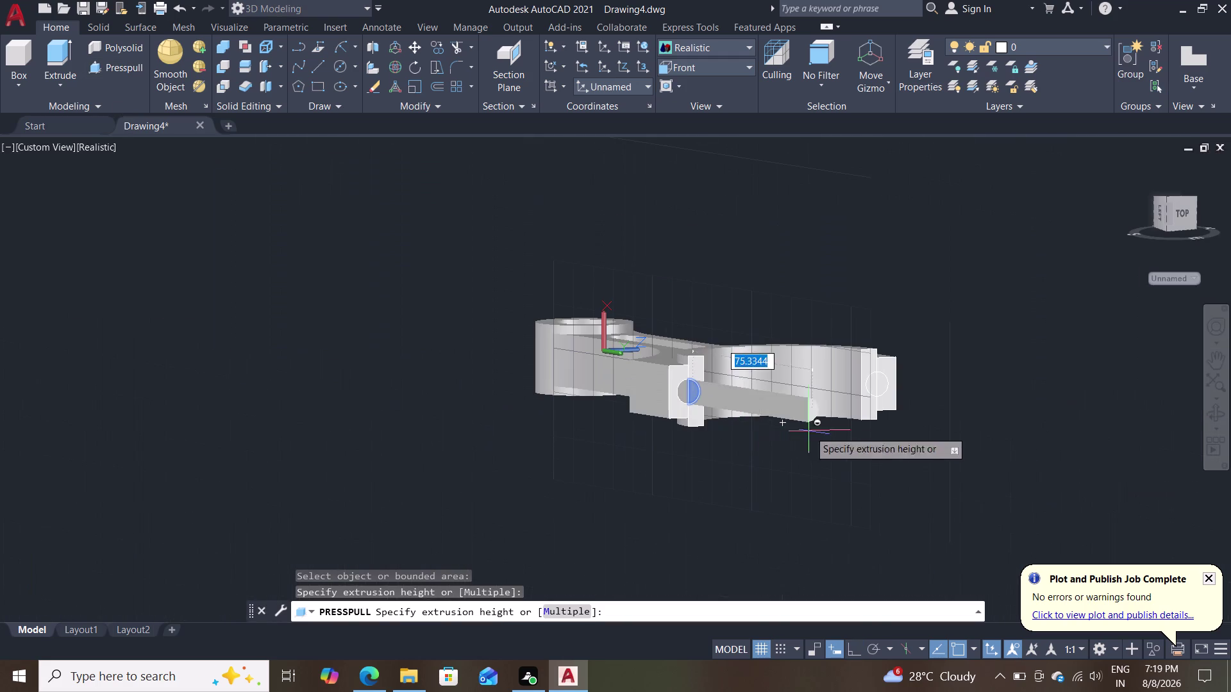
click(1052, 464)
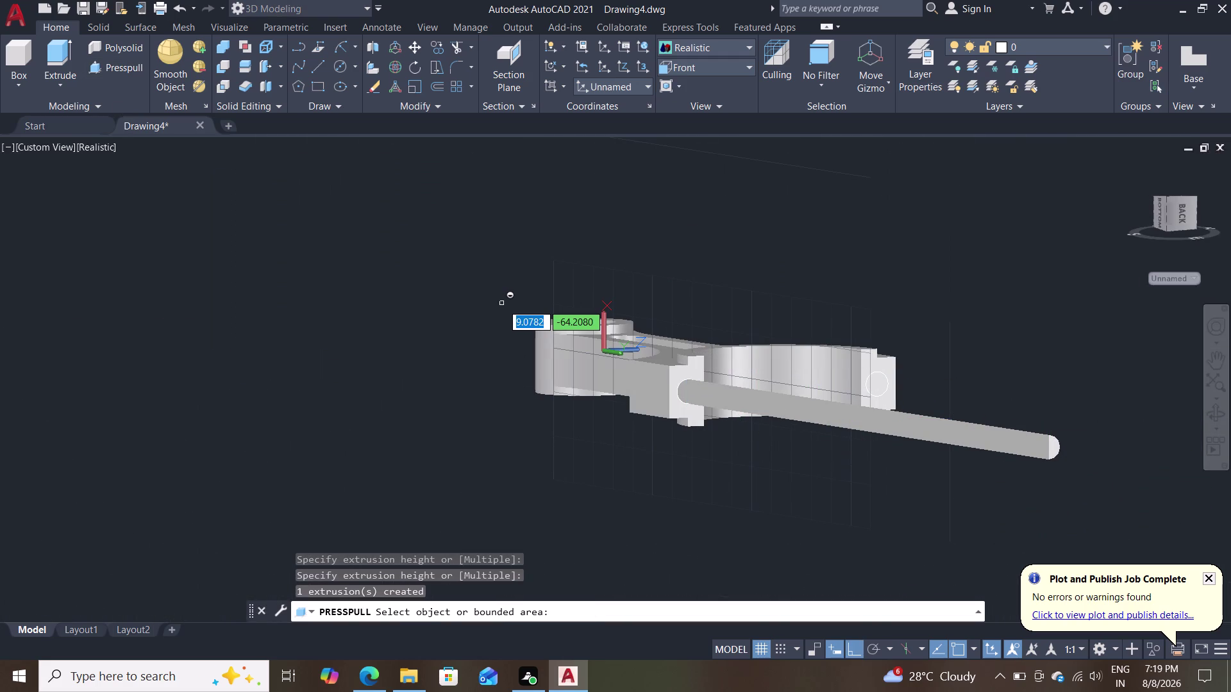
Try undoing the extrusion, exit press-pull, and select the unwanted long cylinder.
key(ctrl+z)
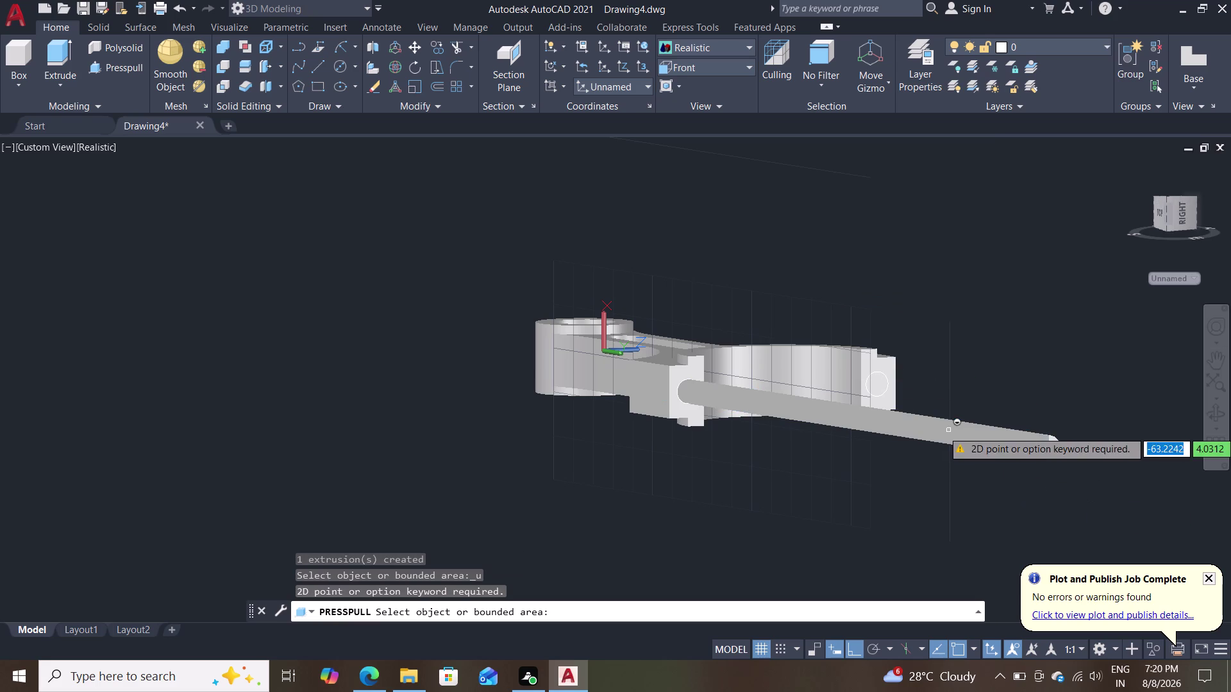
key(Delete)
key(Delete)
key(Delete)
click(924, 457)
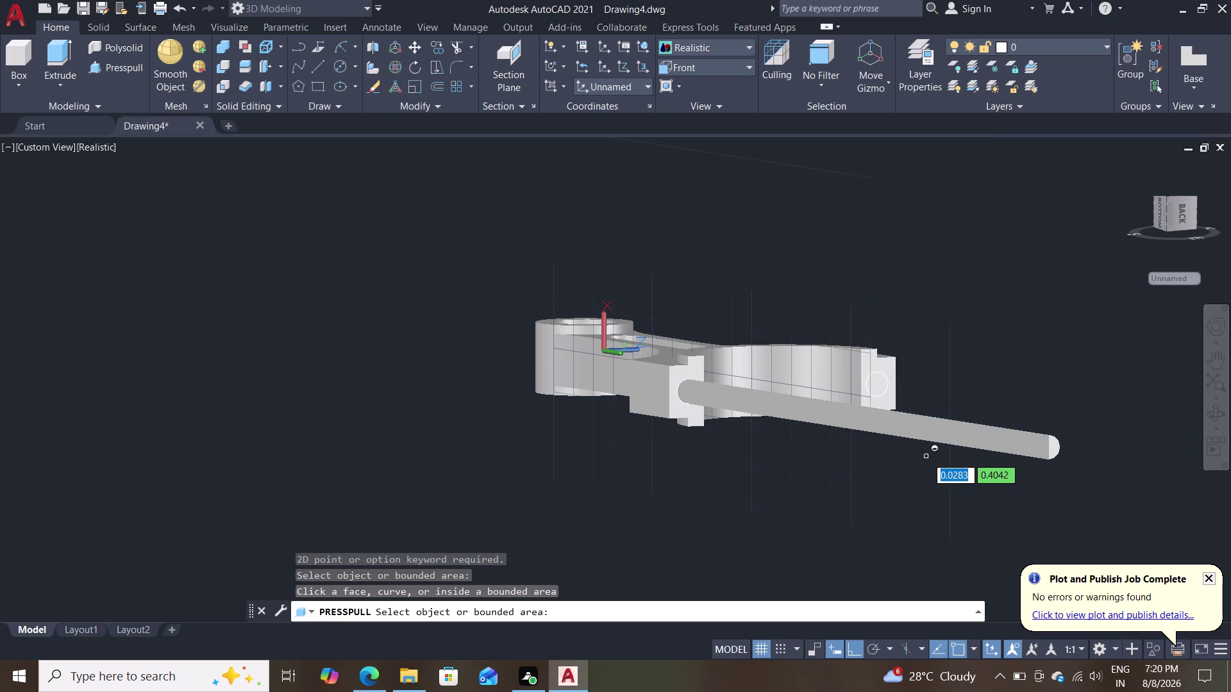
key(Escape)
key(Escape)
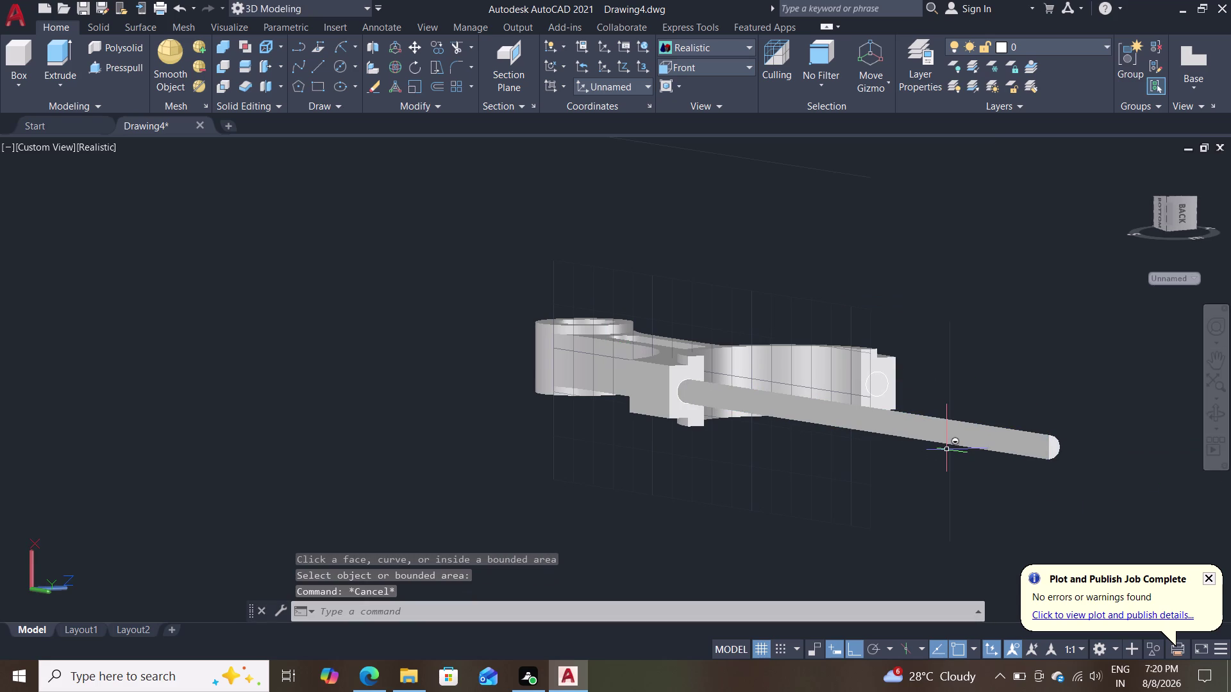
click(980, 437)
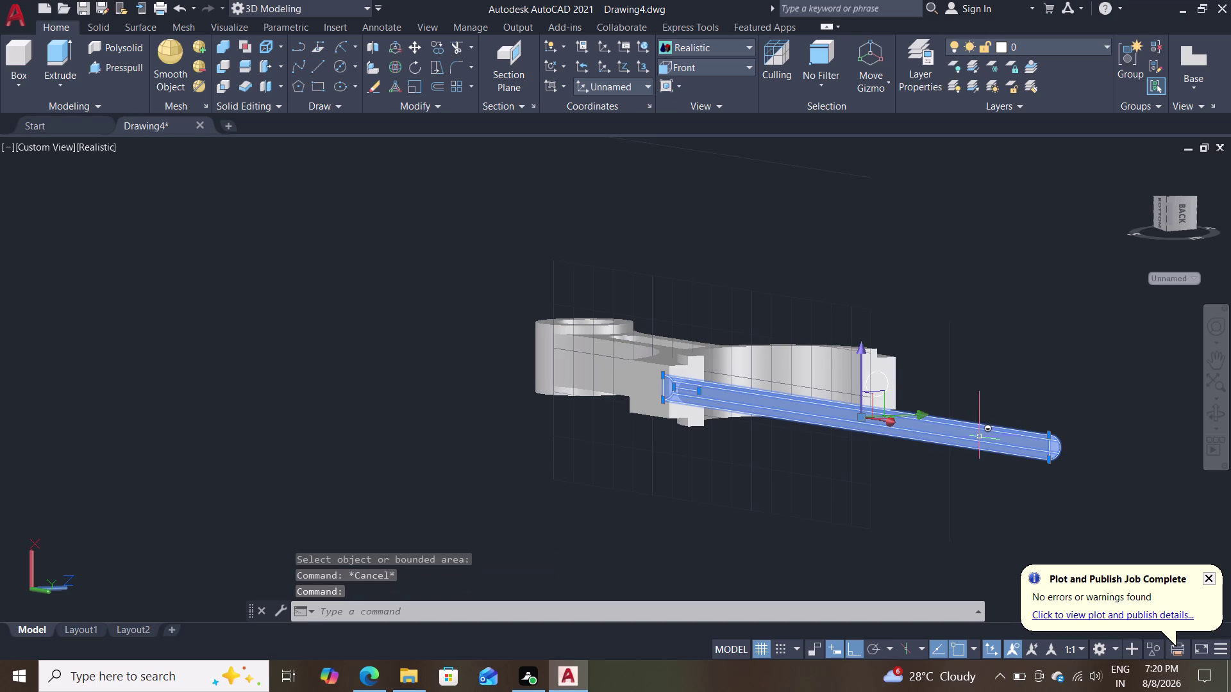
Delete the selected long cylinder and bring the connecting rod back into view.
key(Delete)
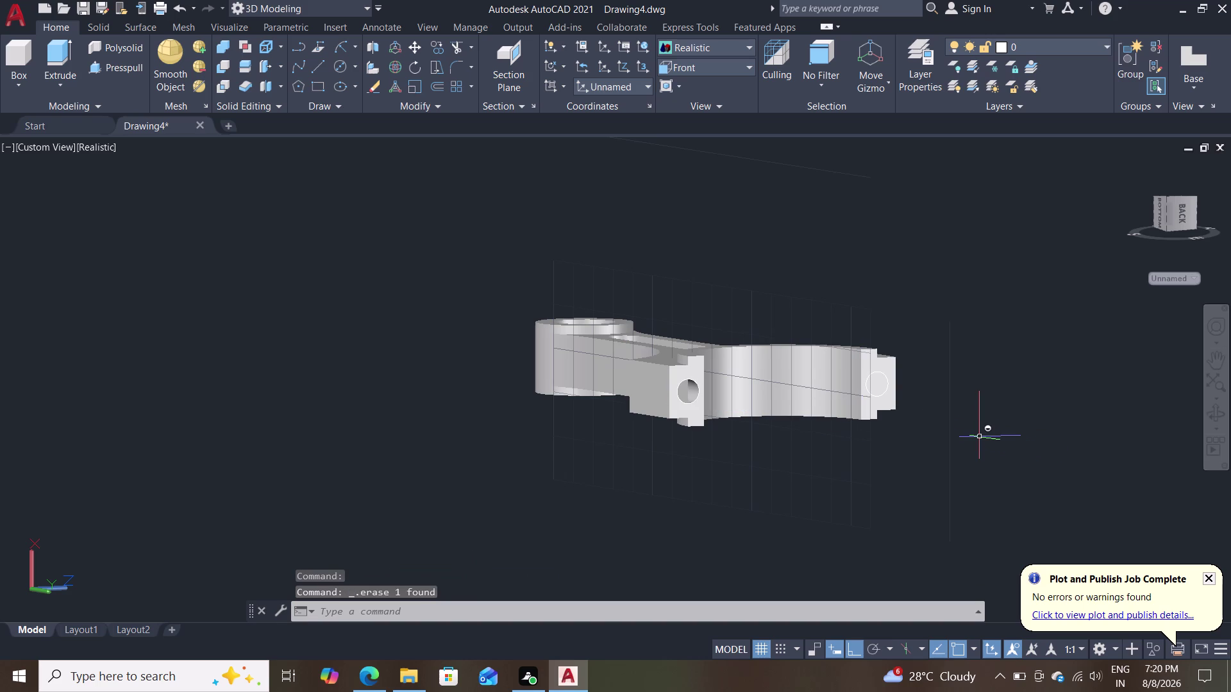
scroll(down, 3)
scroll(up, 3)
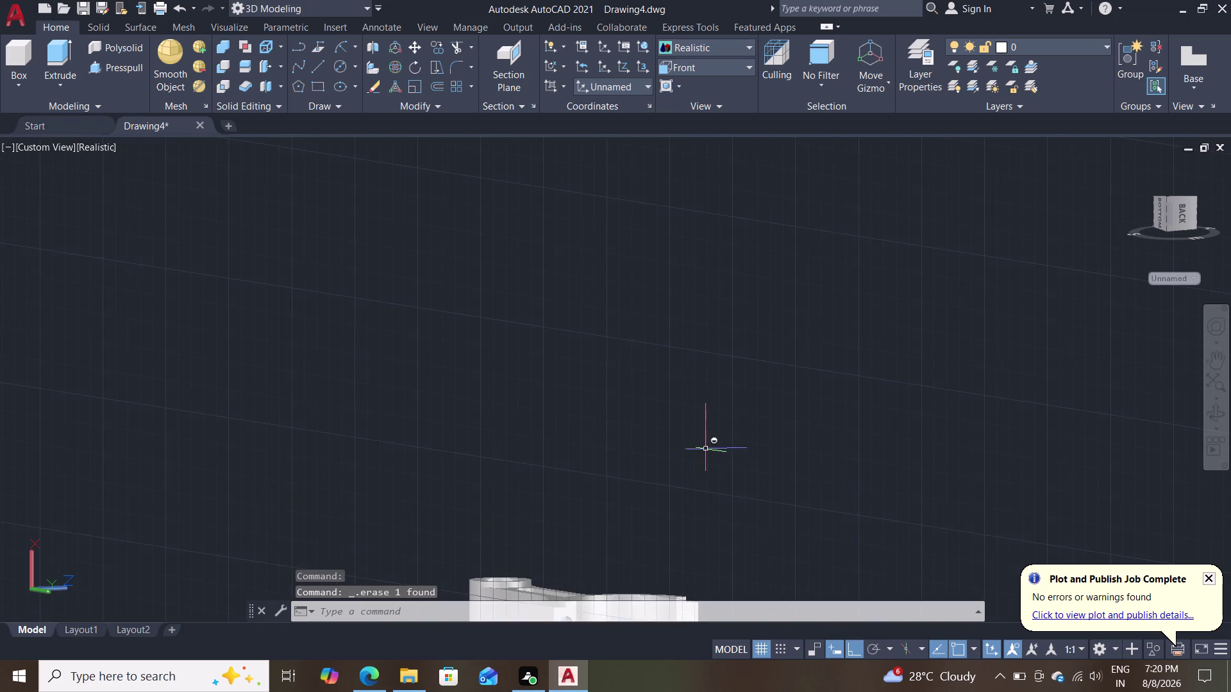
middle_drag(569, 513, 601, 265)
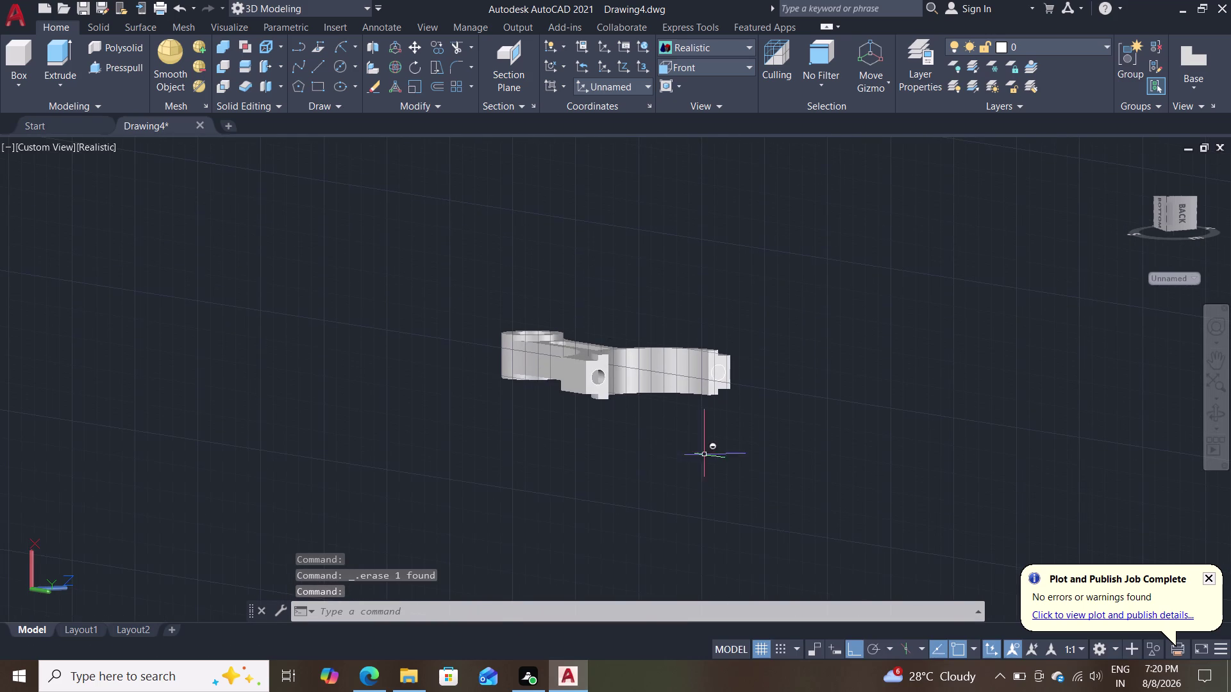
scroll(down, 3)
scroll(up, 3)
scroll(up, 3)
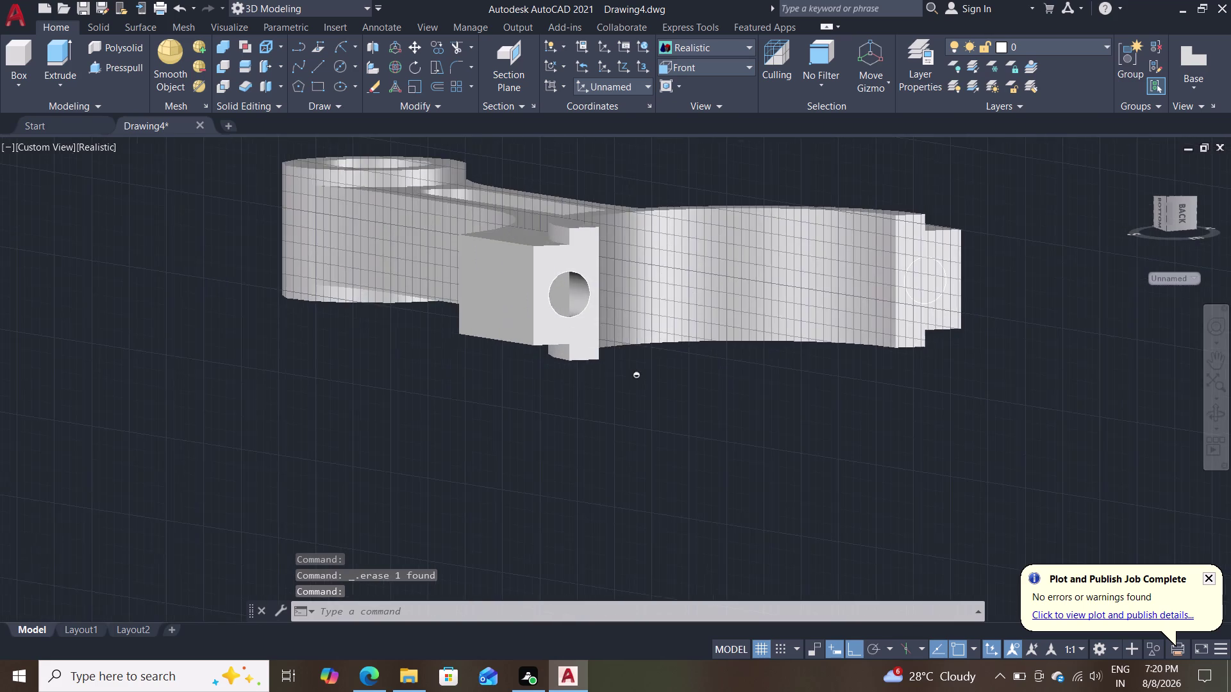
scroll(up, 3)
Orbit around the jaw pad's bolt hole and boss, then pick the curved jaw body.
middle_drag(558, 308, 471, 297)
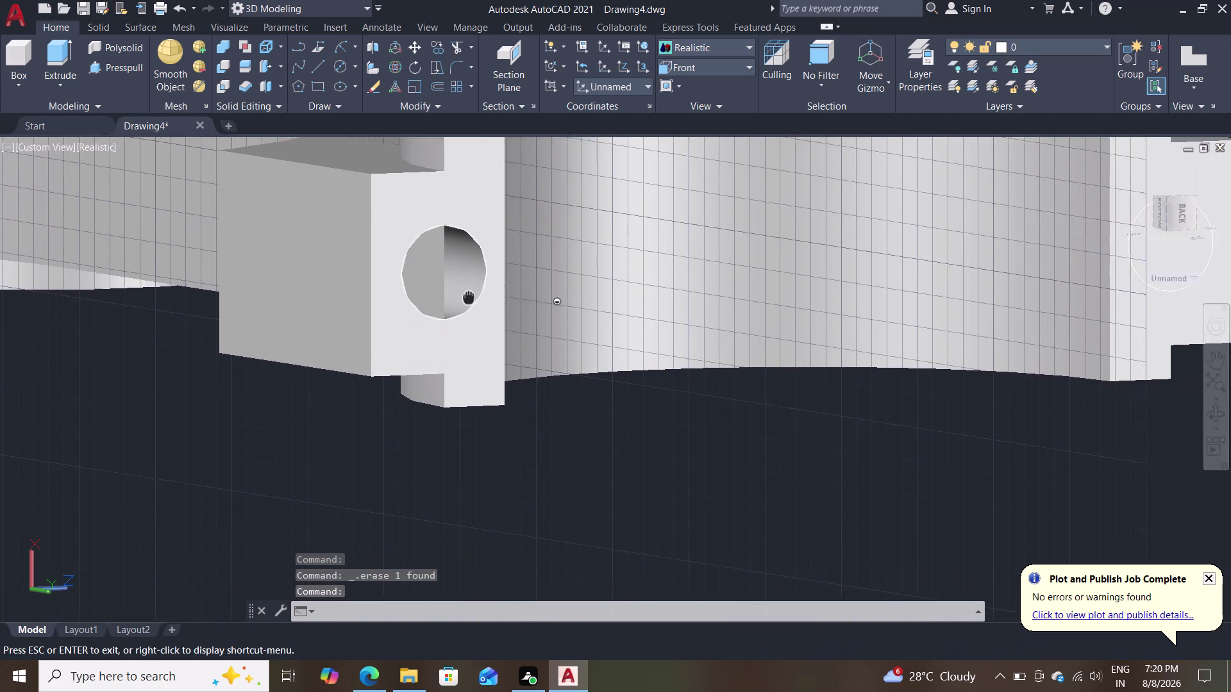
middle_drag(471, 297, 752, 376)
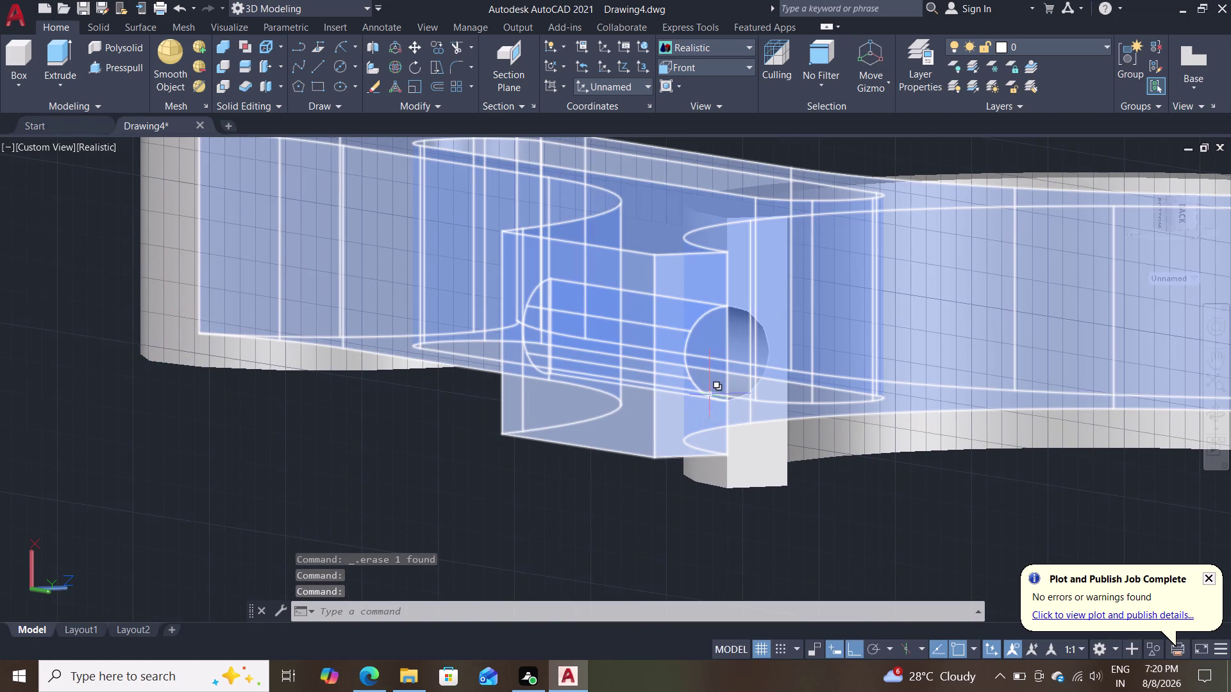
middle_drag(712, 383, 637, 391)
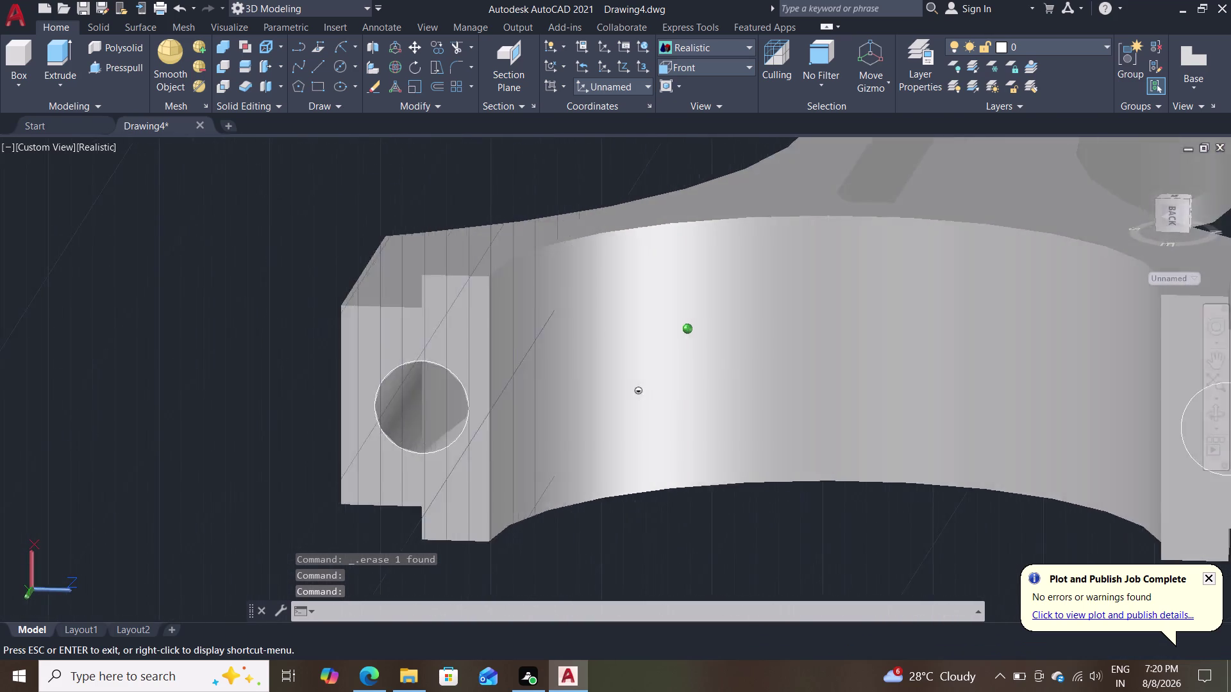
middle_drag(637, 391, 683, 388)
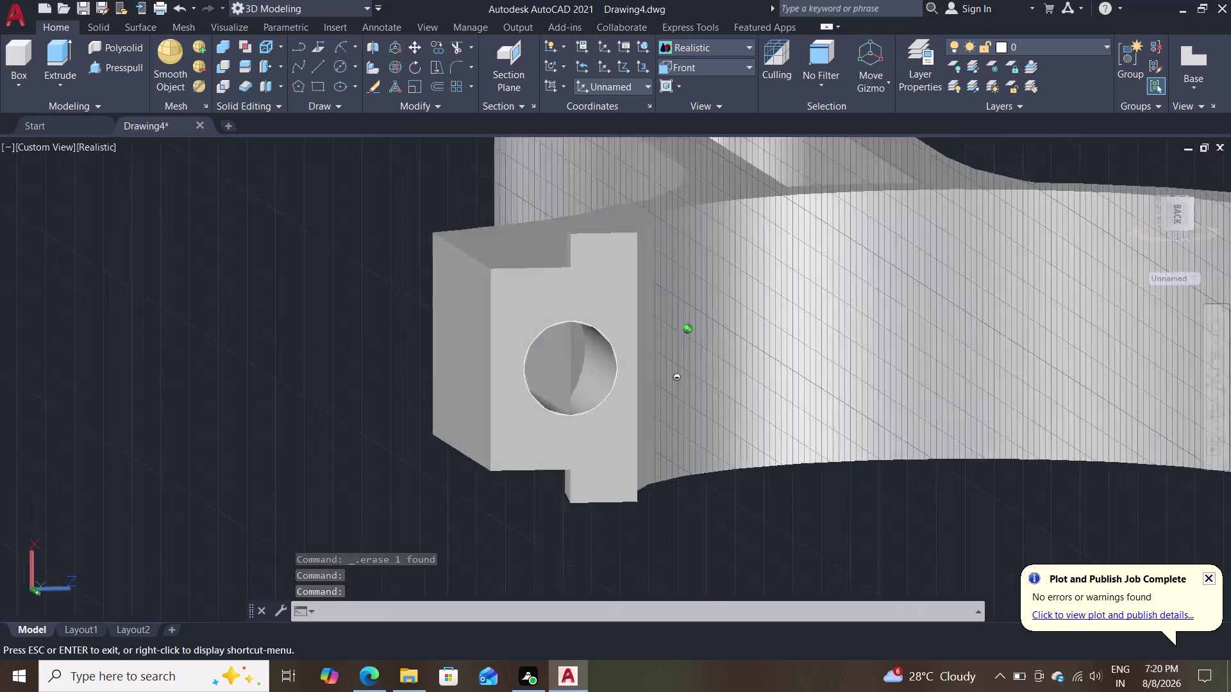
middle_drag(683, 388, 1062, 389)
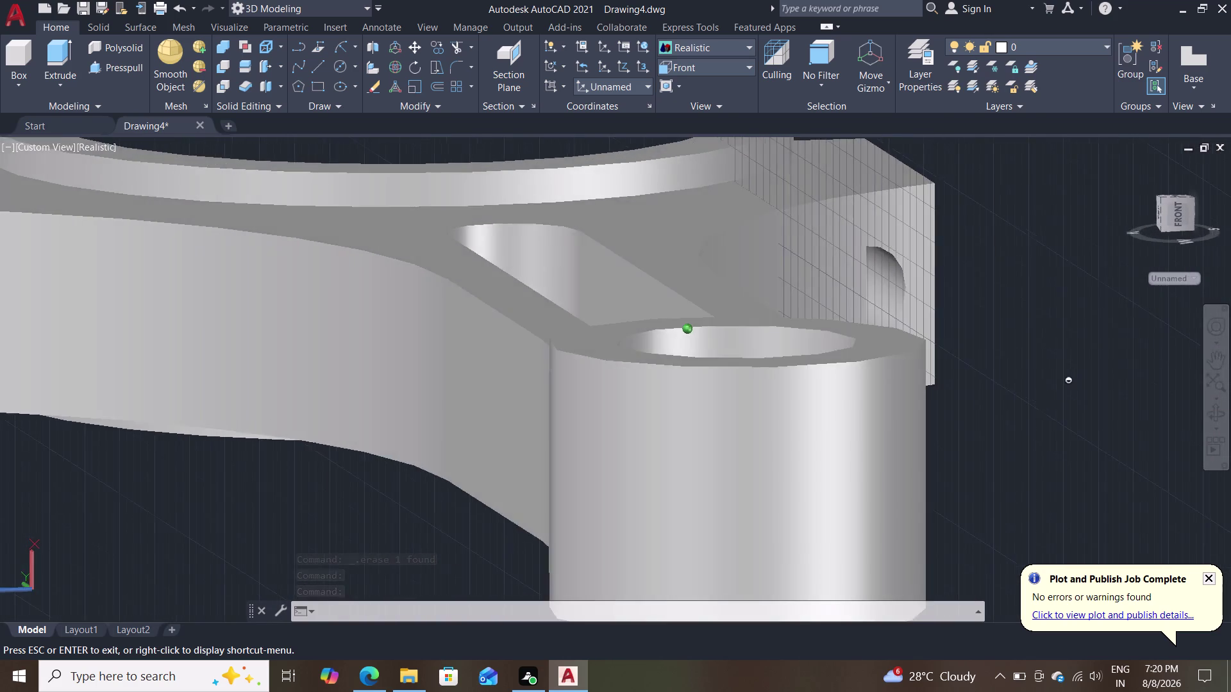
middle_drag(1061, 389, 676, 377)
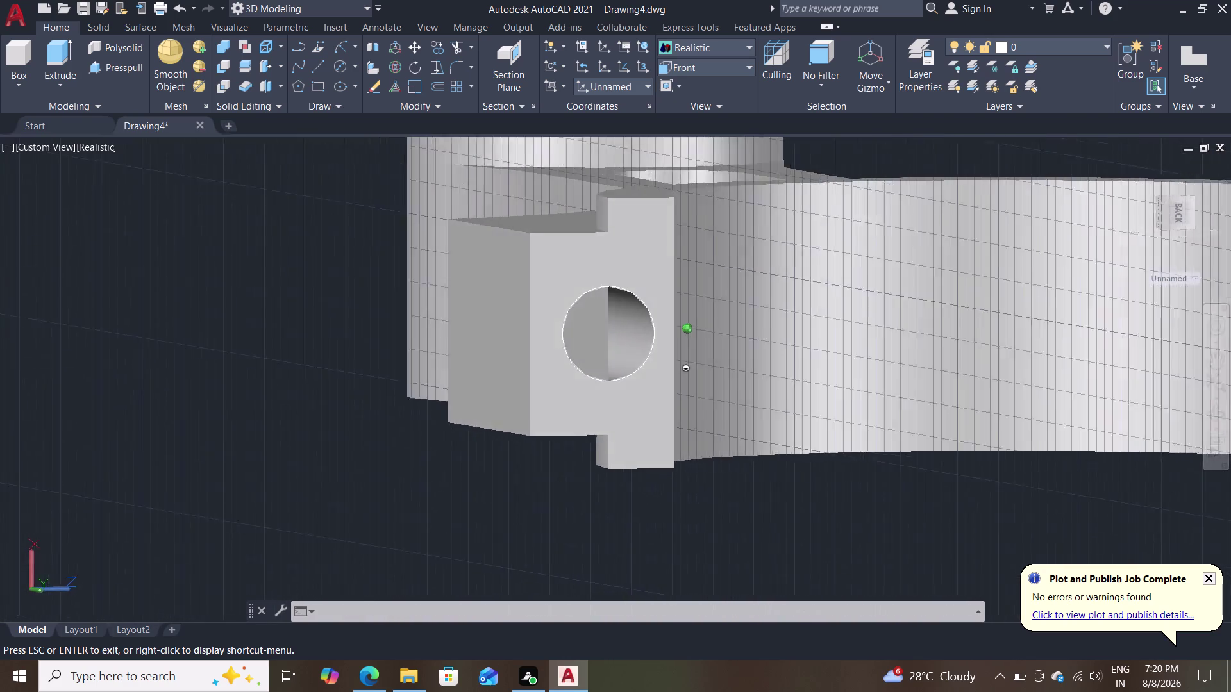
middle_drag(676, 378, 640, 372)
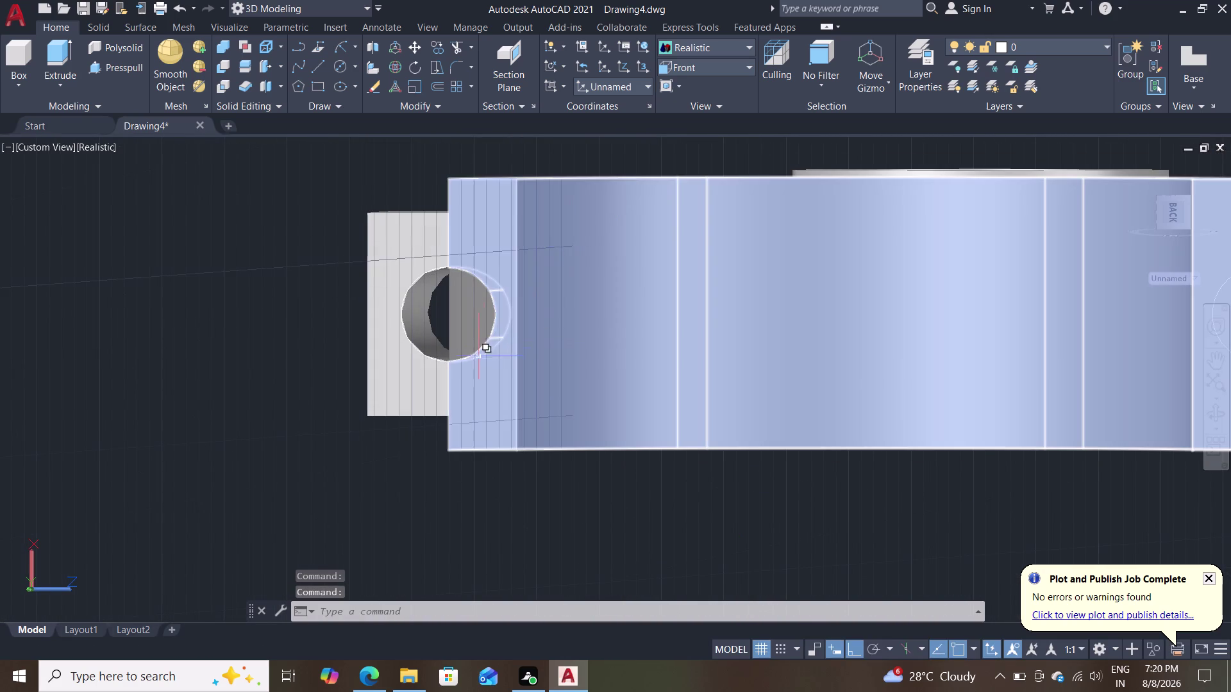
click(464, 320)
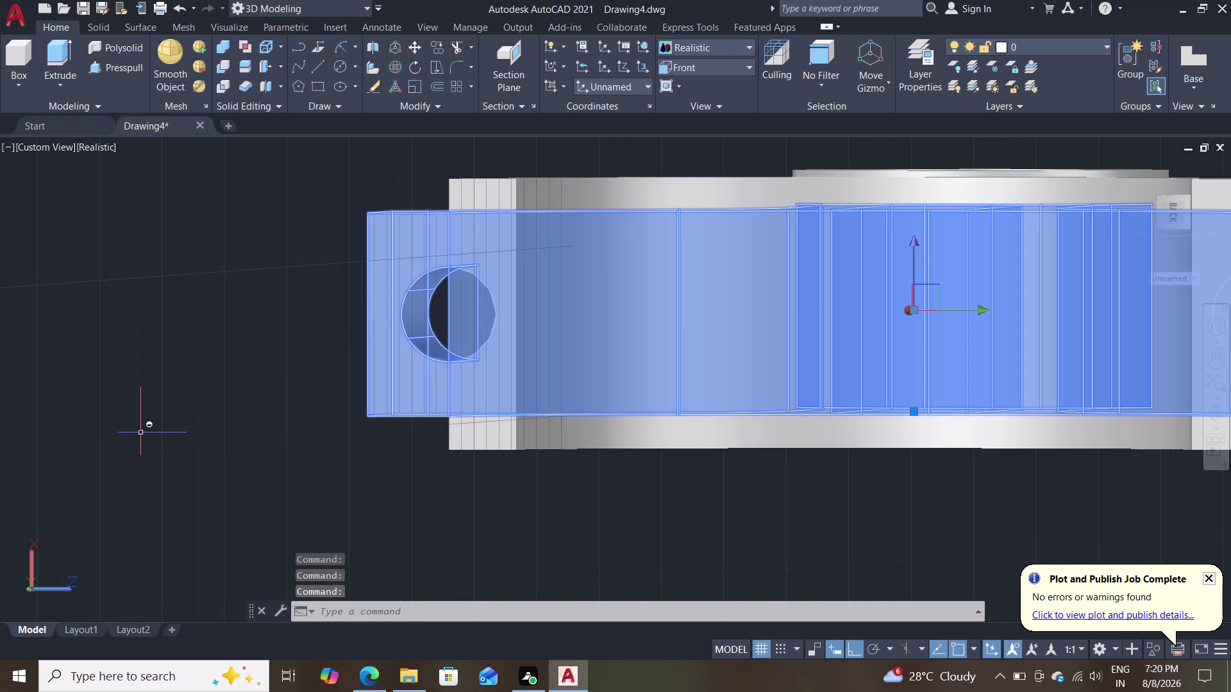
key(Escape)
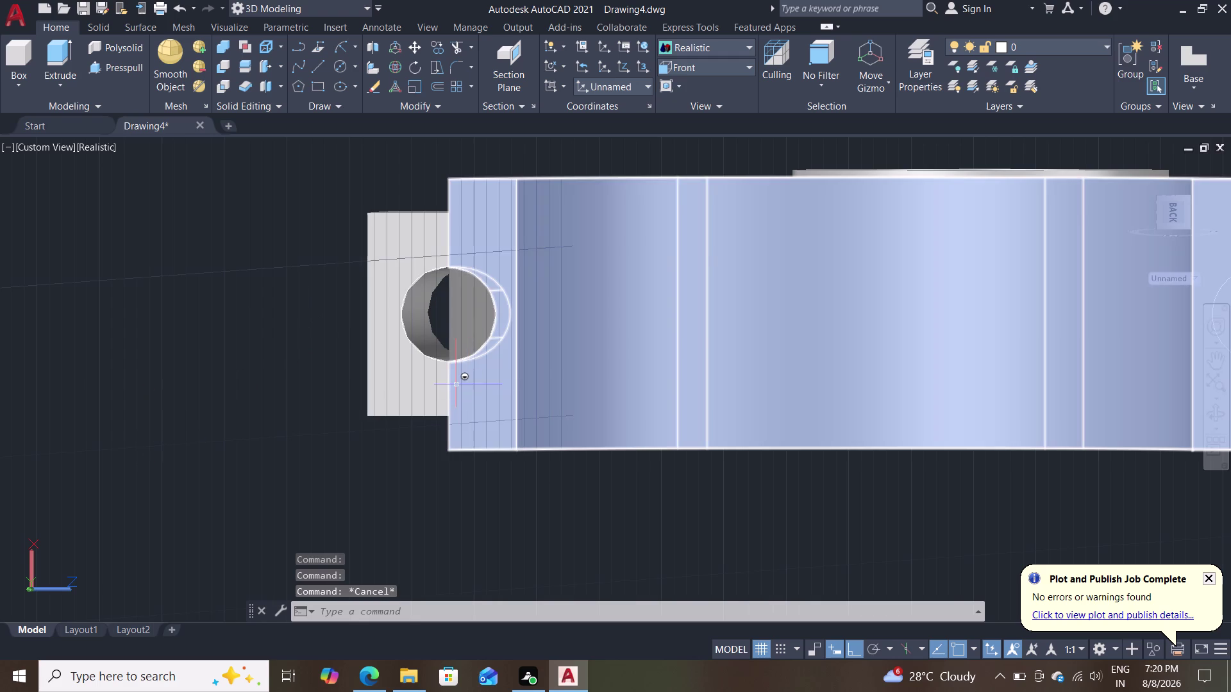
middle_drag(470, 386, 889, 296)
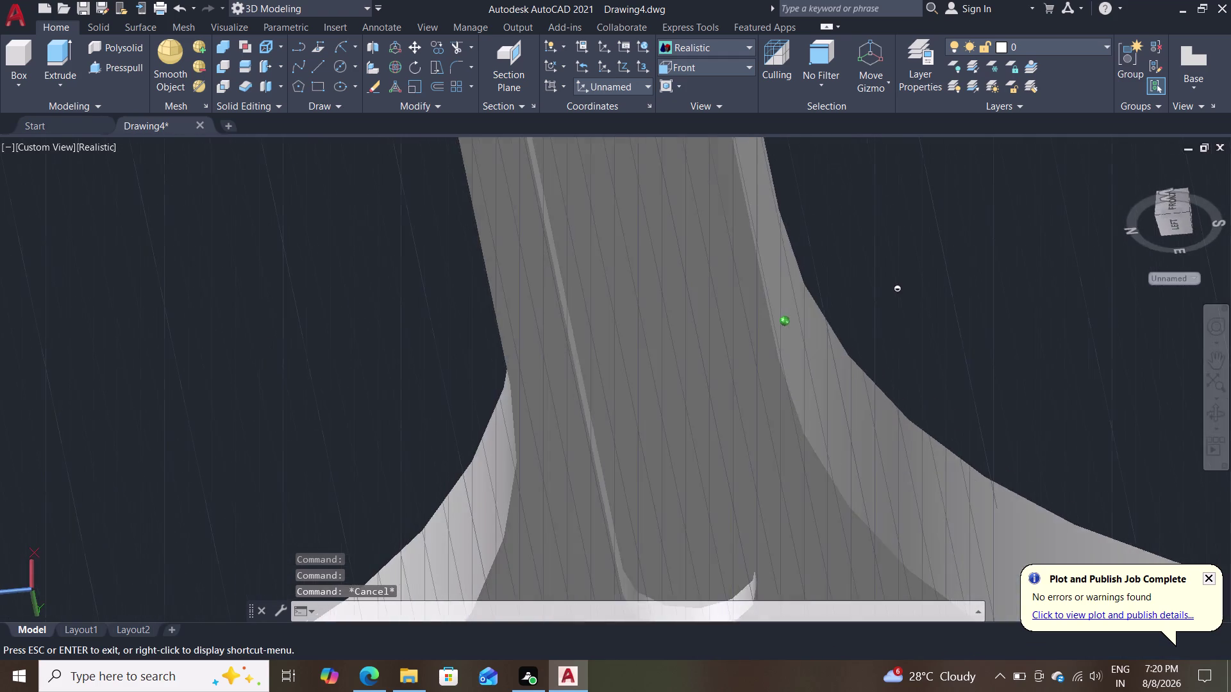
middle_drag(890, 296, 634, 431)
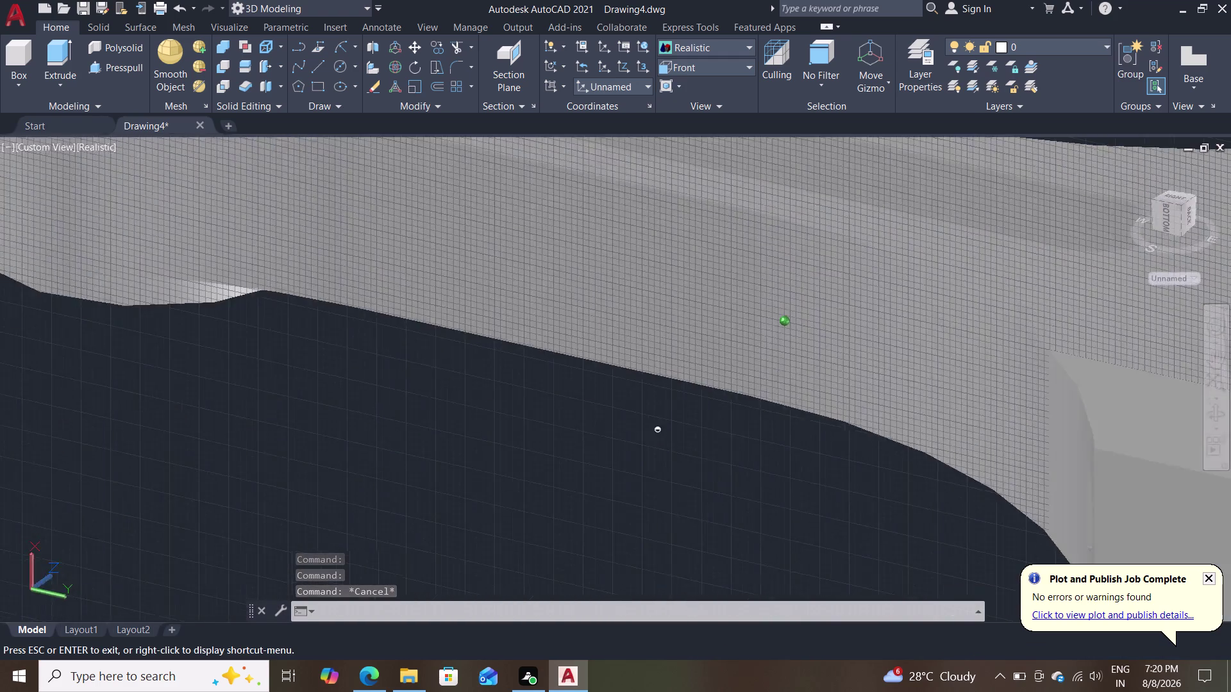
middle_drag(634, 431, 472, 401)
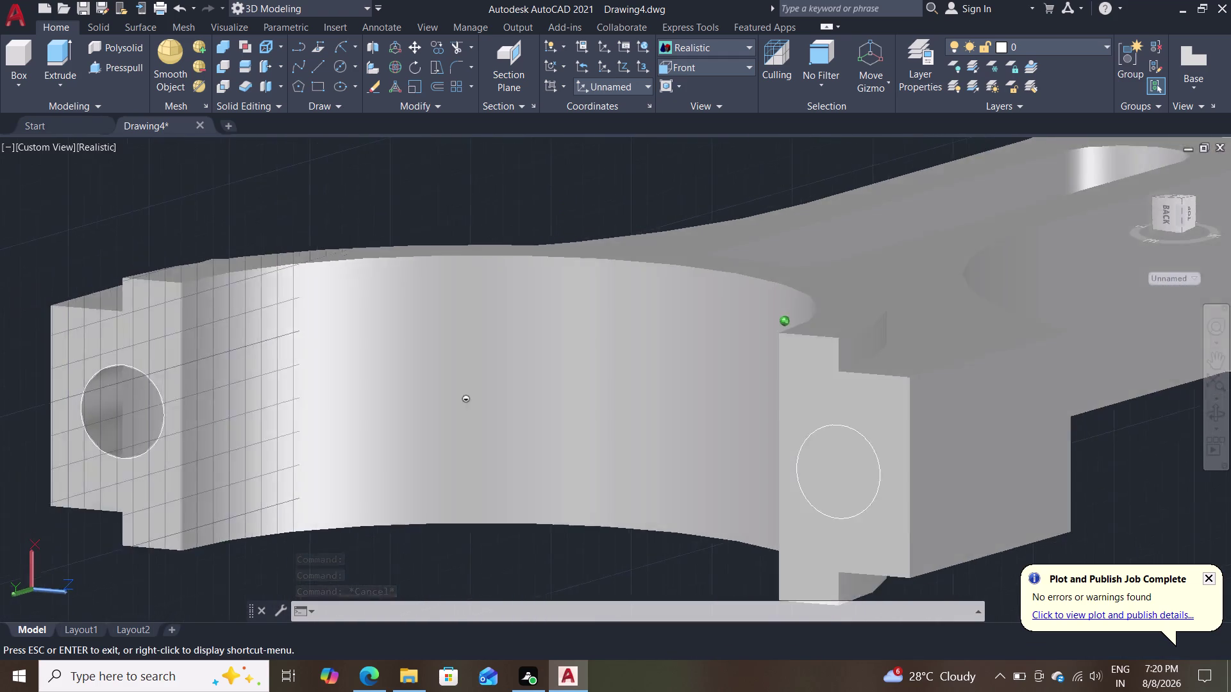
middle_drag(472, 400, 515, 391)
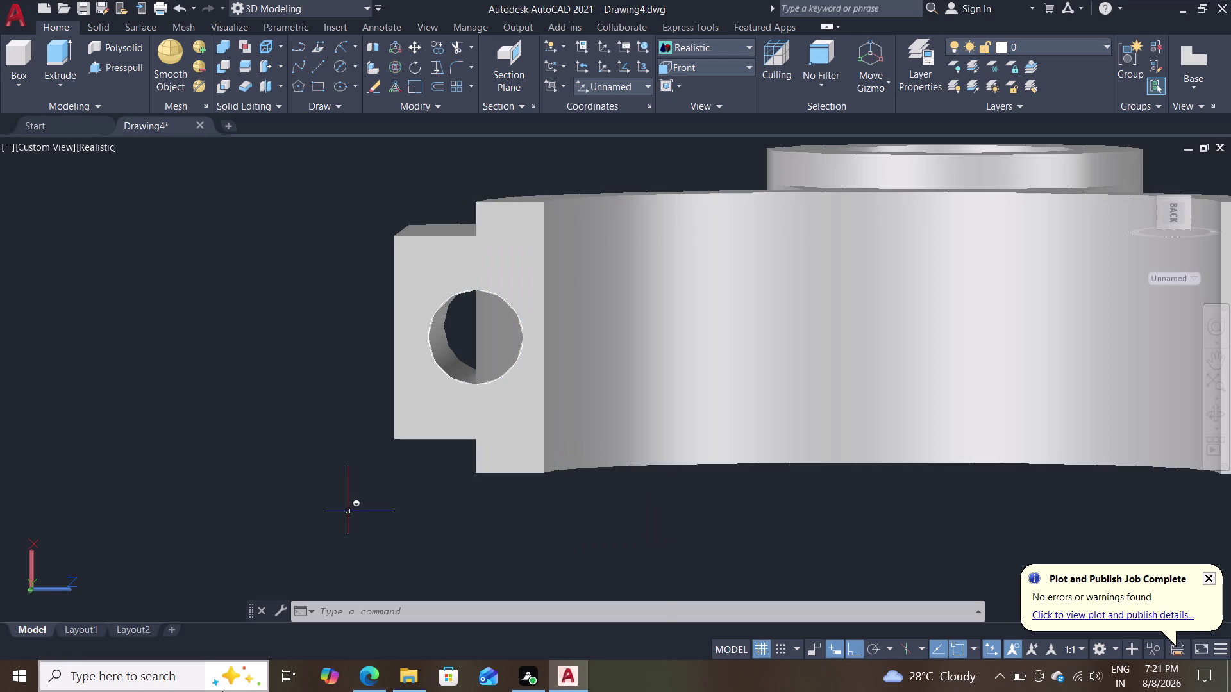
scroll(down, 3)
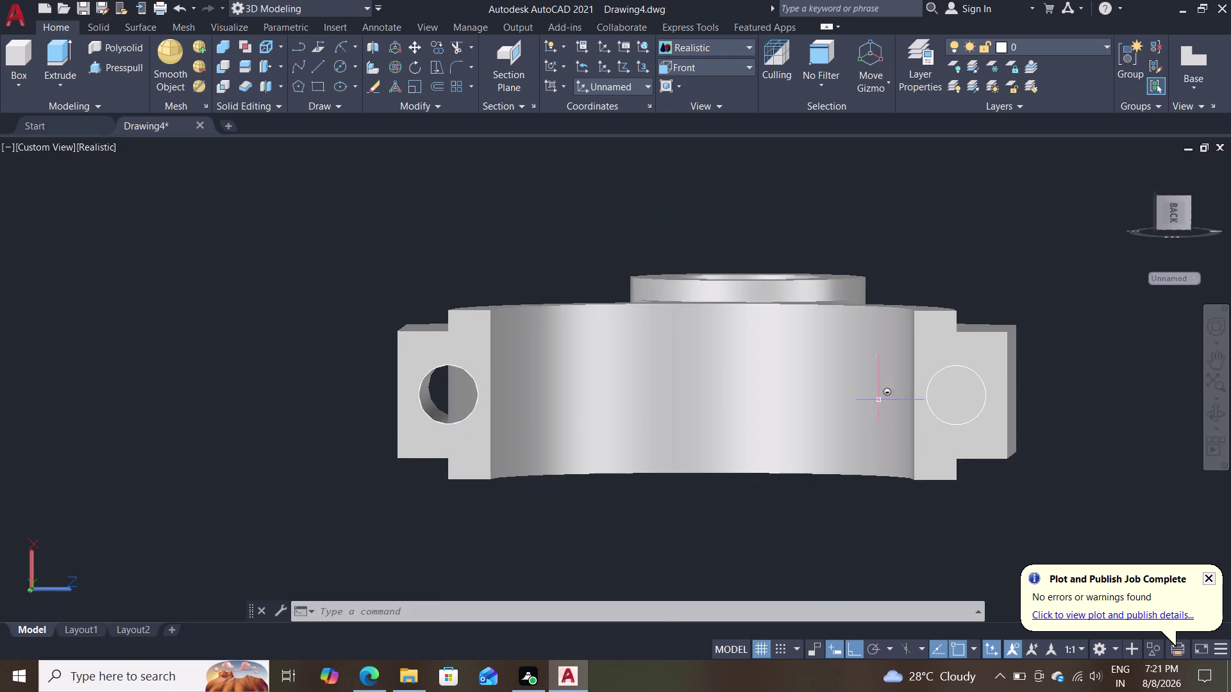
click(884, 372)
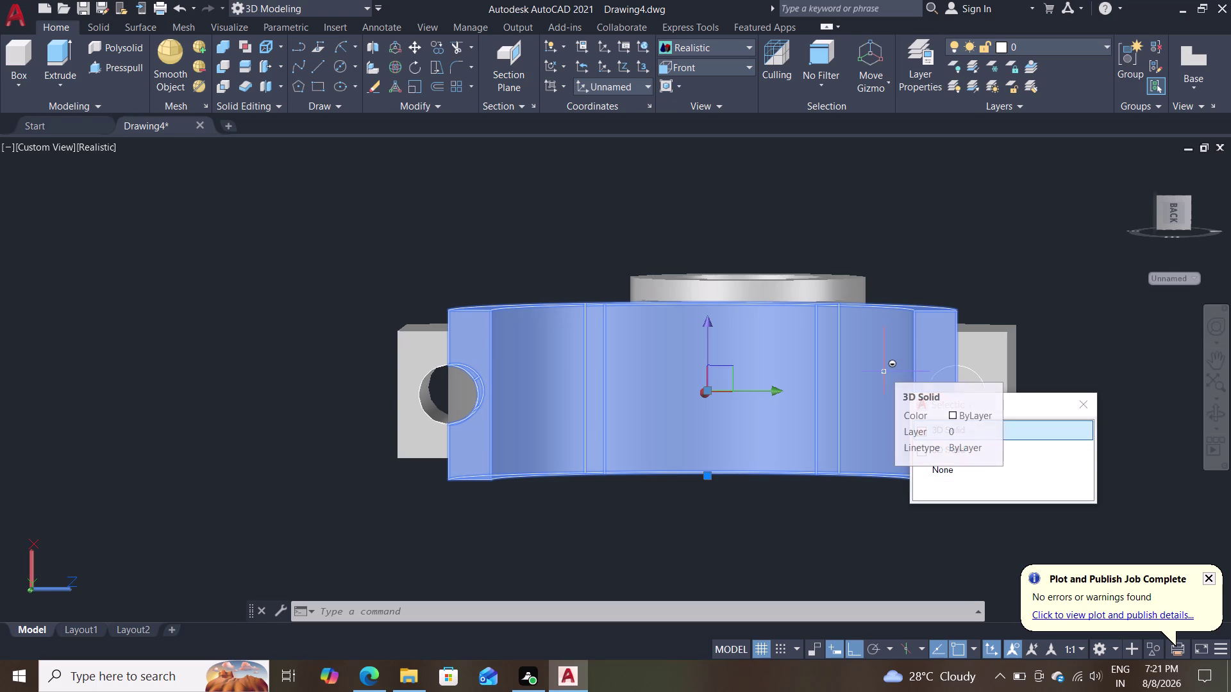
Delete the picked jaw solid, then undo one step and orbit to check.
key(Delete)
scroll(down, 3)
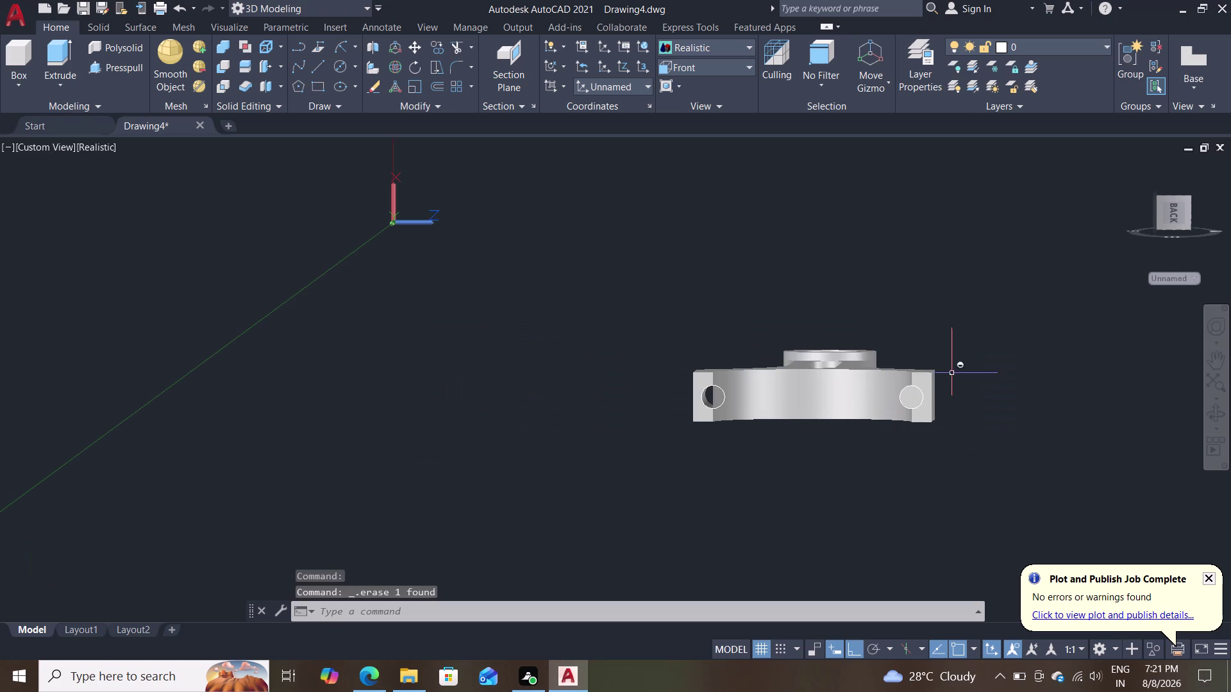
middle_drag(954, 338, 945, 429)
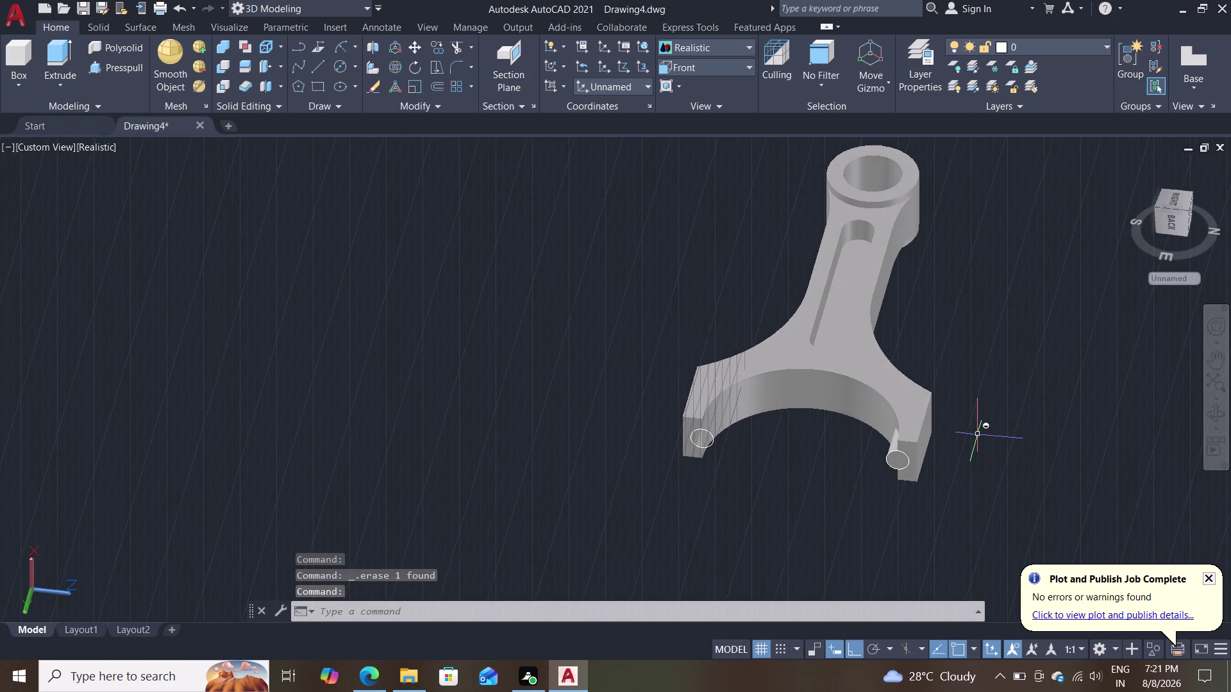
key(ctrl+z)
middle_drag(997, 340, 1001, 403)
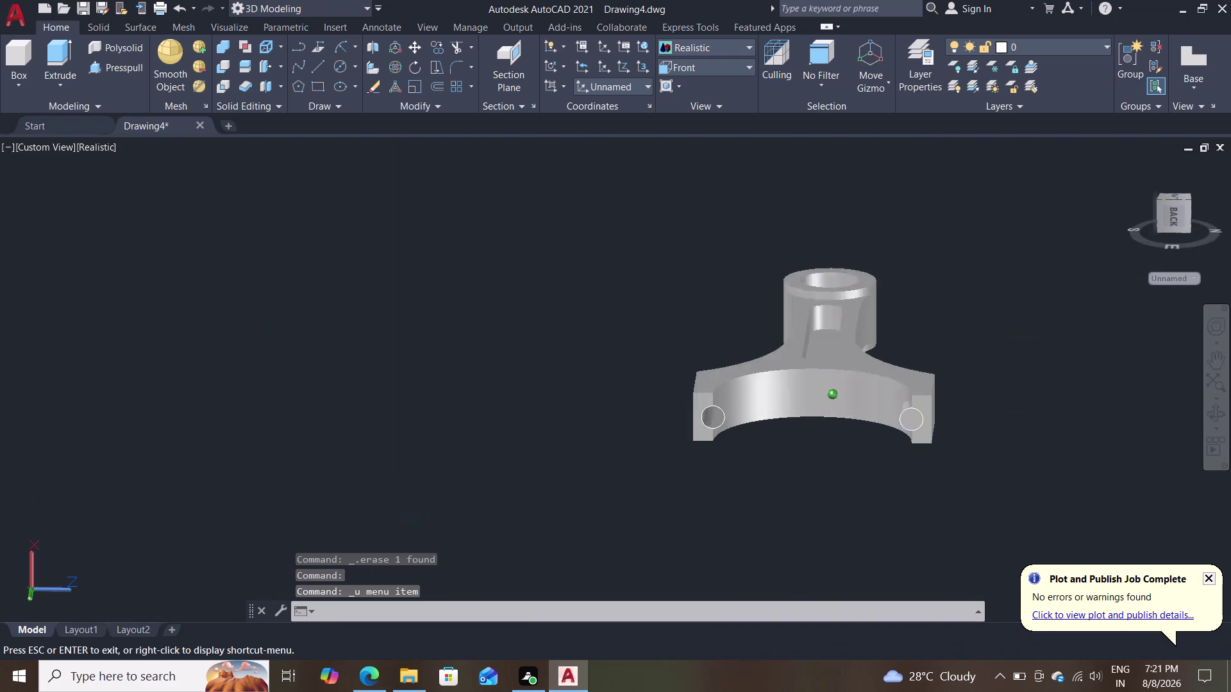
middle_drag(1000, 403, 999, 452)
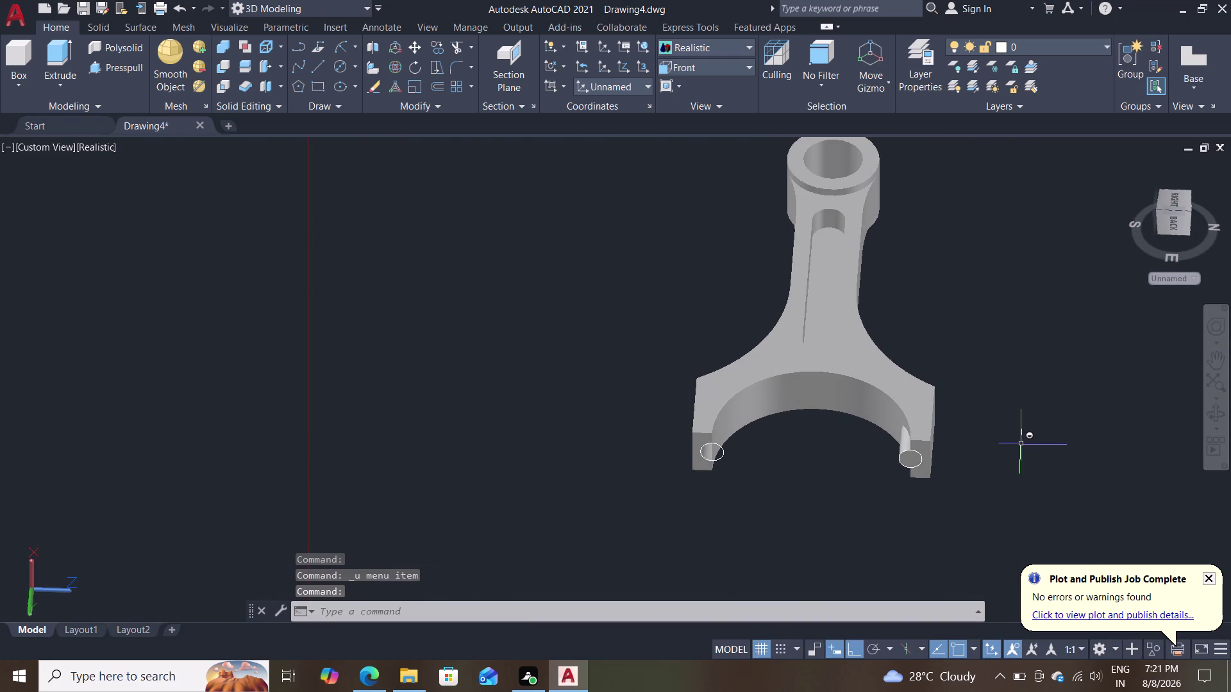
Undo four earlier steps, orbiting around the jaw to check the result.
key(ctrl+z)
key(ctrl+z)
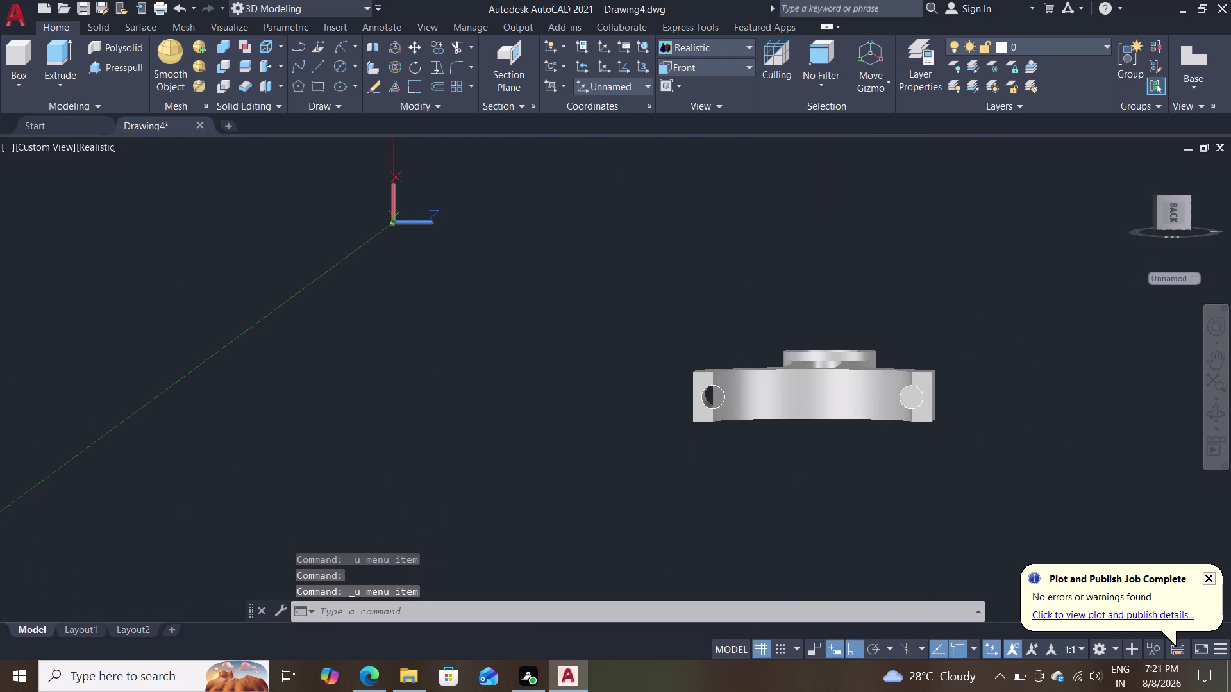
key(ctrl+z)
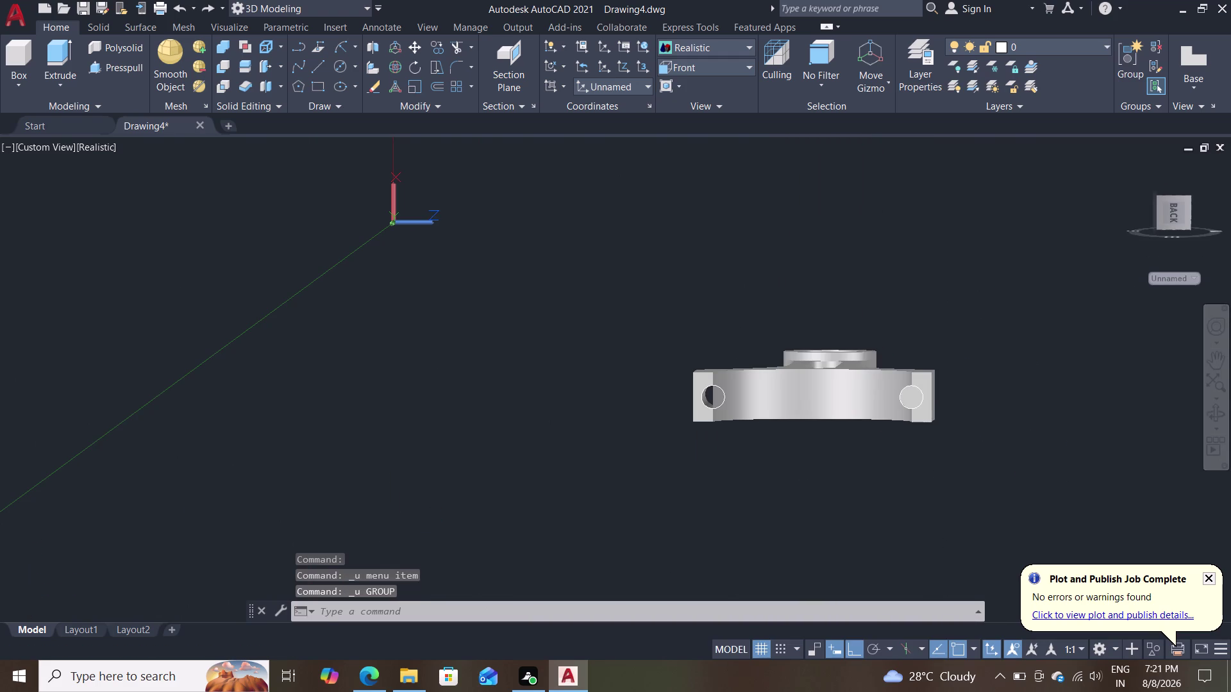
key(ctrl+z)
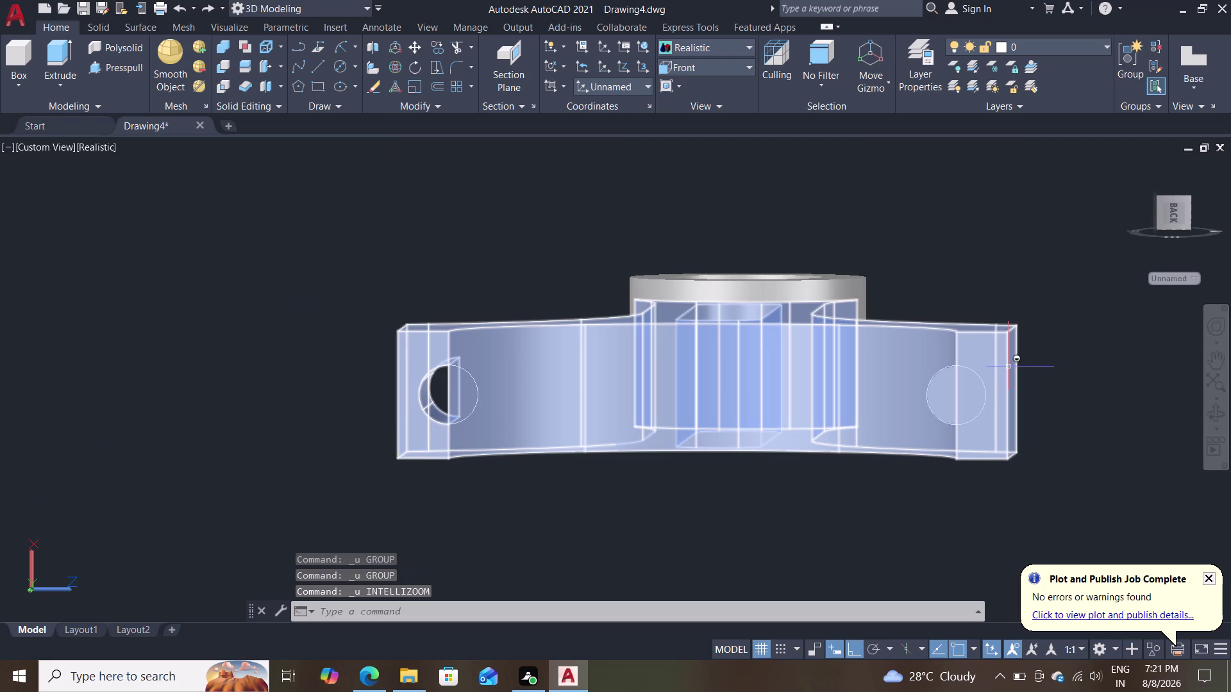
middle_drag(1024, 286, 1014, 394)
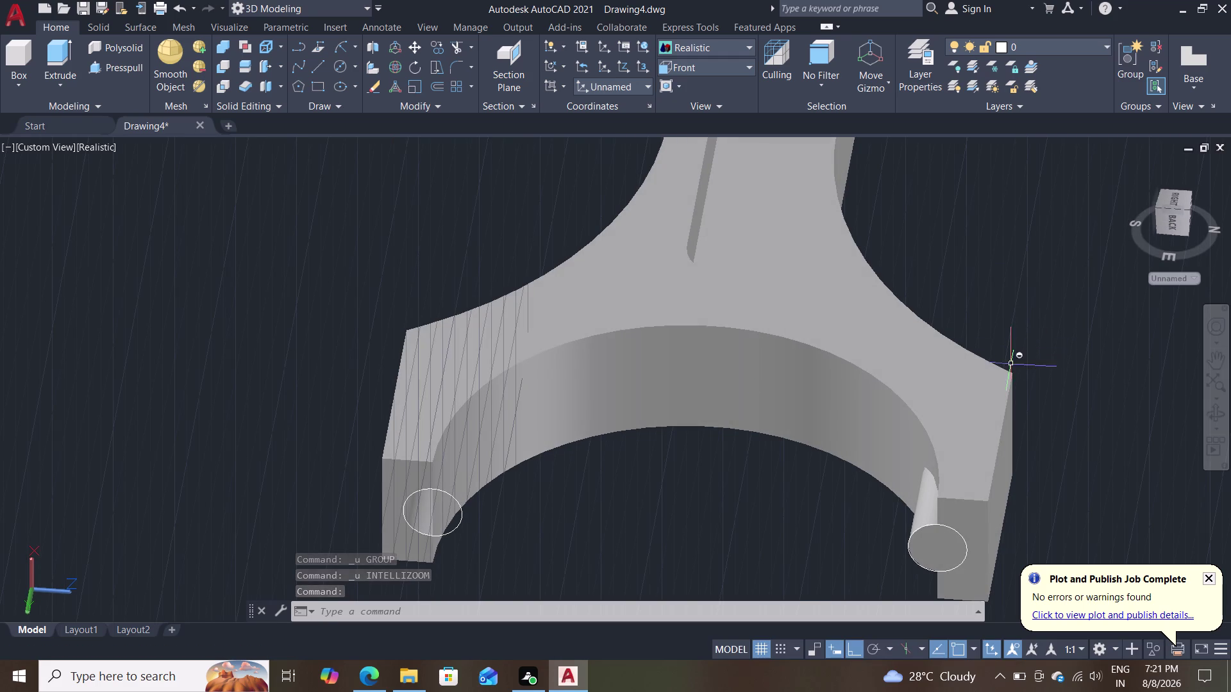
middle_drag(660, 545, 962, 445)
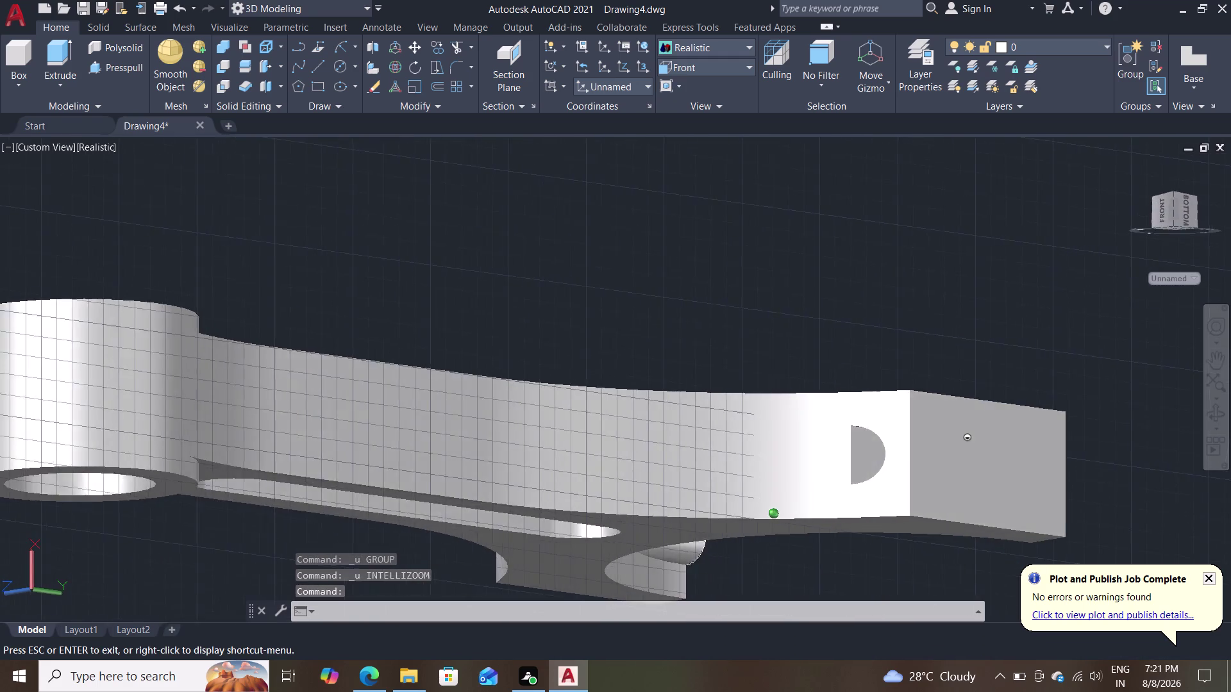
middle_drag(961, 445, 683, 461)
Undo three more steps to reverse the erase and restore the jaw pads.
key(ctrl+z)
key(ctrl+z)
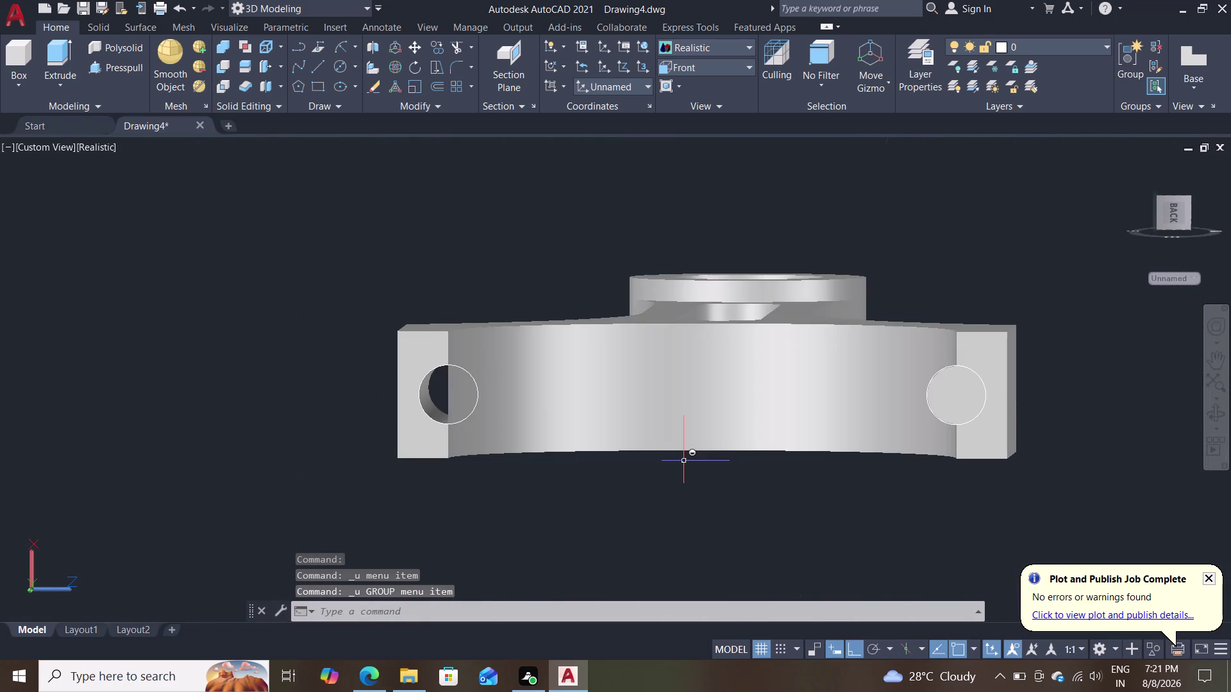
key(ctrl+z)
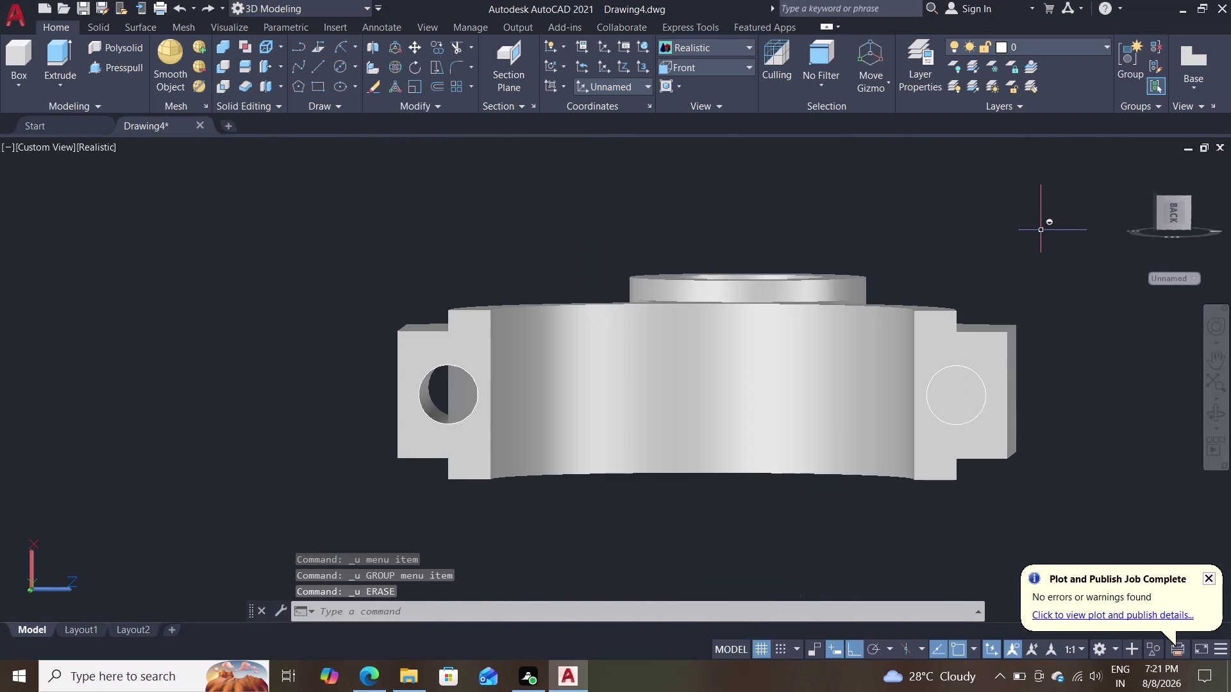
middle_drag(1052, 240, 1037, 357)
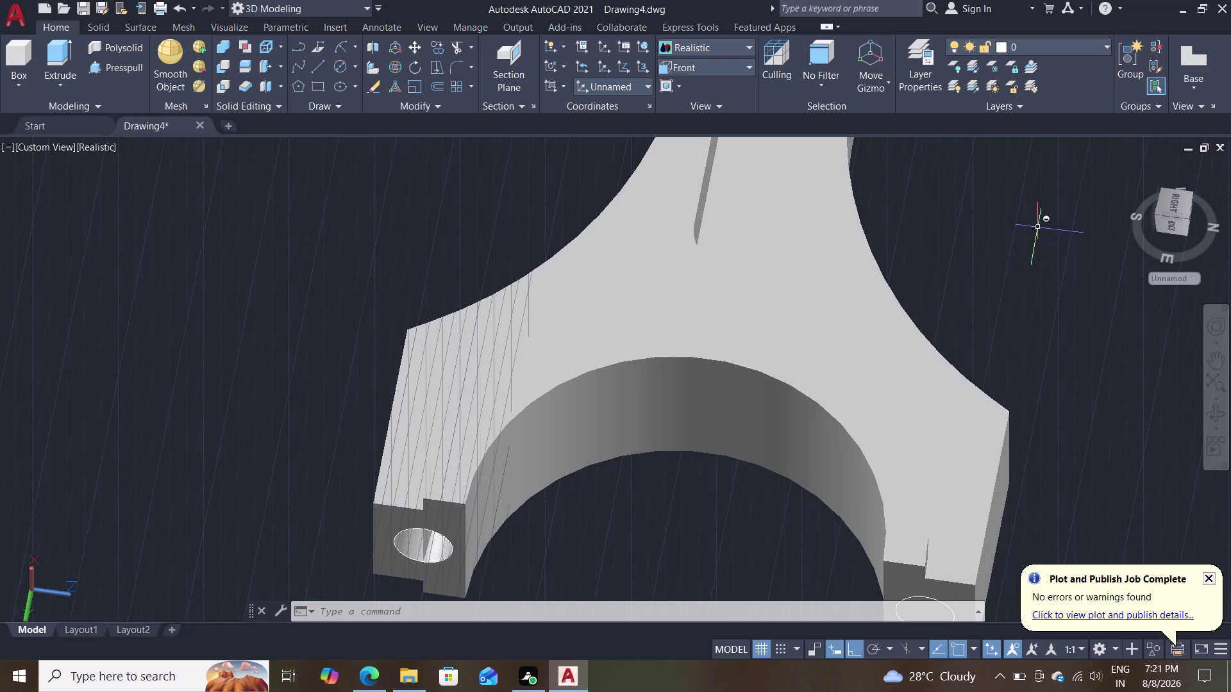
middle_drag(1084, 268, 1017, 242)
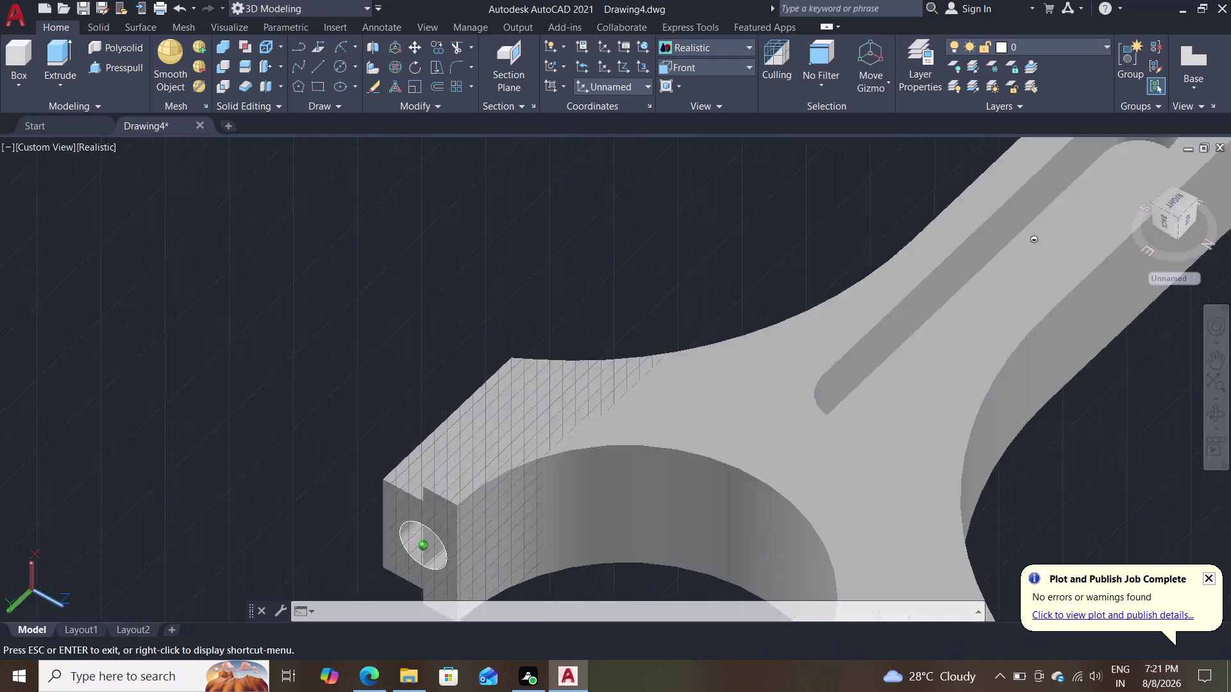
middle_drag(1016, 241, 815, 293)
scroll(down, 3)
middle_drag(691, 360, 758, 322)
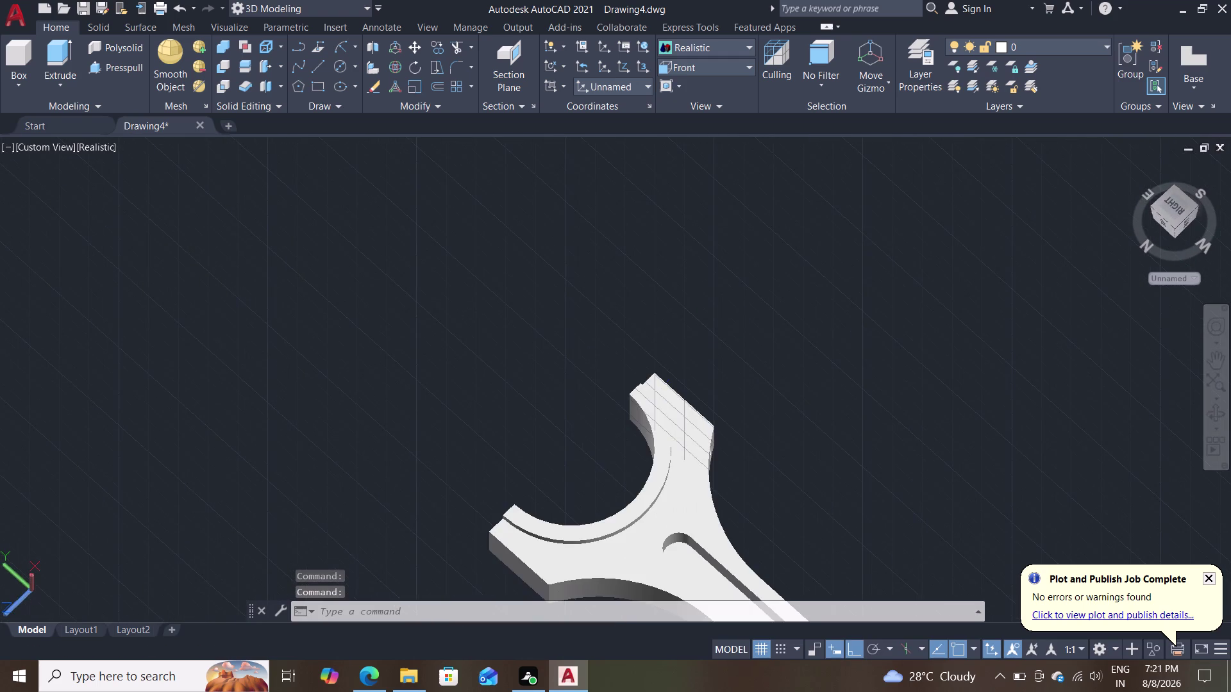
middle_drag(759, 323, 814, 281)
middle_drag(432, 373, 726, 310)
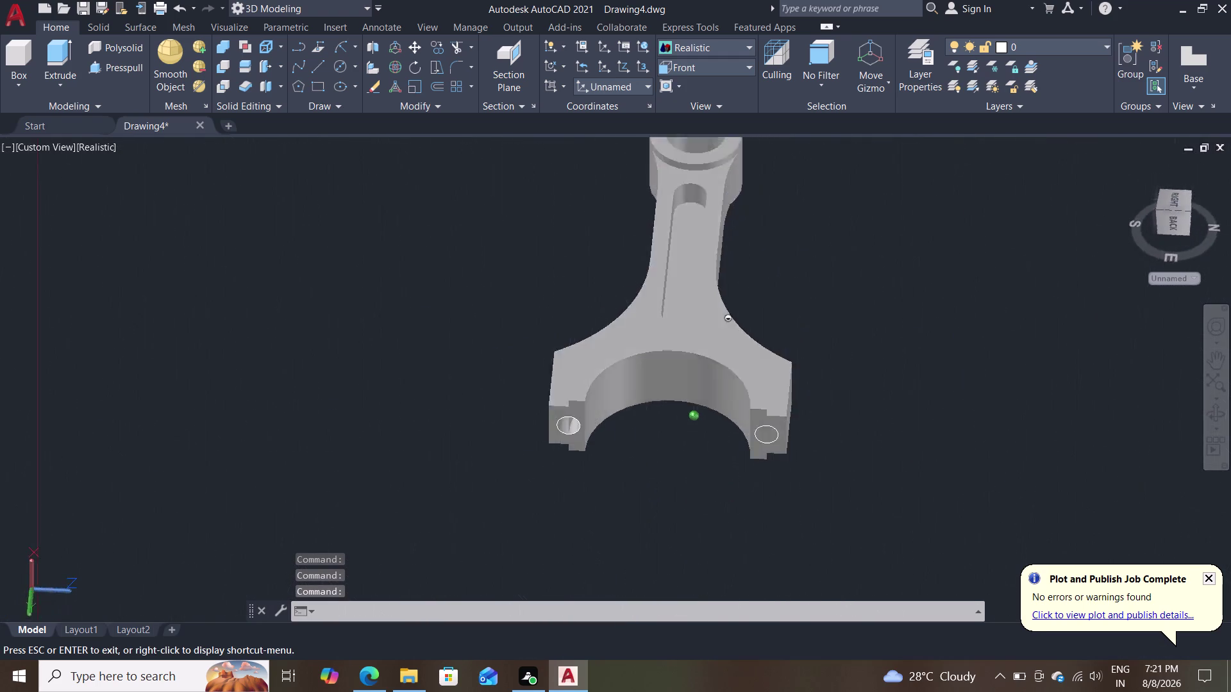
middle_drag(726, 310, 774, 239)
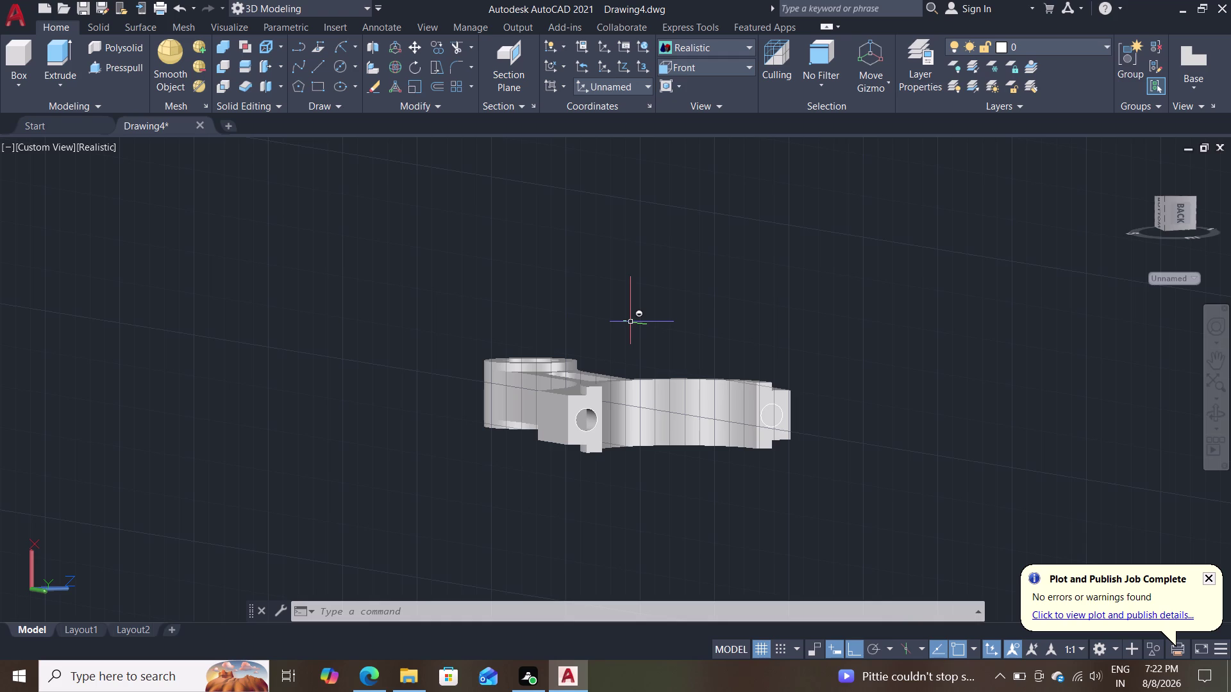
click(633, 321)
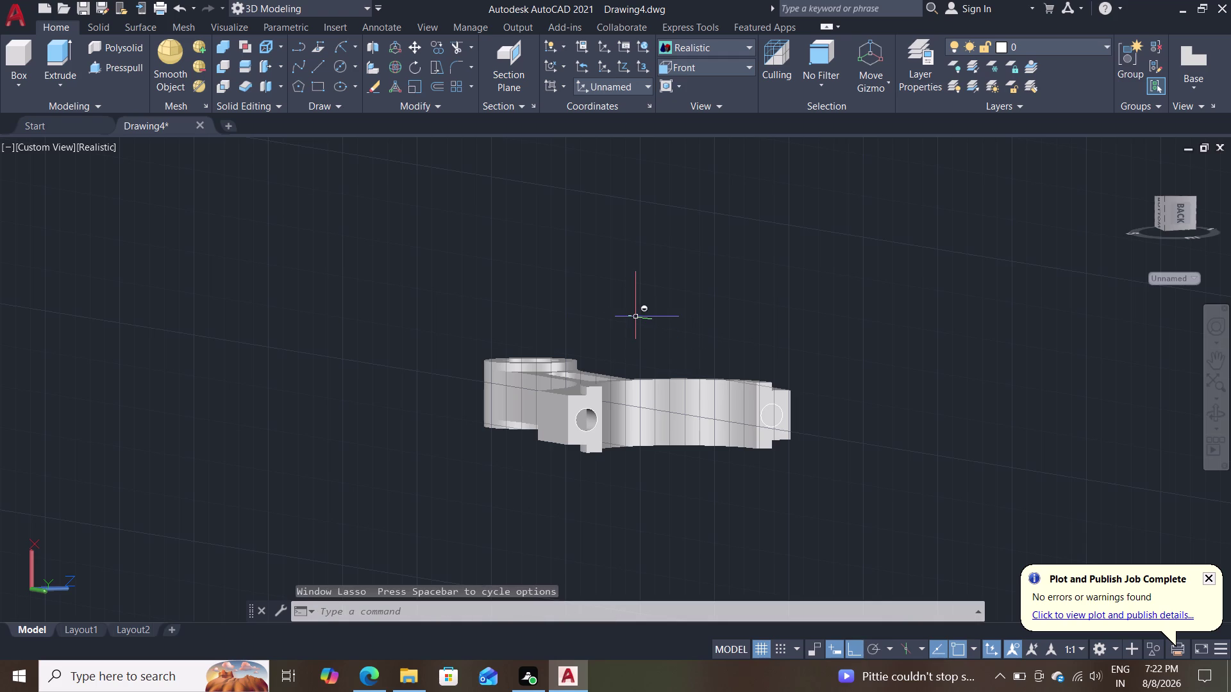